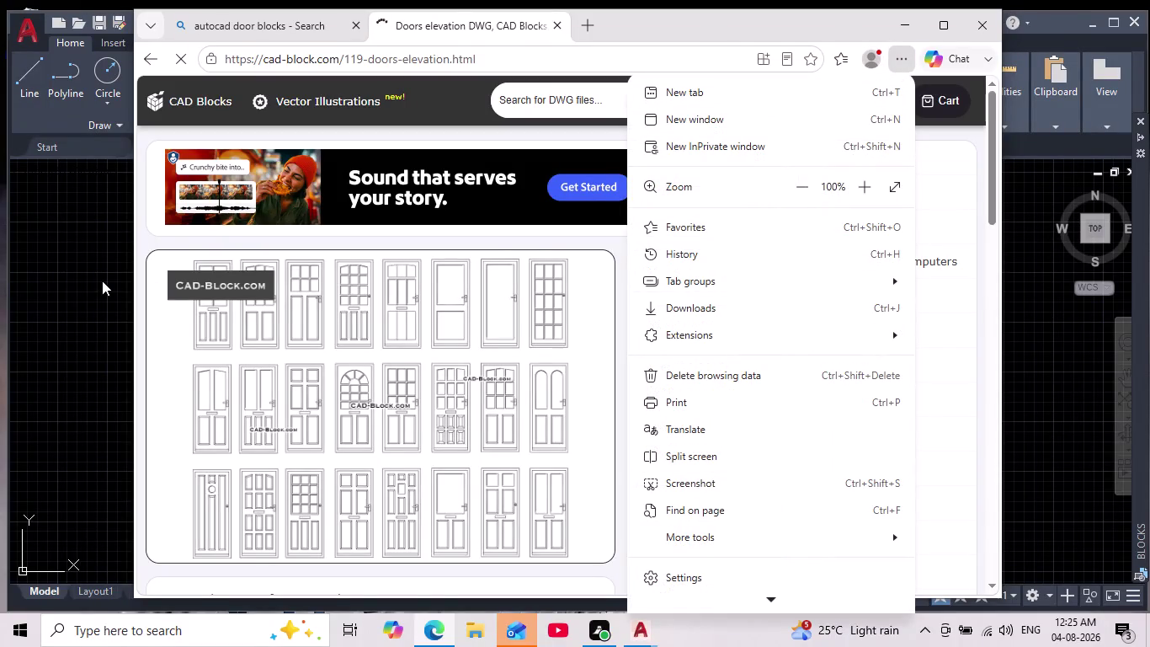
Leave the cad-block.com door elevation page in Edge and return to the AutoCAD drawing.
click(76, 300)
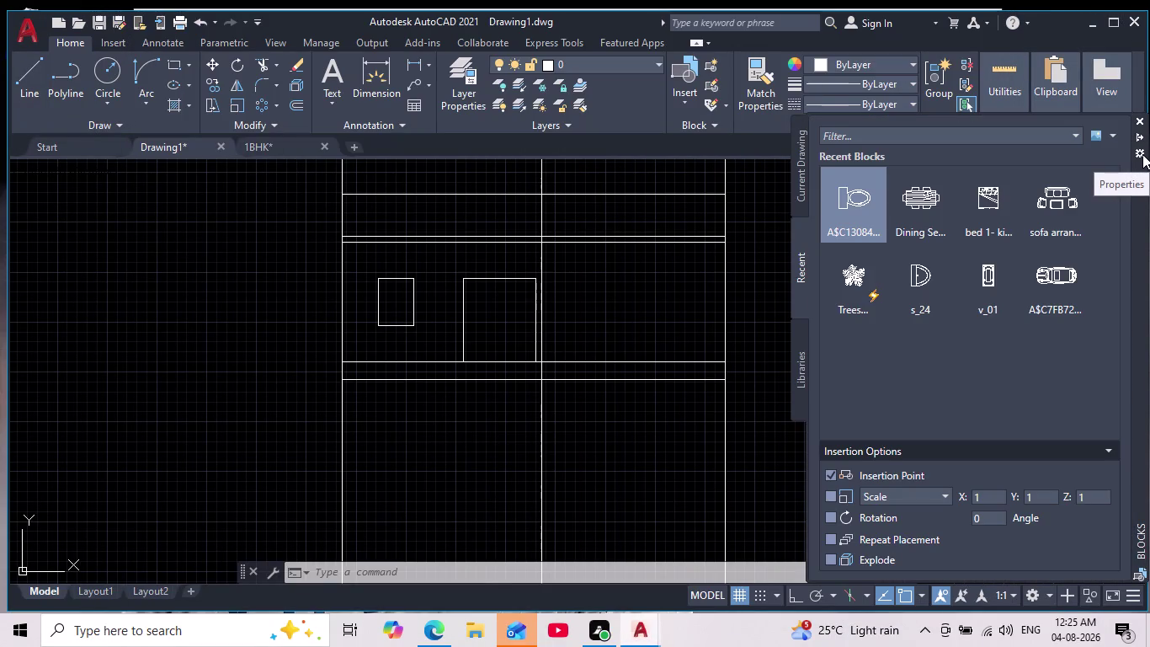
Show the Blocks palette's Libraries tab and bring up the block library file chooser.
click(1097, 137)
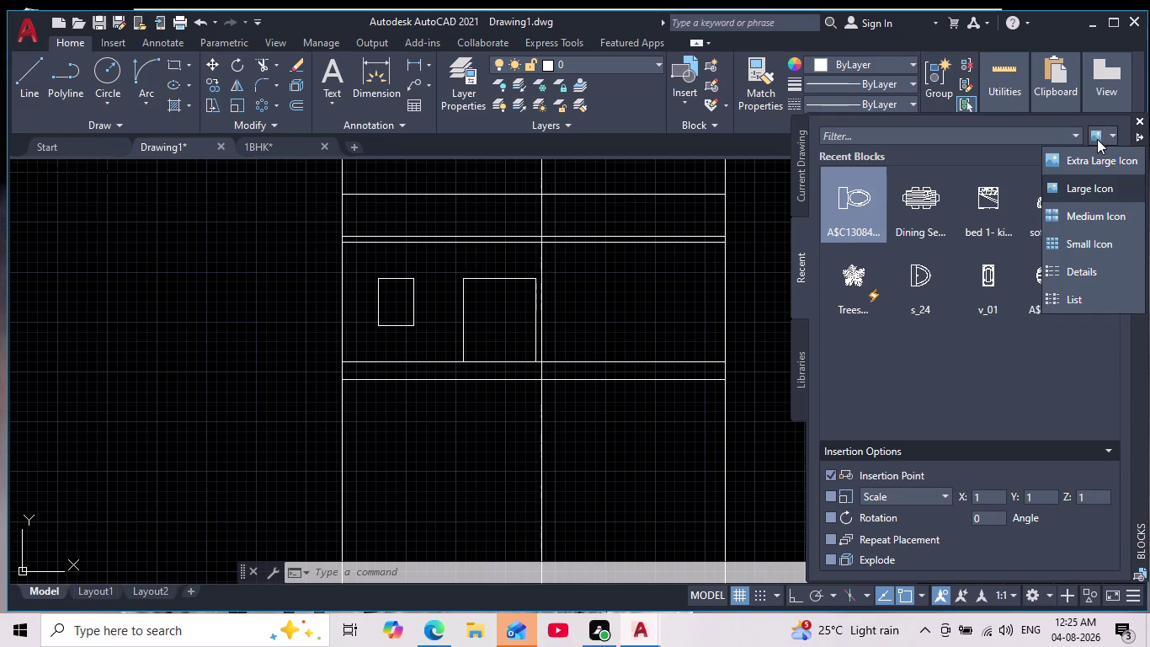
click(789, 390)
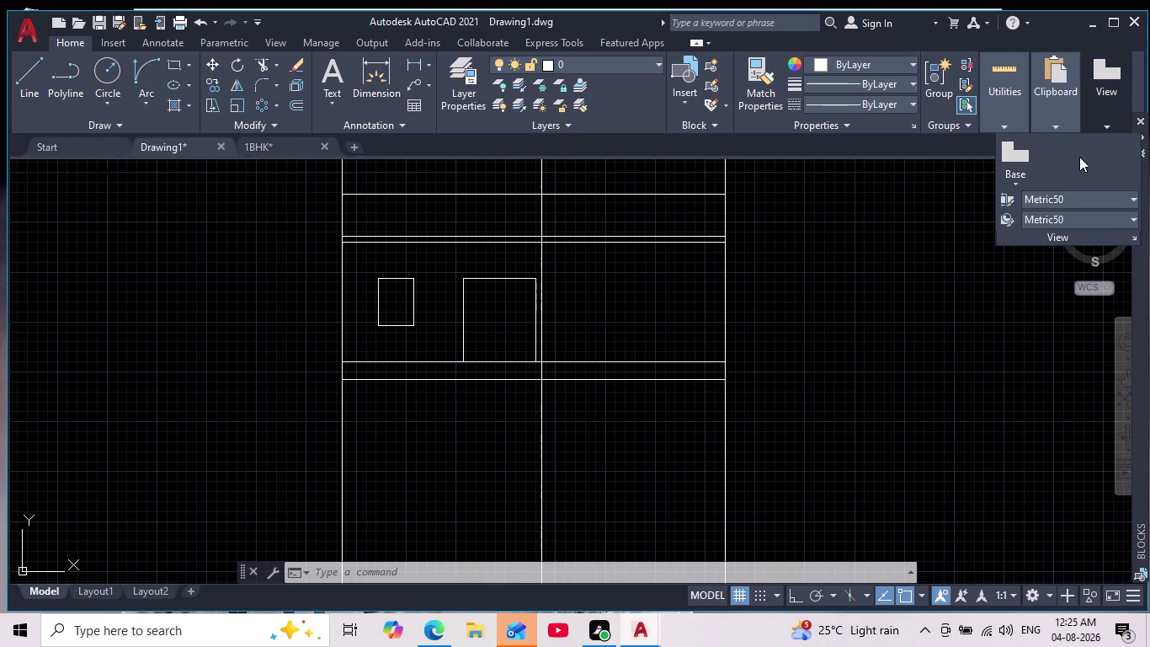
click(1141, 152)
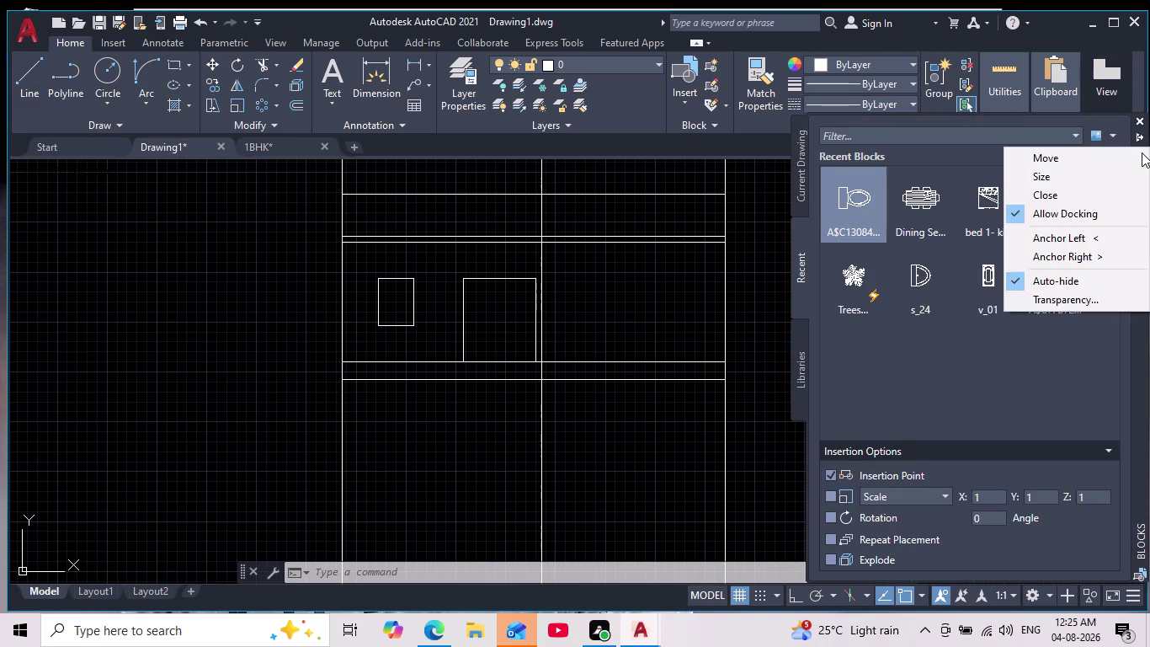
click(793, 386)
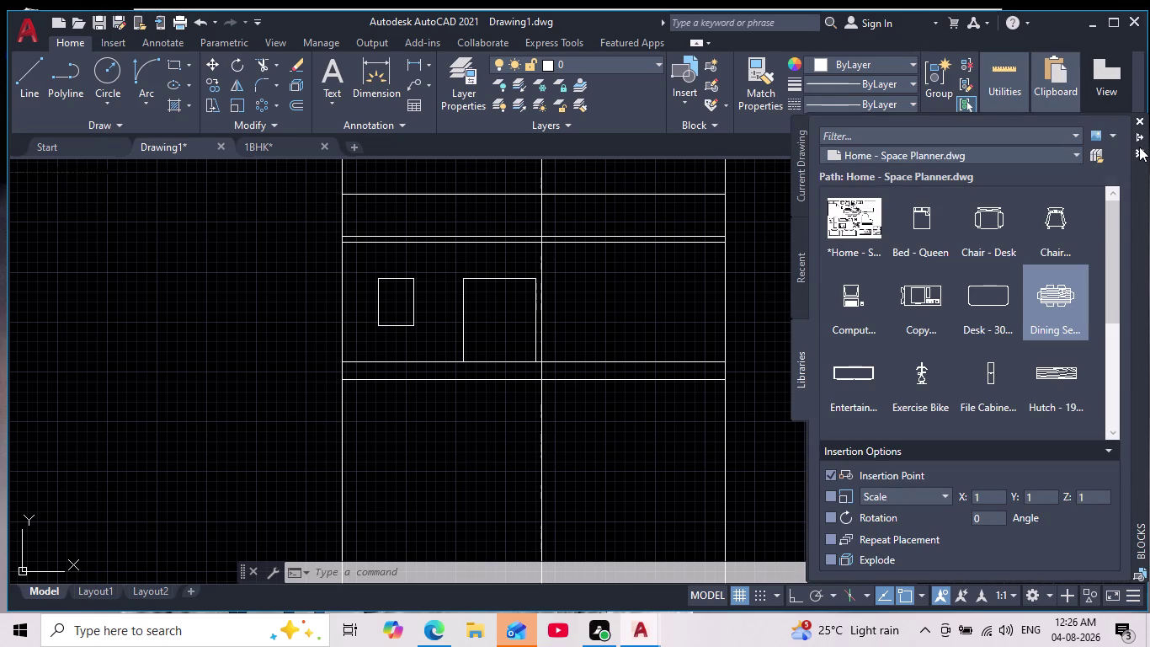
click(1095, 159)
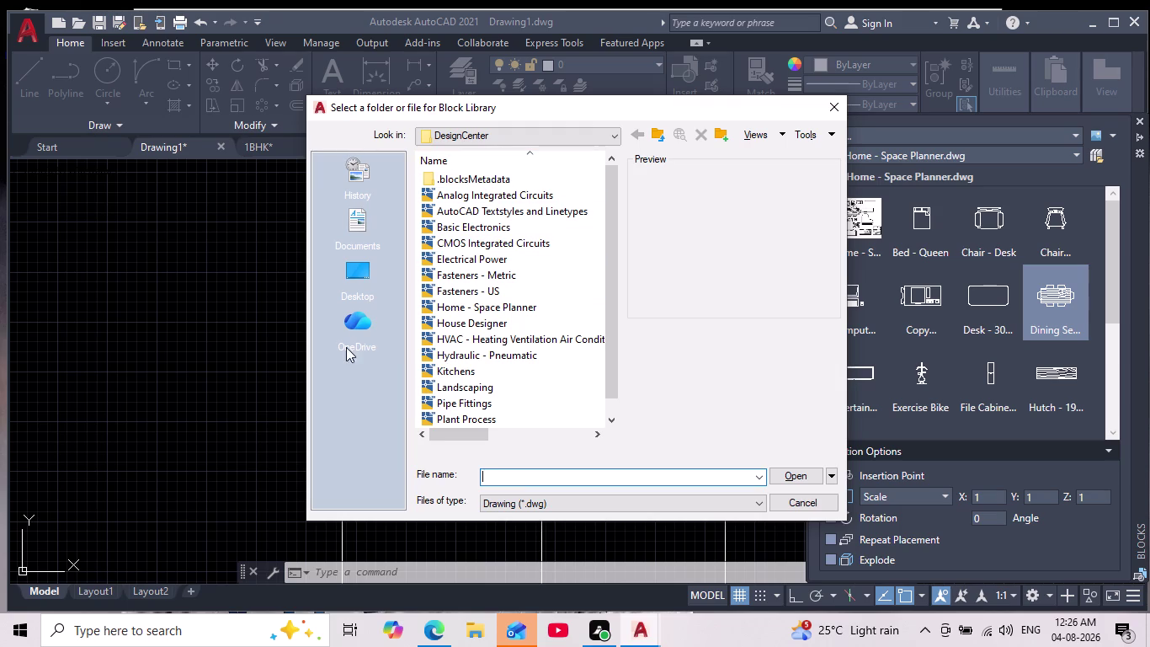
Load doors_elevation.dwg from This PC > Downloads as the Blocks palette library.
click(358, 277)
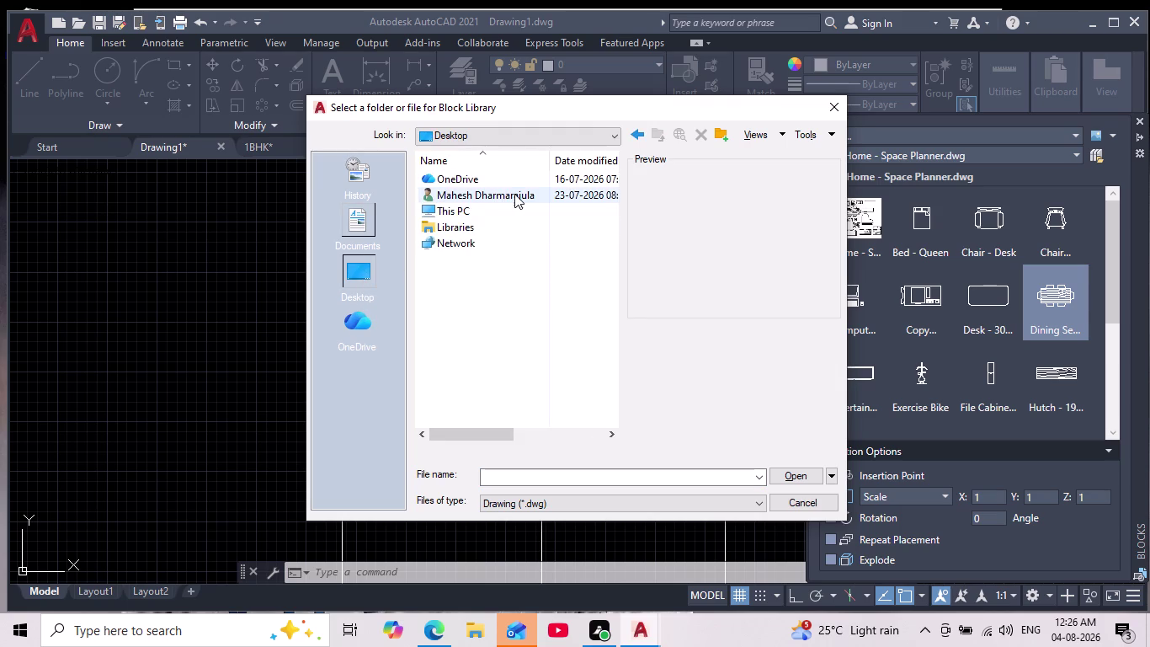
double_click(496, 206)
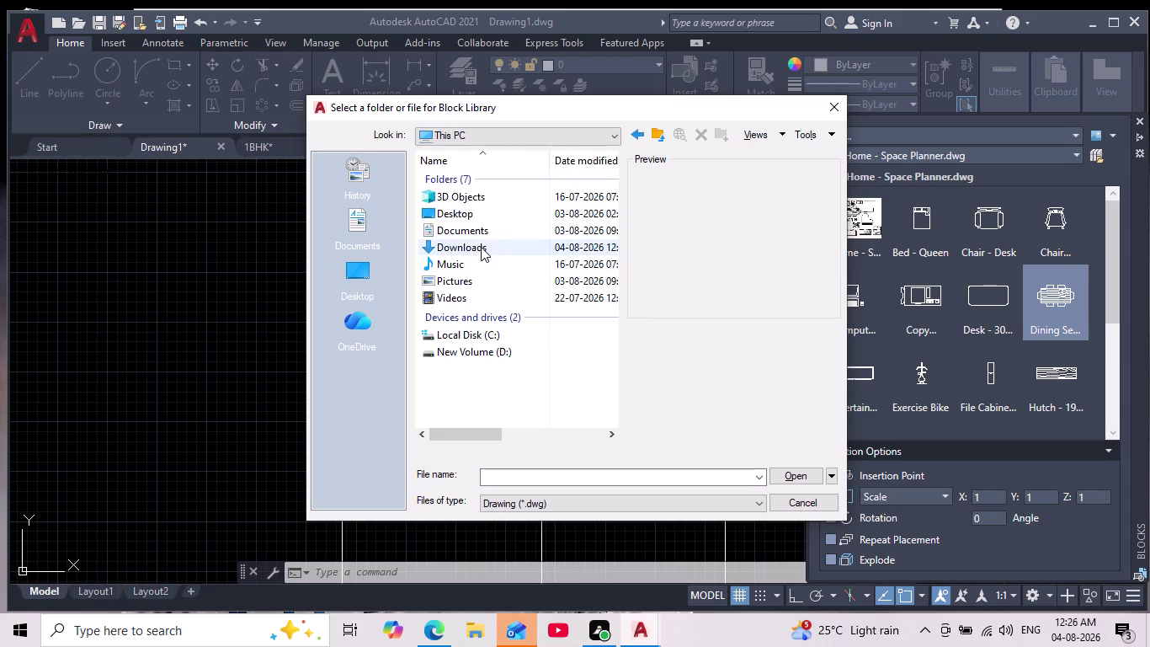
click(481, 248)
click(481, 248)
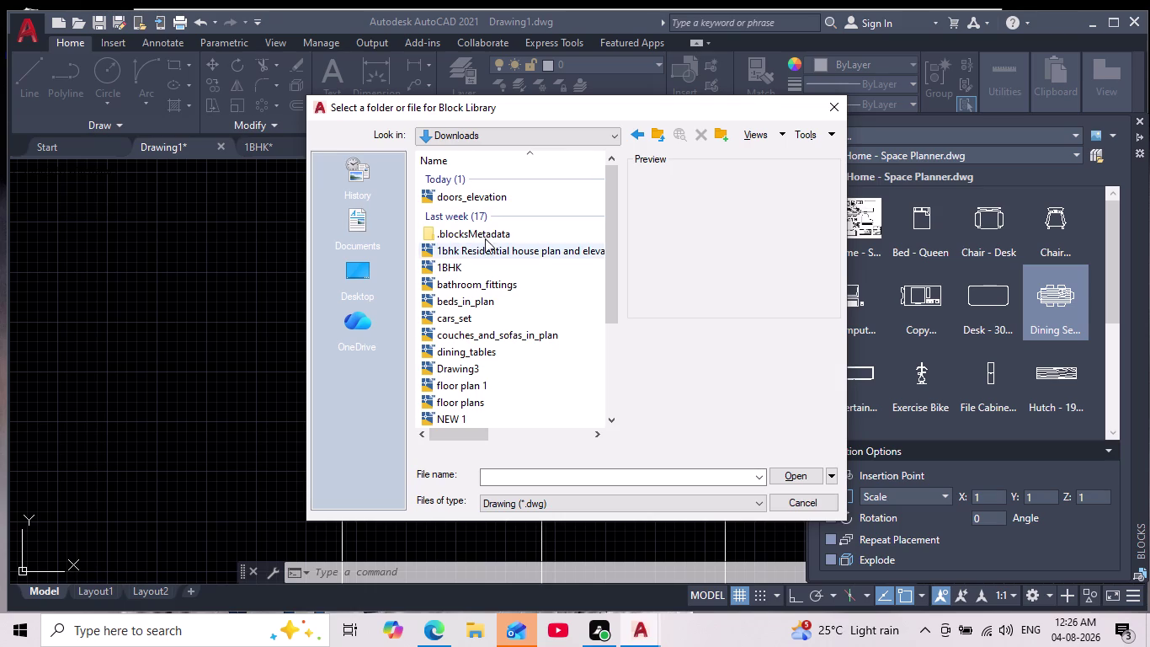
double_click(515, 194)
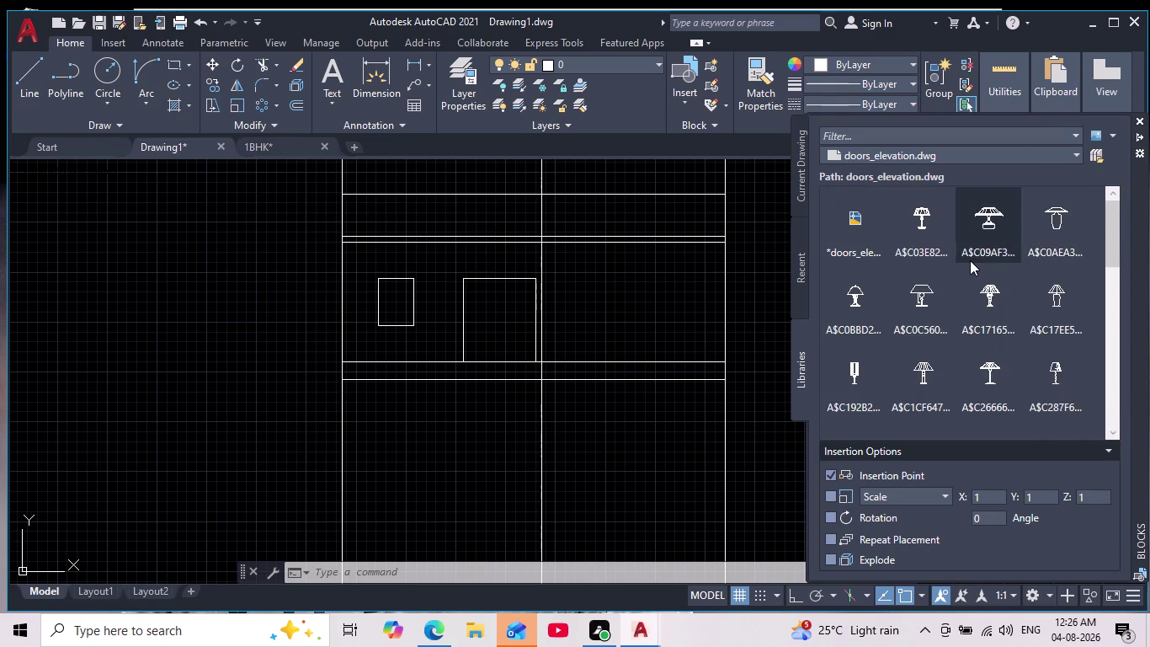
scroll(down, 3)
scroll(up, 3)
scroll(down, 3)
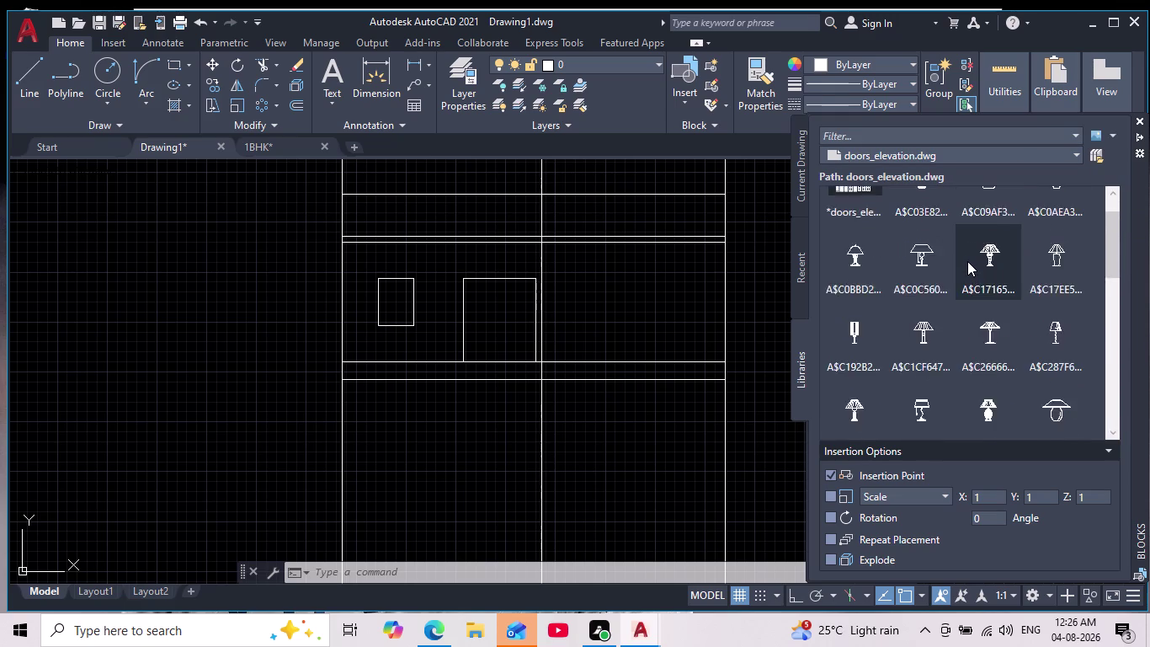
scroll(down, 3)
scroll(up, 3)
scroll(up, 3)
click(853, 225)
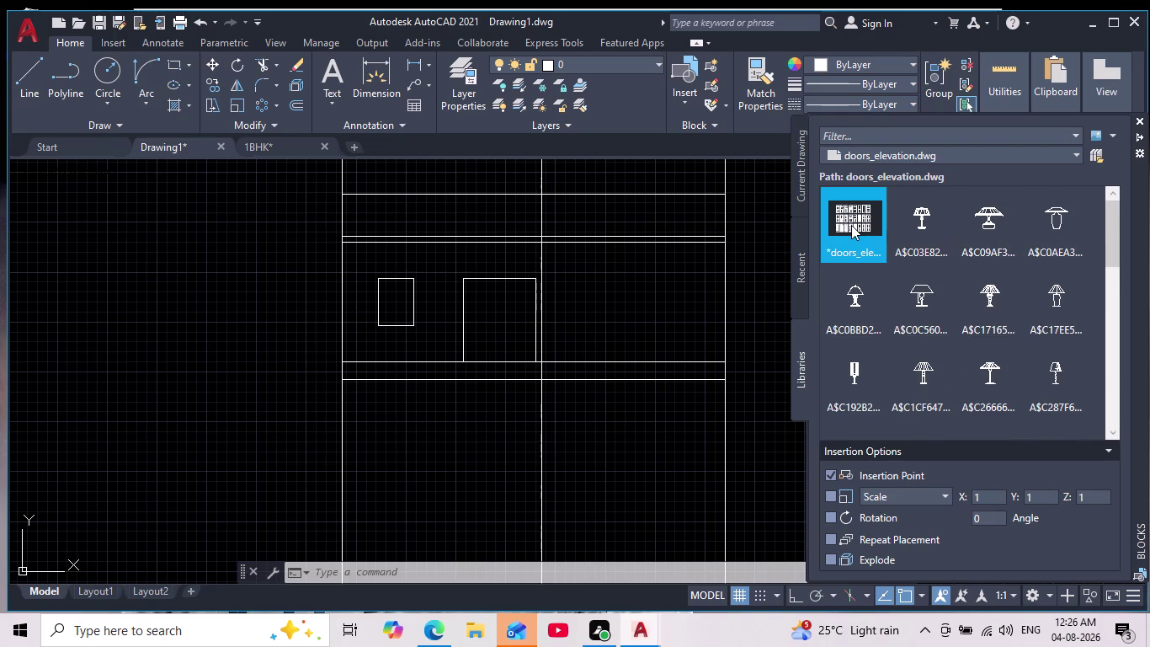
scroll(up, 3)
click(849, 217)
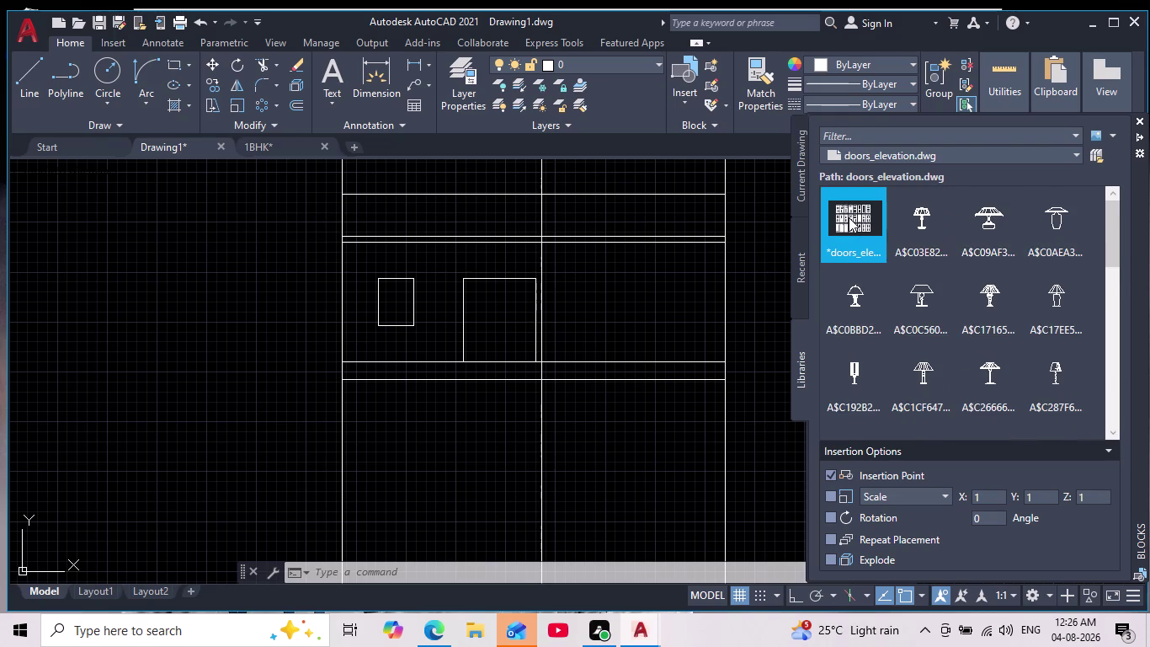
triple_click(851, 217)
drag(852, 217, 784, 265)
drag(784, 265, 745, 281)
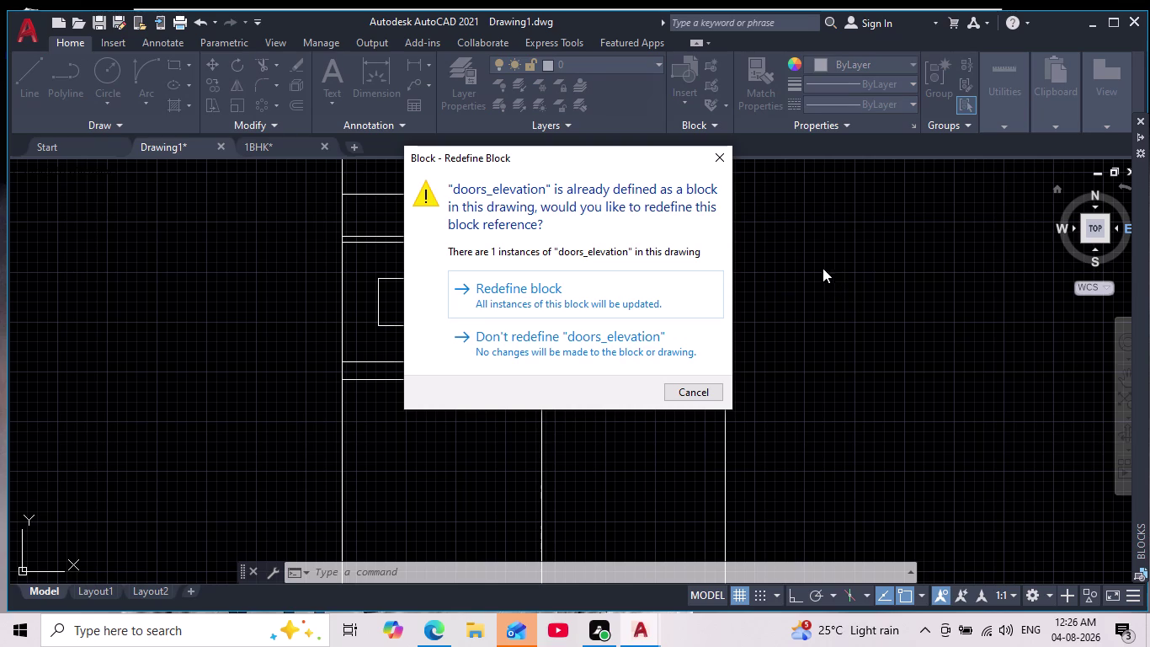
click(718, 163)
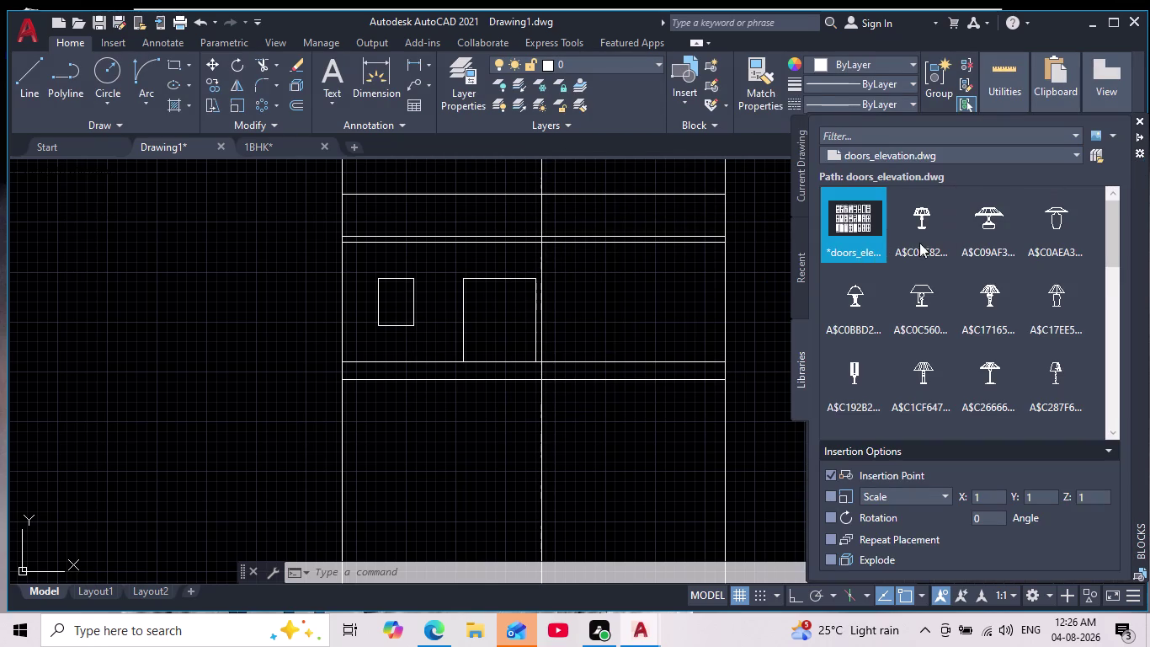
Find Door - 14 in the library list and drag it into the elevation.
scroll(down, 3)
scroll(down, 3)
scroll(down, 3)
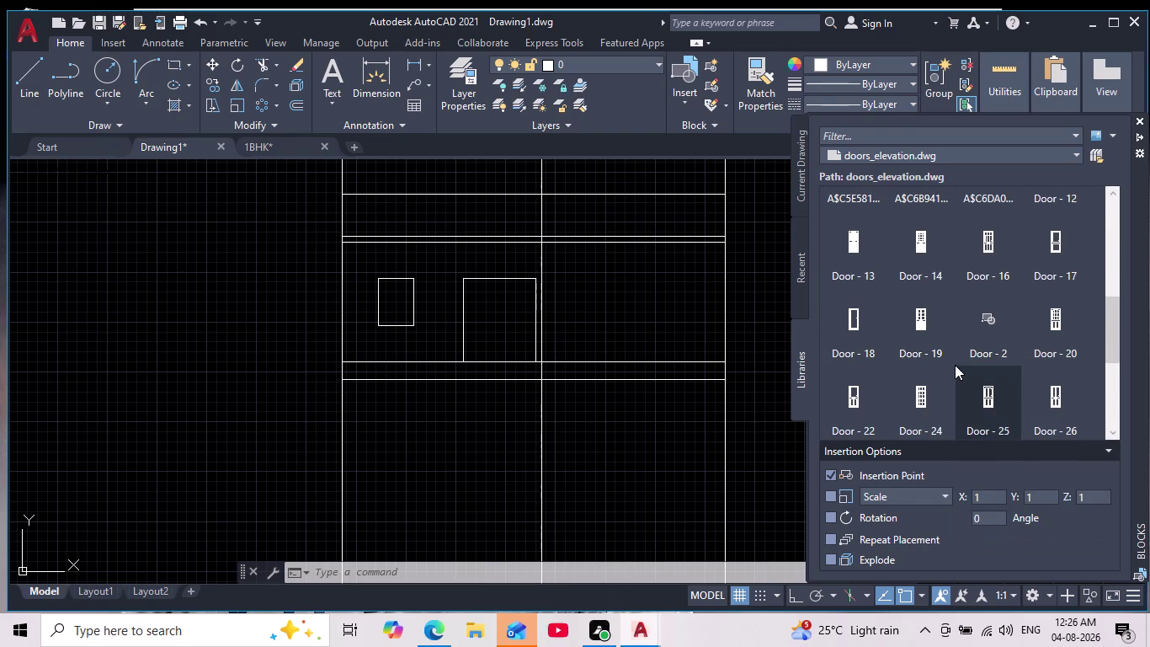
scroll(down, 3)
scroll(down, 3)
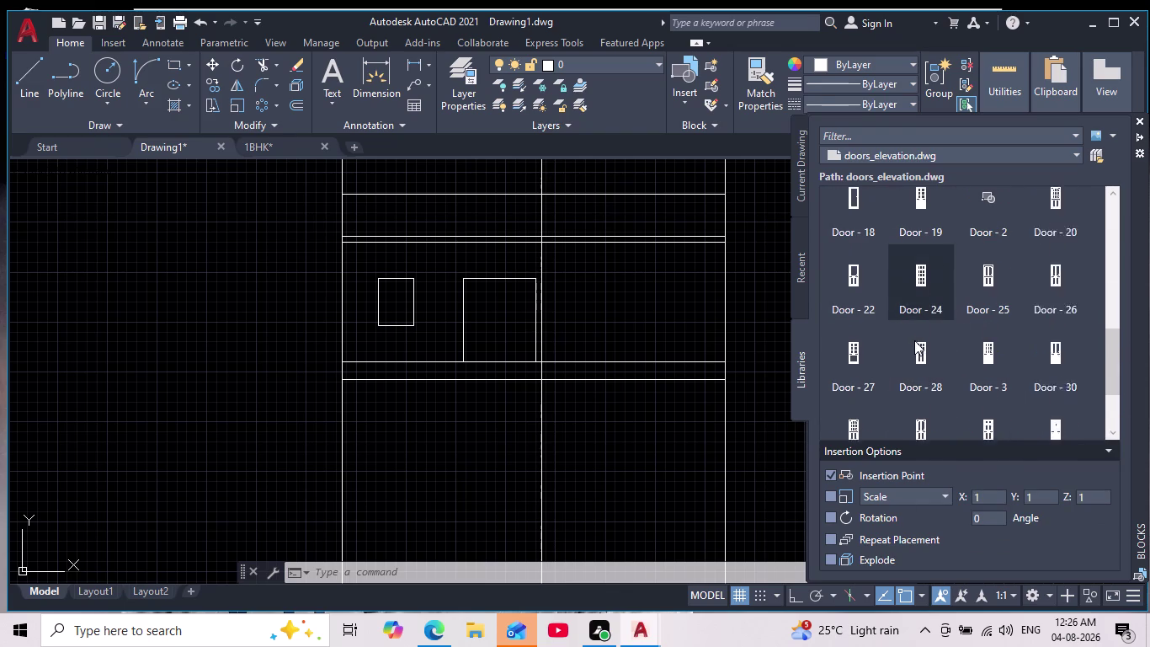
scroll(down, 3)
scroll(down, 3)
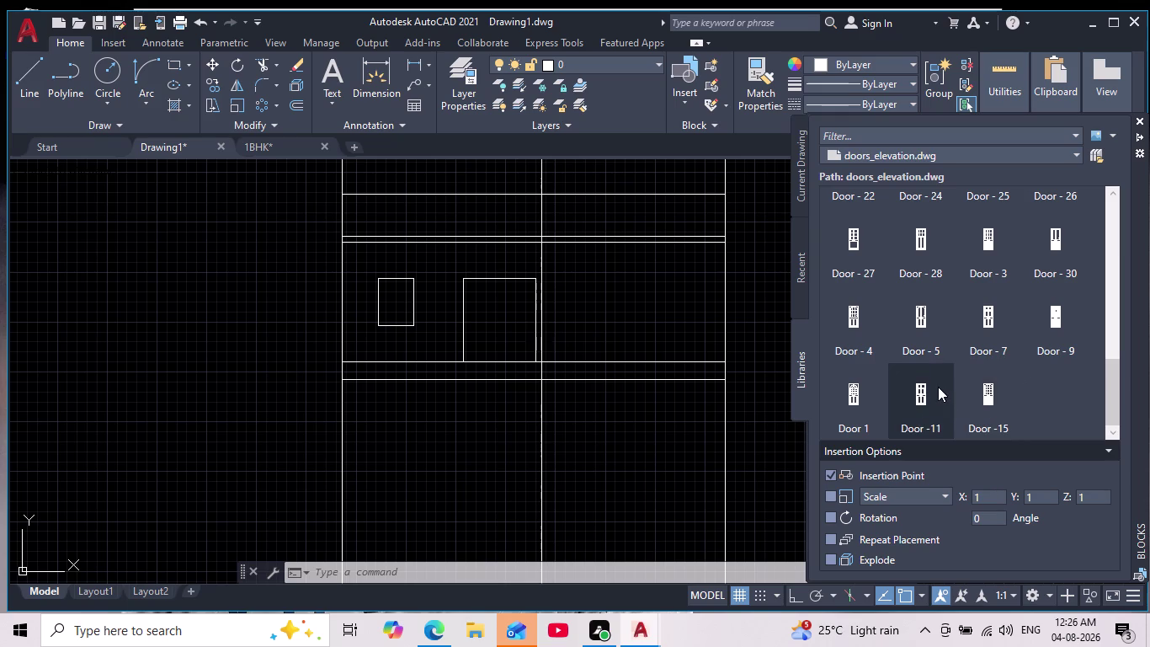
scroll(down, 3)
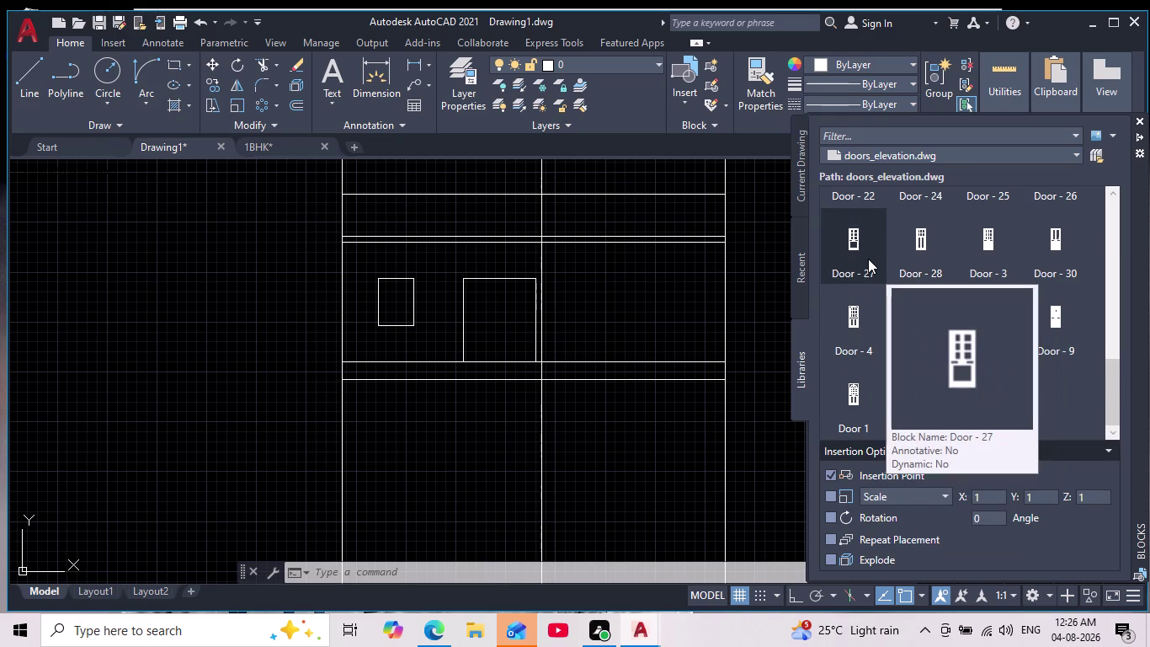
scroll(up, 3)
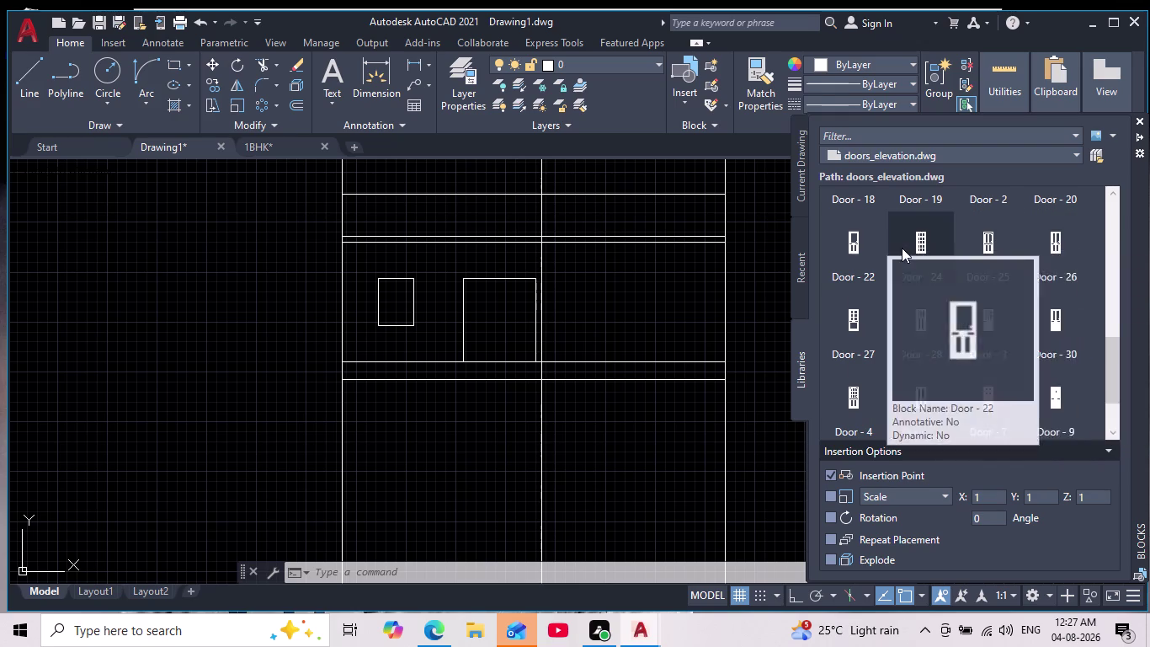
scroll(up, 3)
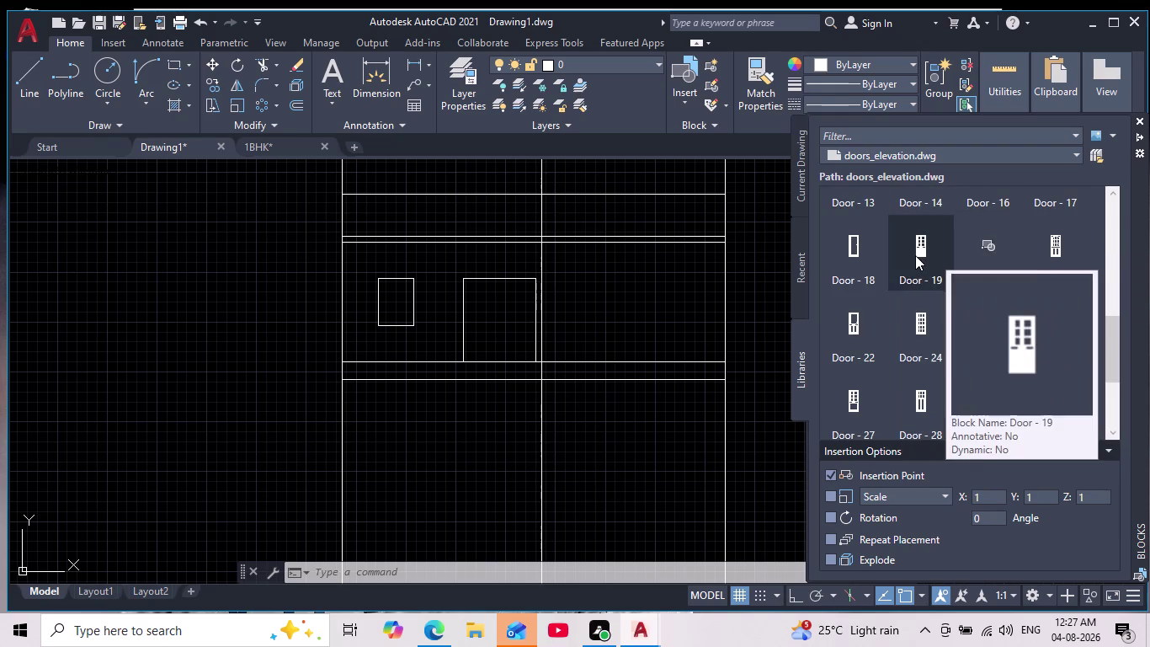
scroll(up, 3)
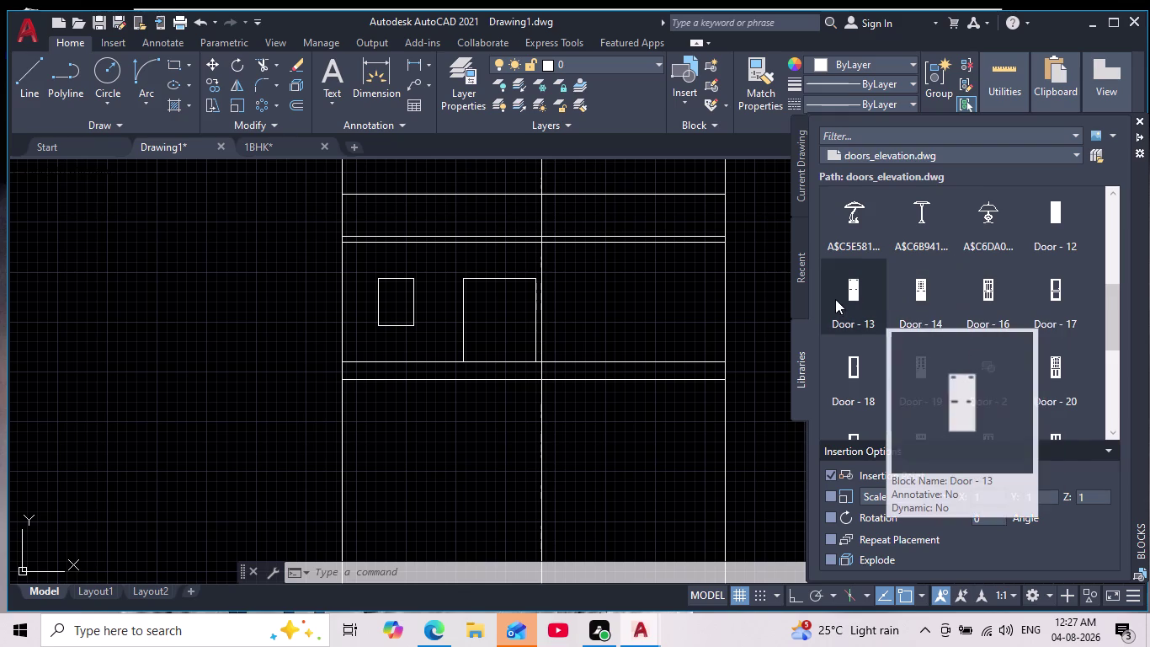
drag(922, 293, 469, 350)
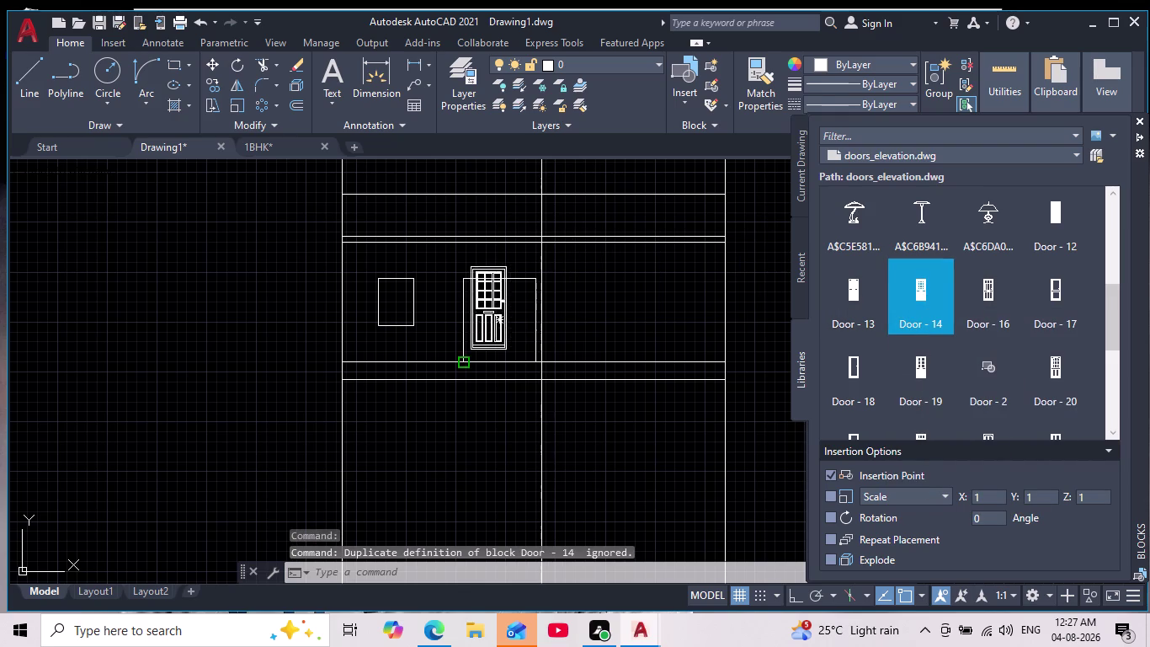
Set the Door - 14 block in the ground storey below the slab.
drag(469, 350, 420, 517)
scroll(up, 3)
middle_drag(462, 477, 489, 433)
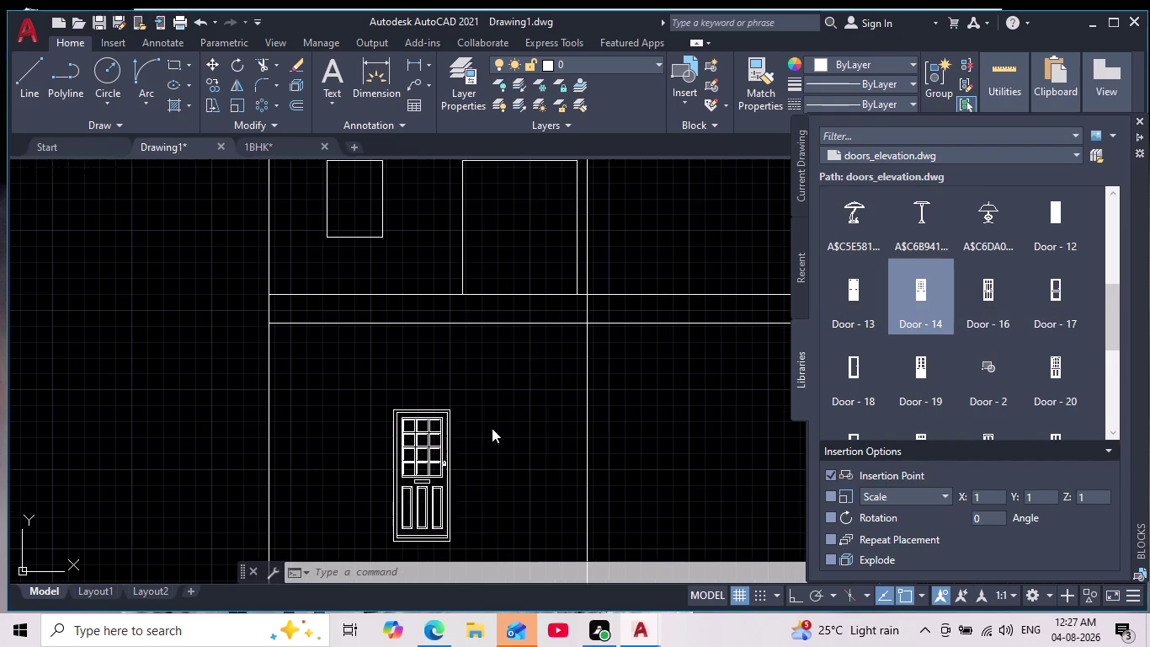
middle_drag(489, 433, 538, 348)
middle_drag(510, 394, 561, 332)
scroll(down, 3)
scroll(up, 3)
scroll(down, 3)
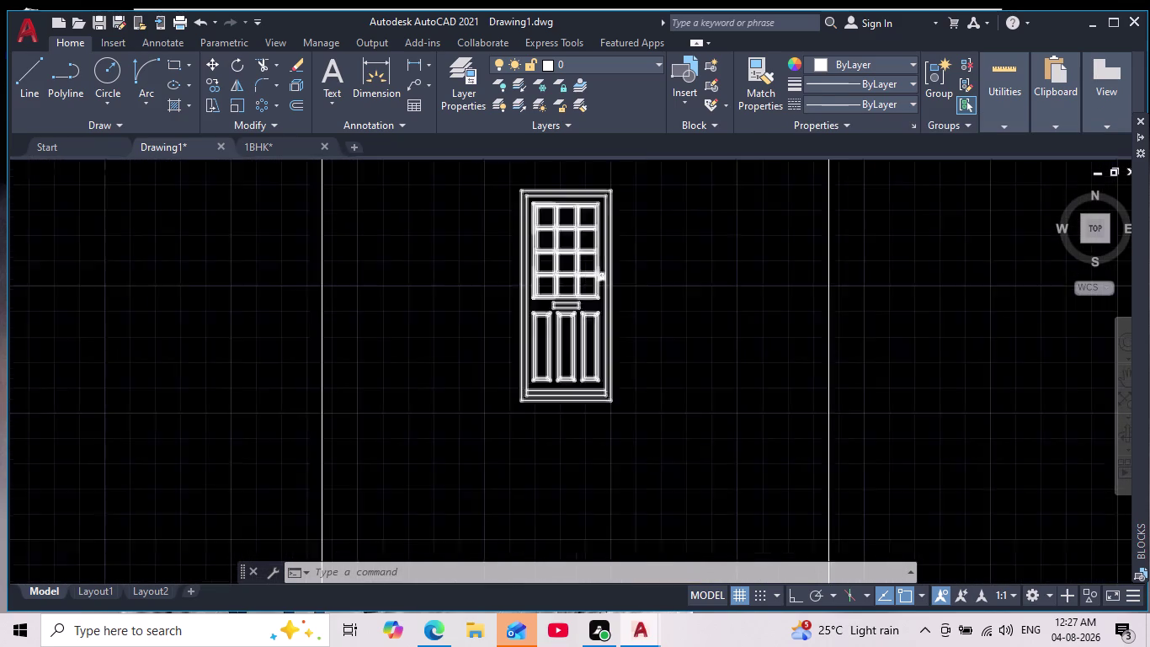
scroll(down, 3)
middle_drag(578, 238, 512, 347)
Pan and zoom around the floor plan and elevation to check the door's position.
scroll(up, 3)
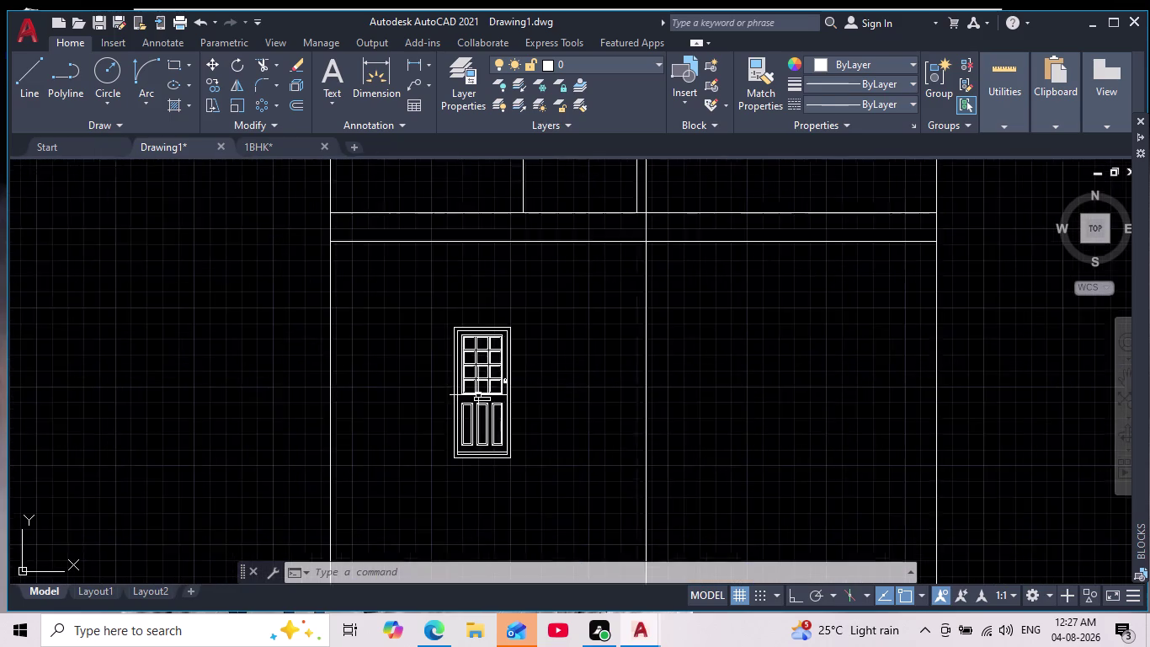
scroll(up, 3)
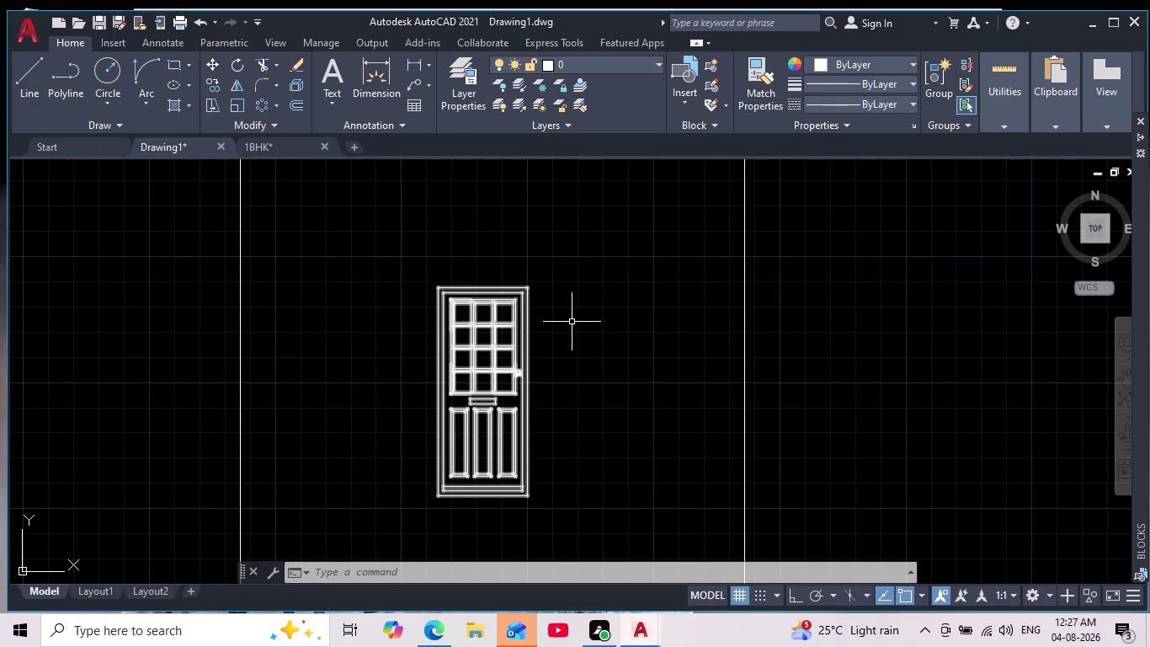
scroll(down, 3)
scroll(up, 3)
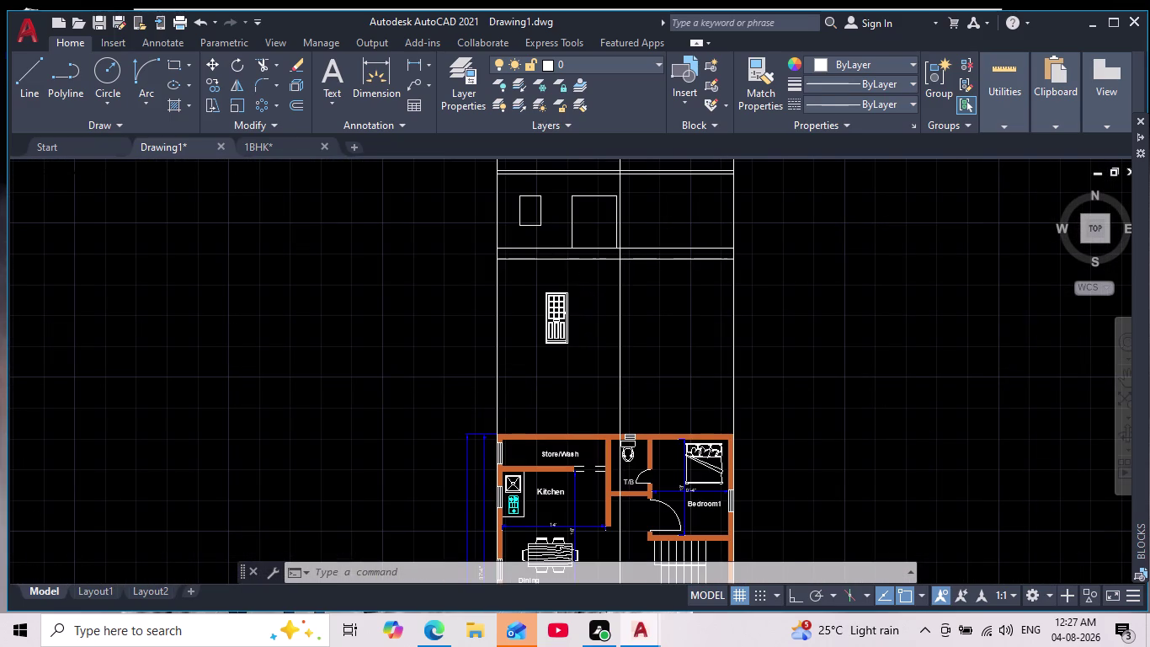
scroll(down, 3)
scroll(up, 3)
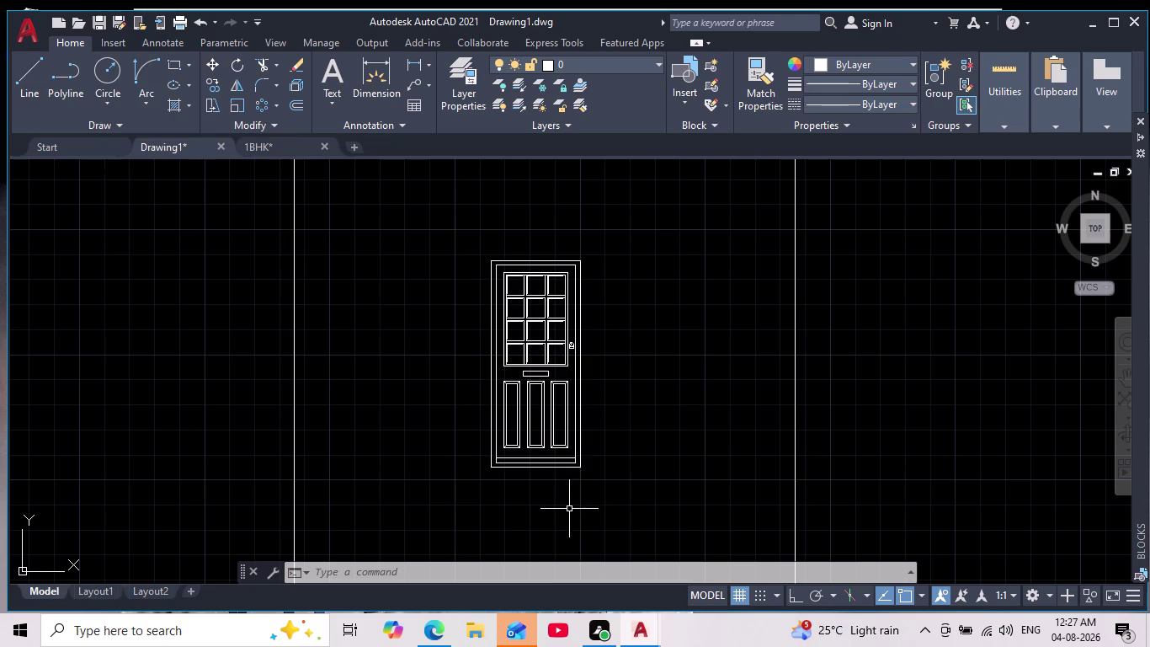
scroll(up, 3)
scroll(down, 3)
scroll(down, 3)
middle_drag(589, 466, 553, 340)
scroll(down, 3)
middle_drag(574, 324, 591, 192)
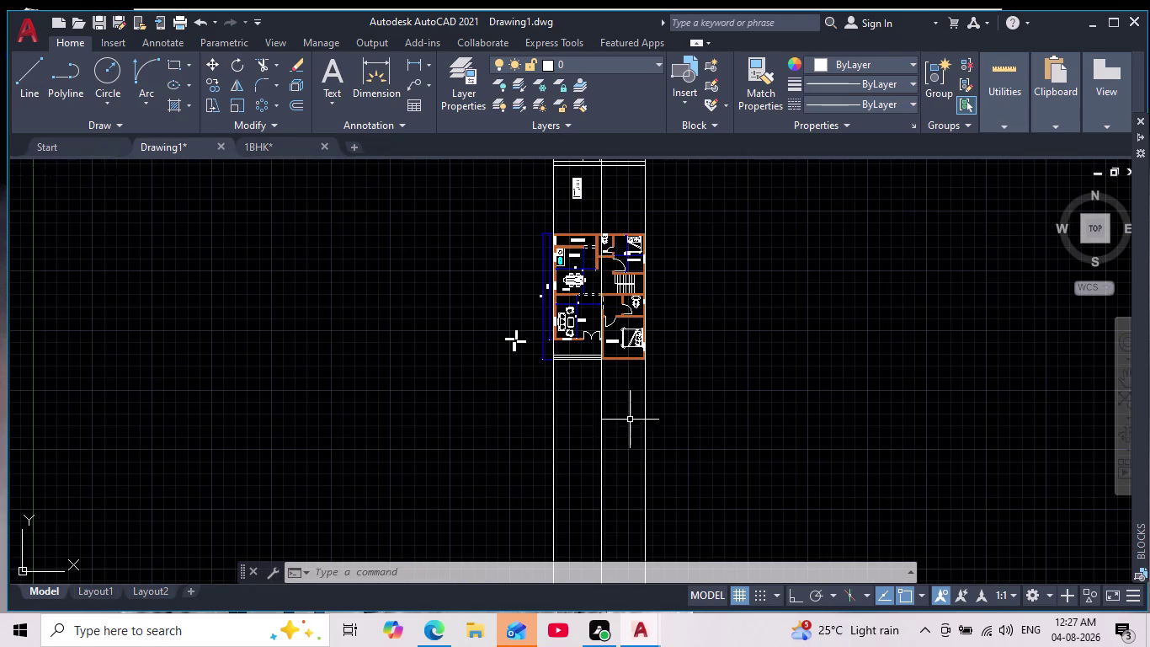
scroll(up, 3)
middle_drag(611, 366, 586, 511)
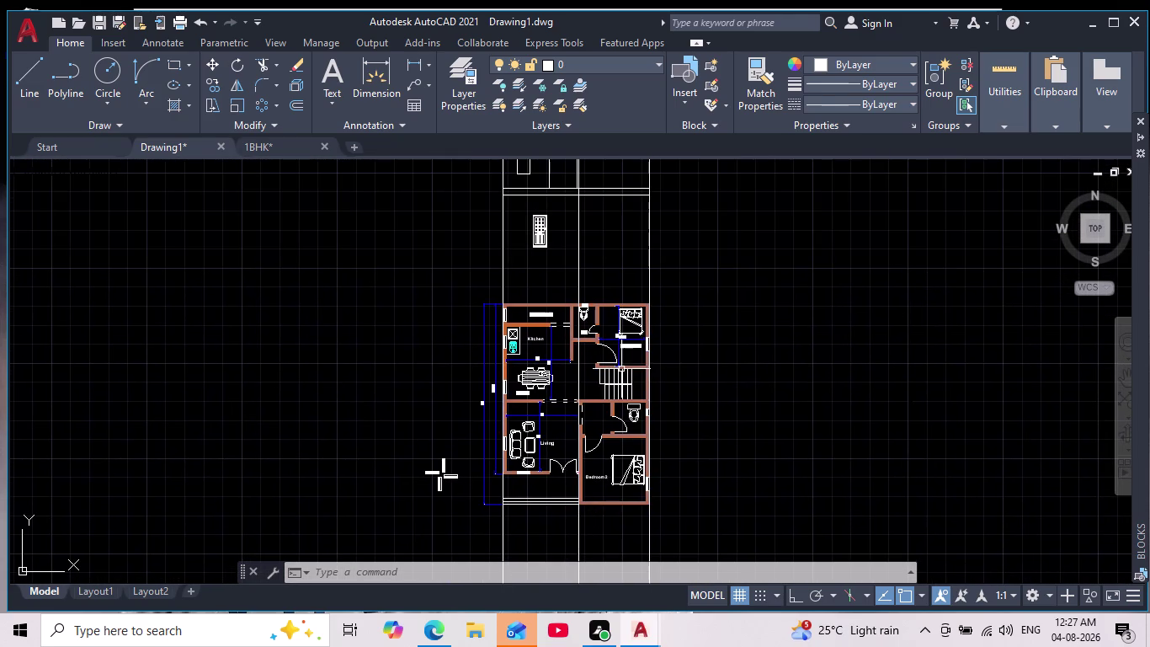
middle_drag(555, 267, 520, 403)
scroll(up, 3)
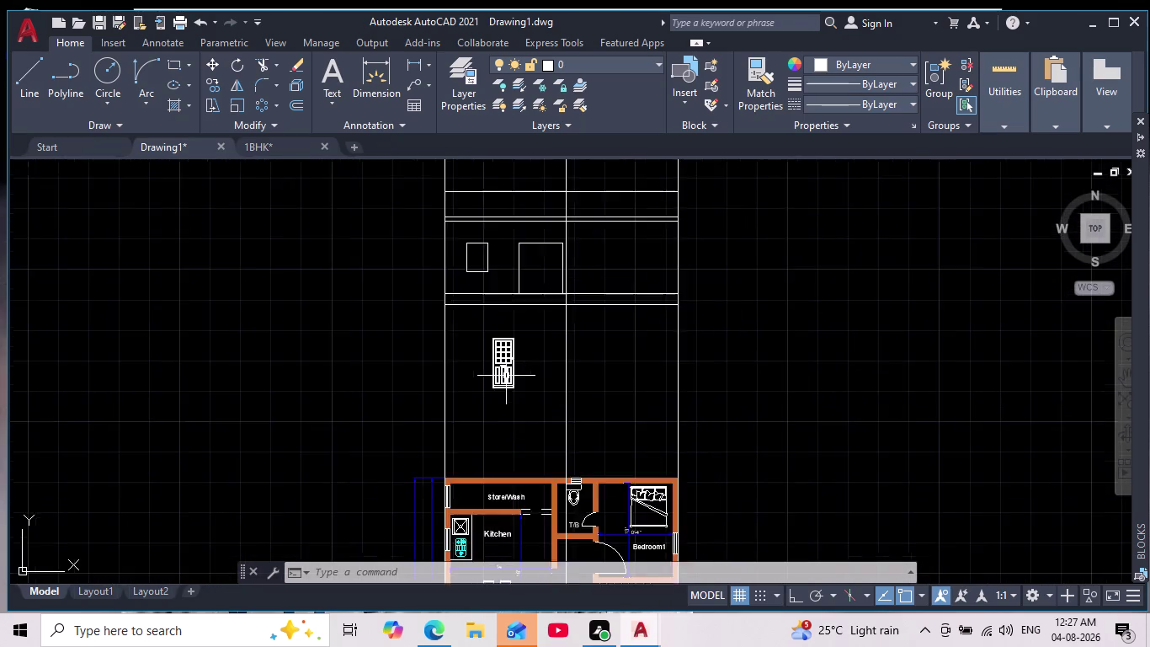
scroll(up, 3)
scroll(down, 3)
scroll(up, 3)
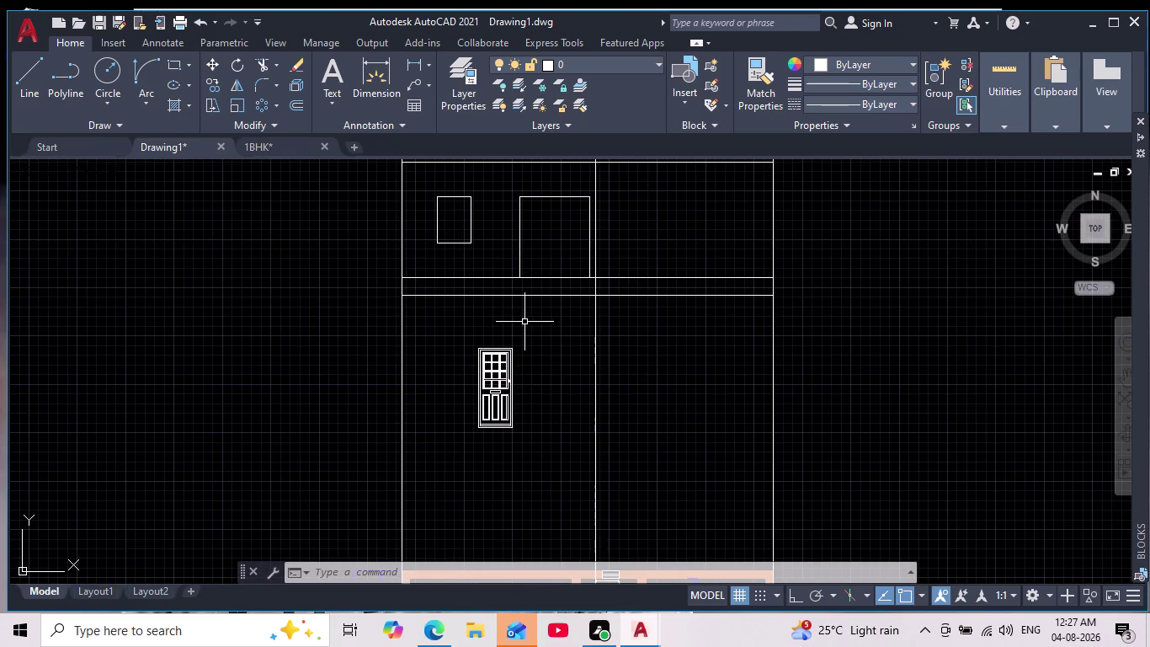
Erase the Door - 14 block from the elevation.
drag(532, 323, 537, 338)
click(452, 455)
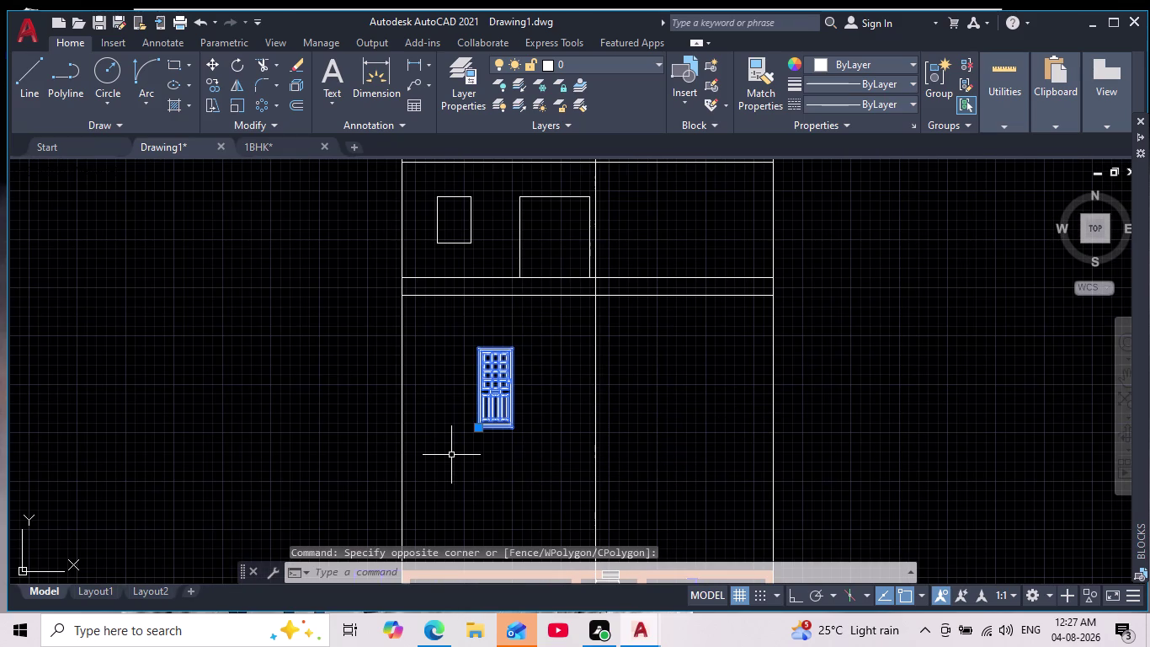
key(Delete)
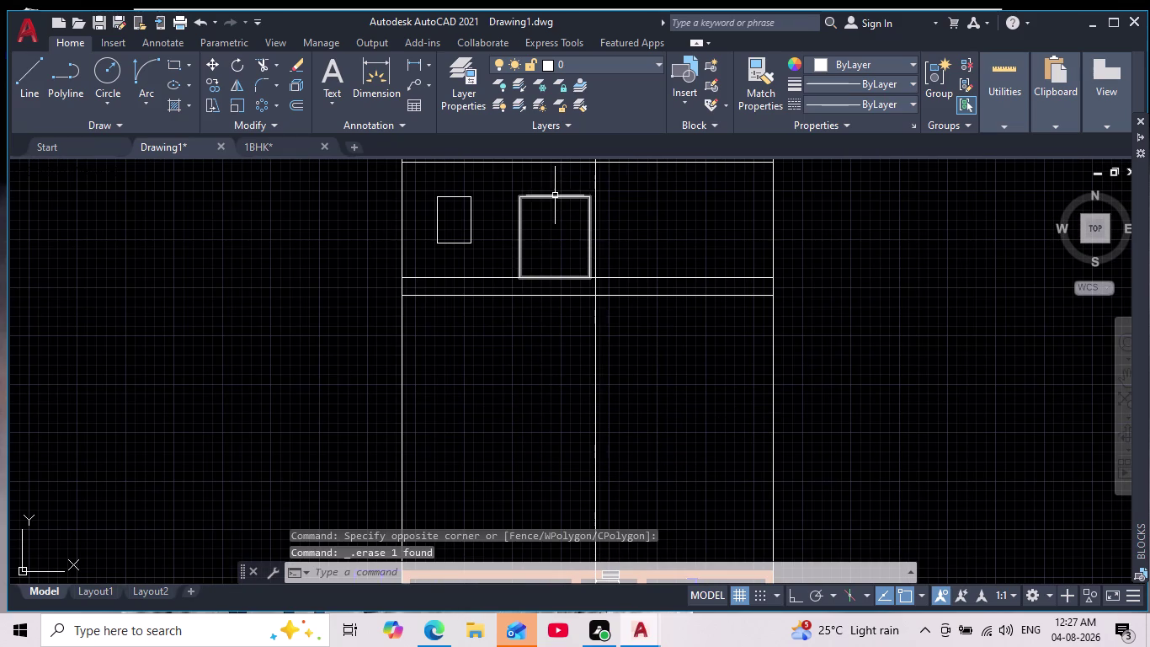
Copy the large and small window outlines to empty space beside the elevation.
click(552, 196)
click(444, 196)
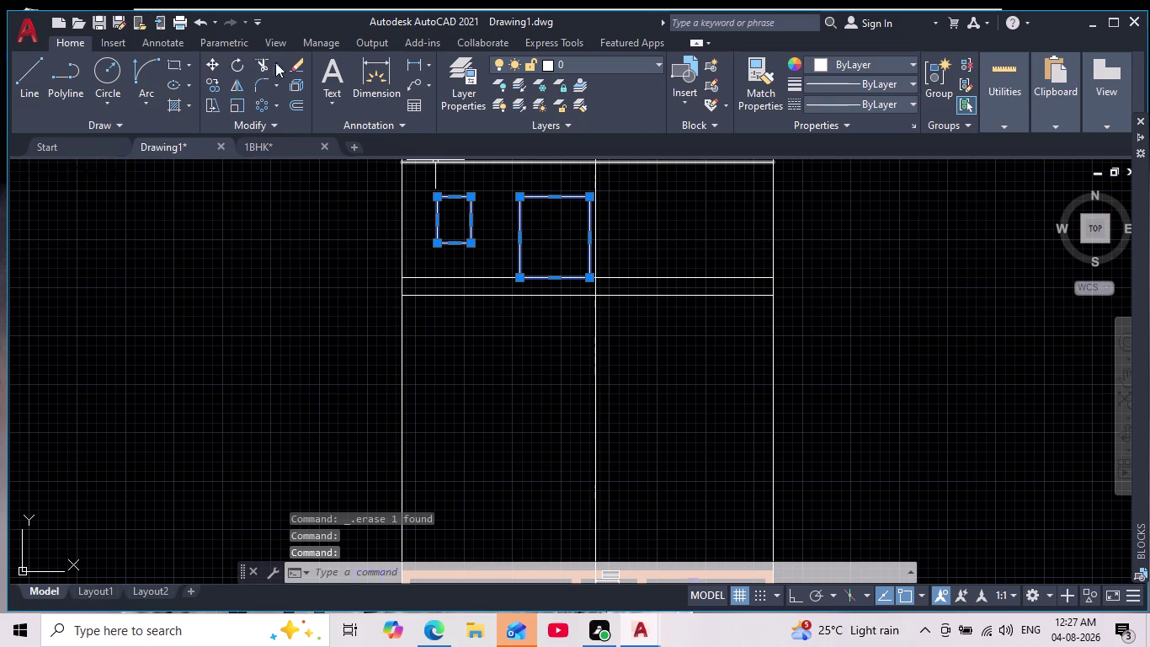
click(208, 87)
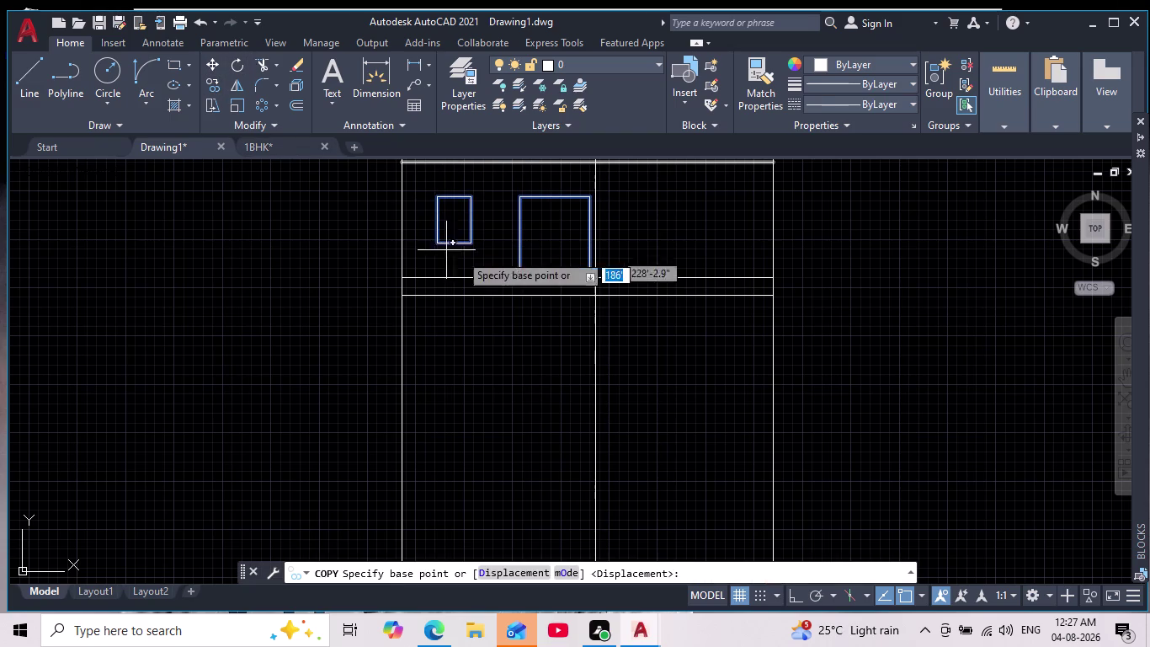
click(503, 225)
middle_drag(837, 299, 560, 309)
click(721, 352)
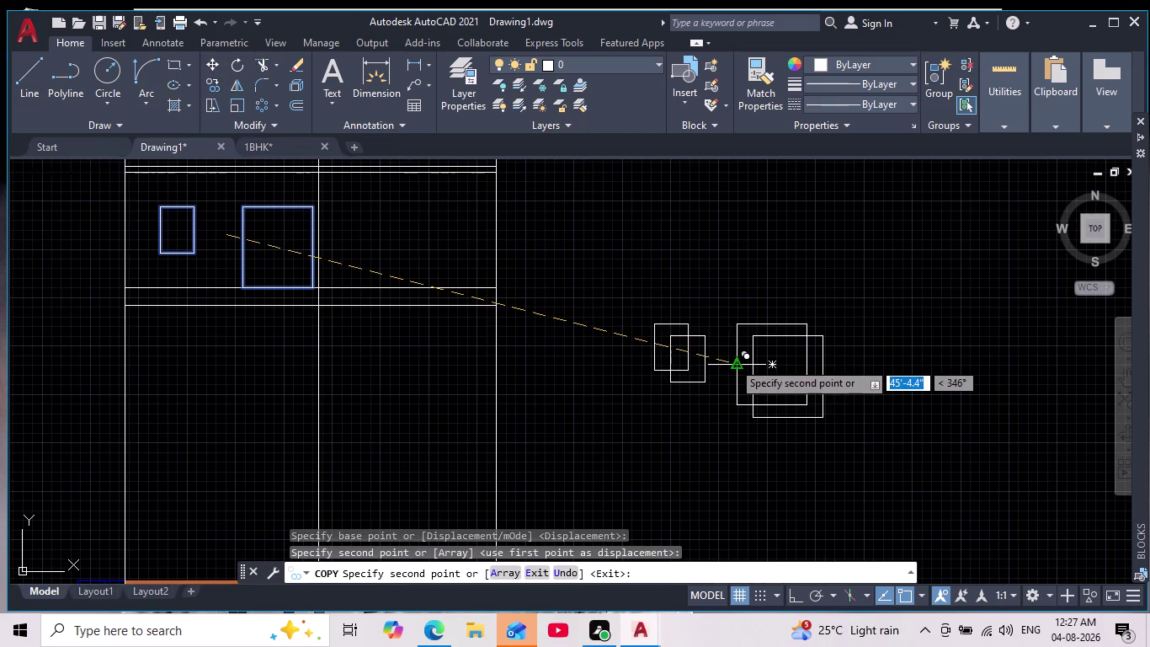
key(Escape)
Select the copied small window outline, then clear the selection and cancel pending commands.
scroll(up, 3)
drag(680, 280, 659, 316)
click(475, 472)
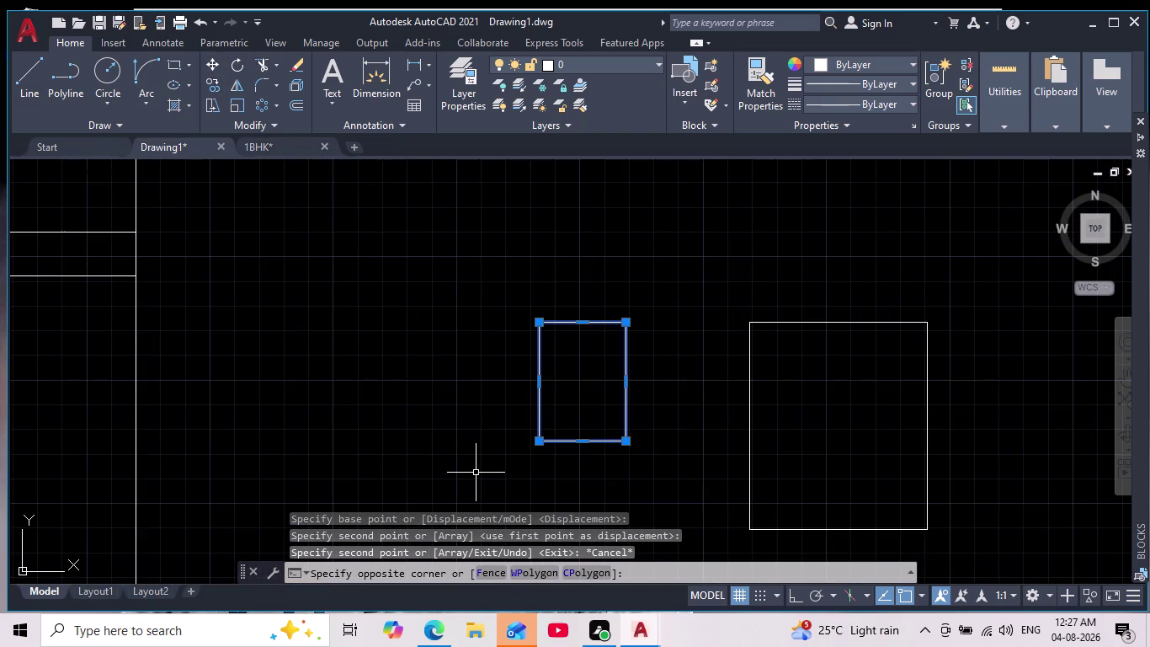
key(Escape)
key(Escape)
key(Escape)
key(o)
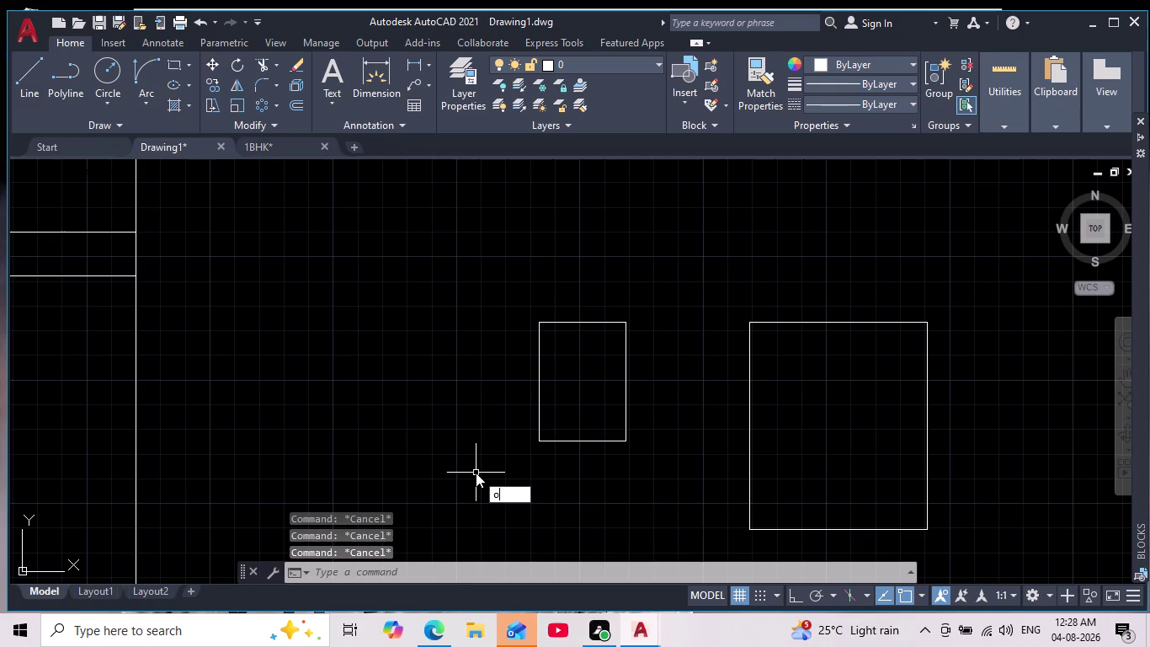
key(Escape)
key(Escape)
drag(634, 279, 646, 284)
key(Escape)
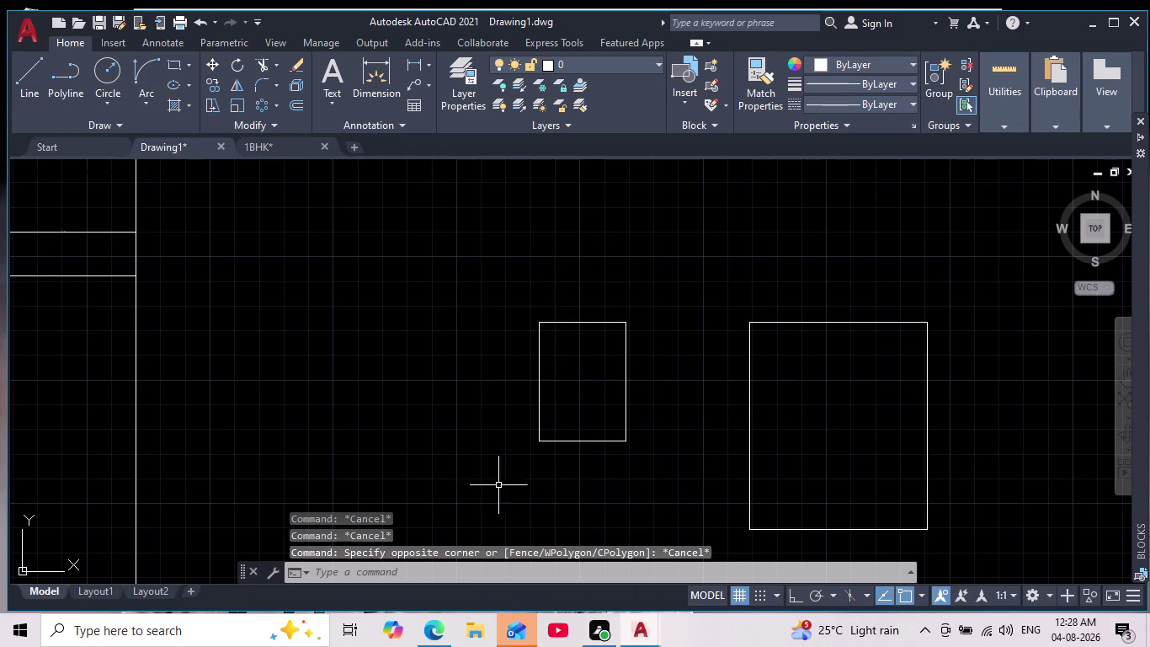
Try JOIN twice and cancel it each time.
key(j)
key(Return)
key(2)
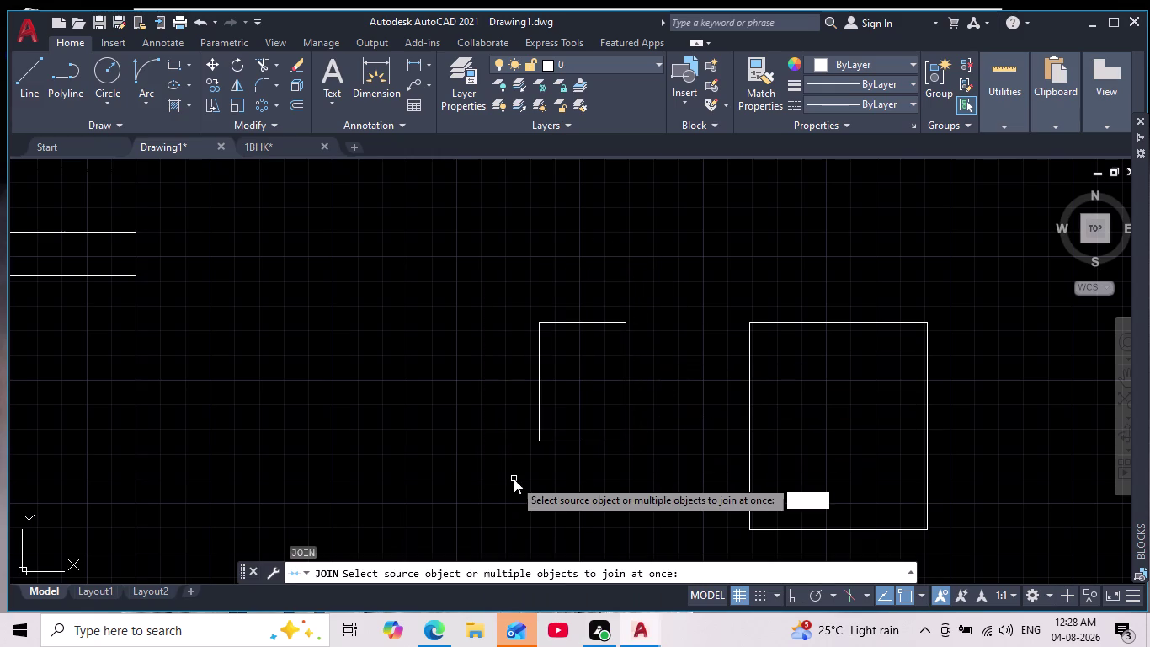
key(Return)
key(Escape)
key(Escape)
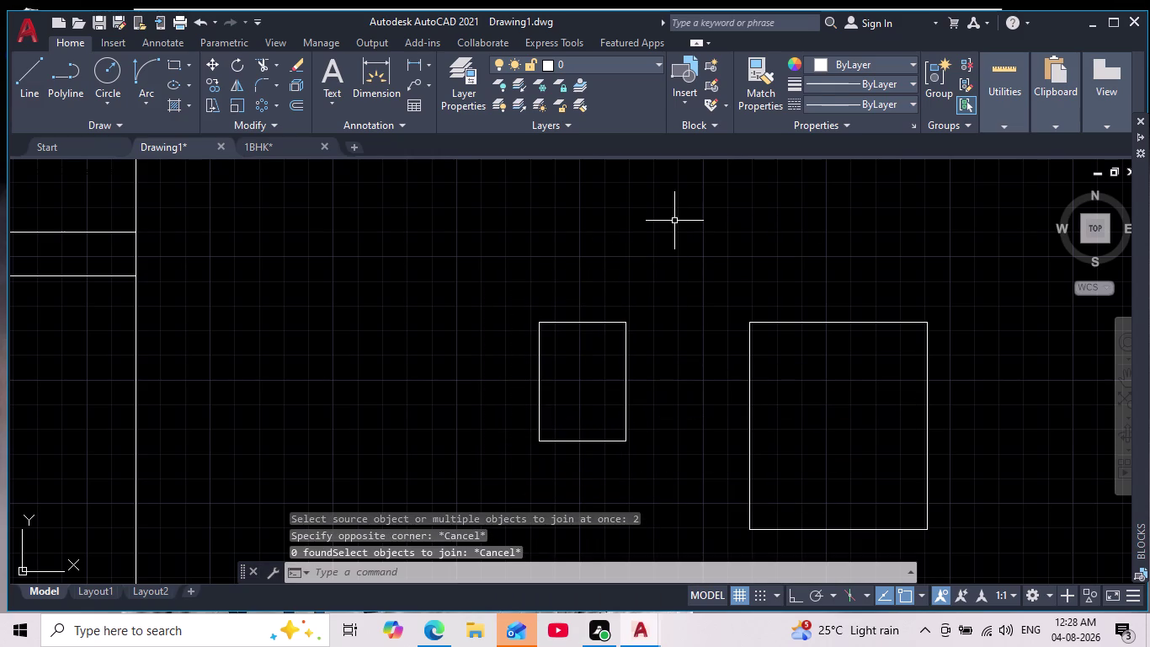
key(j)
key(Return)
key(2)
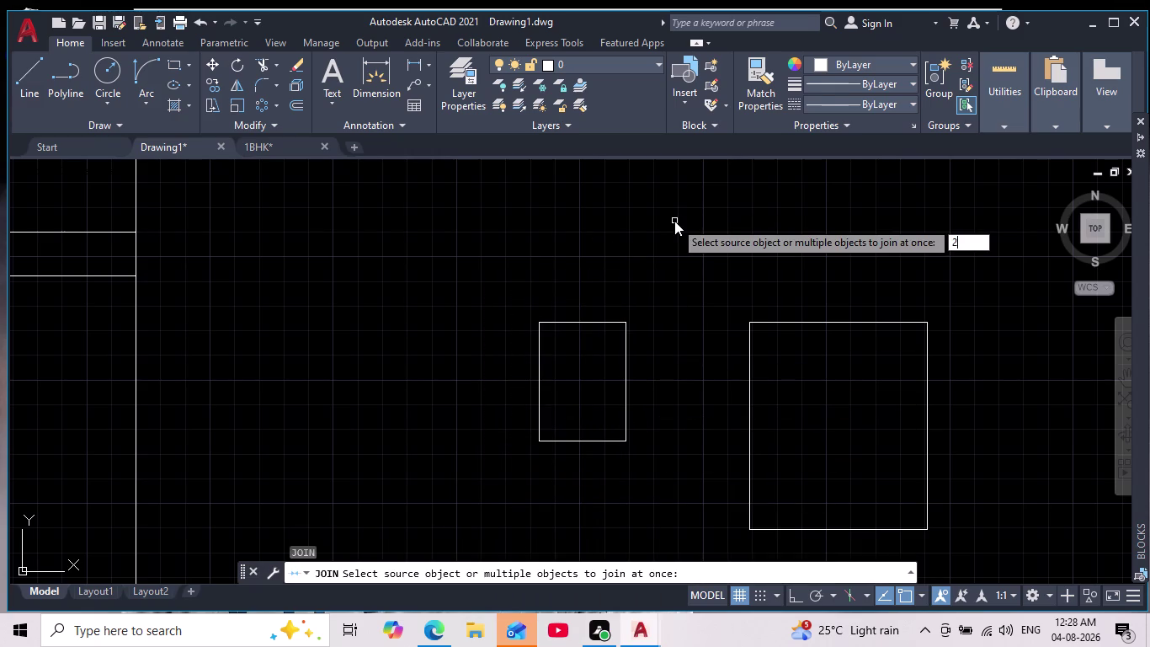
key(Escape)
key(Escape)
key(j)
key(Escape)
key(Escape)
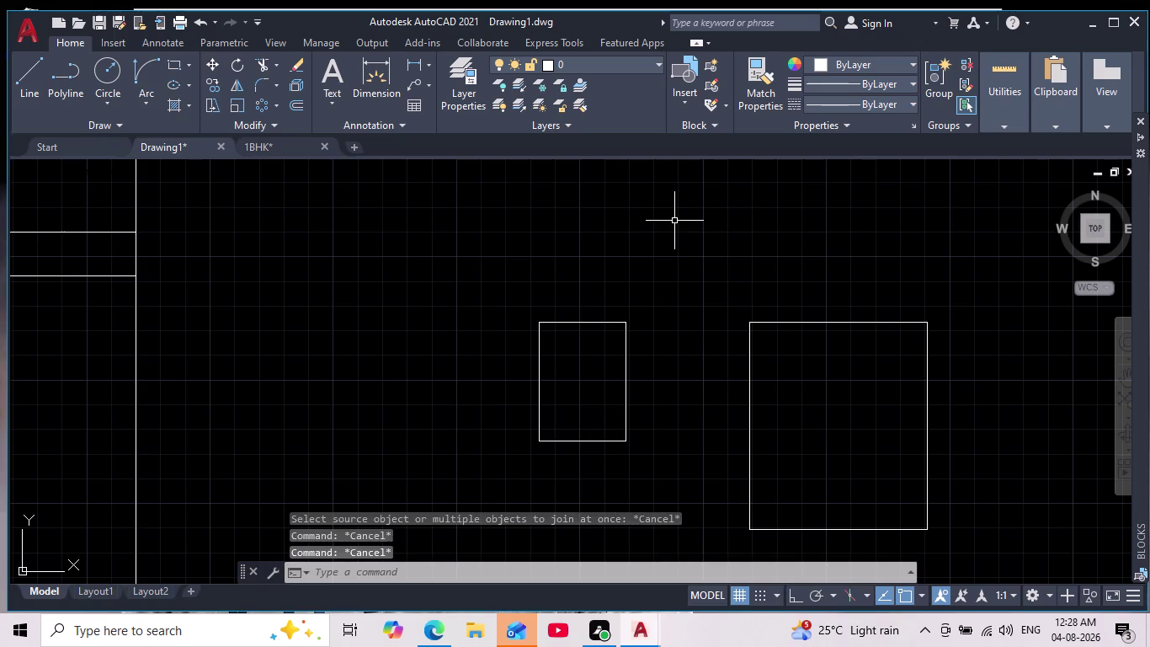
Offset the small and large window outlines inward by 2.
key(o)
key(Return)
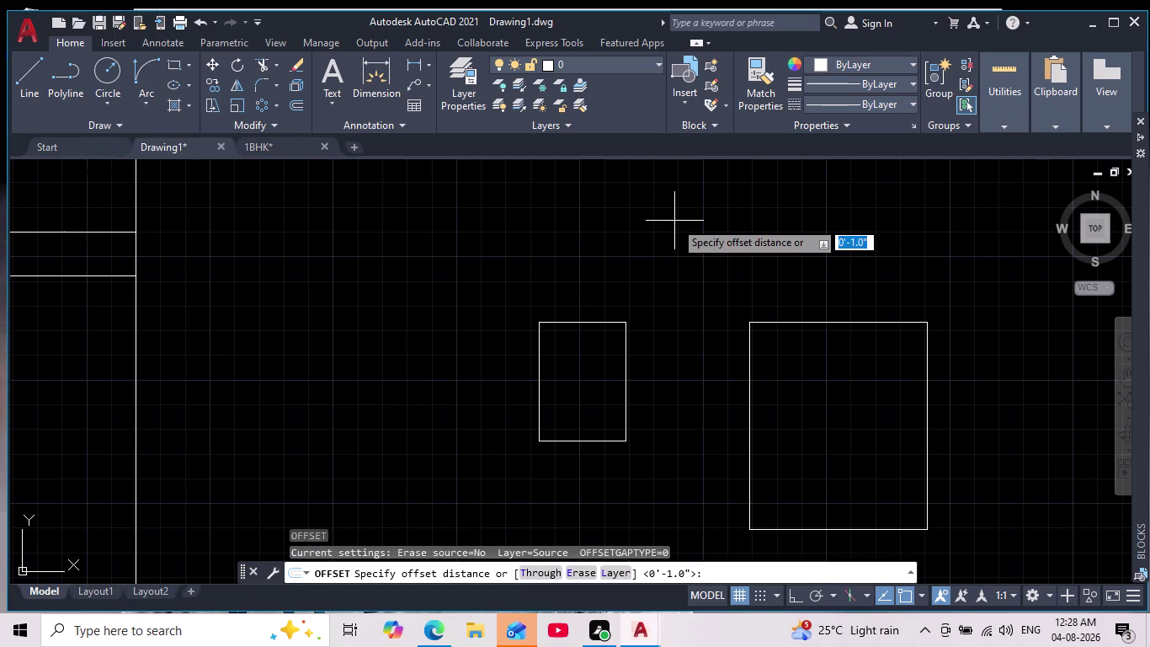
key(2)
key(Return)
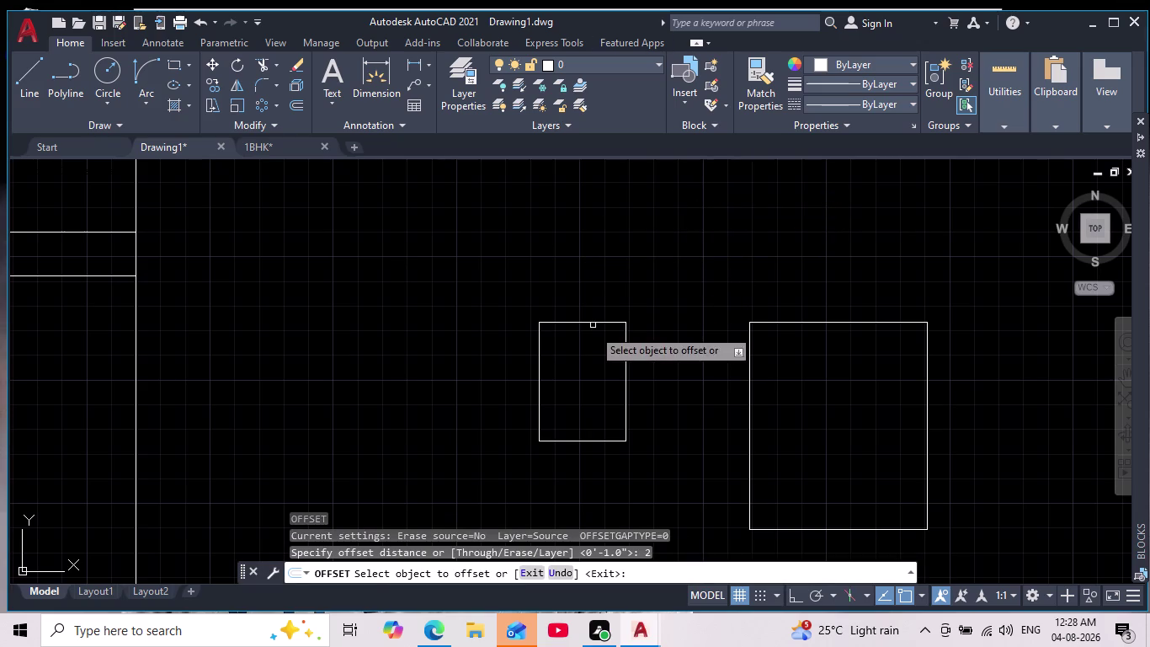
click(584, 324)
click(584, 372)
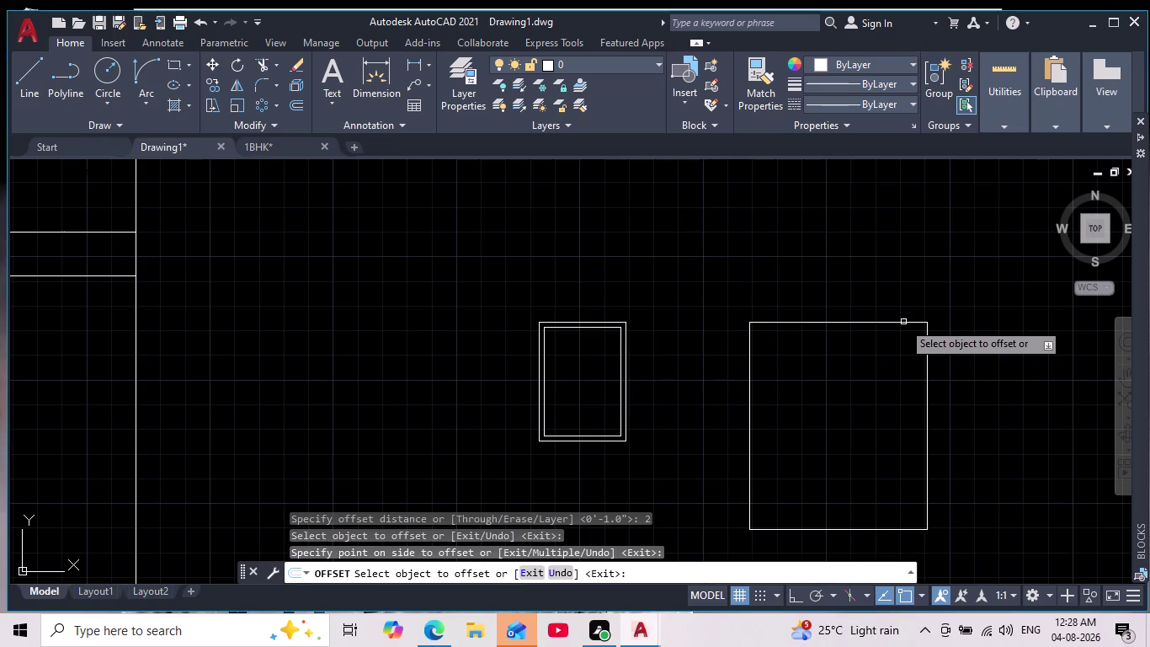
click(883, 324)
click(859, 411)
middle_drag(860, 412, 823, 361)
scroll(down, 3)
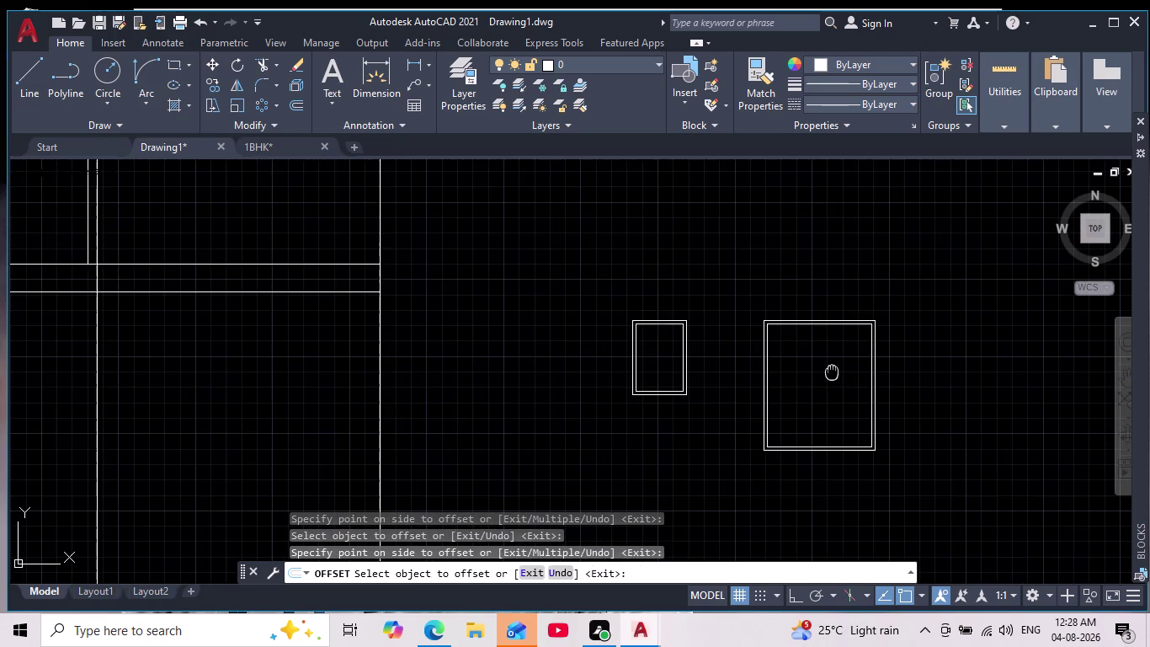
scroll(up, 3)
scroll(up, 3)
key(Escape)
key(Escape)
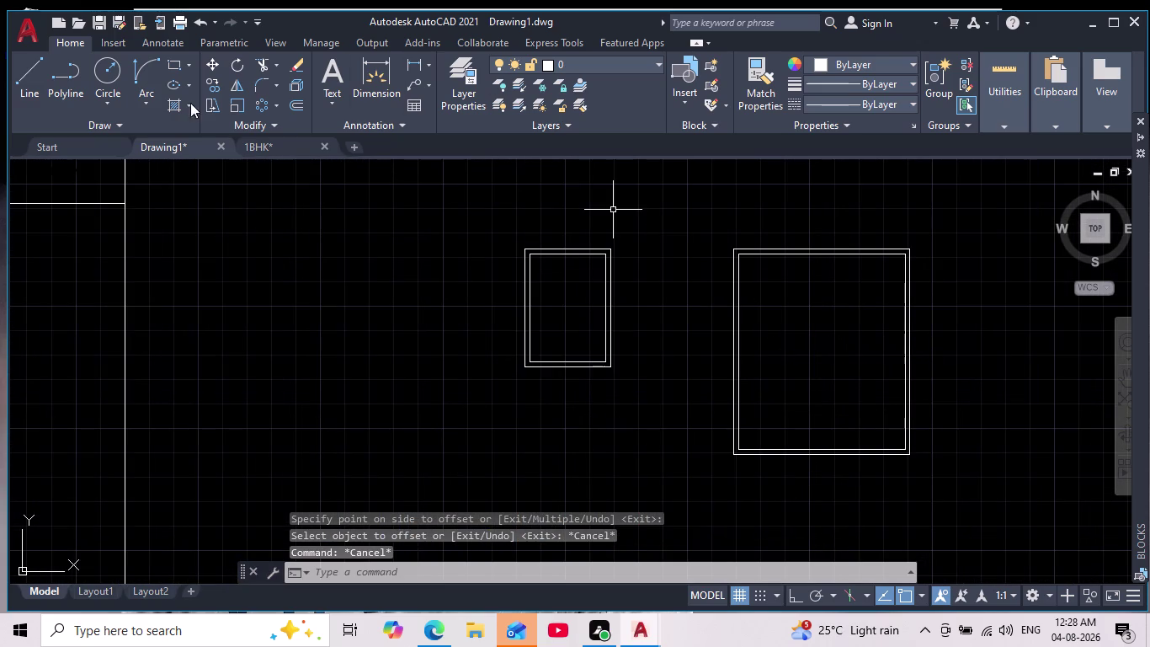
Draw a vertical line from the small window's top middle to its bottom edge.
drag(30, 81, 33, 81)
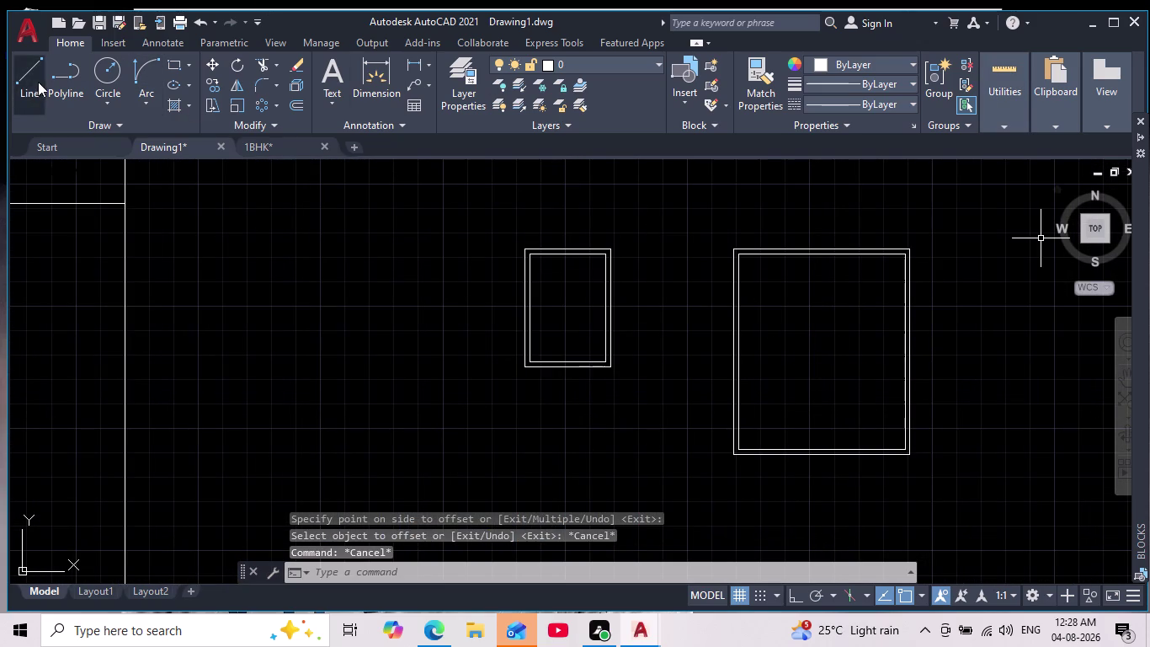
drag(32, 81, 41, 84)
scroll(up, 3)
scroll(down, 3)
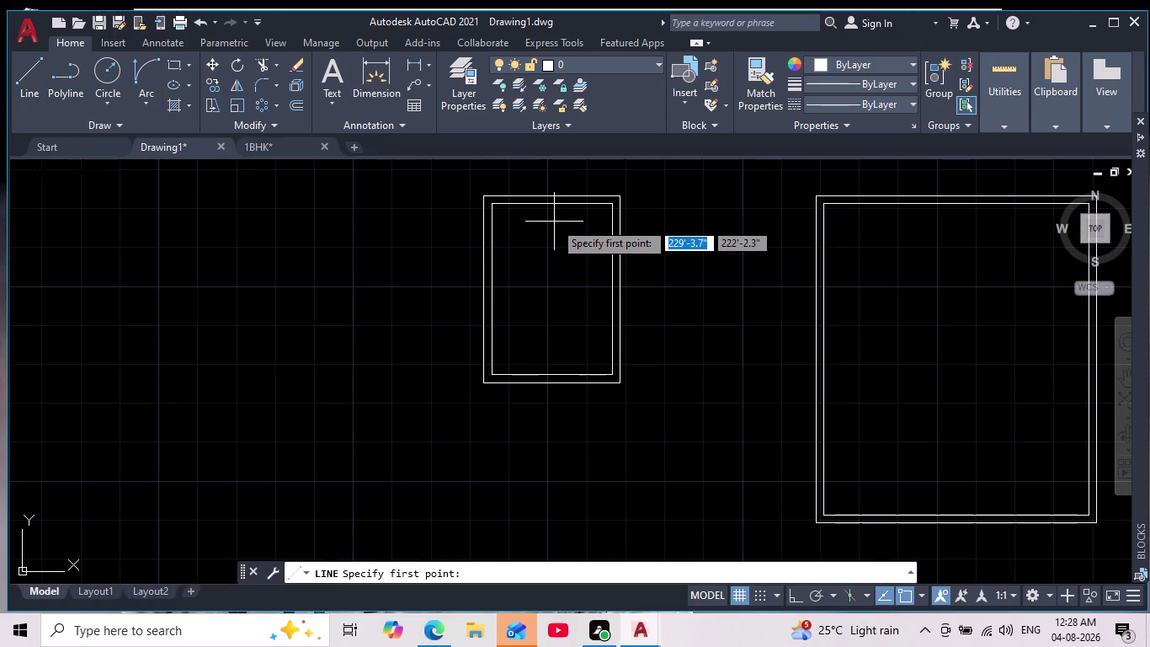
click(552, 205)
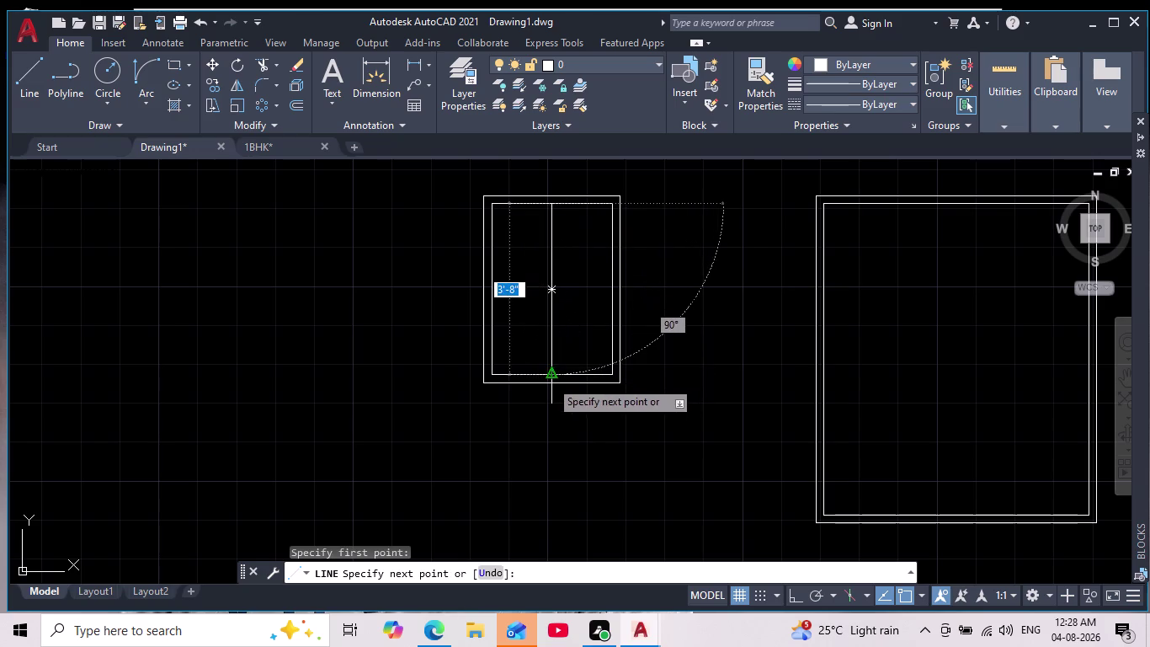
click(550, 380)
key(space)
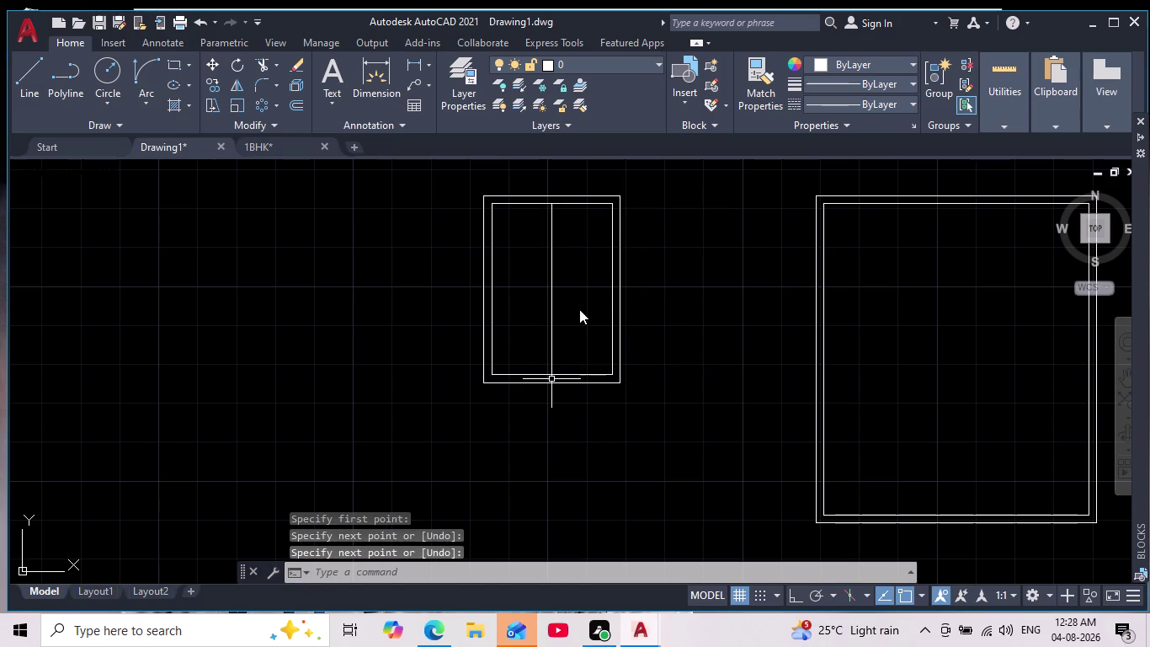
Abandon an offset of 1 and erase the vertical middle line.
key(o)
key(Return)
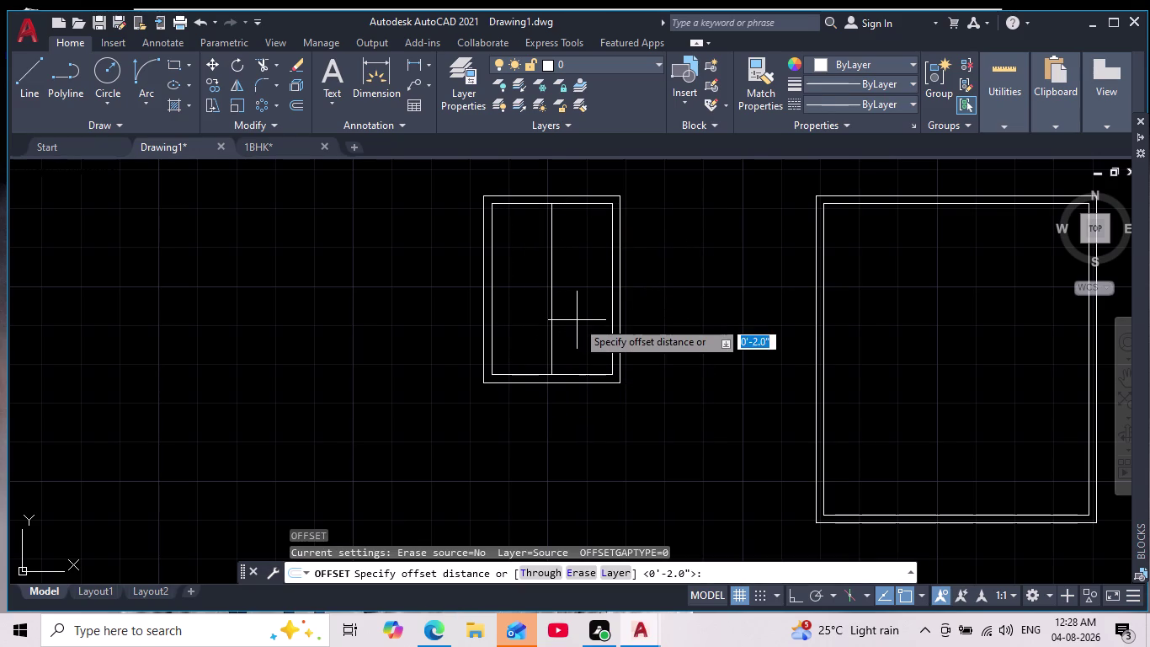
key(1)
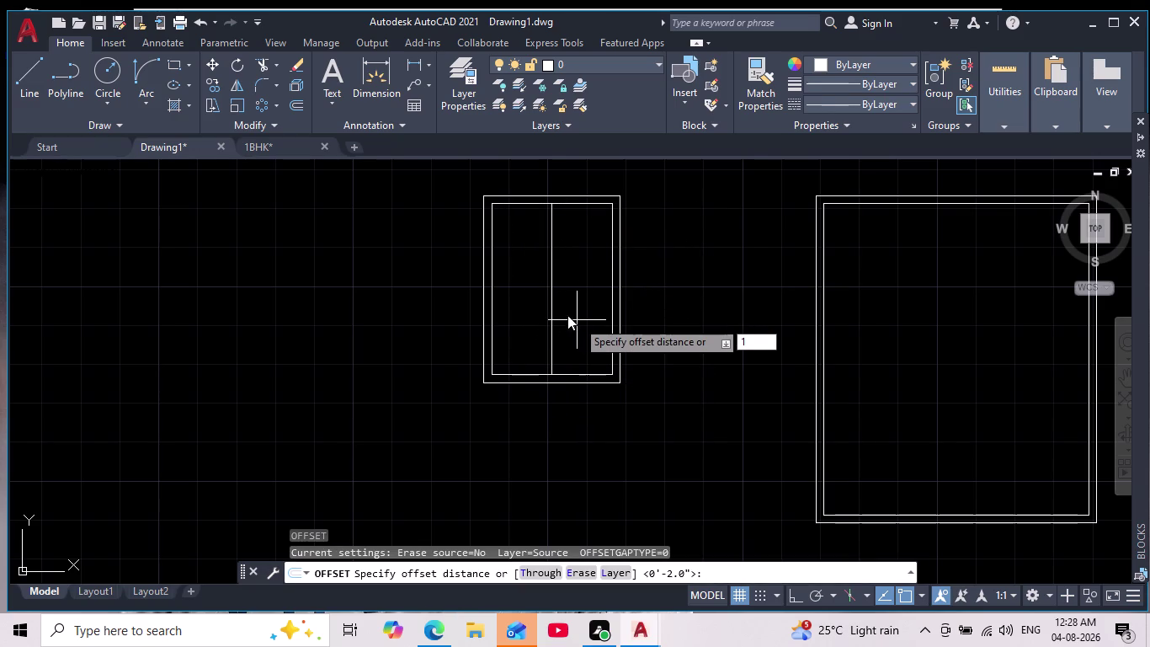
key(Escape)
scroll(up, 3)
click(571, 310)
click(515, 308)
key(Delete)
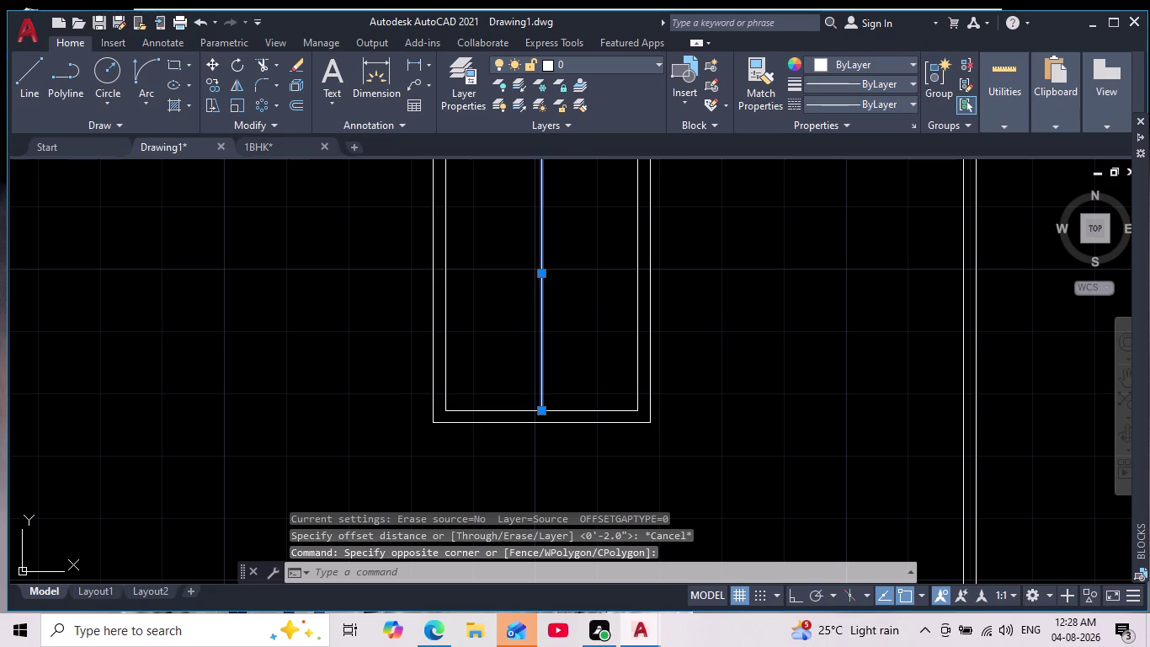
text(ml)
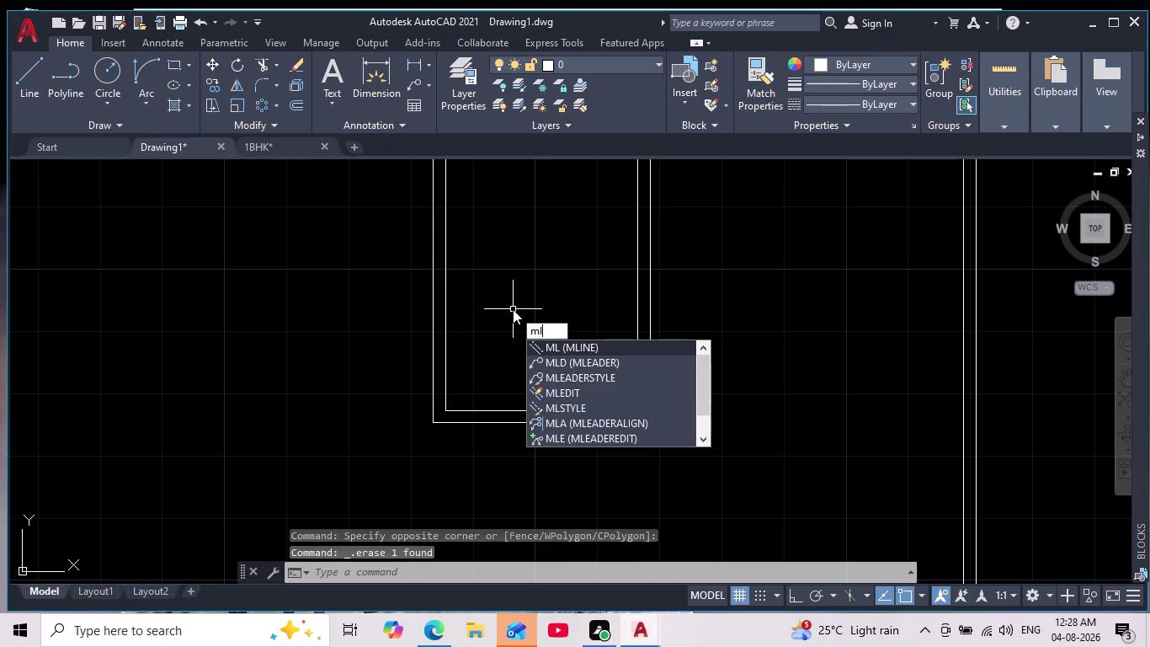
key(Return)
middle_drag(525, 284, 548, 454)
scroll(down, 3)
scroll(up, 3)
click(546, 359)
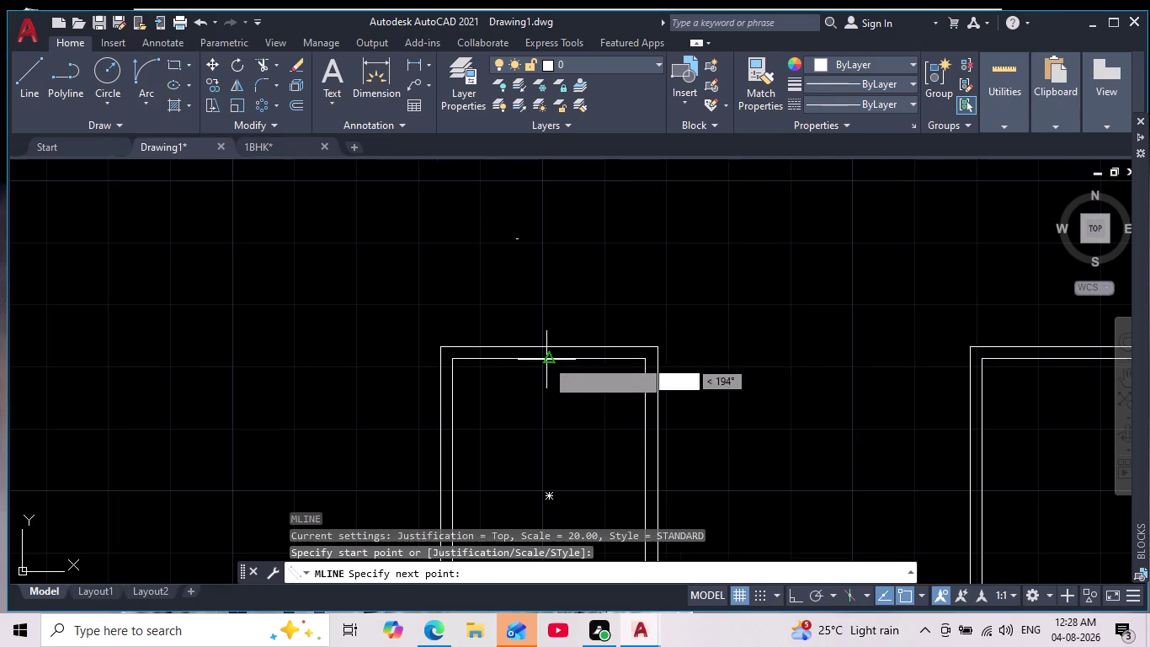
scroll(down, 3)
middle_drag(555, 457, 525, 340)
scroll(down, 3)
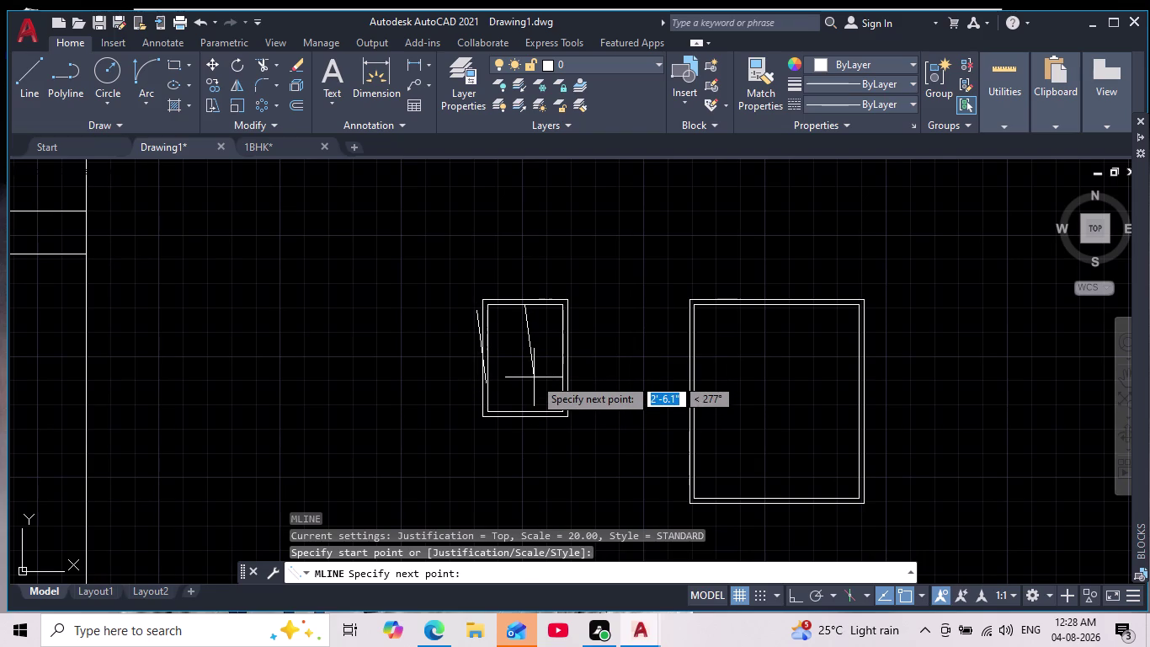
key(Escape)
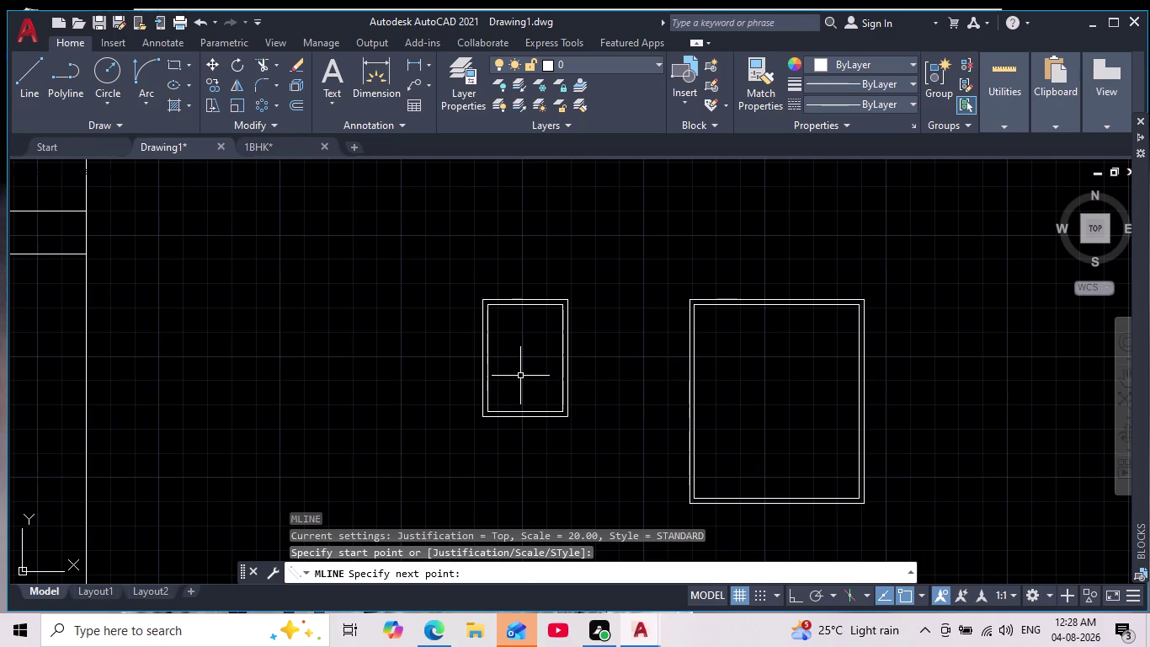
text(mted)
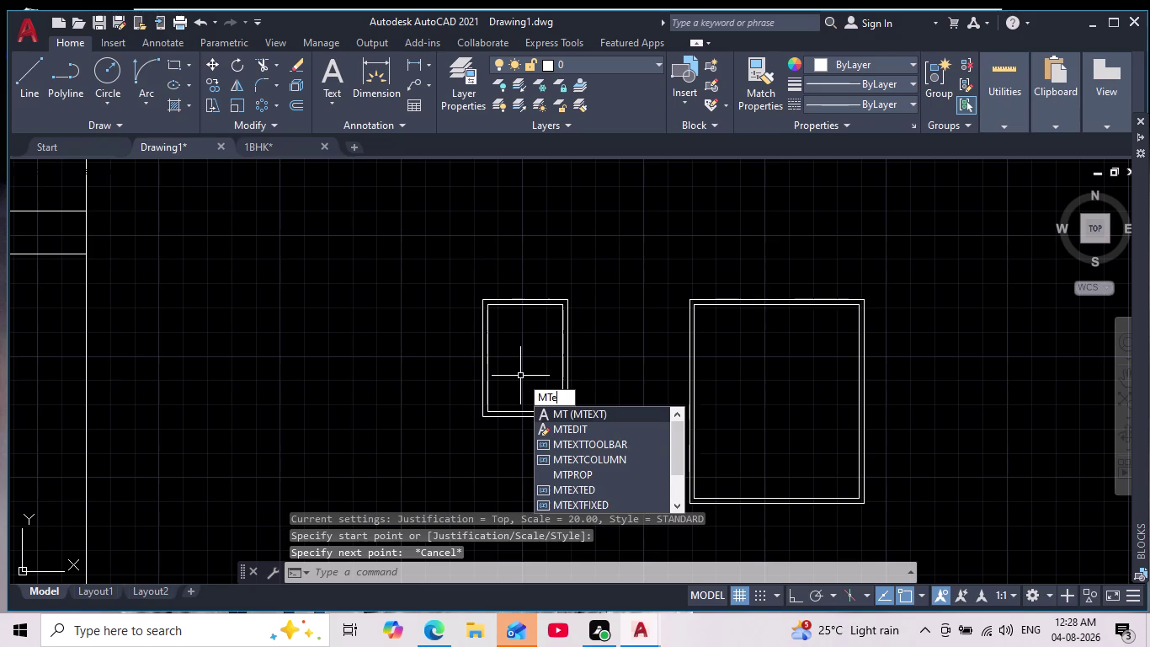
key(Return)
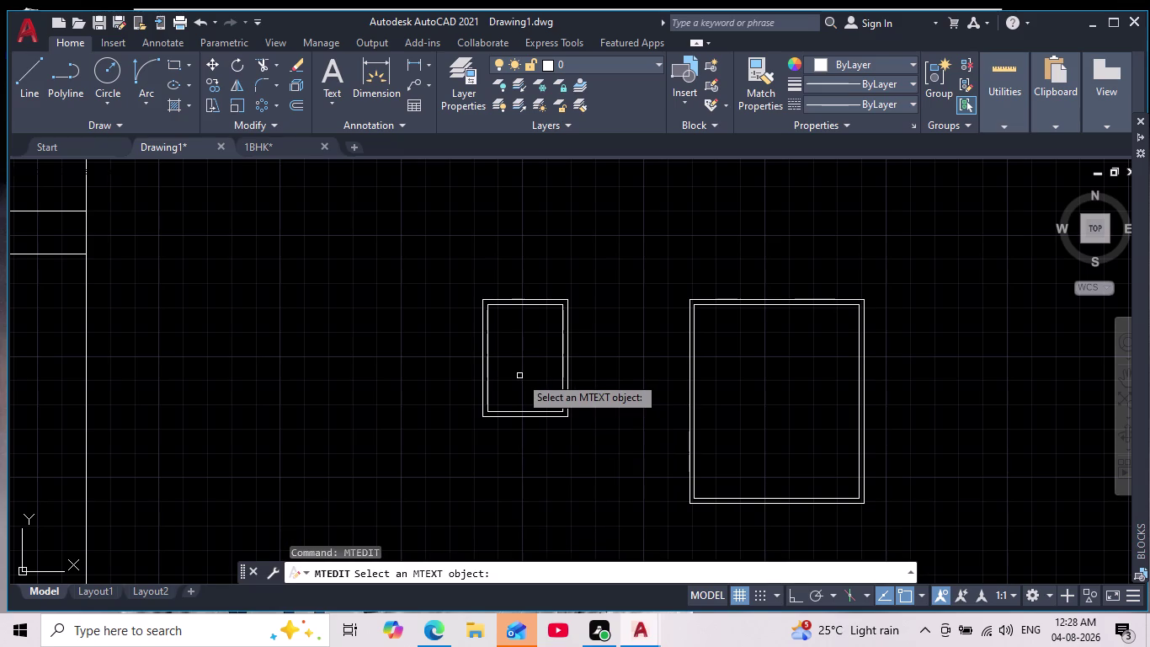
key(Escape)
key(Escape)
key(Escape)
key(Escape)
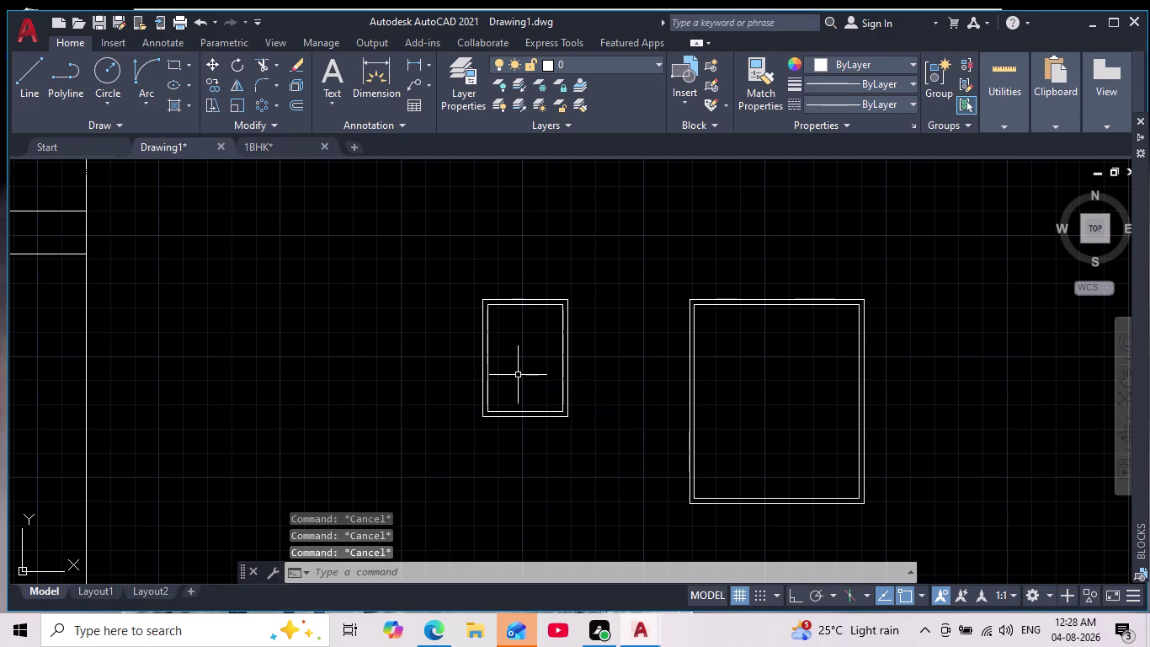
key(Escape)
text(mts)
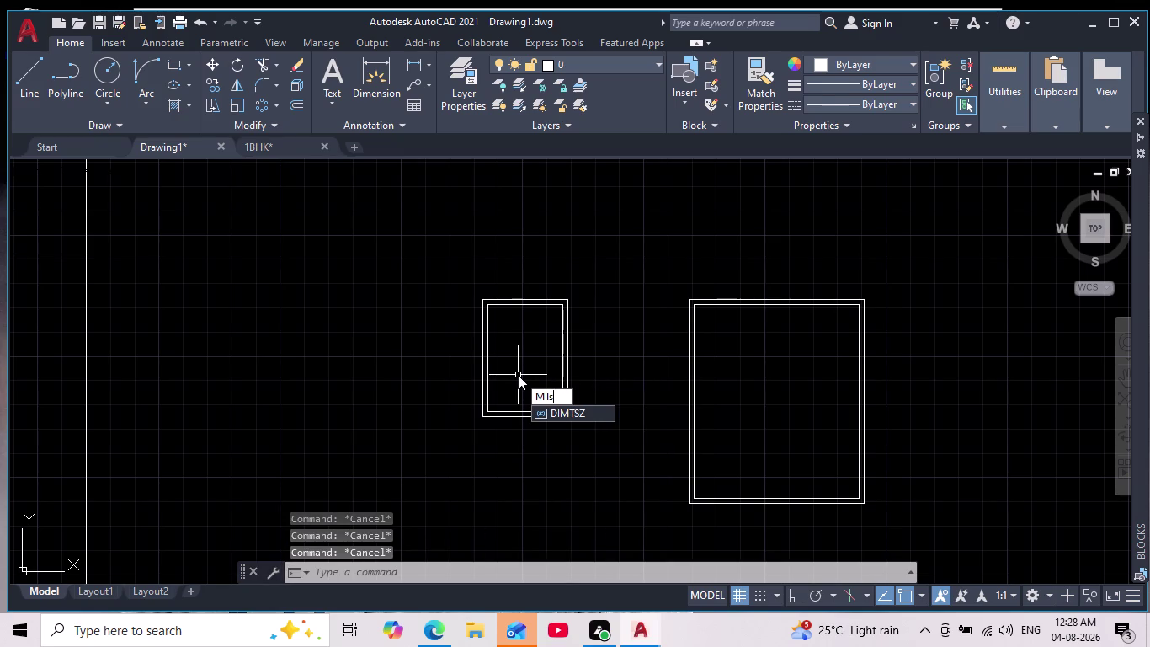
key(BackSpace)
key(BackSpace)
text(ls)
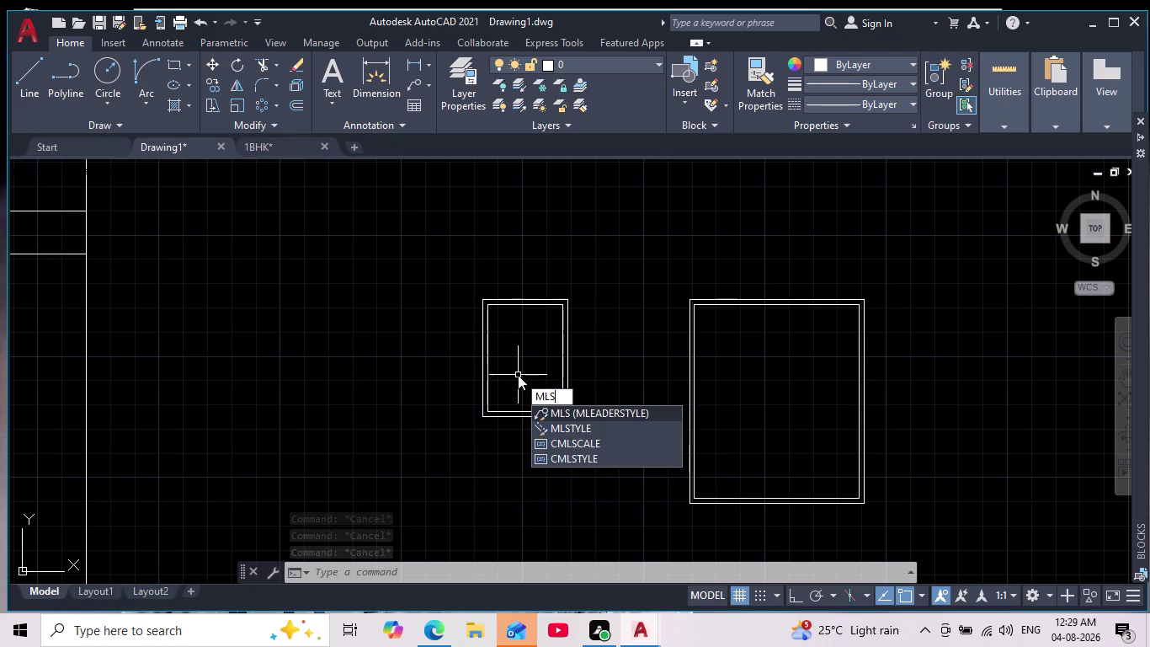
text(t)
key(Return)
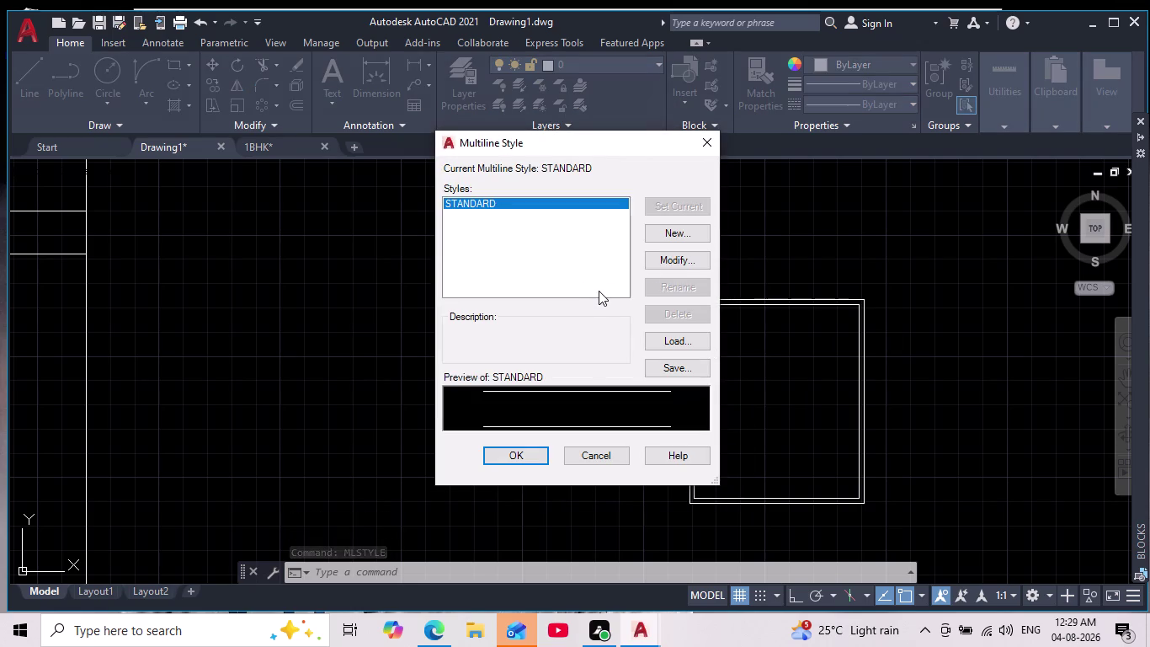
click(672, 260)
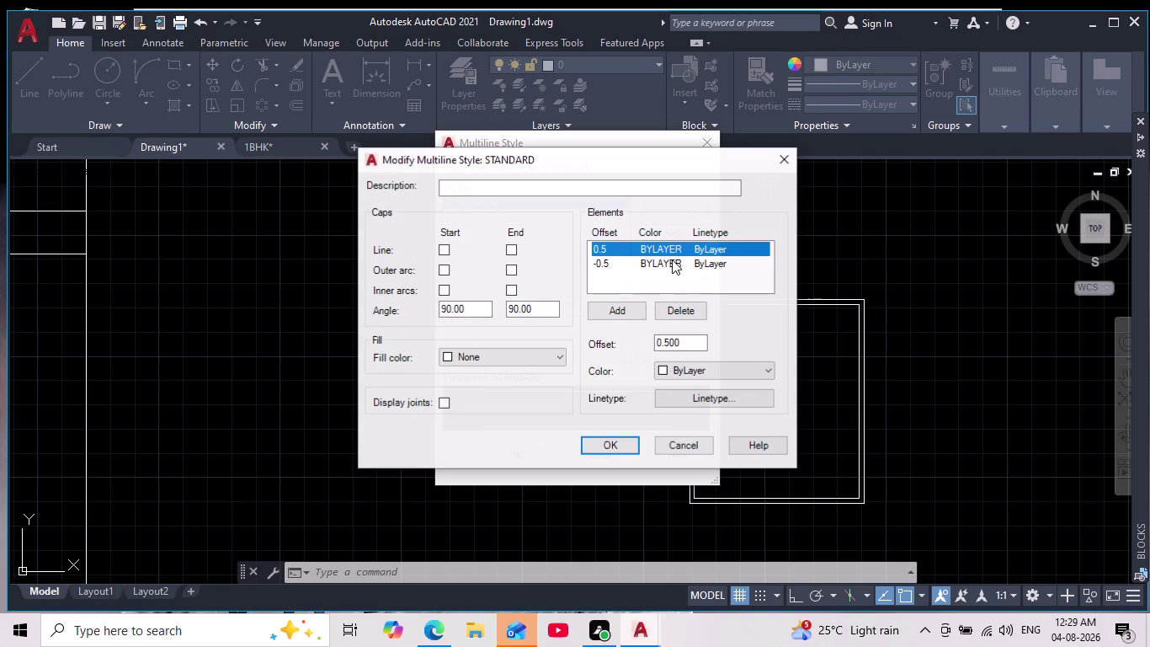
click(617, 445)
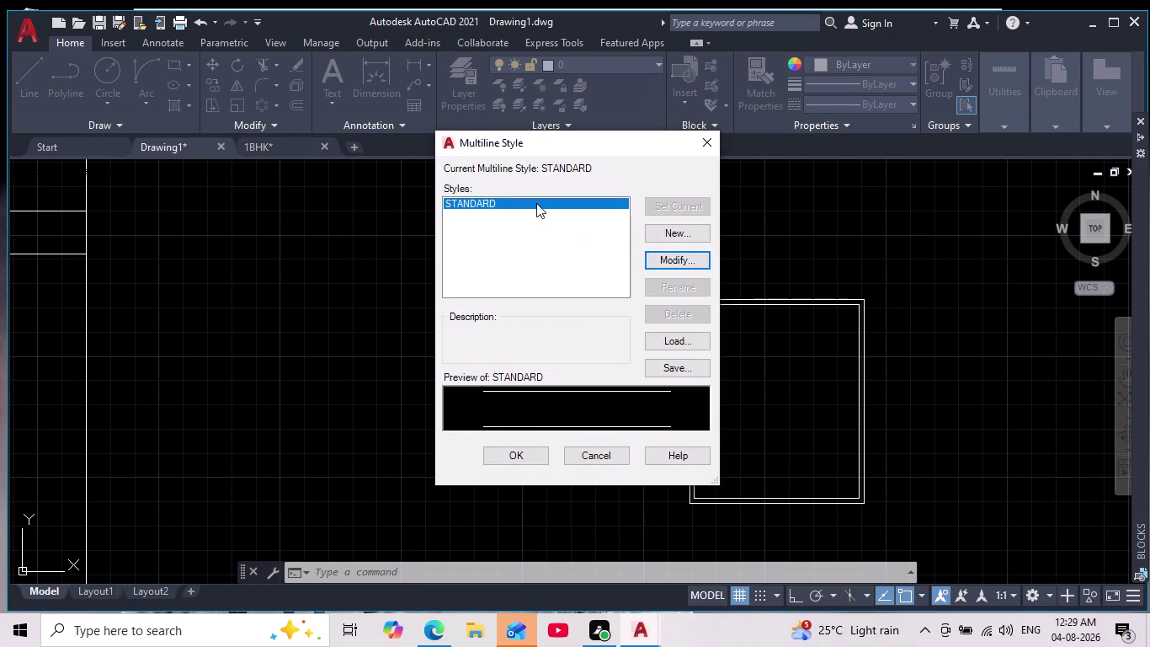
click(536, 203)
click(529, 437)
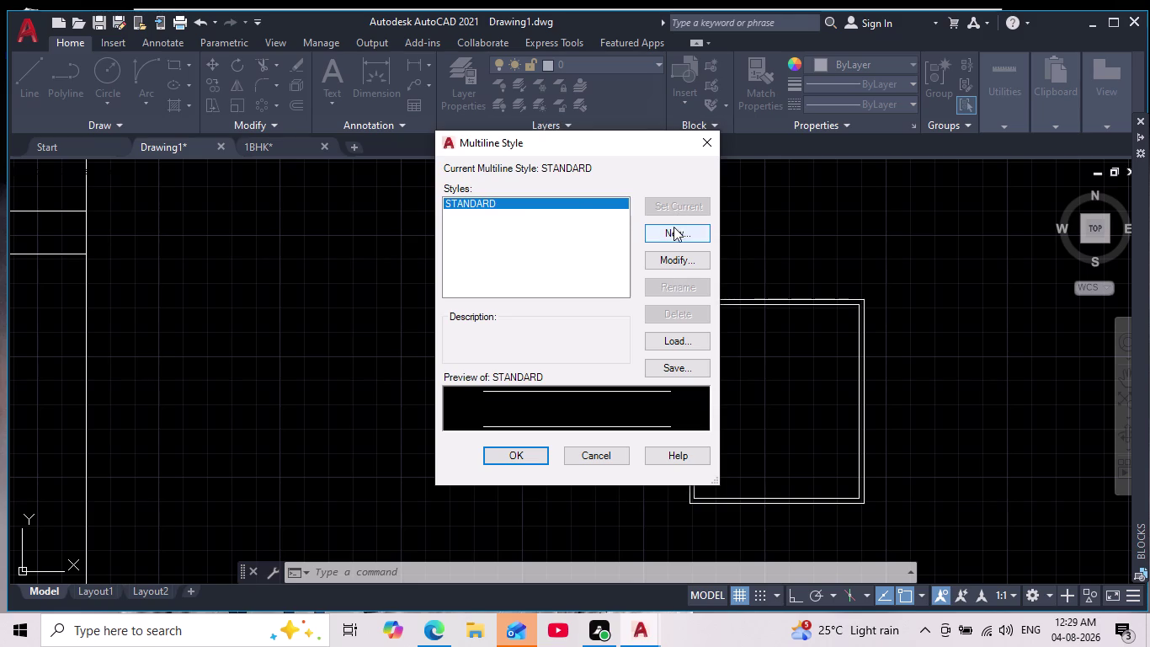
key(Escape)
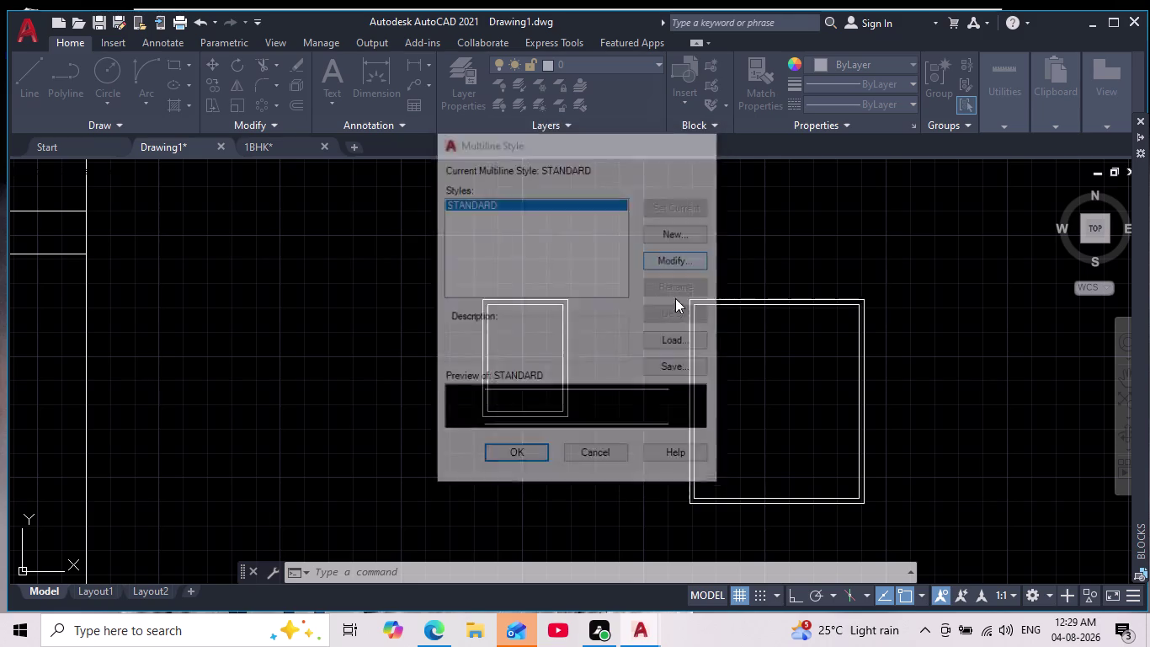
scroll(up, 3)
scroll(up, 3)
middle_drag(525, 322, 519, 297)
scroll(down, 3)
scroll(up, 3)
middle_drag(523, 327, 520, 364)
scroll(down, 3)
scroll(up, 3)
key(Escape)
key(Escape)
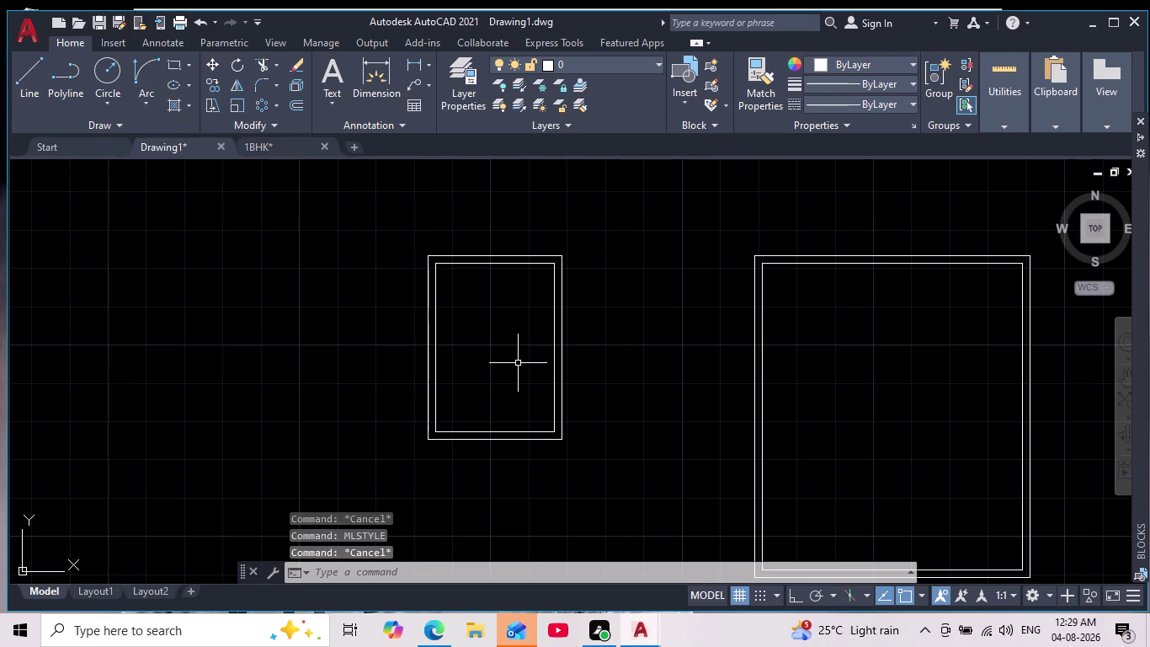
Draw a vertical centre line from the small window's top edge to its bottom edge.
key(Escape)
key(Escape)
key(Escape)
key(Escape)
key(Escape)
key(Escape)
key(Escape)
key(Escape)
key(l)
key(Return)
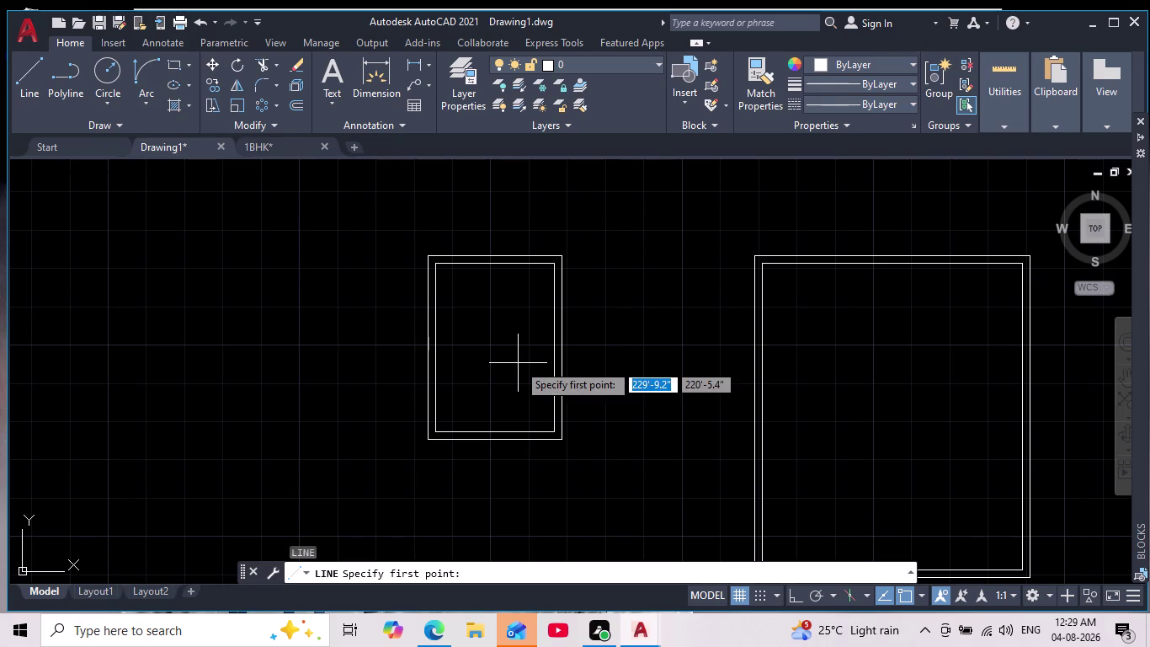
click(497, 265)
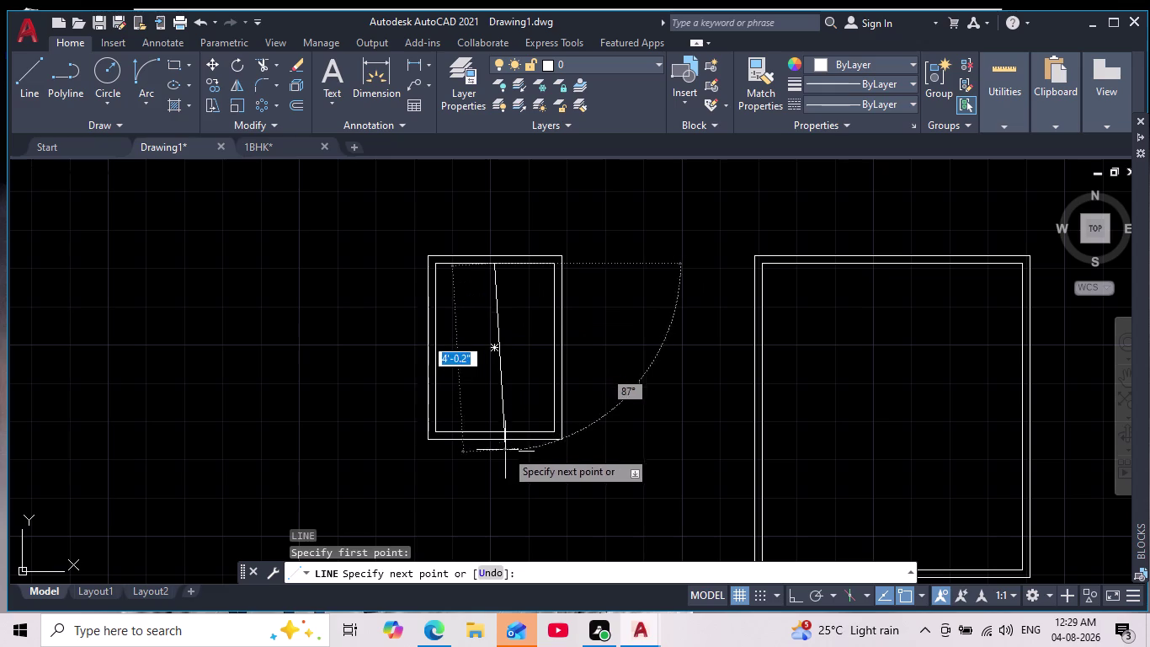
click(493, 427)
key(space)
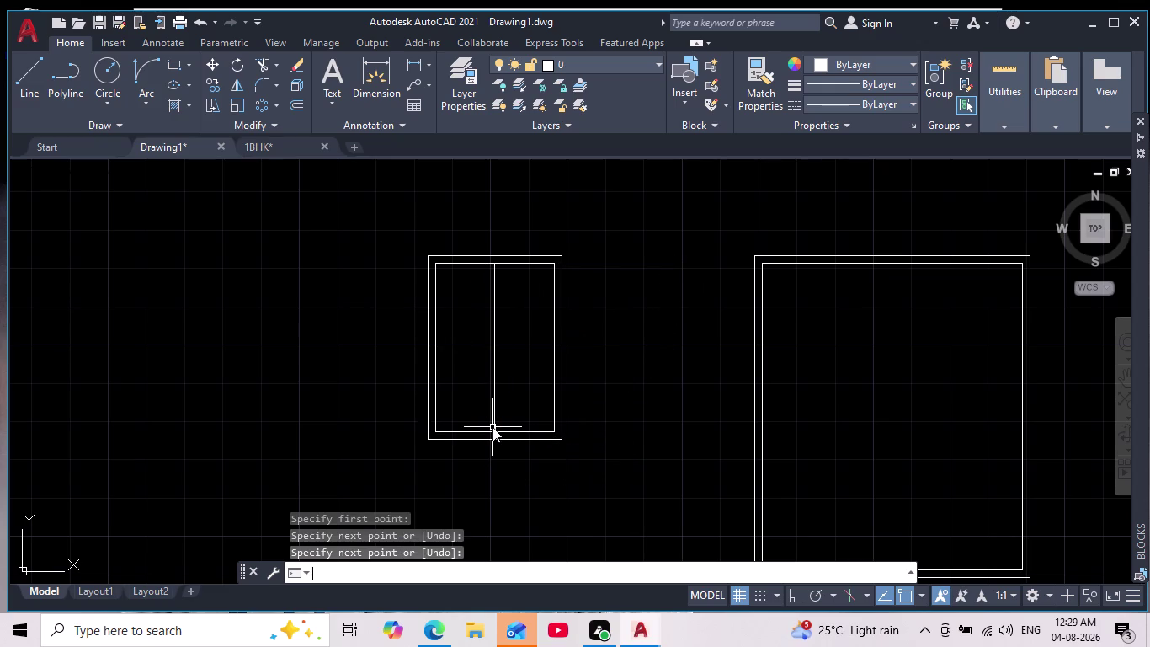
Offset the centre line by 1 to form the double mullion.
text(o)
key(Return)
key(1)
key(Return)
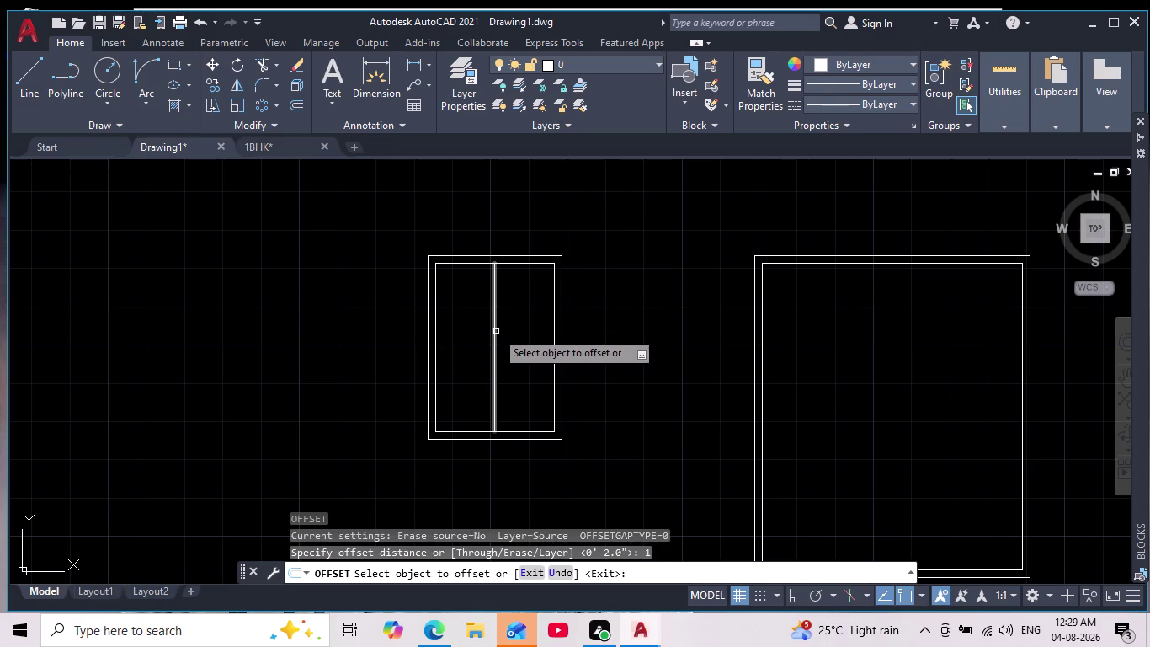
drag(496, 331, 488, 336)
click(469, 347)
scroll(up, 3)
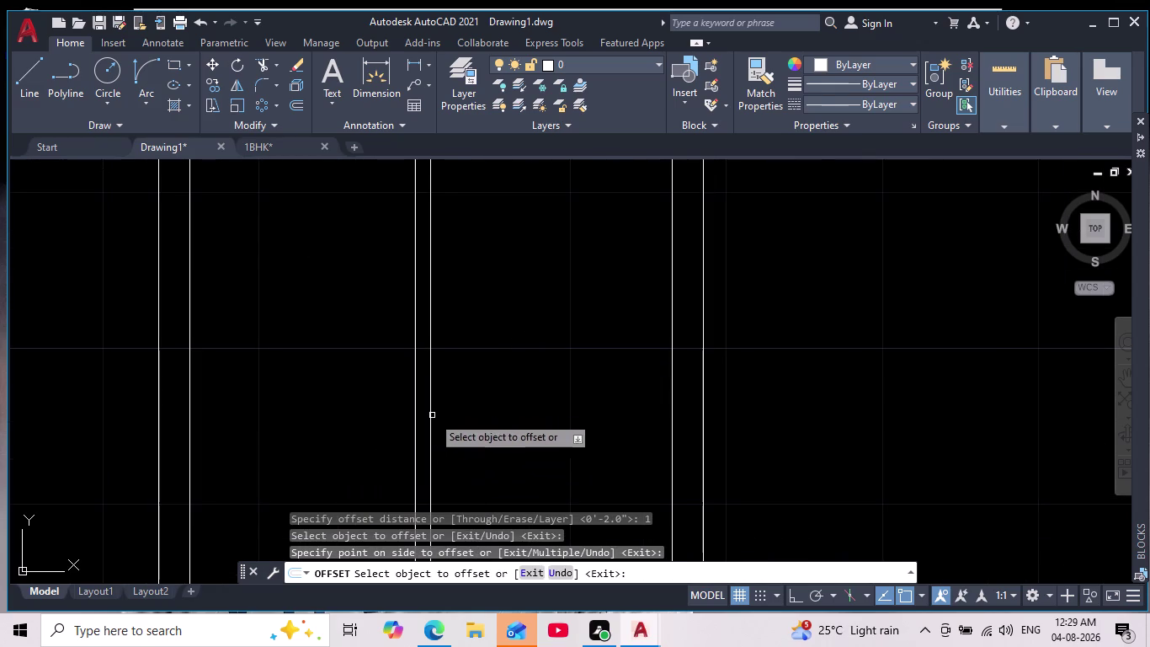
click(430, 418)
click(533, 418)
key(space)
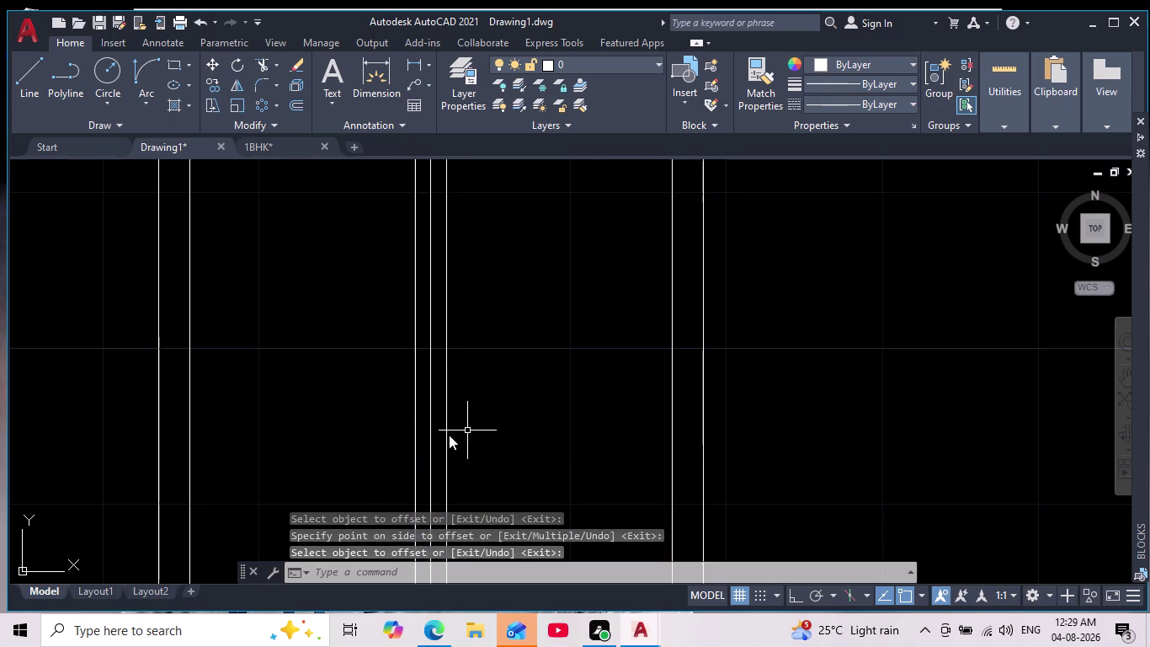
Delete the extra duplicate offset line, leaving a two-line mullion in the window.
scroll(up, 3)
scroll(up, 3)
drag(429, 411, 422, 422)
click(369, 461)
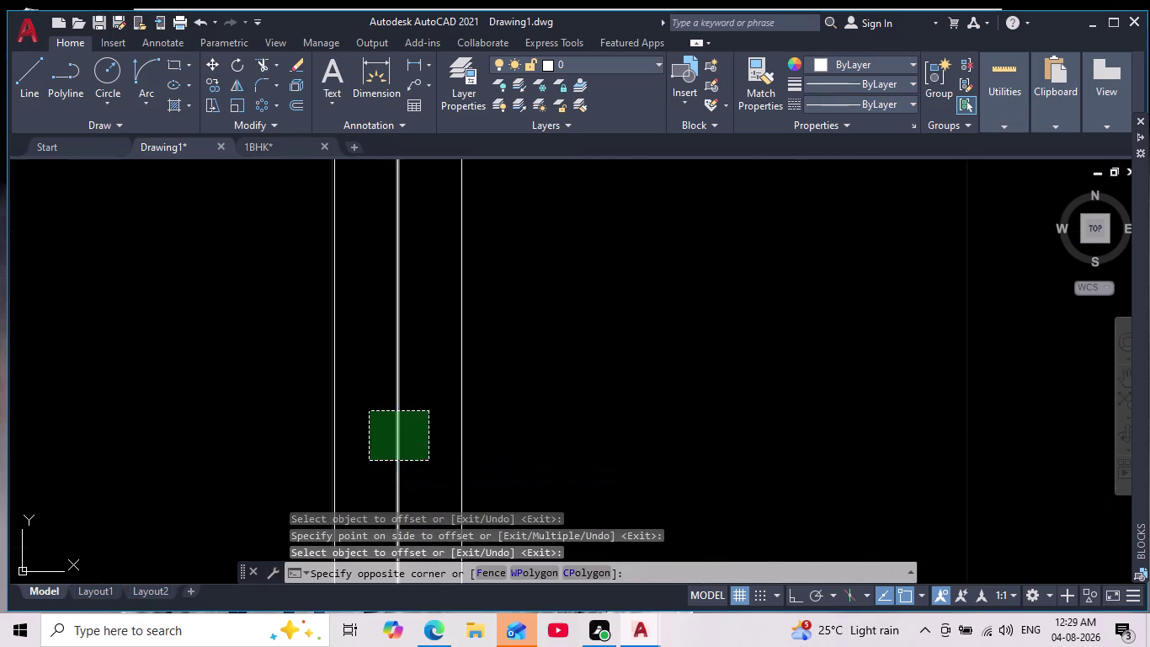
key(Delete)
key(Escape)
scroll(down, 3)
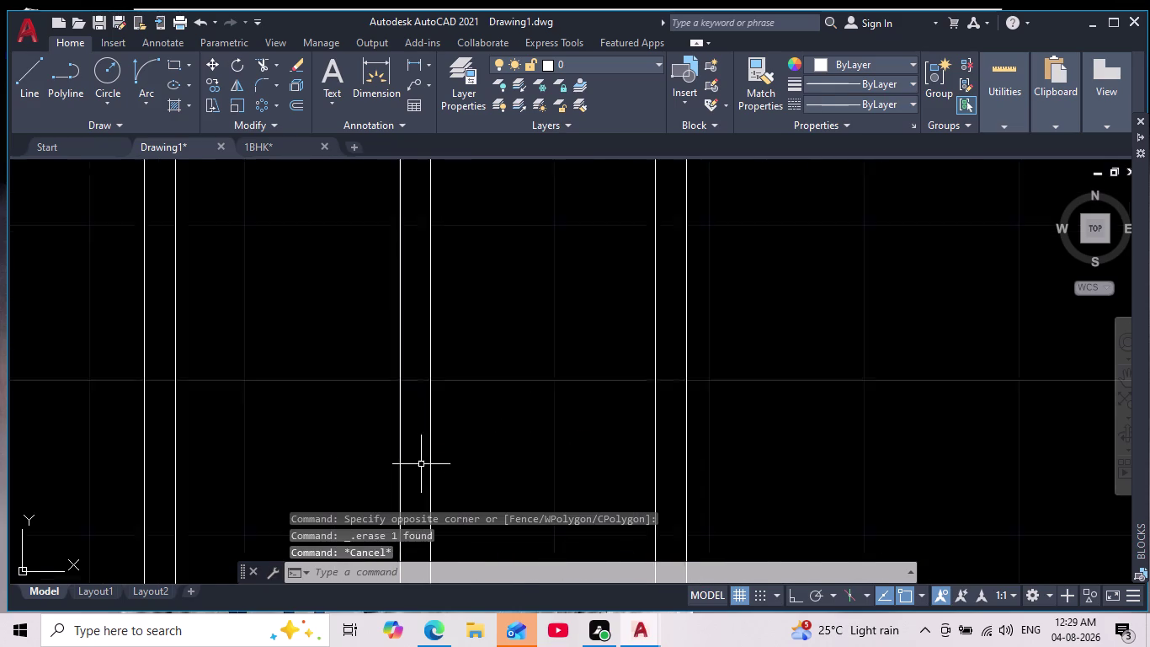
scroll(down, 3)
scroll(down, 3)
middle_drag(485, 485, 490, 362)
scroll(down, 3)
scroll(up, 3)
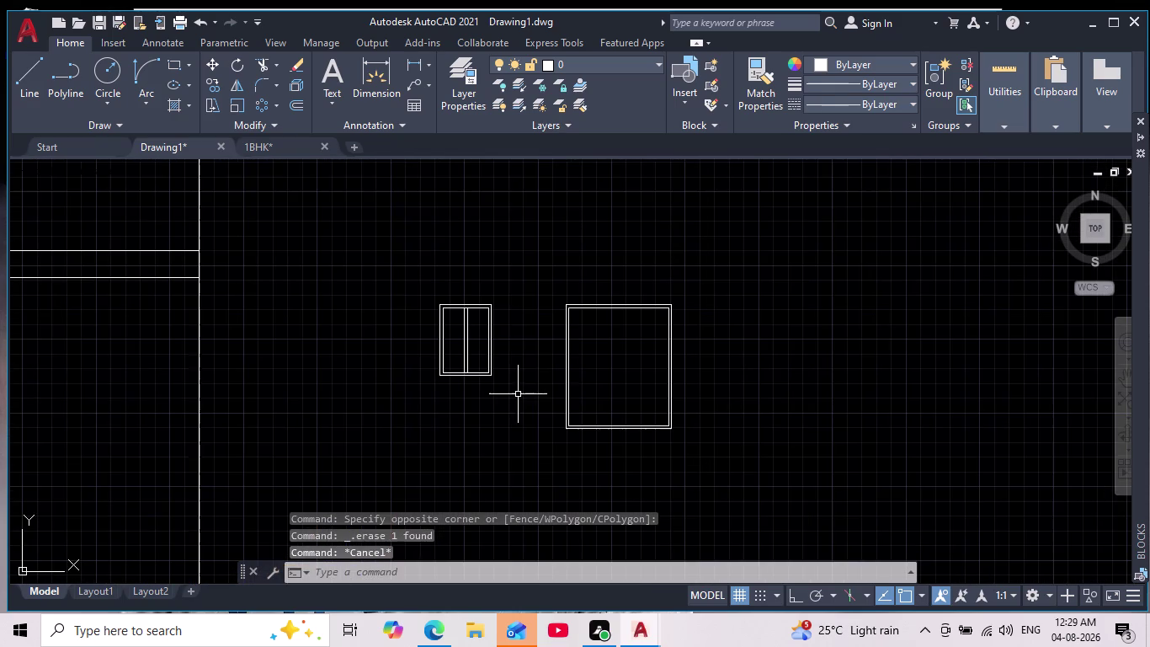
click(23, 83)
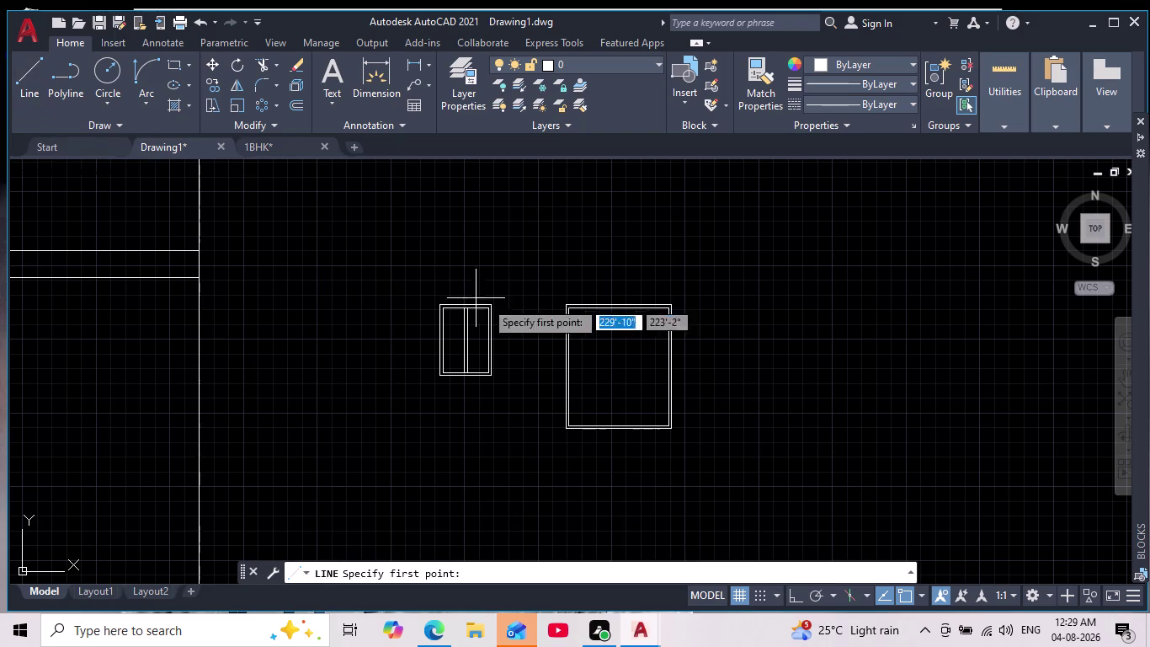
Draw a three-segment bent line from the door's top-left corner, down, to its bottom-left corner.
scroll(up, 3)
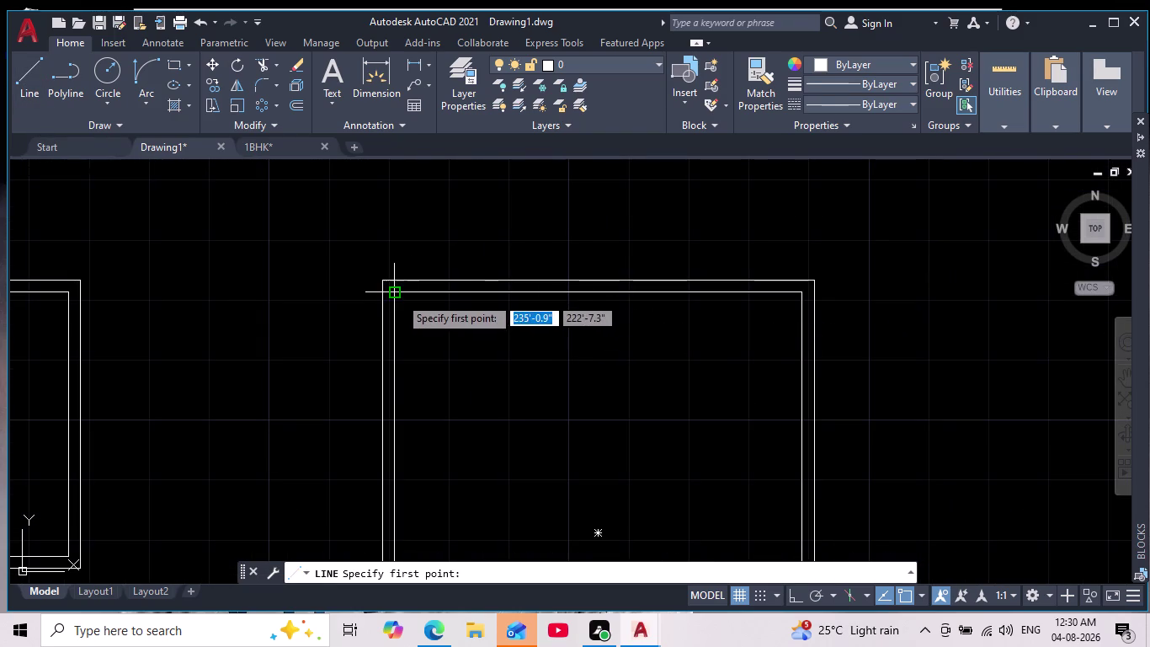
click(399, 296)
middle_drag(582, 422, 553, 317)
scroll(down, 3)
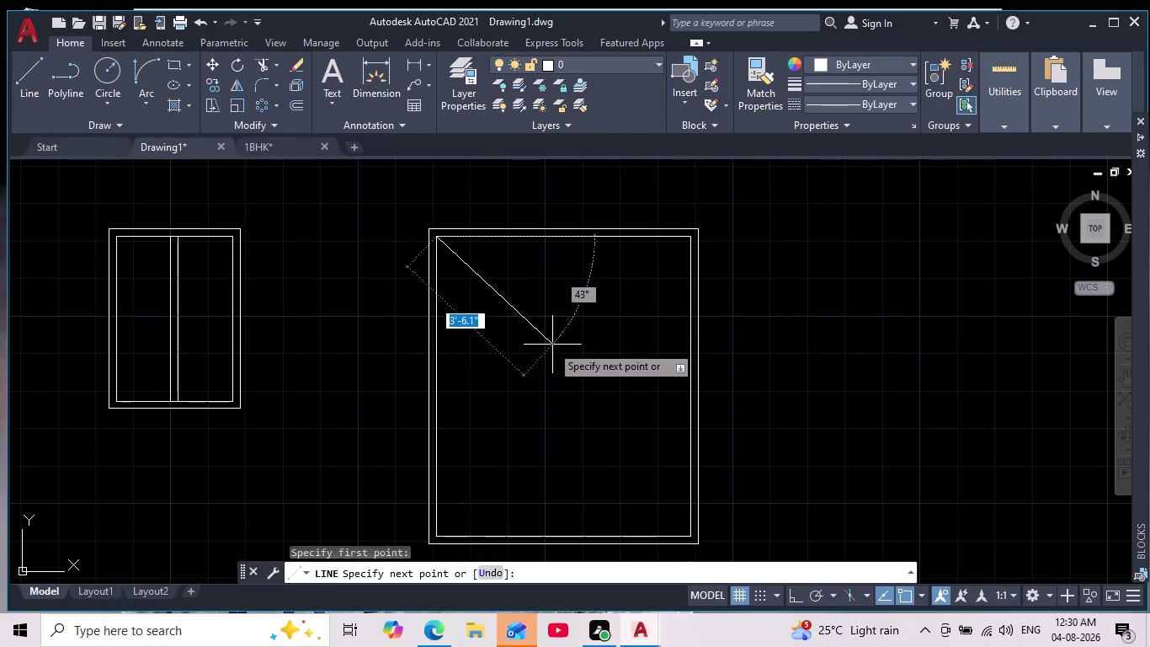
click(811, 597)
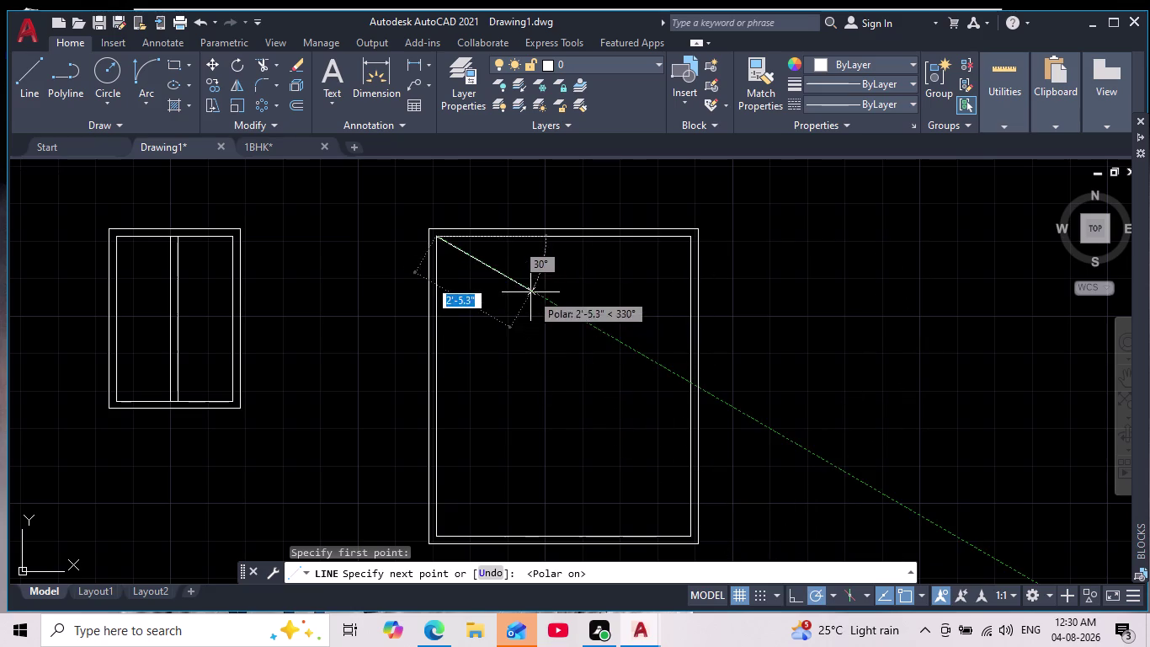
click(528, 346)
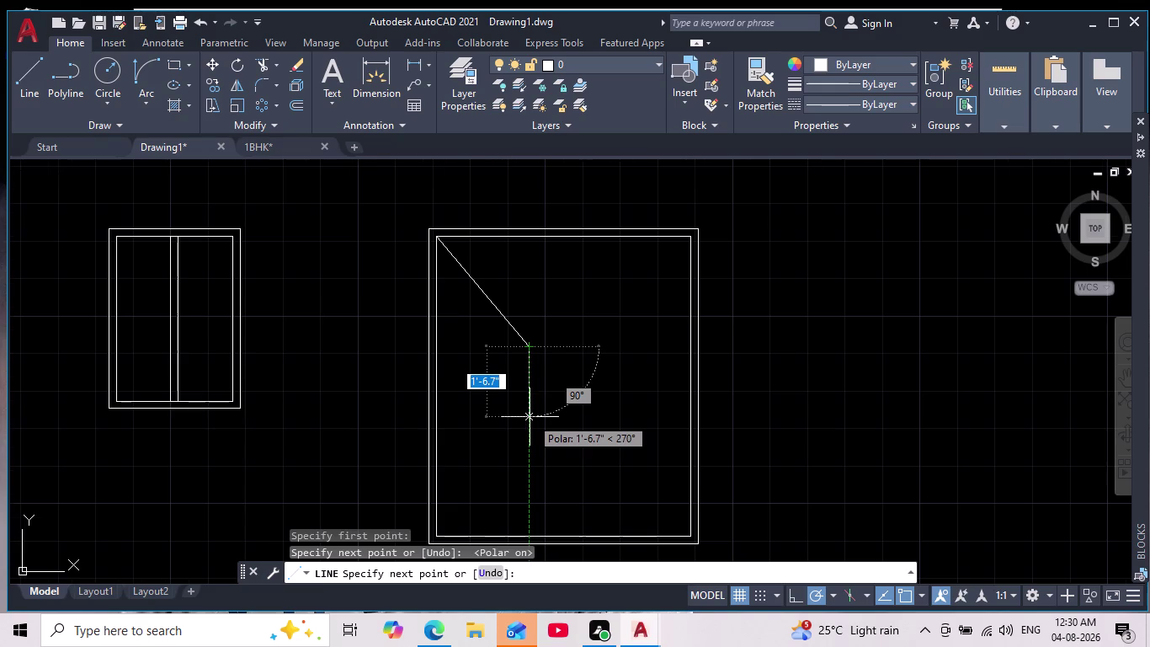
scroll(down, 3)
middle_drag(530, 417, 530, 385)
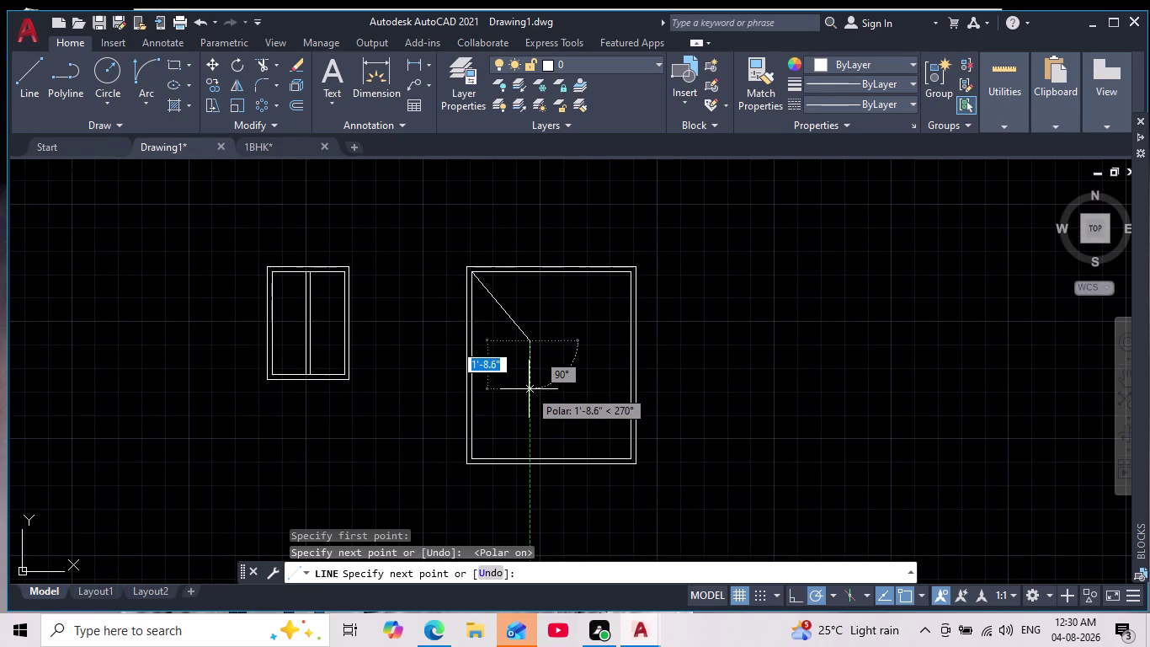
click(528, 389)
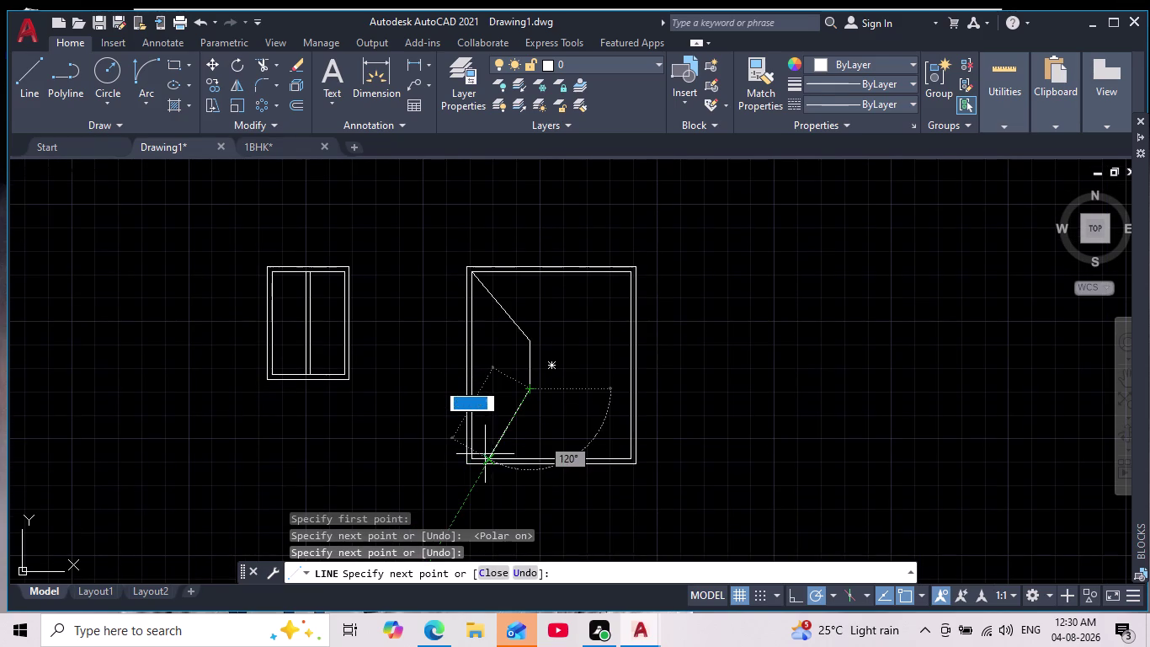
scroll(up, 3)
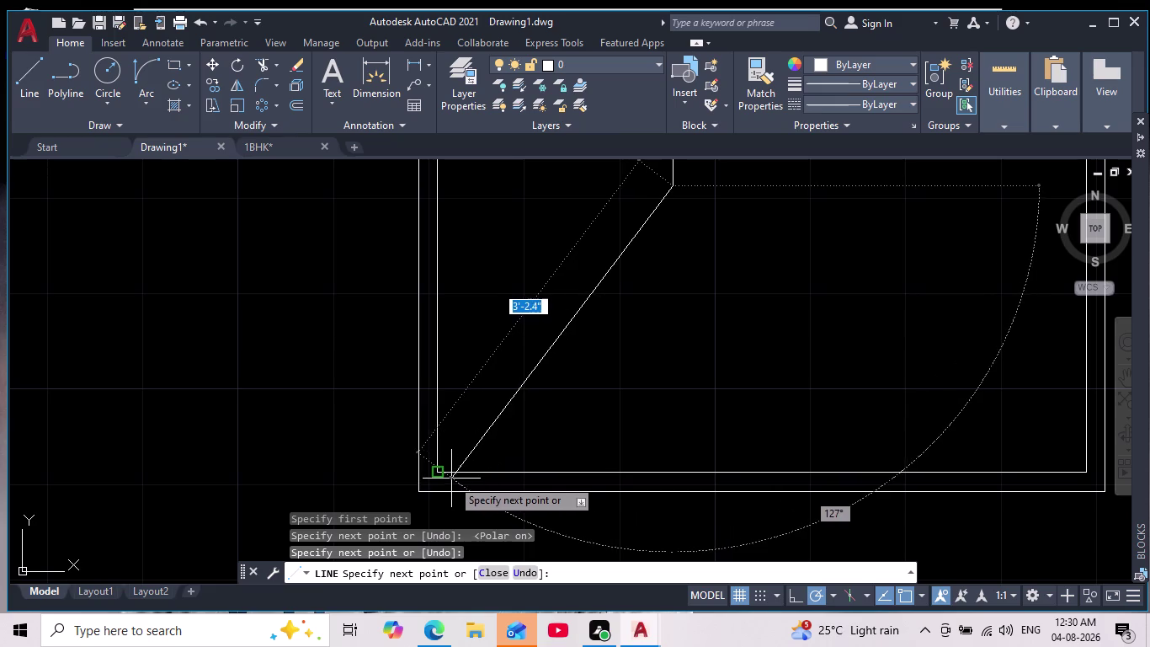
click(440, 471)
scroll(down, 3)
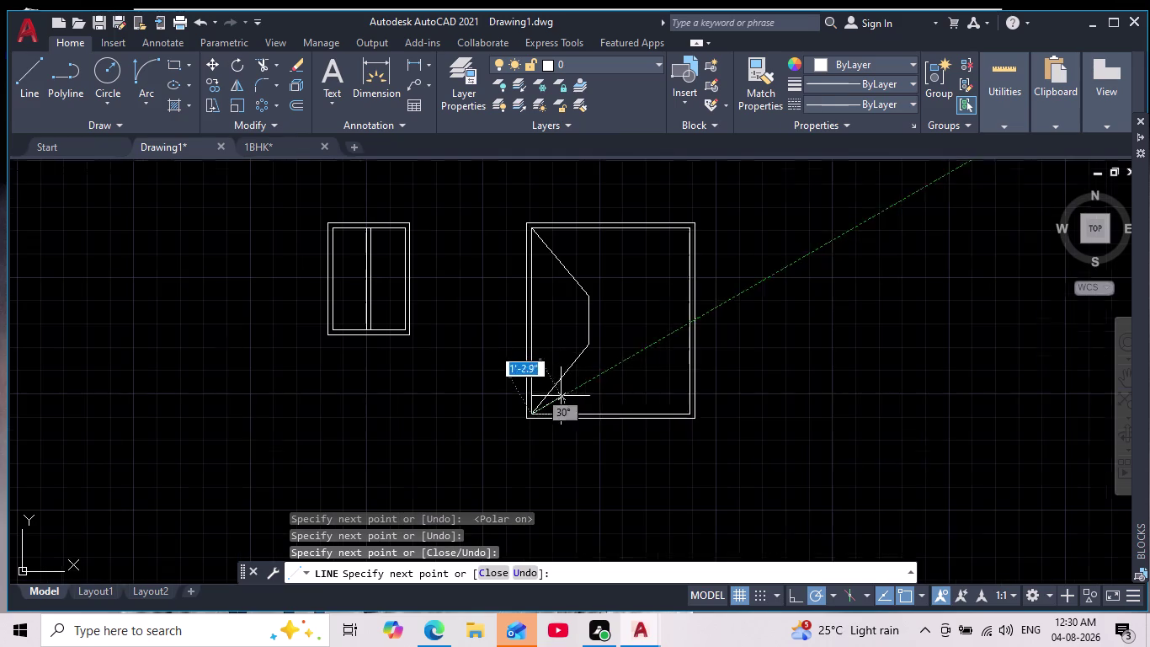
key(Escape)
scroll(down, 3)
middle_drag(658, 457, 552, 413)
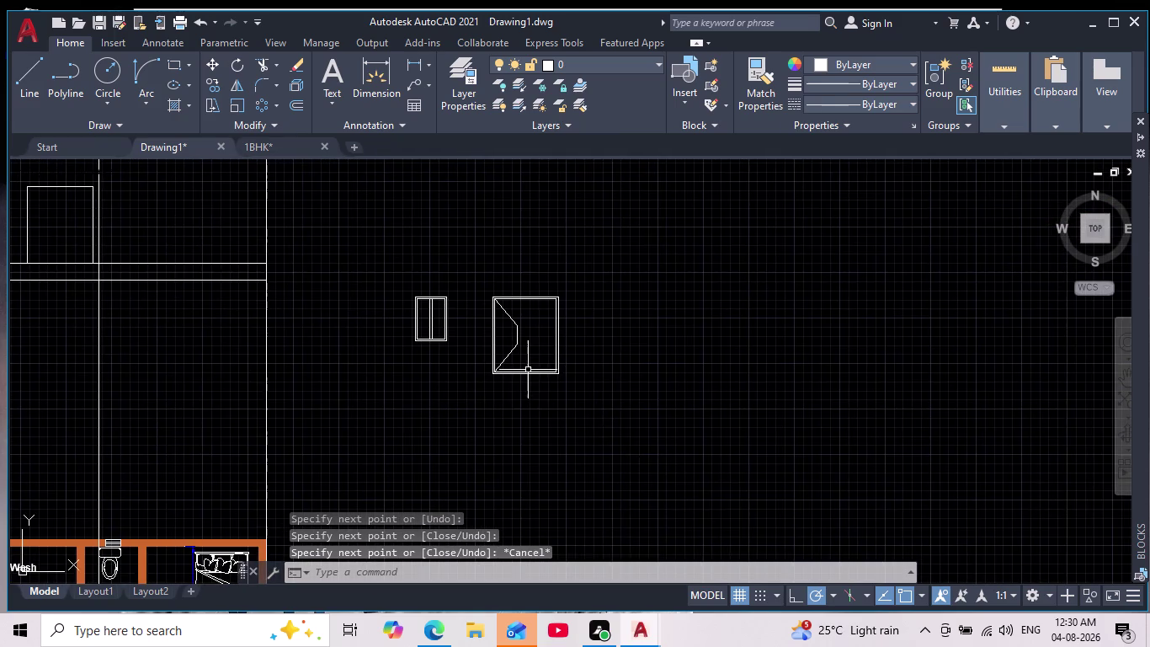
scroll(up, 3)
scroll(up, 3)
Mirror the bent line across the door's vertical centre axis, keeping the original.
middle_drag(512, 261, 512, 282)
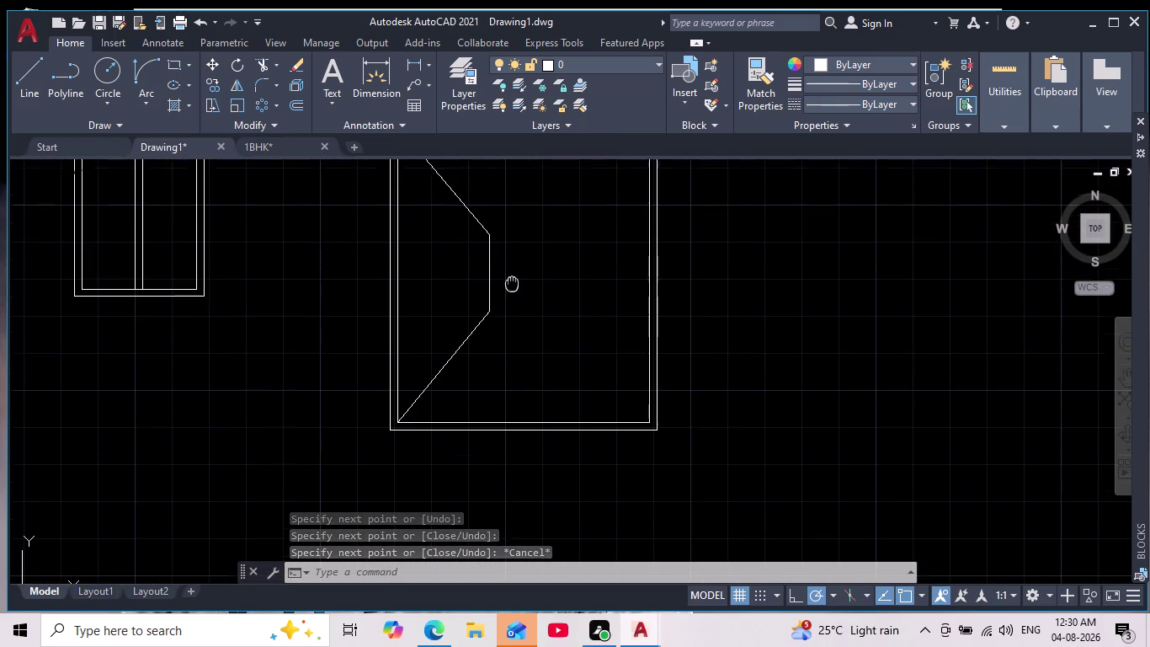
middle_drag(512, 282, 505, 310)
scroll(down, 3)
click(511, 278)
click(483, 332)
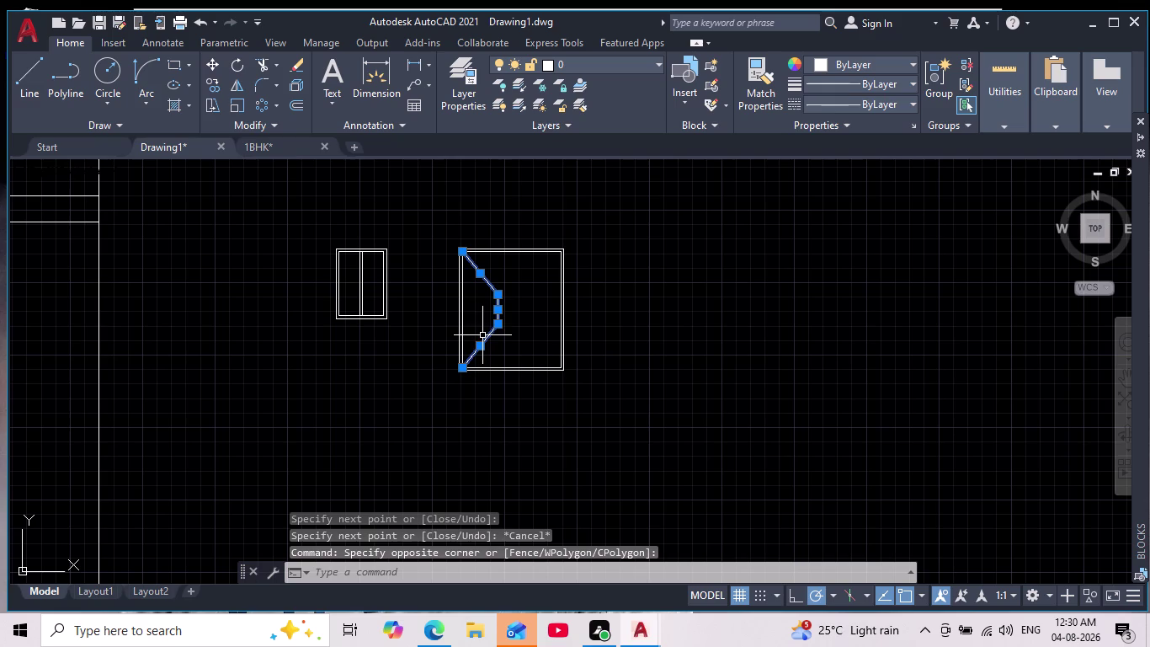
click(239, 87)
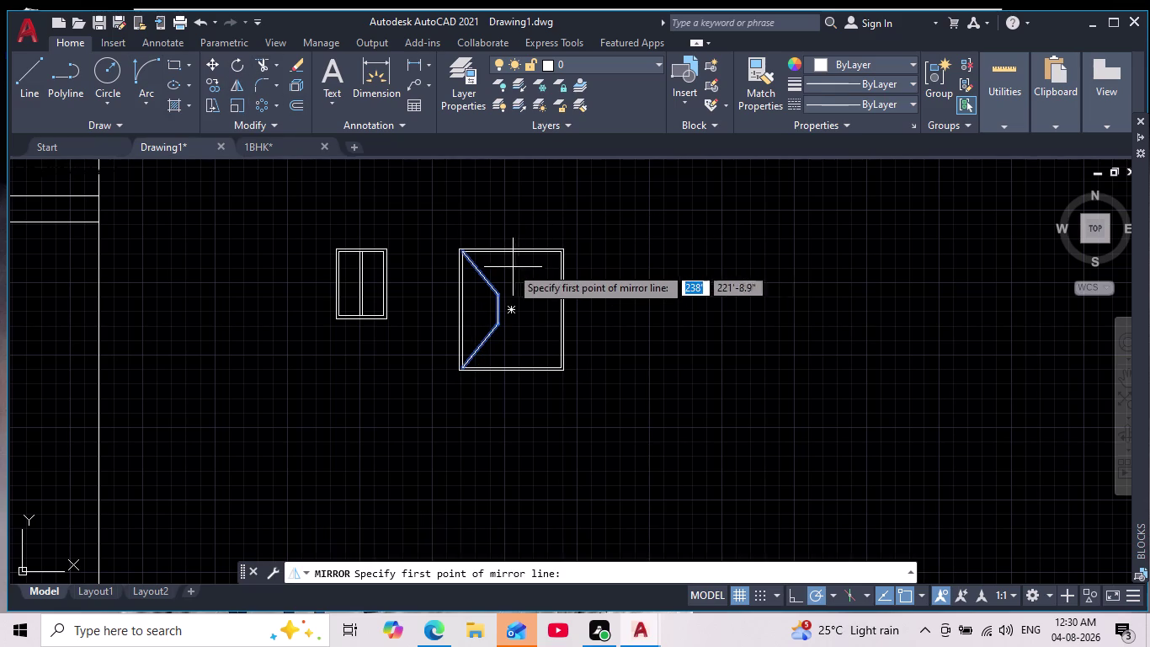
scroll(up, 3)
click(529, 235)
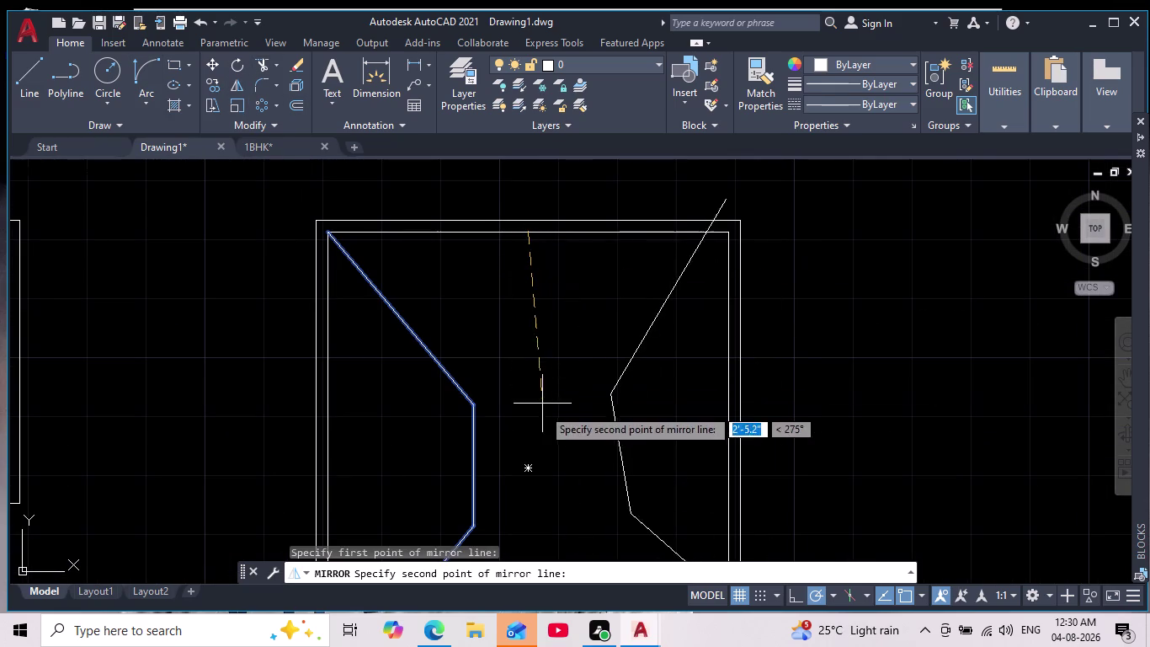
click(795, 598)
middle_drag(557, 365, 565, 186)
scroll(down, 3)
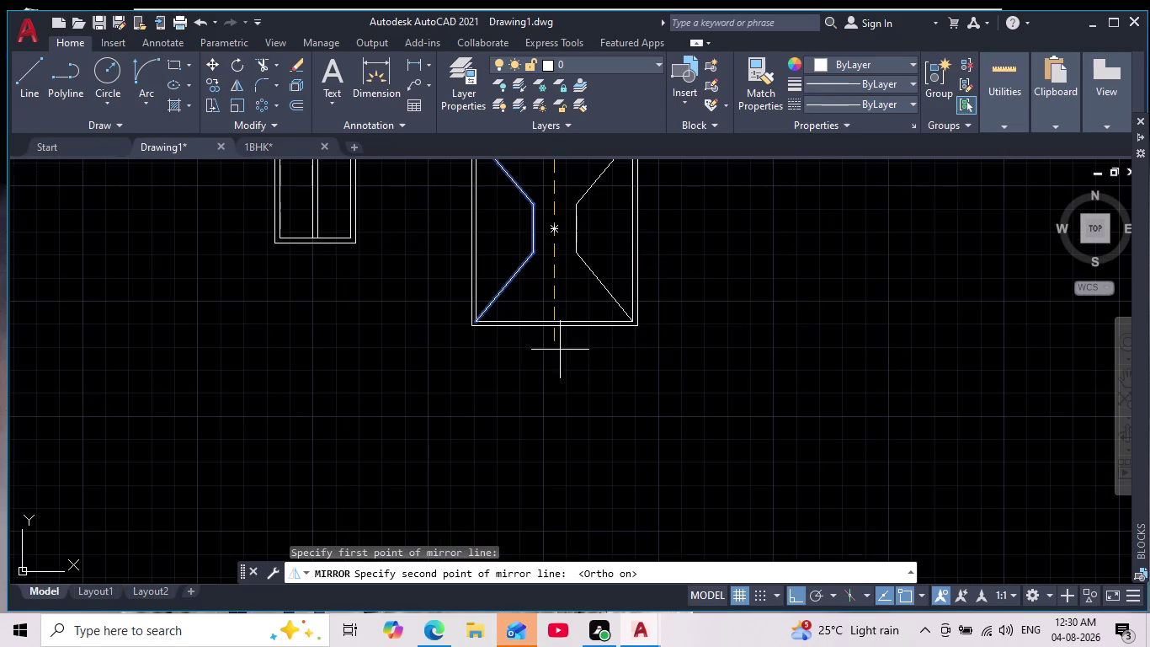
click(563, 400)
scroll(down, 3)
key(Return)
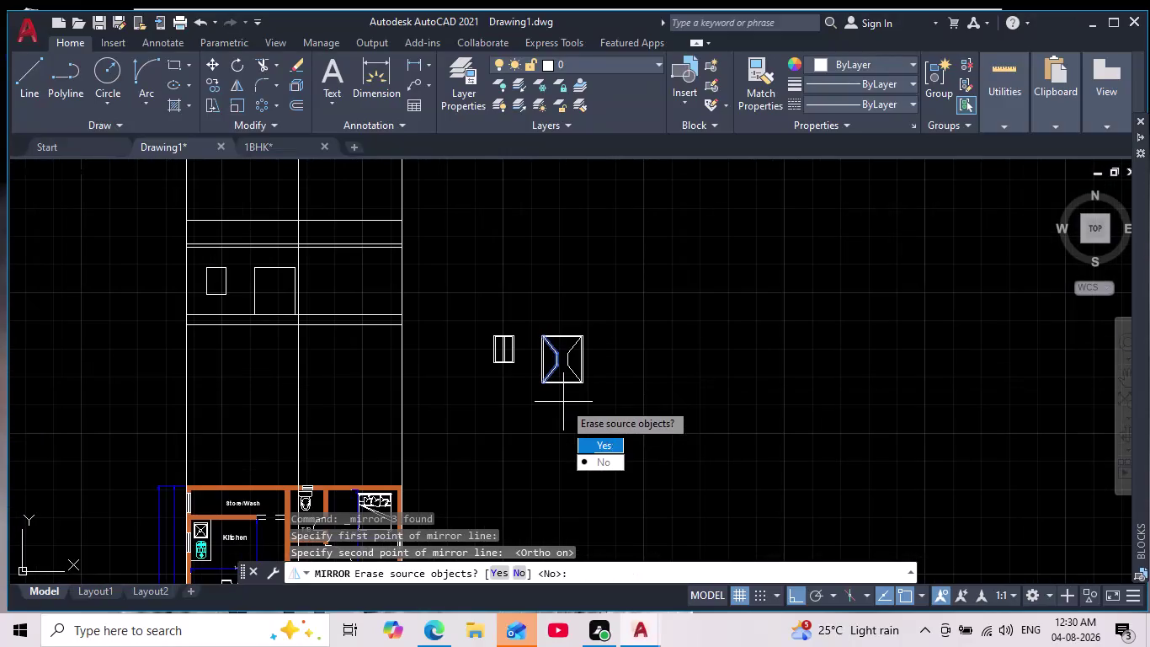
scroll(up, 3)
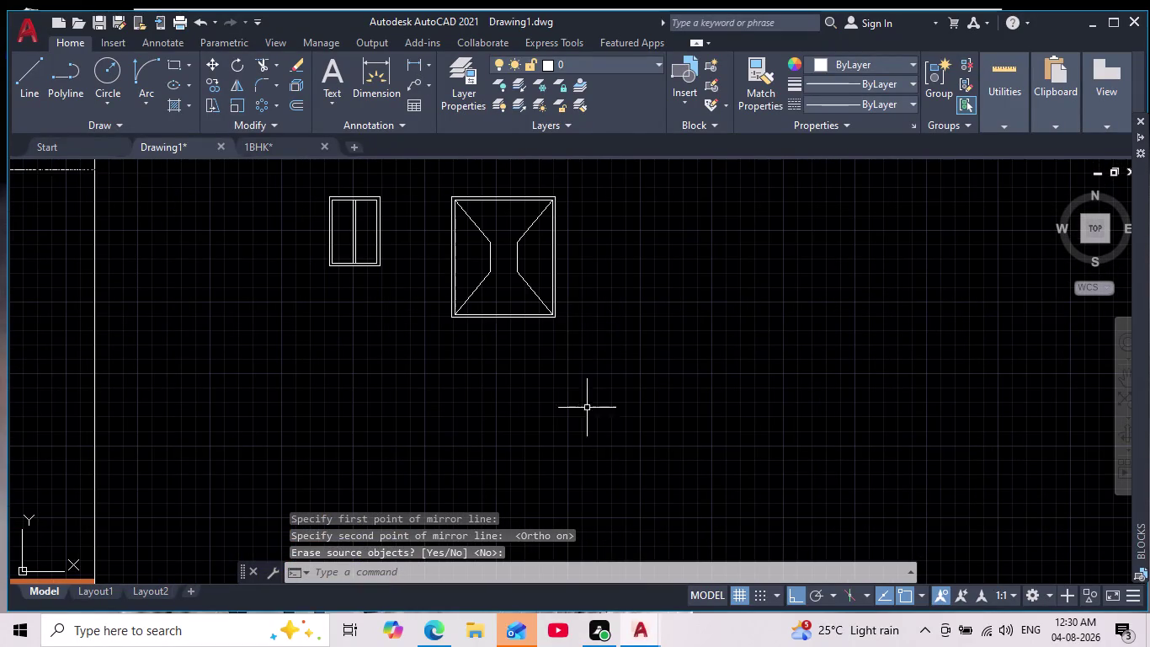
scroll(up, 3)
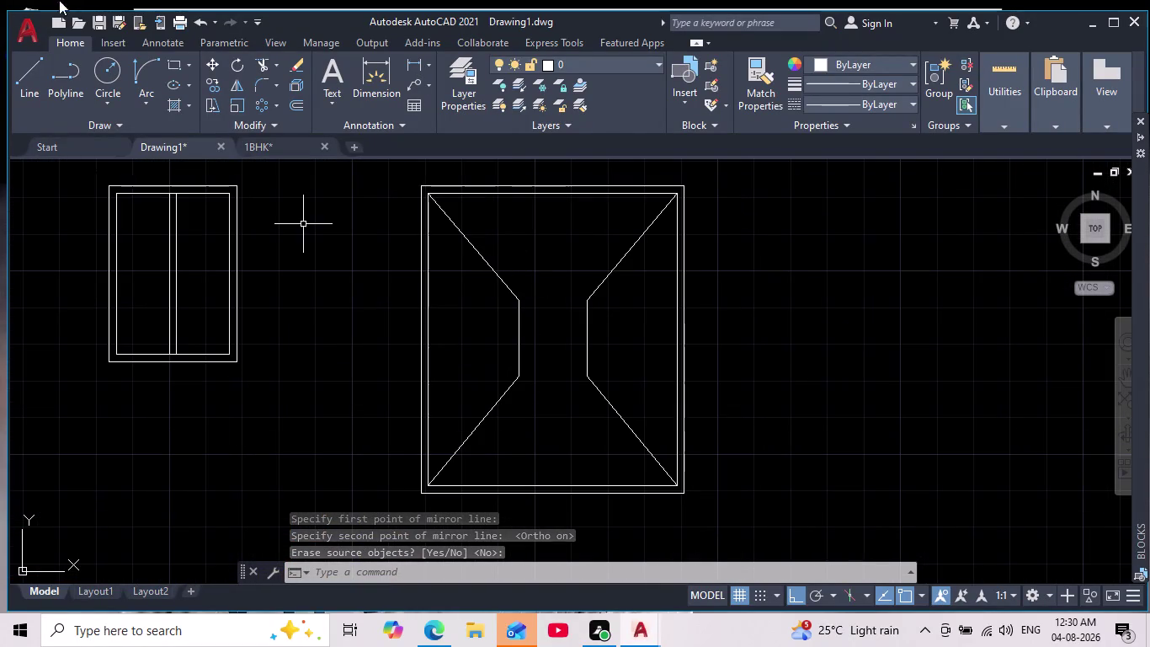
drag(106, 67, 117, 71)
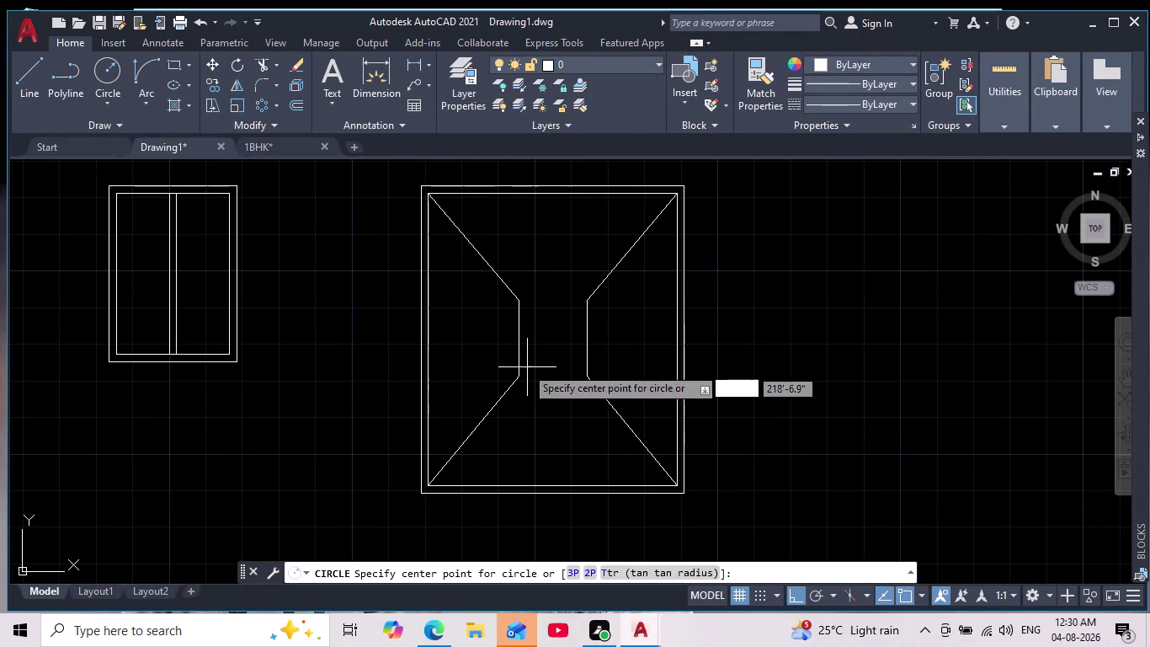
Draw a small 1.5" radius handle circle just inside the door's left panel edge.
scroll(up, 3)
click(501, 341)
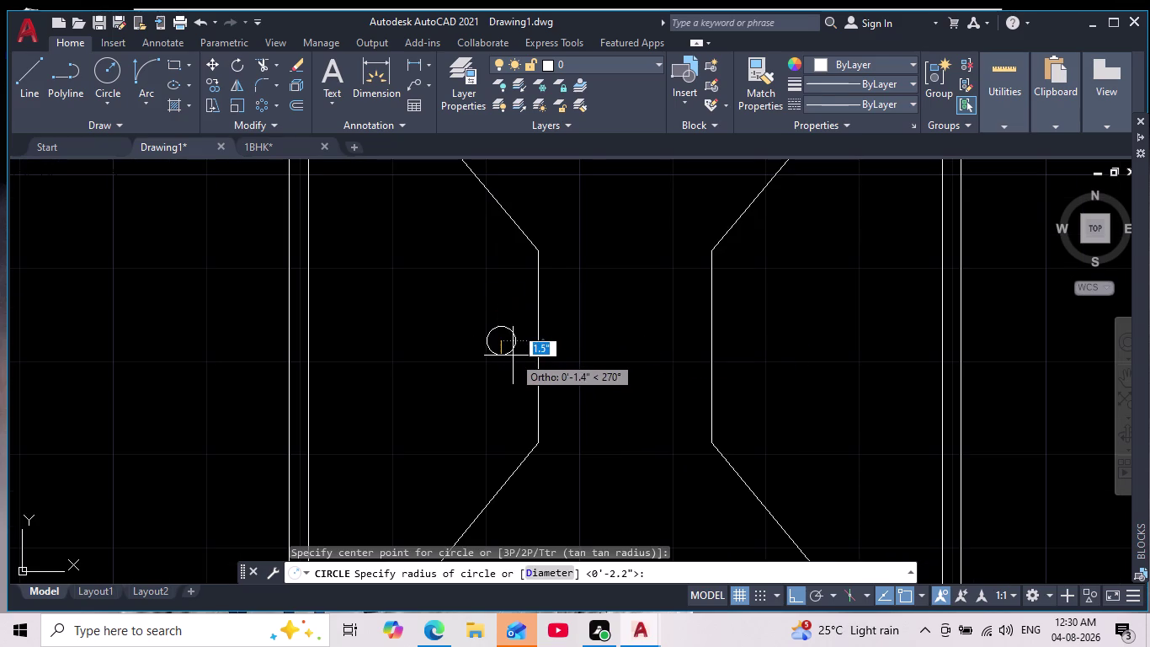
click(515, 359)
scroll(down, 3)
scroll(down, 3)
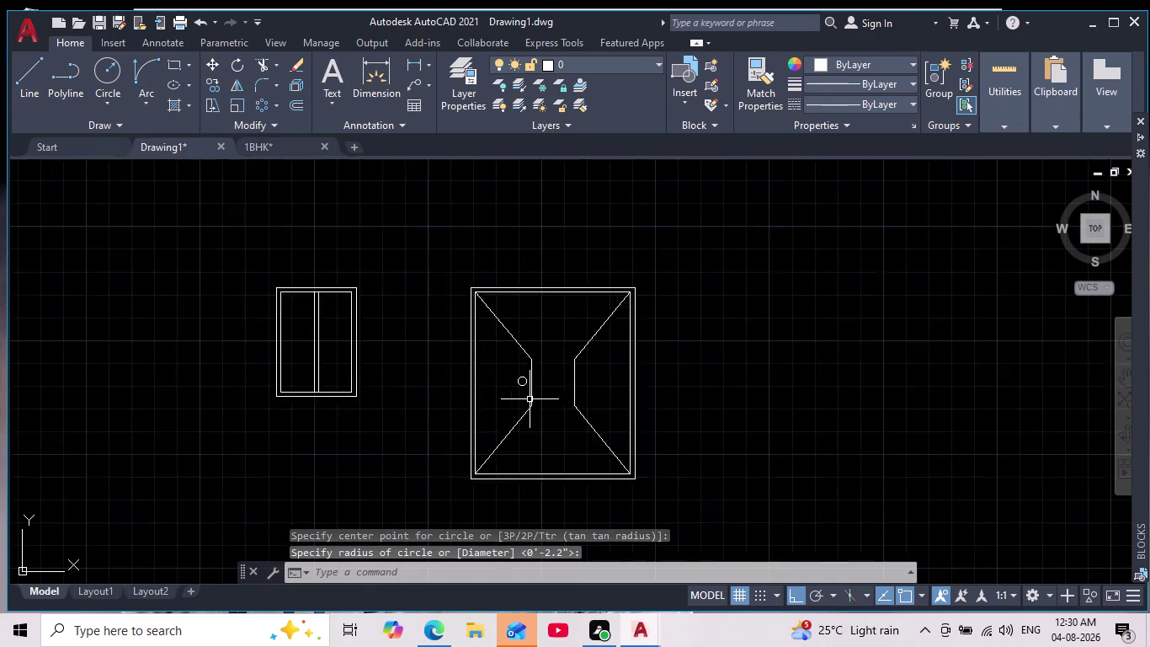
scroll(down, 3)
scroll(up, 3)
scroll(up, 3)
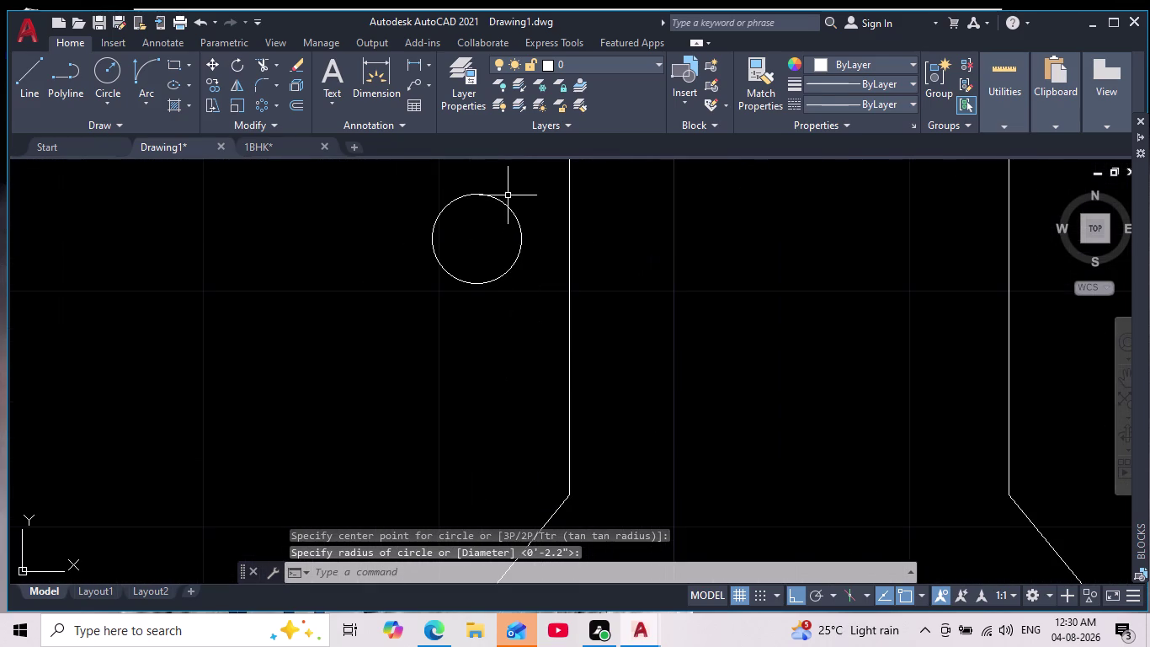
Select the handle circle and attempt a mirror, toggling ortho, then cancel it.
click(522, 184)
click(400, 311)
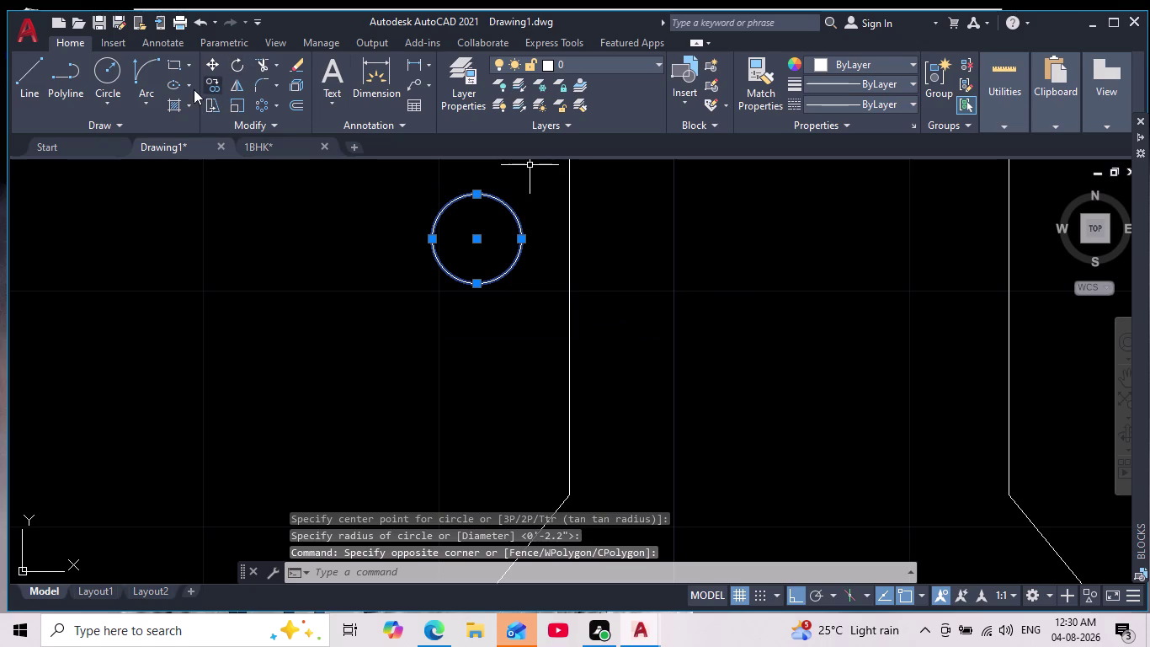
click(230, 93)
click(481, 236)
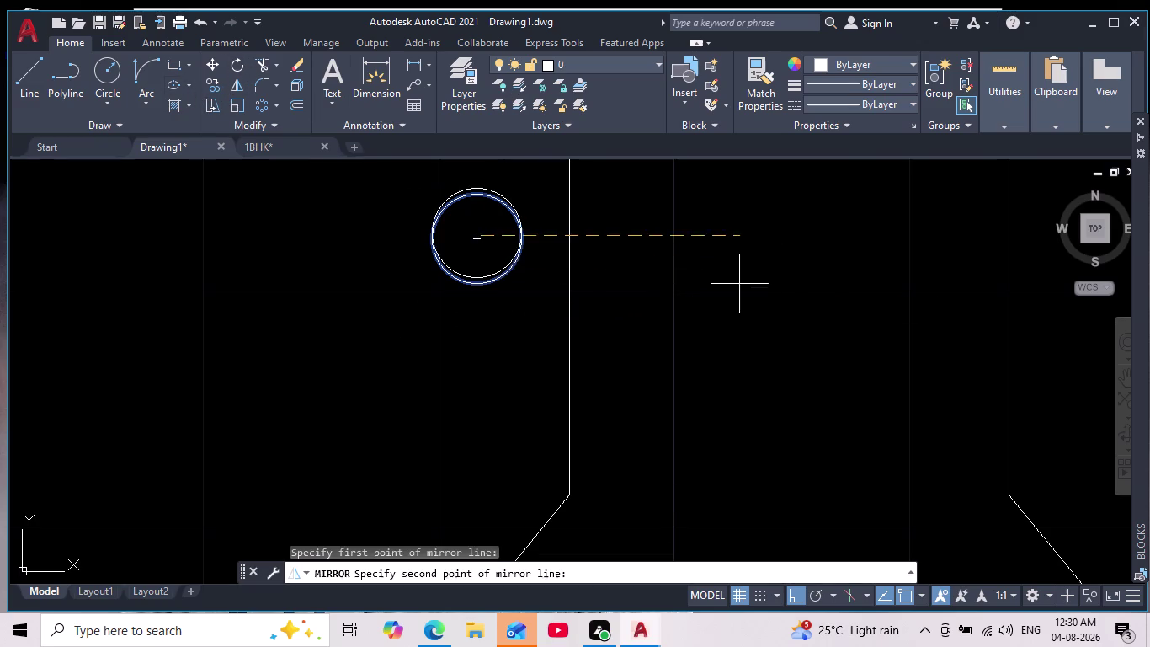
scroll(down, 3)
middle_drag(745, 287, 481, 298)
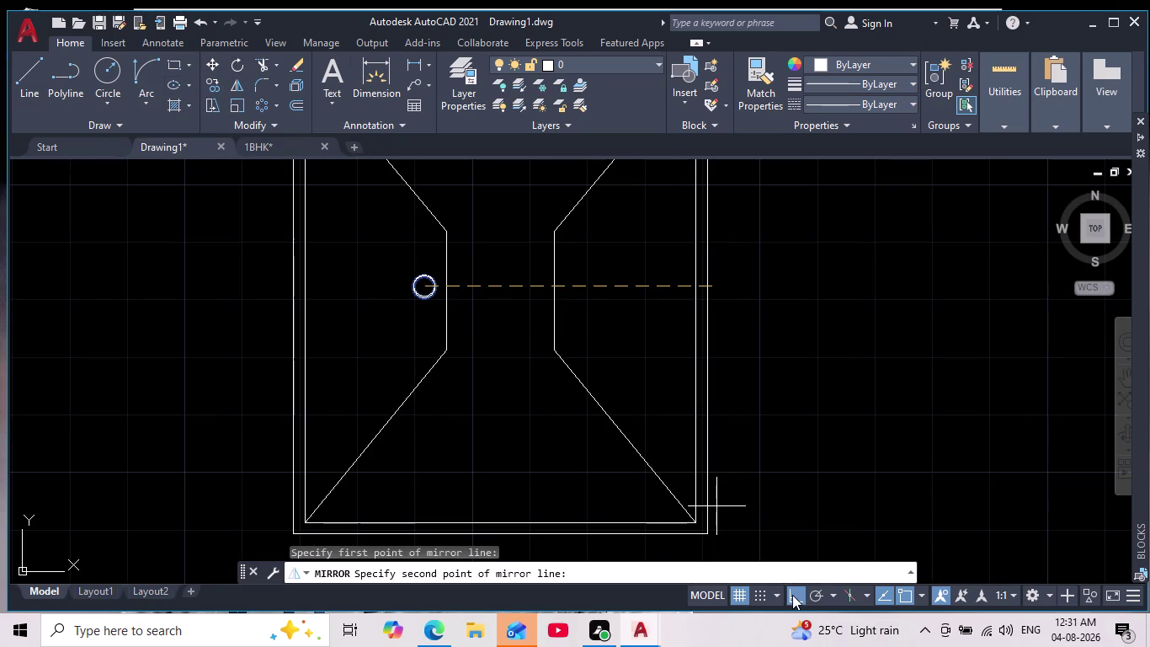
click(797, 592)
click(795, 593)
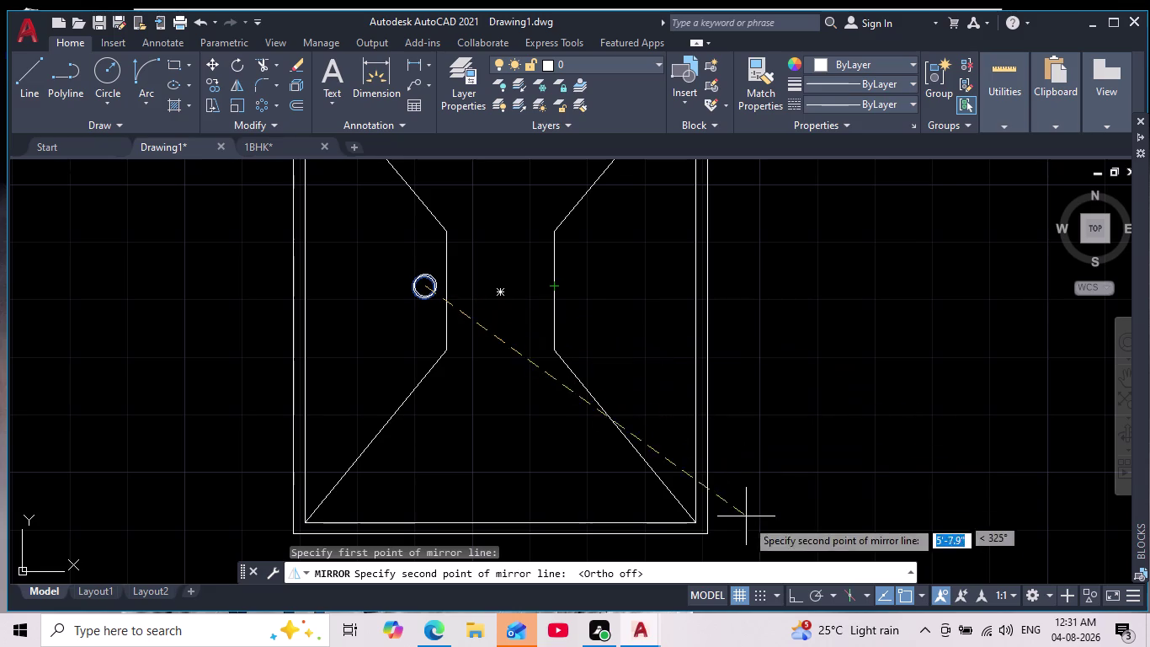
click(793, 591)
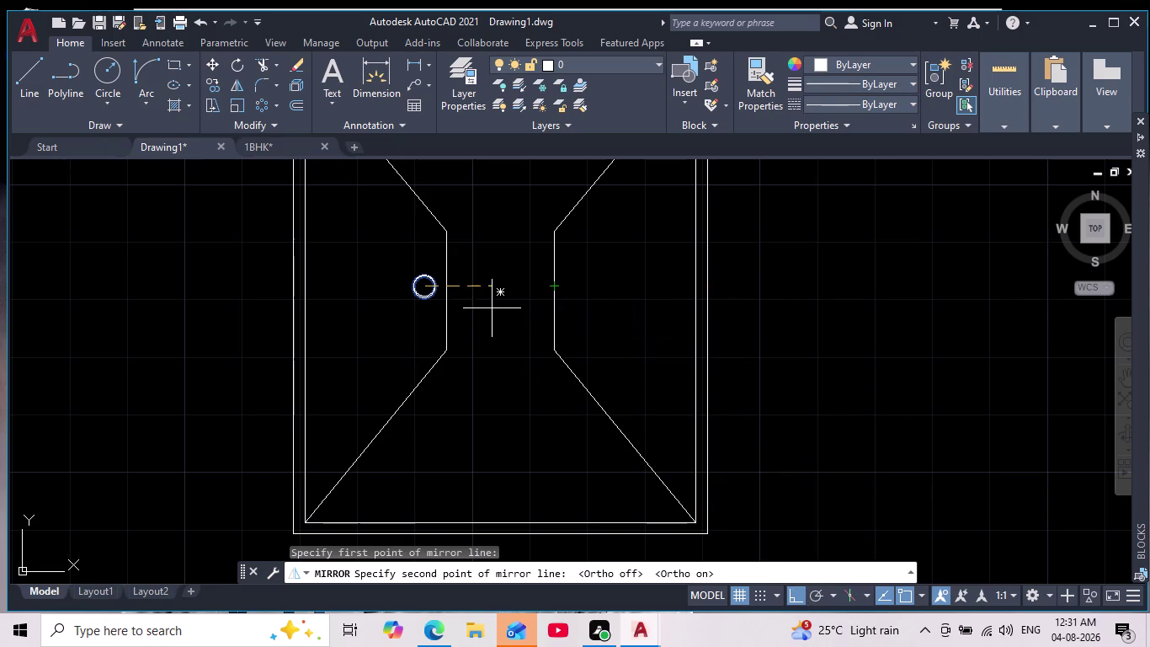
drag(426, 289, 435, 293)
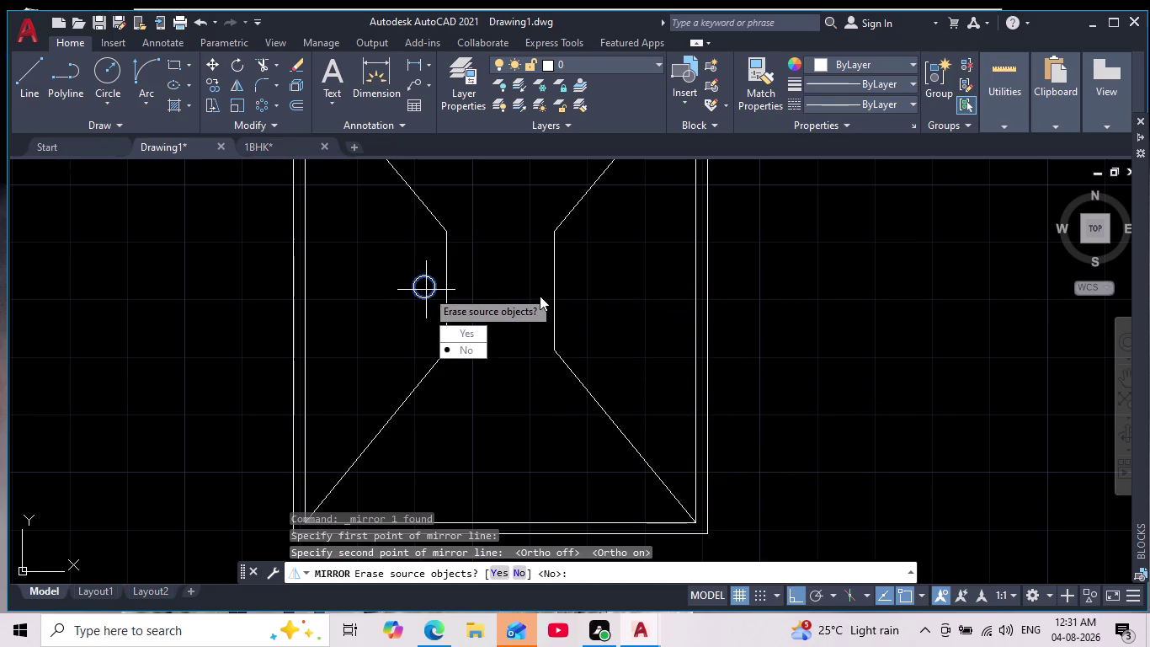
key(Escape)
Reselect the handle circle and copy it, using its centre as base point.
scroll(up, 3)
drag(414, 245, 406, 259)
click(309, 328)
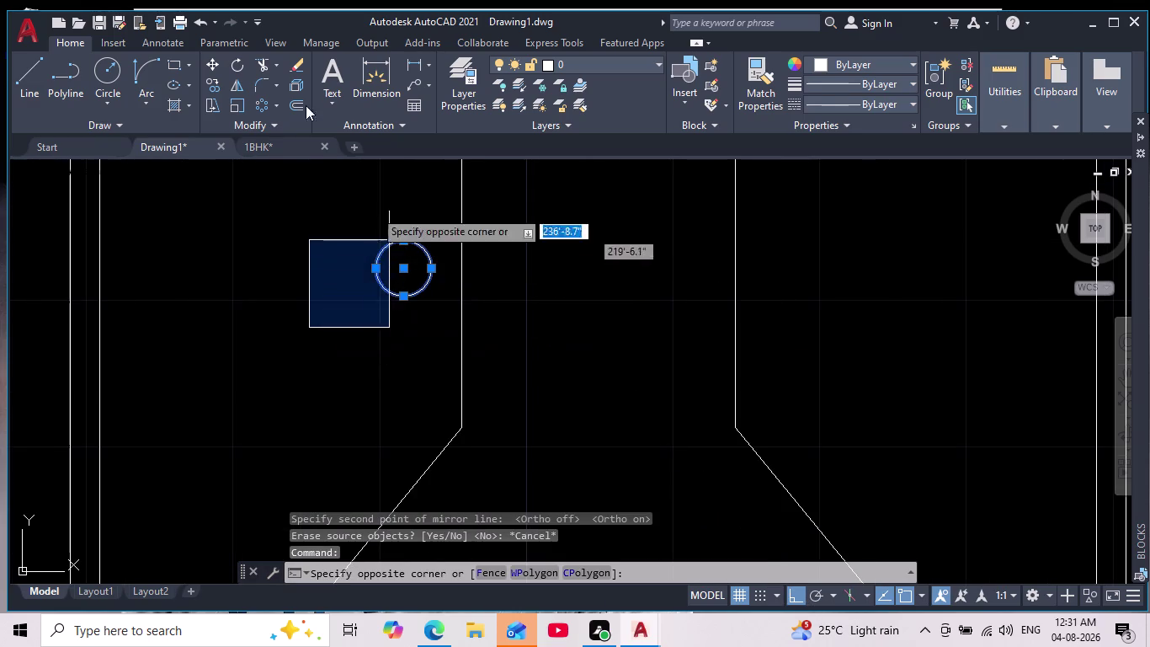
key(Escape)
click(218, 86)
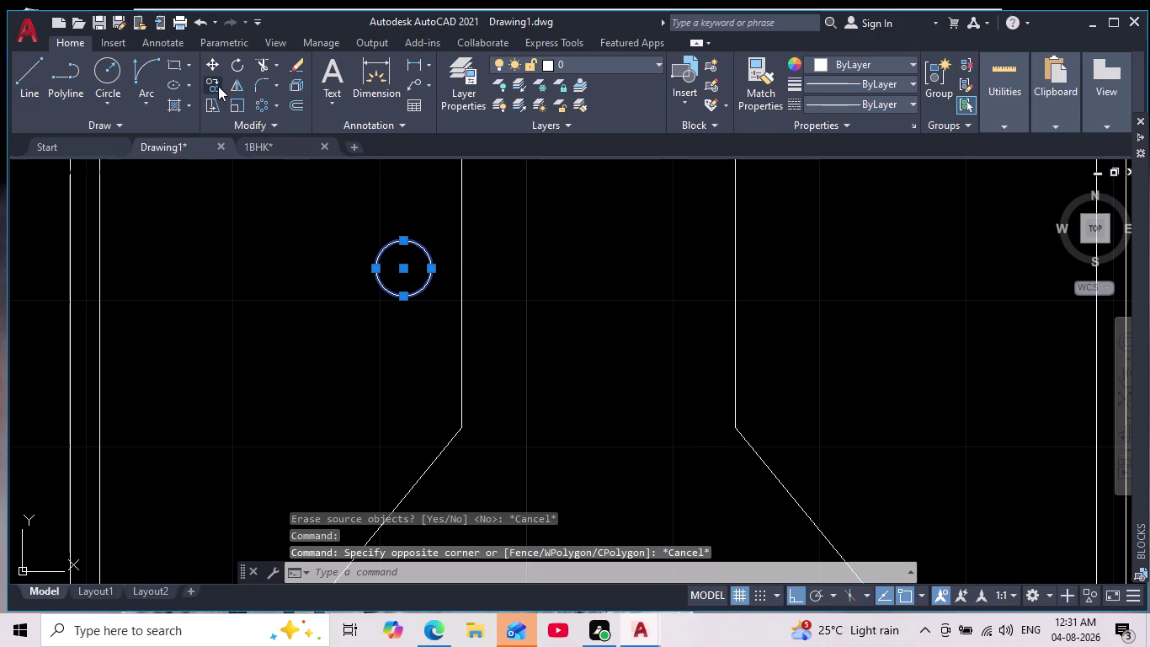
click(404, 264)
scroll(down, 3)
click(697, 280)
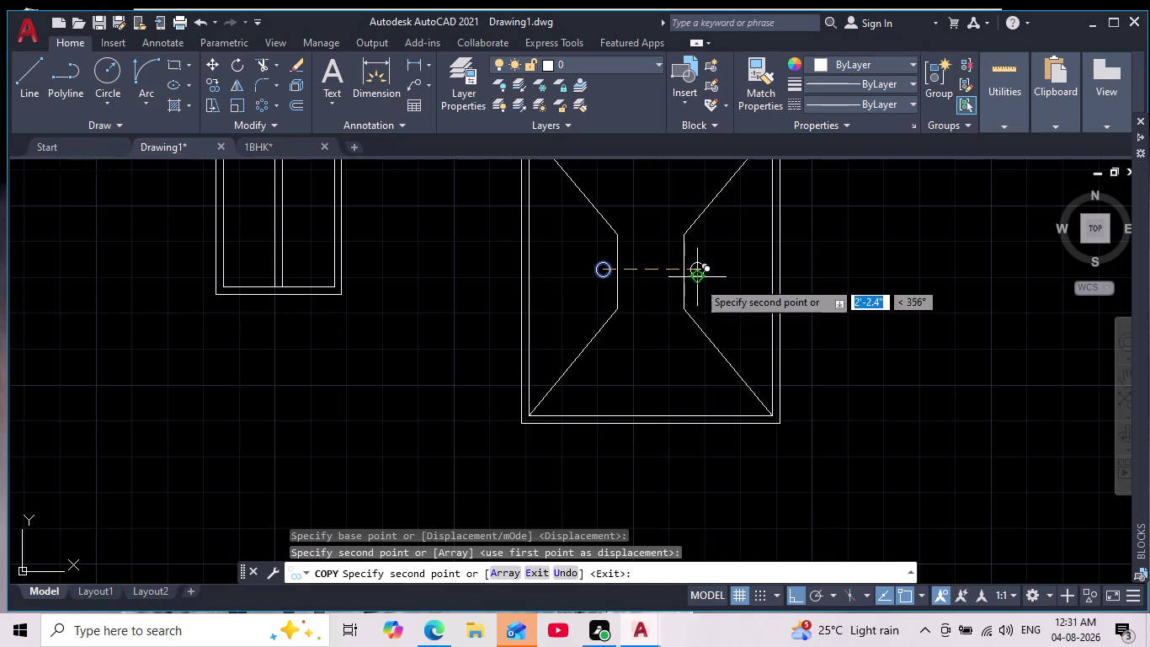
Finish the handle copy and zoom around to check the door.
key(Escape)
scroll(down, 3)
middle_drag(701, 383, 645, 345)
scroll(down, 3)
scroll(up, 3)
scroll(up, 3)
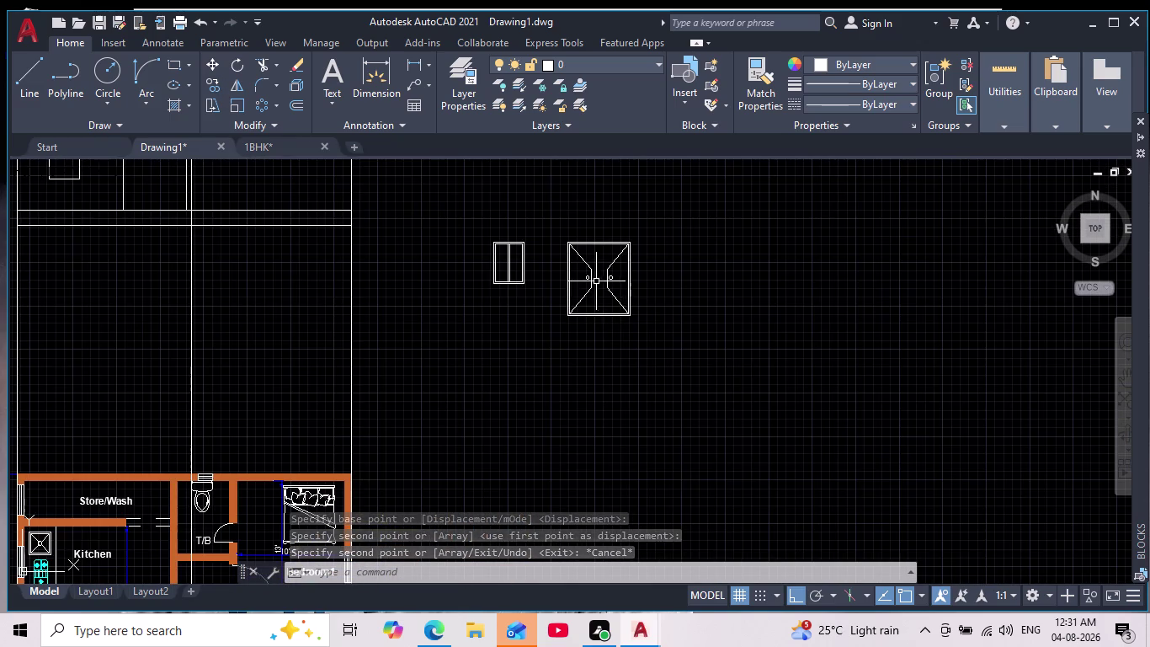
scroll(up, 3)
scroll(down, 3)
scroll(up, 3)
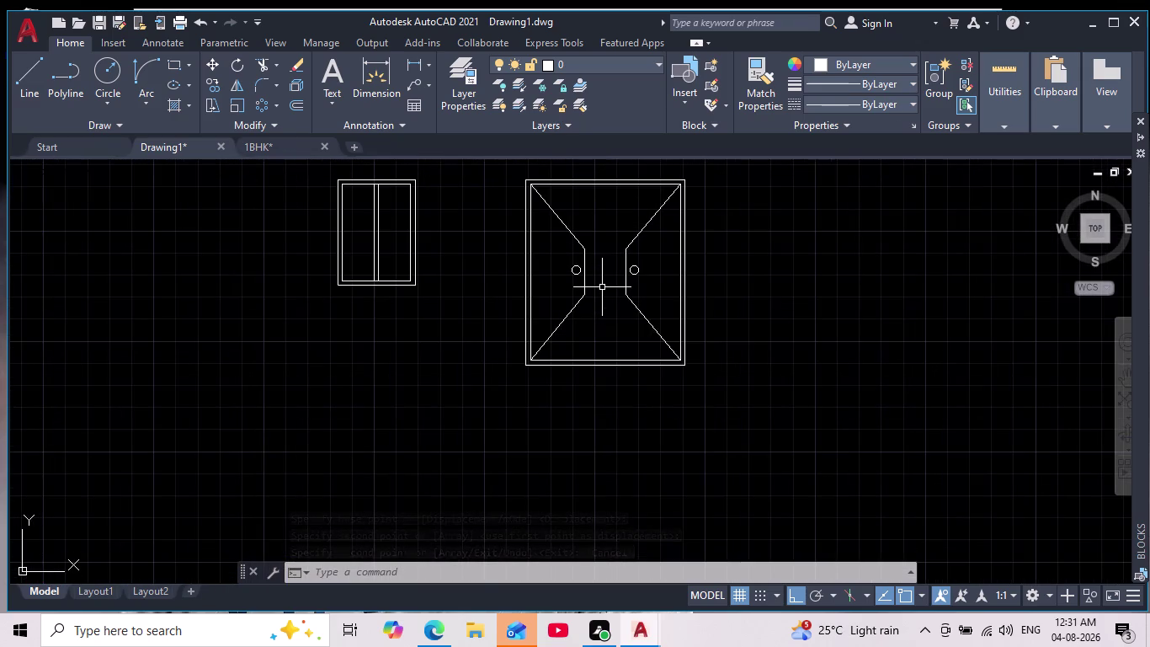
scroll(down, 3)
scroll(up, 3)
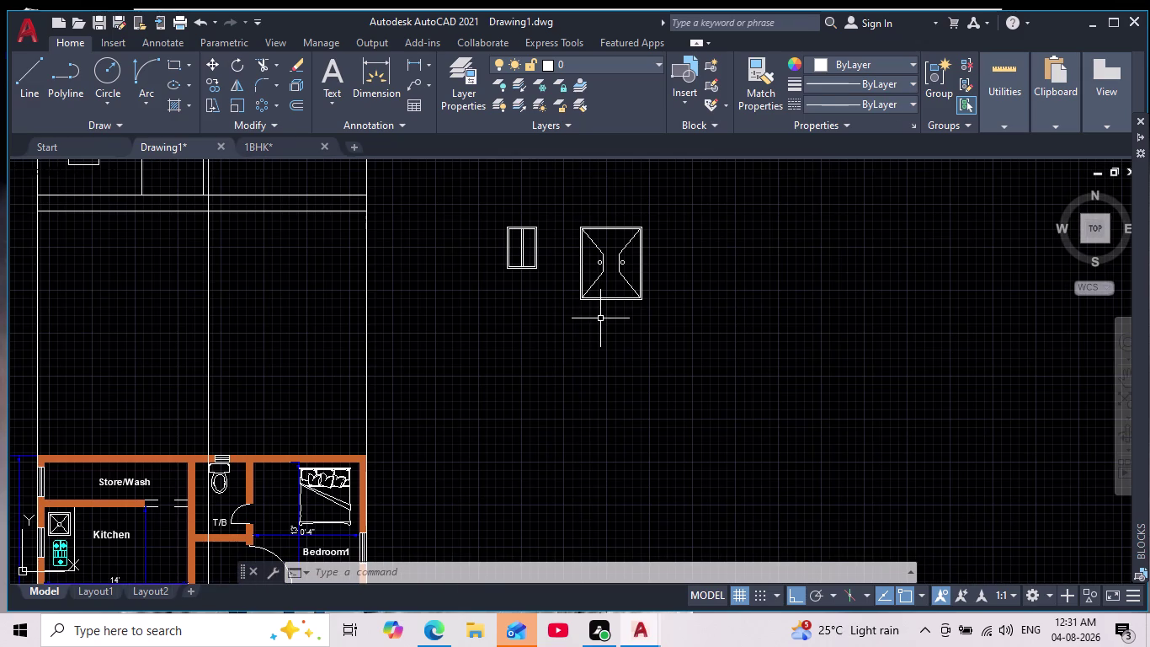
scroll(down, 3)
scroll(up, 3)
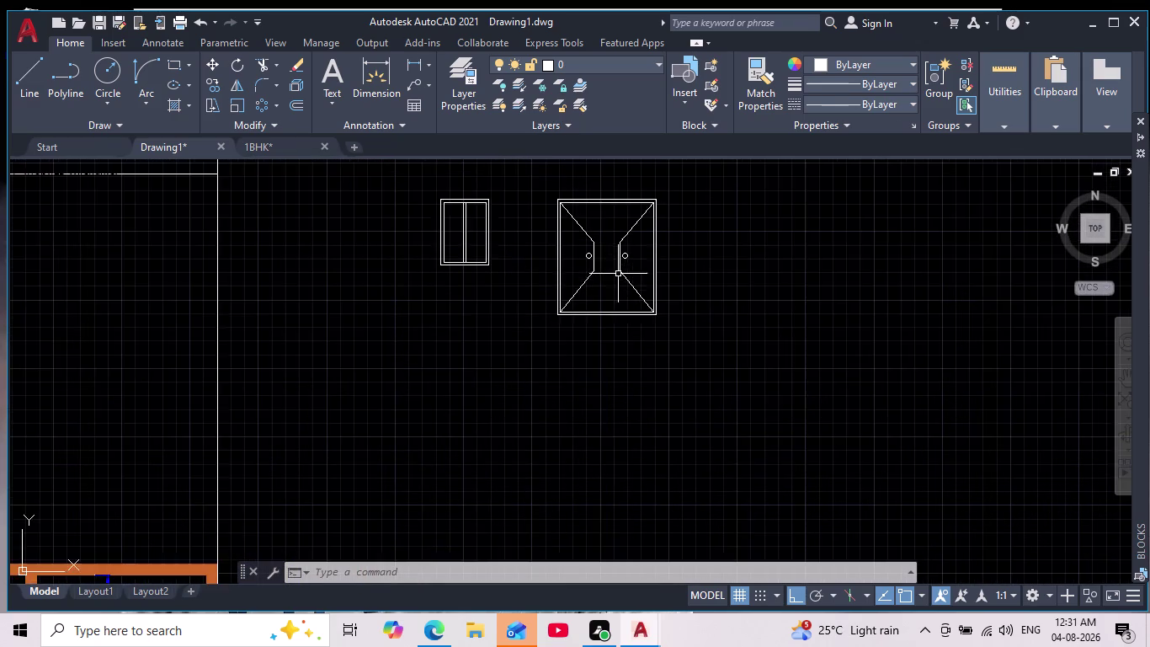
scroll(up, 3)
scroll(down, 3)
scroll(up, 3)
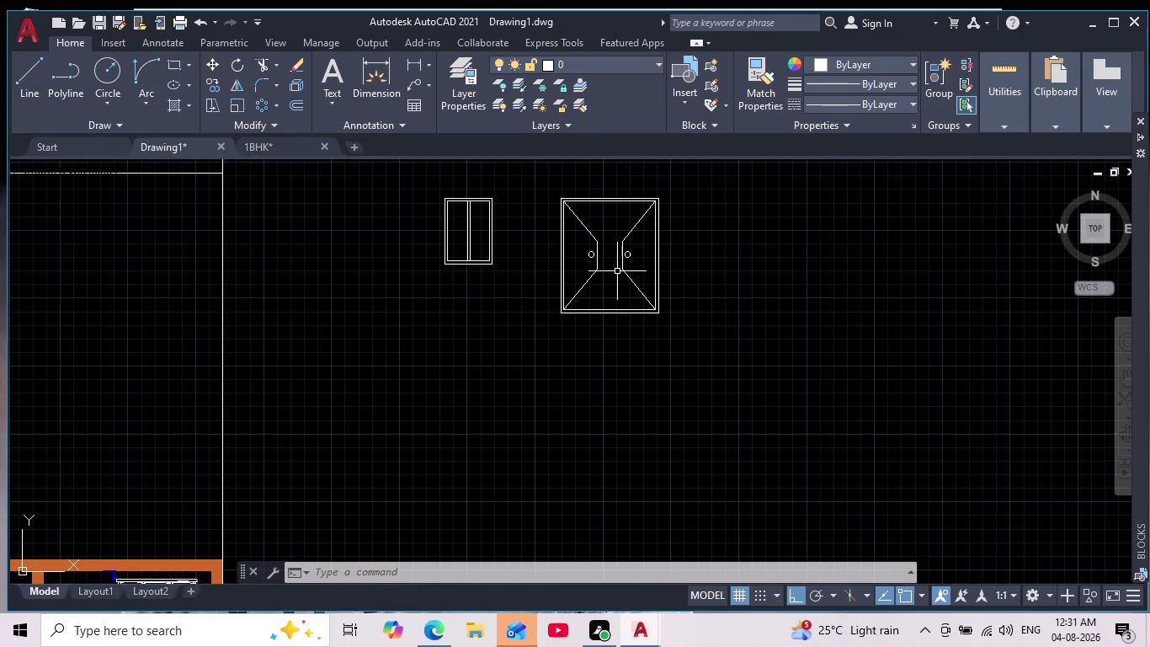
scroll(down, 3)
scroll(up, 3)
Window-select the door's inner bent lines and both handle circles.
middle_drag(592, 292, 593, 485)
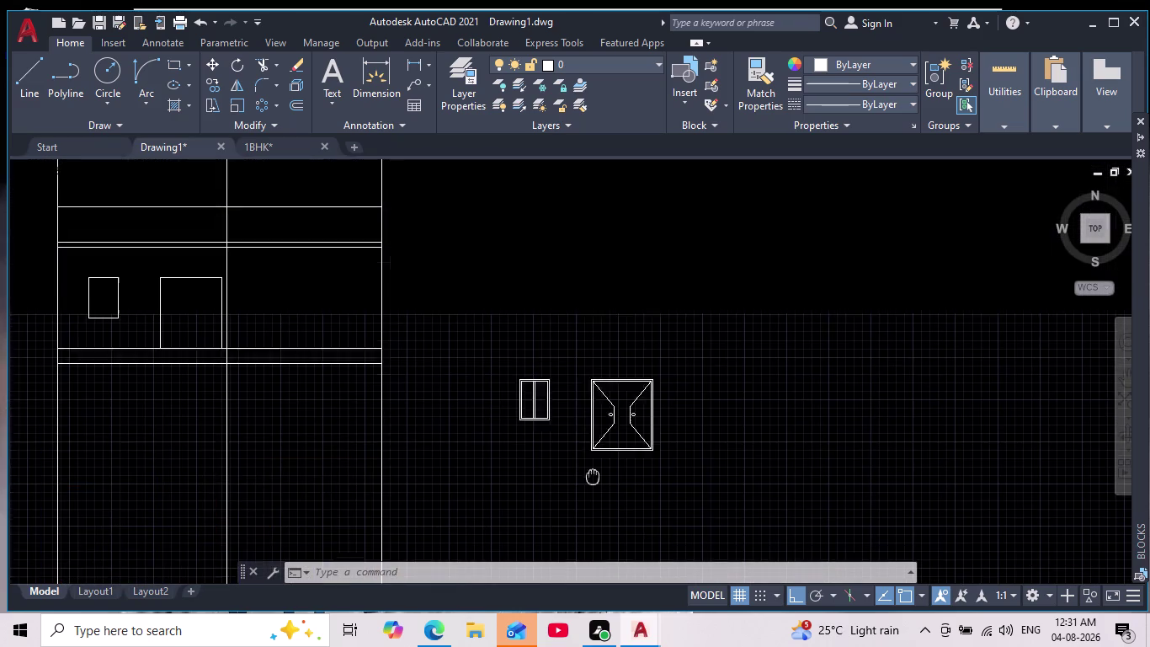
middle_drag(592, 485, 593, 490)
scroll(up, 3)
scroll(up, 3)
click(689, 499)
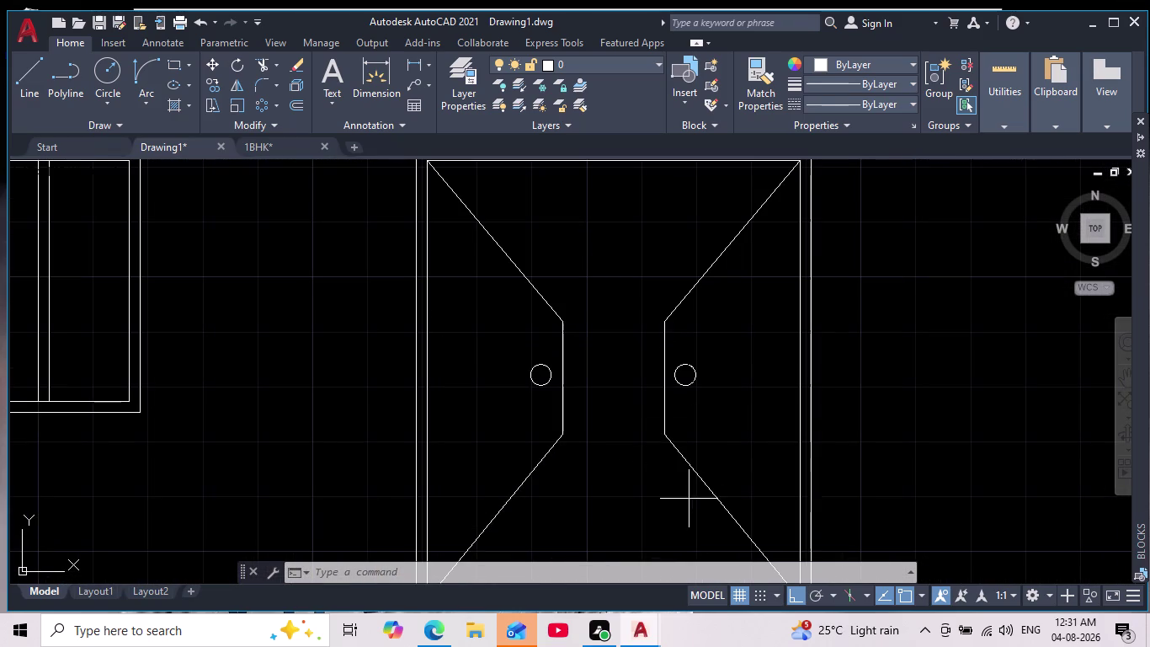
click(495, 251)
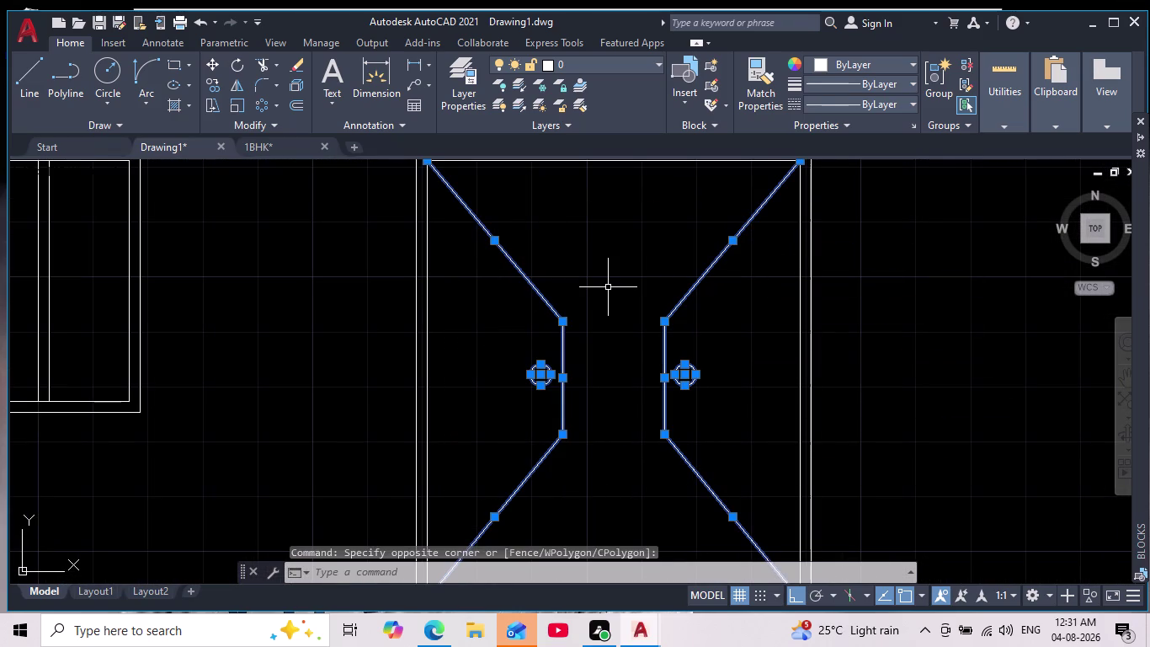
key(Delete)
scroll(down, 3)
scroll(up, 3)
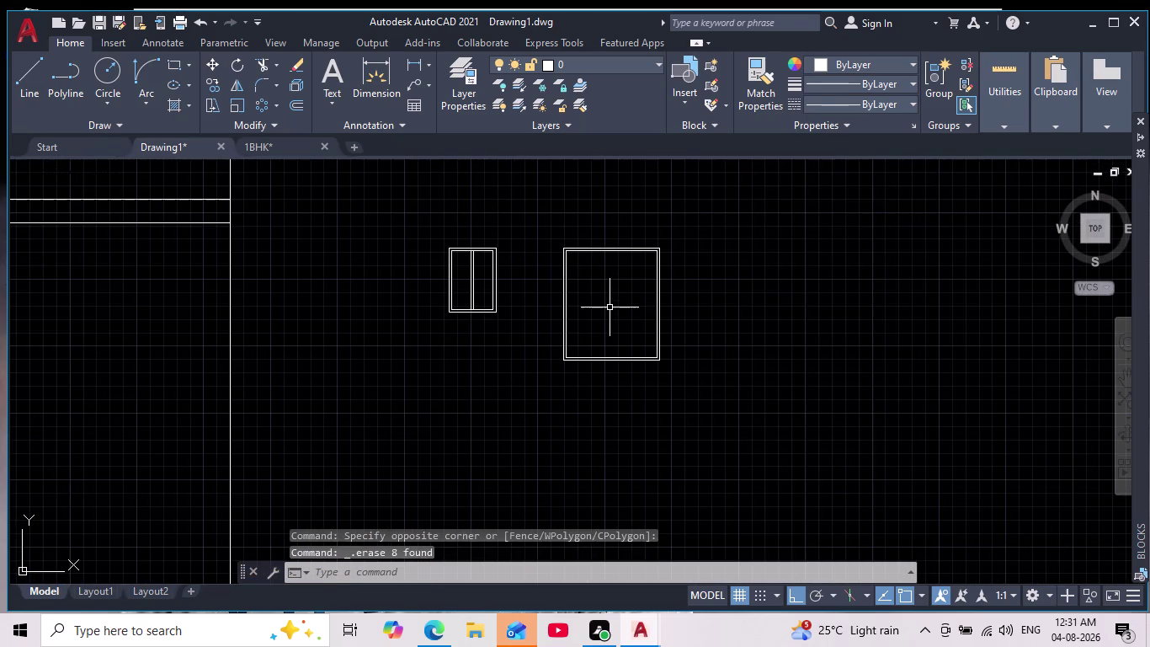
scroll(up, 3)
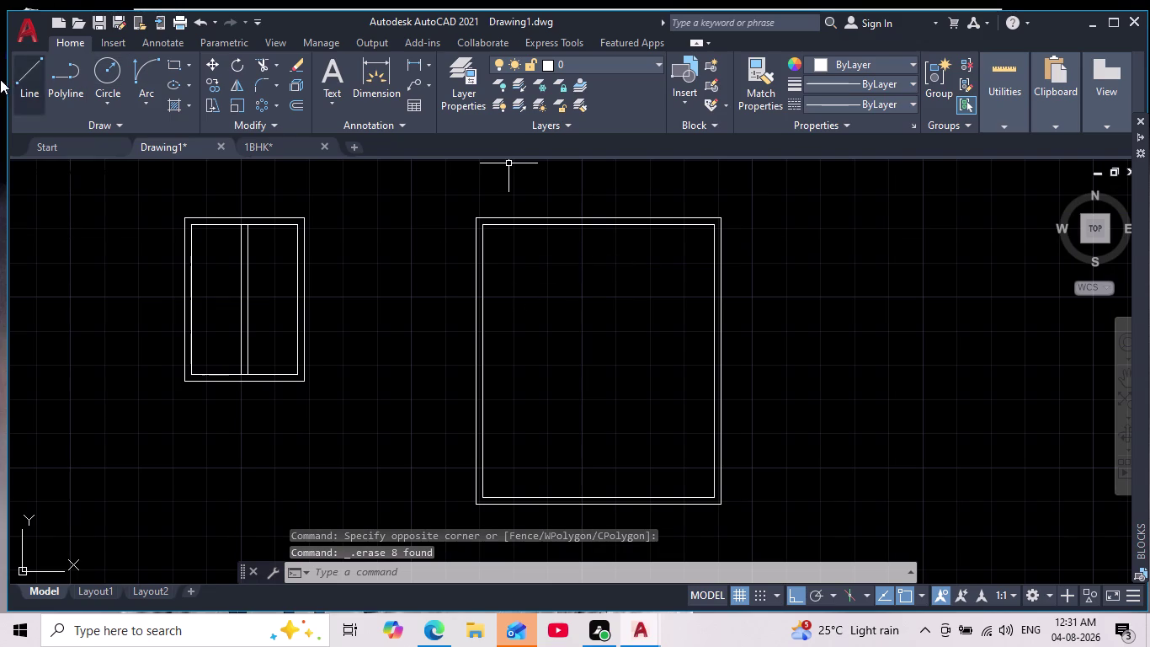
scroll(down, 3)
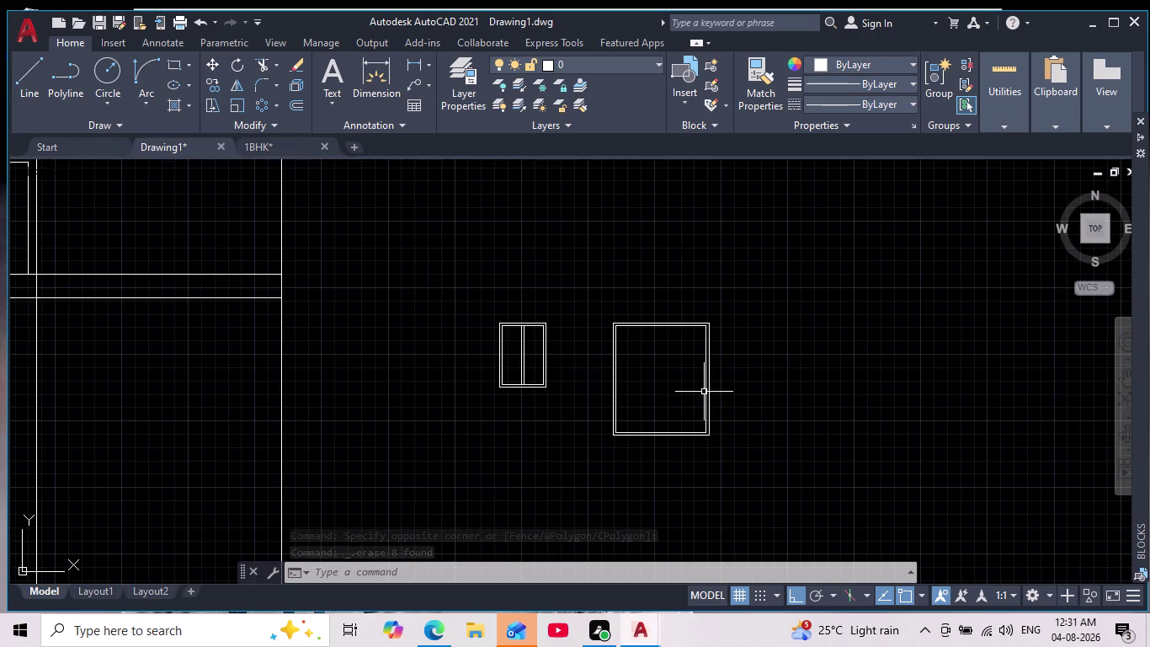
middle_drag(704, 391, 441, 237)
scroll(down, 3)
middle_drag(432, 232, 479, 314)
scroll(up, 3)
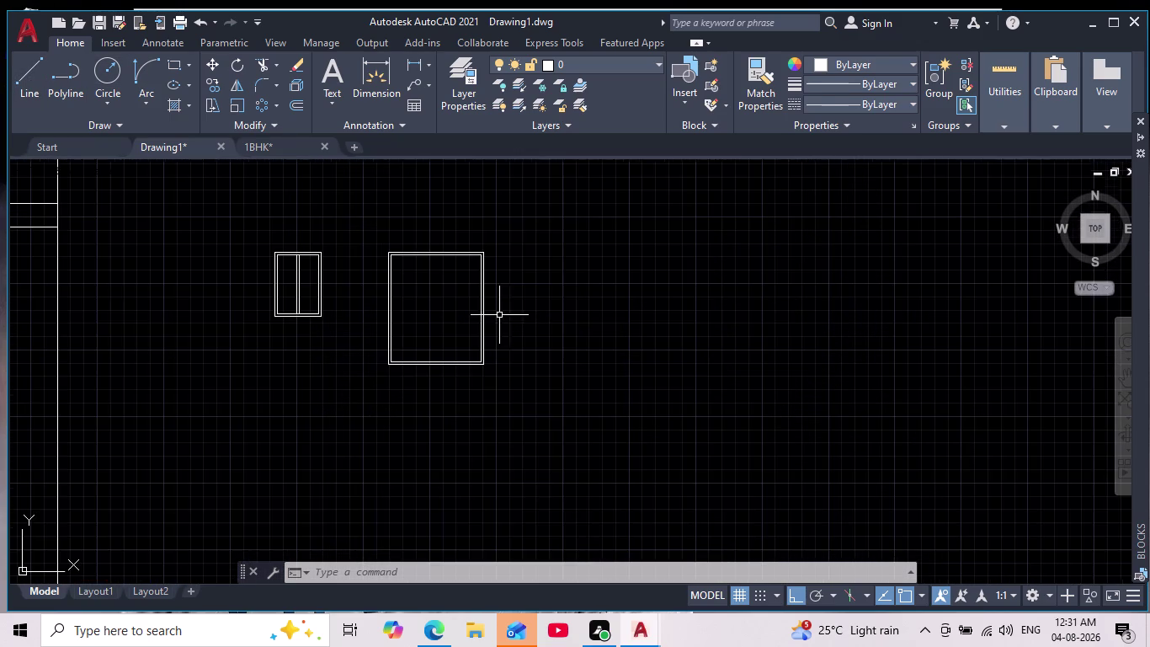
scroll(down, 3)
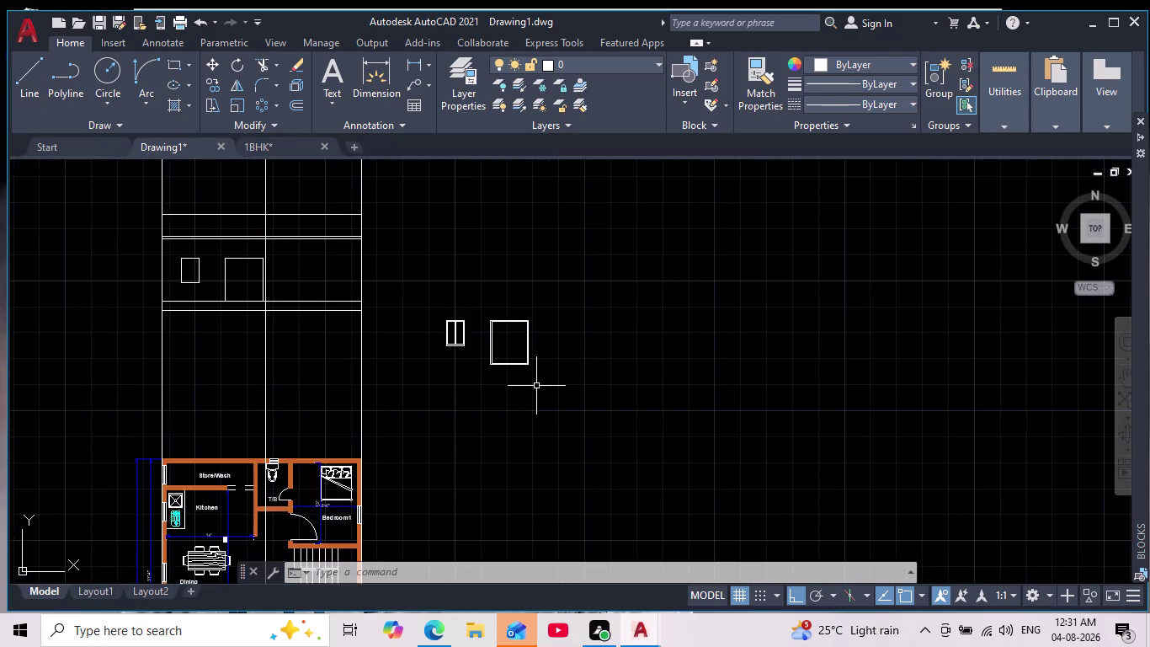
scroll(up, 3)
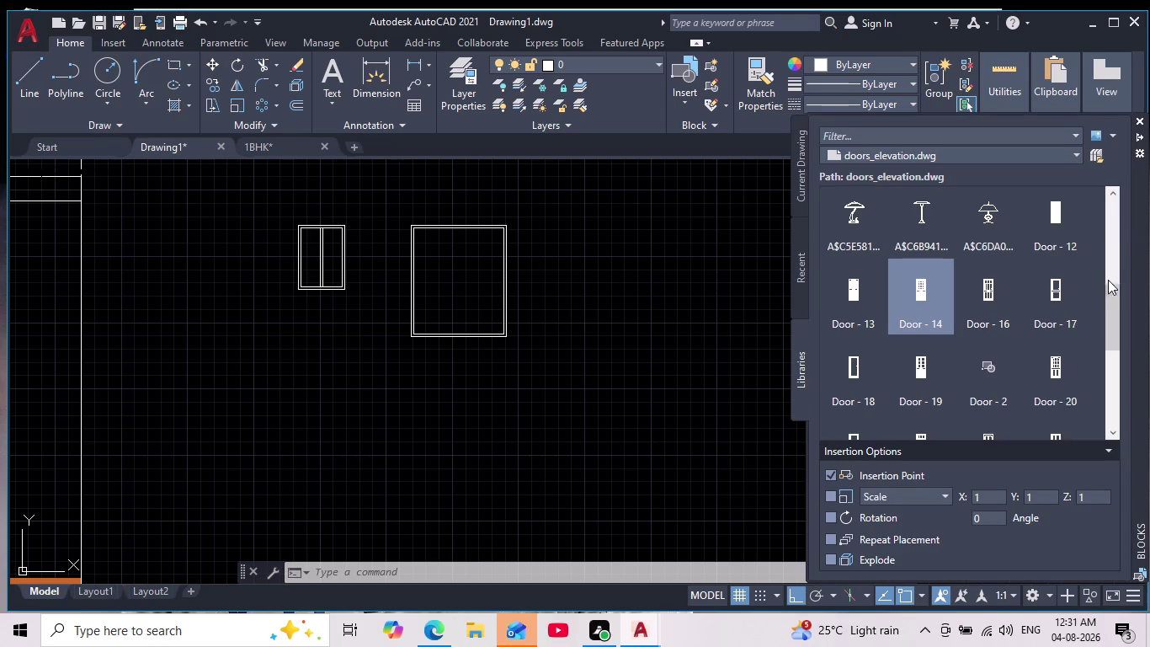
scroll(down, 3)
scroll(down, 3)
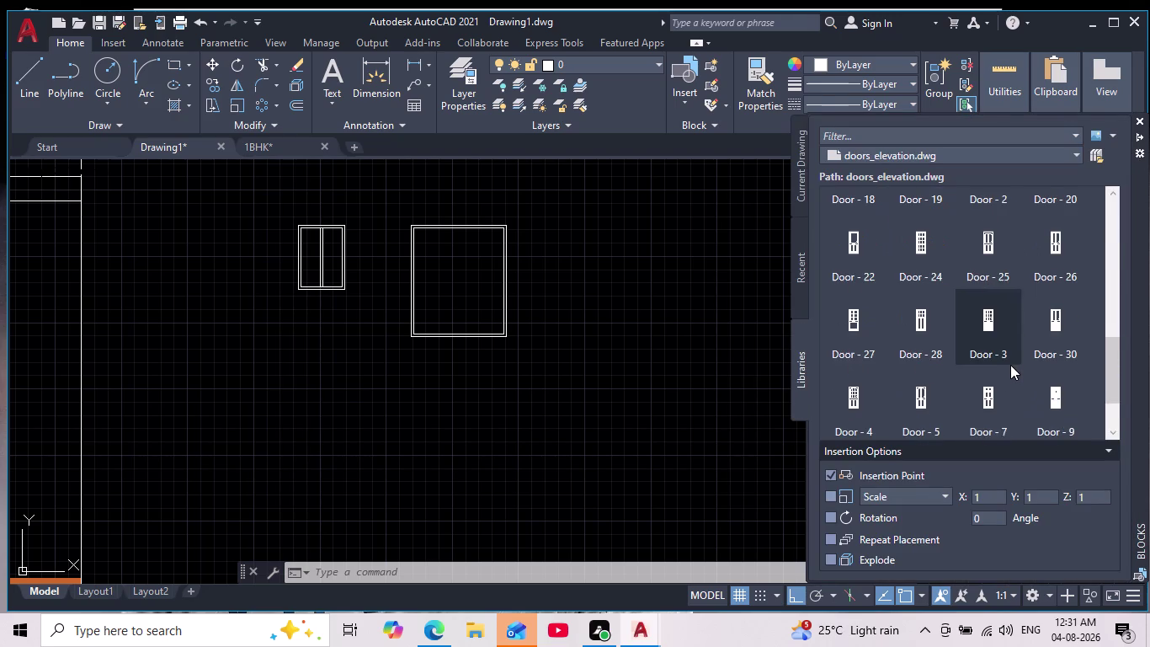
scroll(down, 3)
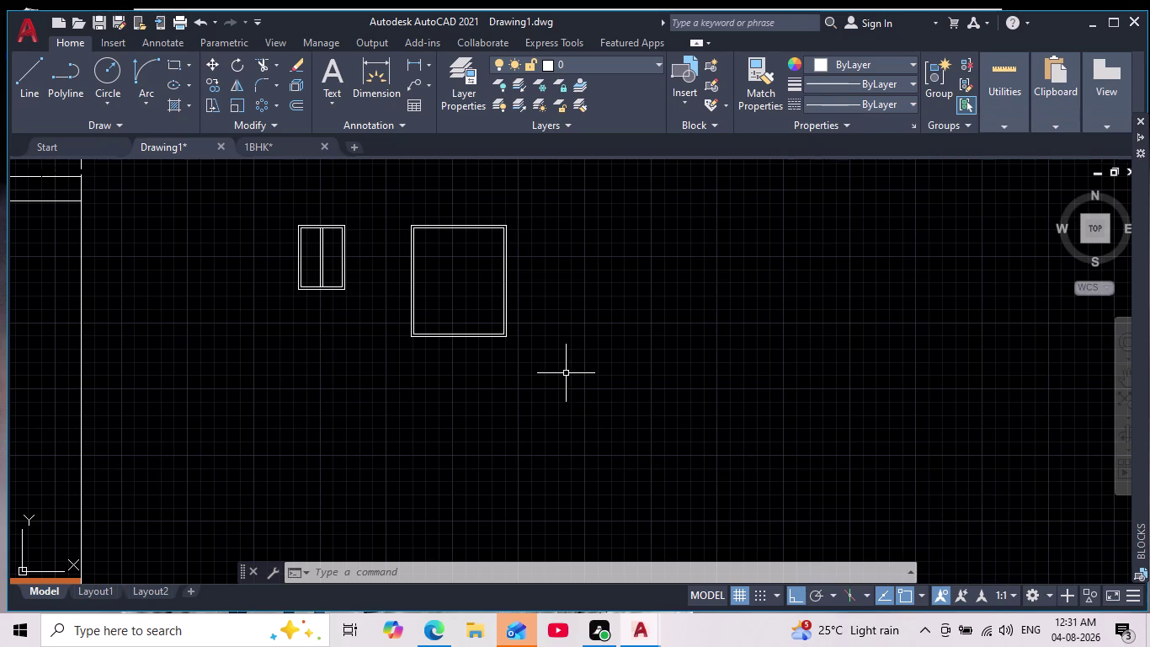
click(435, 631)
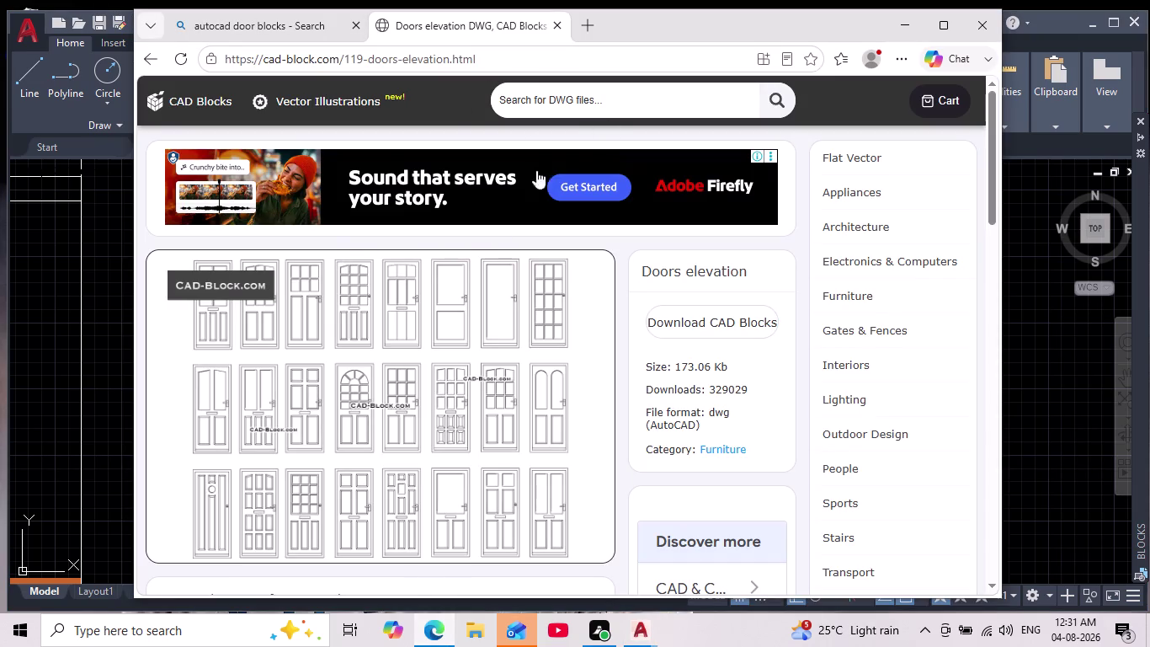
Switch to Edge and go back twice to the Bing results for AutoCAD door blocks.
click(471, 19)
click(391, 27)
click(401, 28)
click(153, 56)
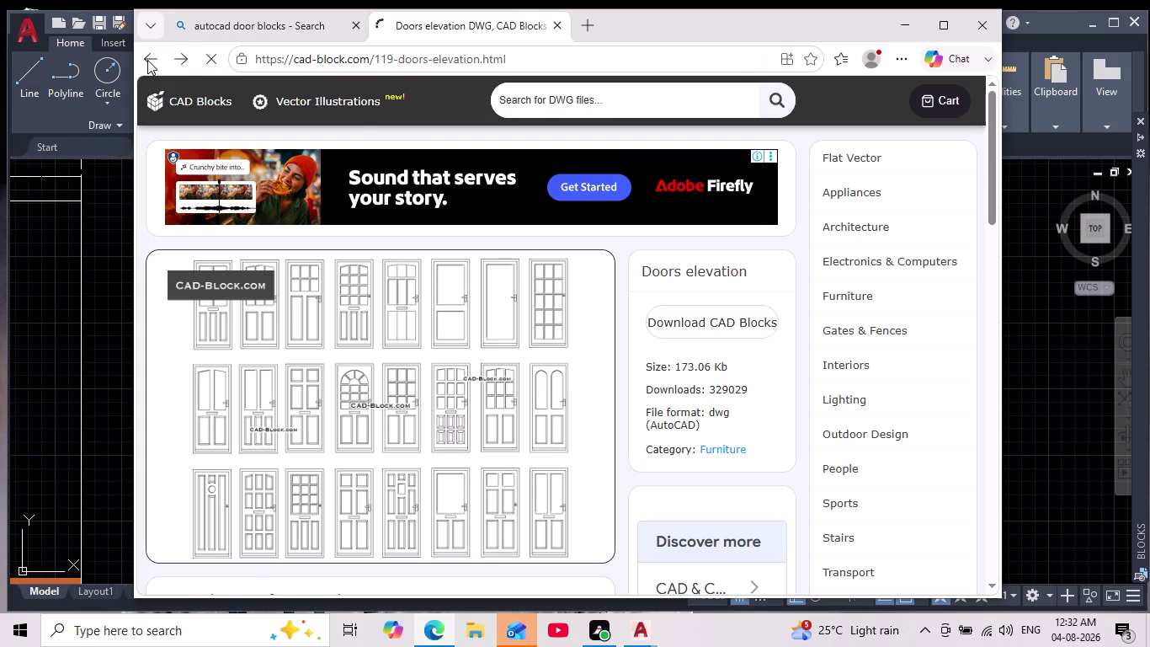
scroll(up, 3)
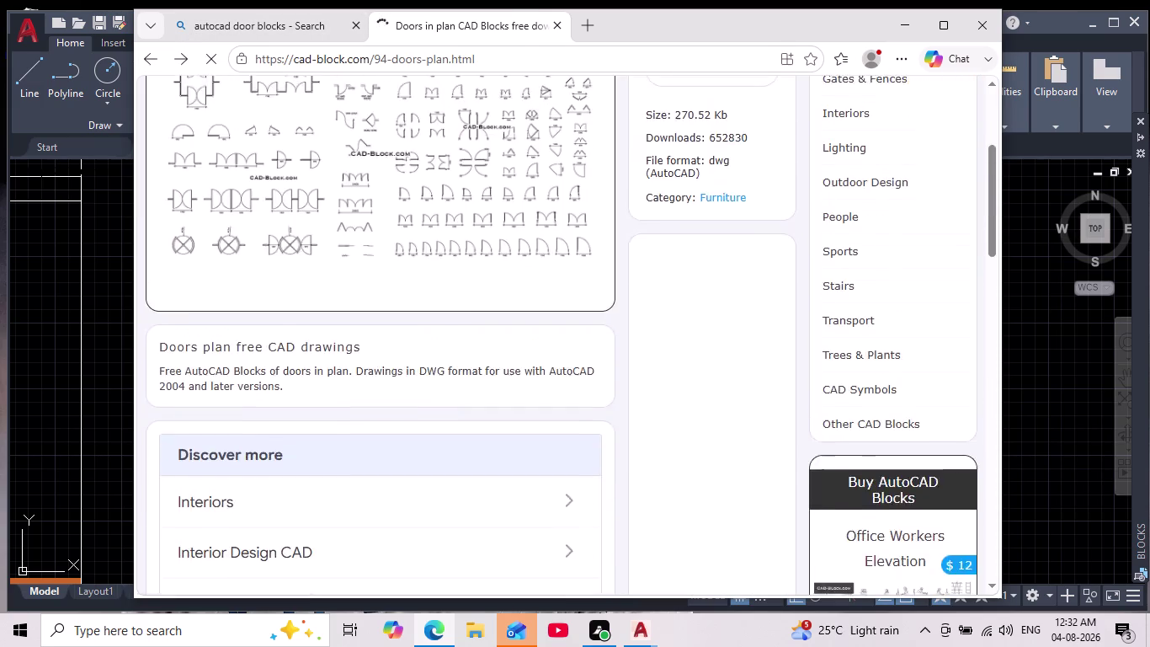
scroll(up, 3)
click(147, 54)
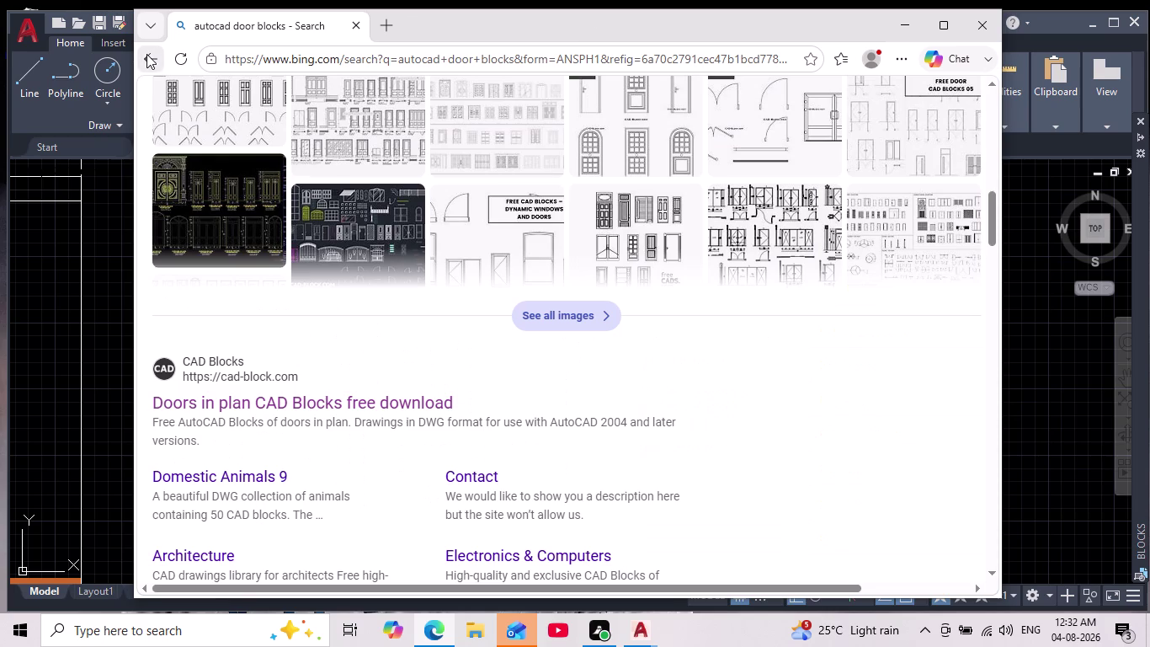
Edit the Bing query to search for 'autocad double door blocks'.
scroll(up, 3)
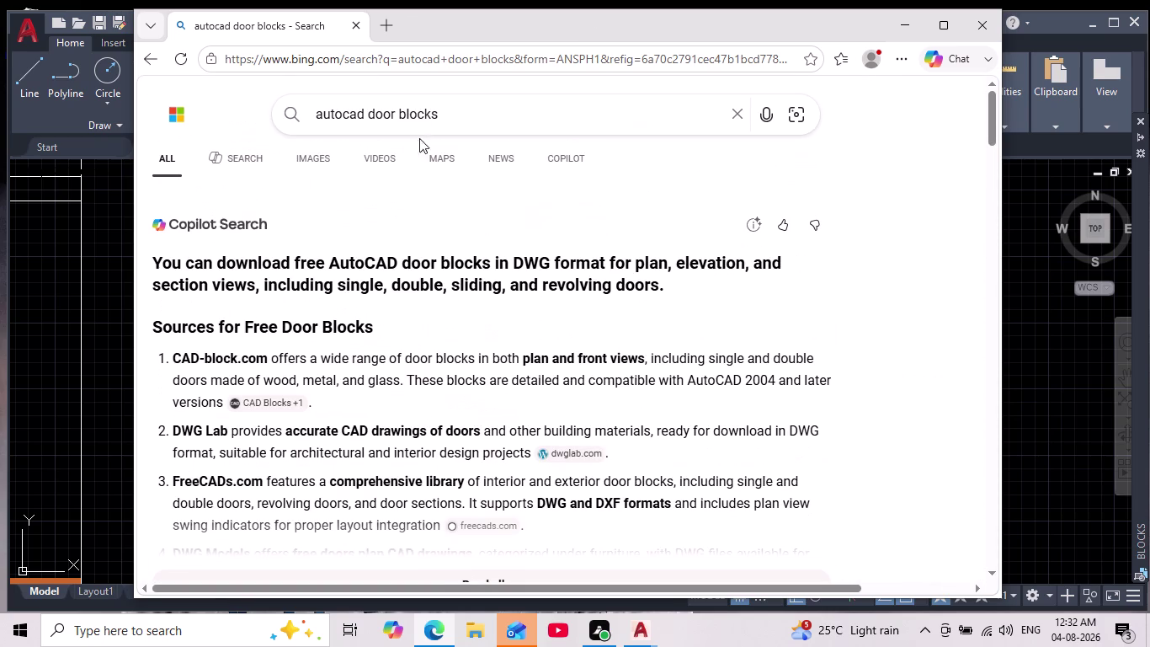
click(354, 114)
click(365, 113)
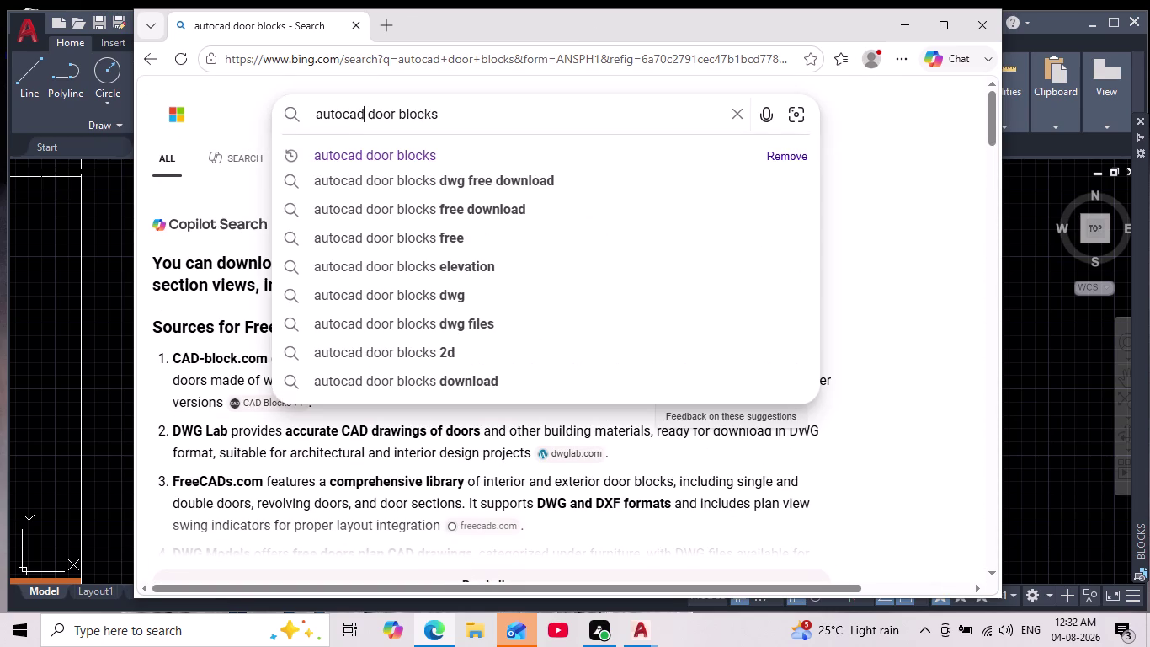
text(dou)
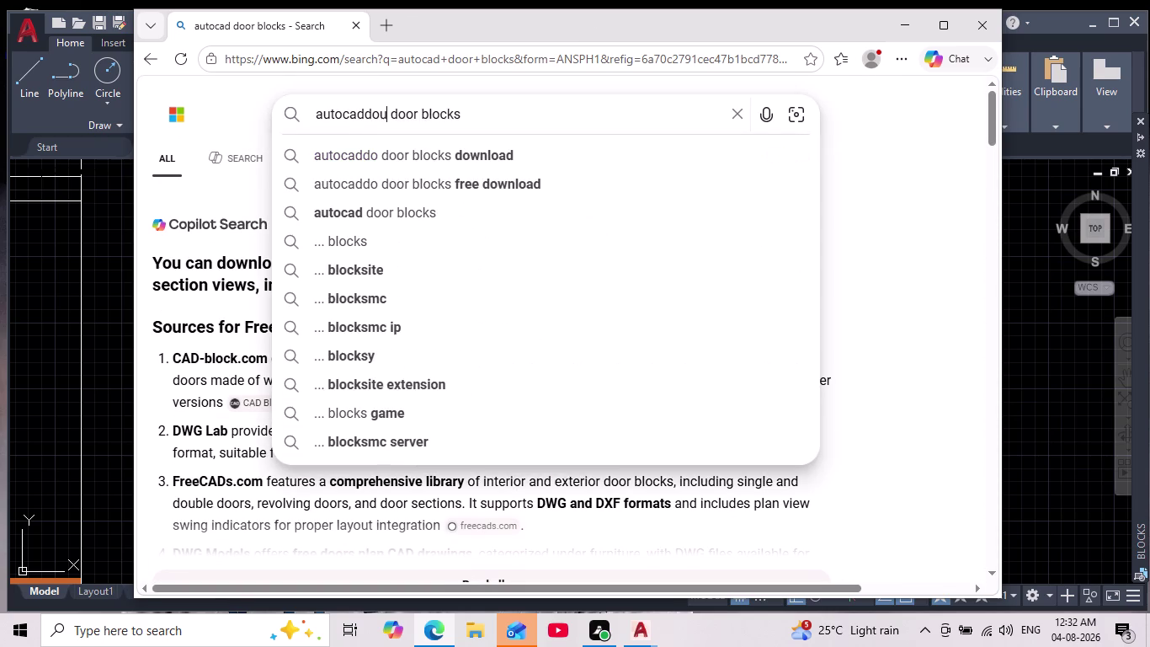
text(ble)
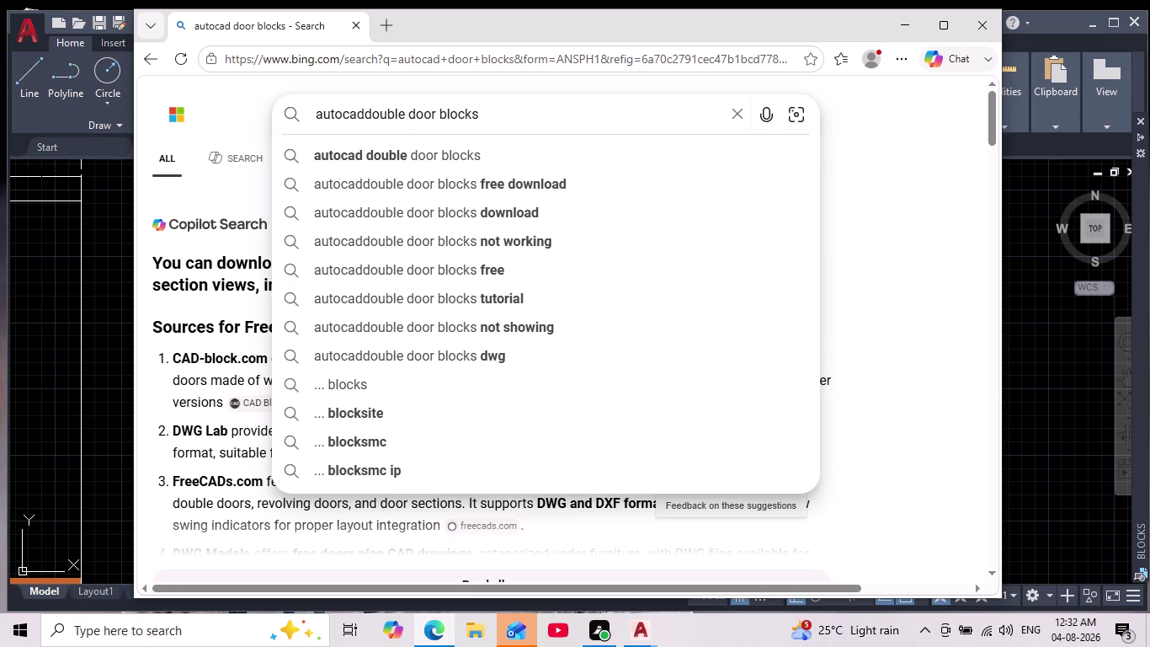
click(448, 156)
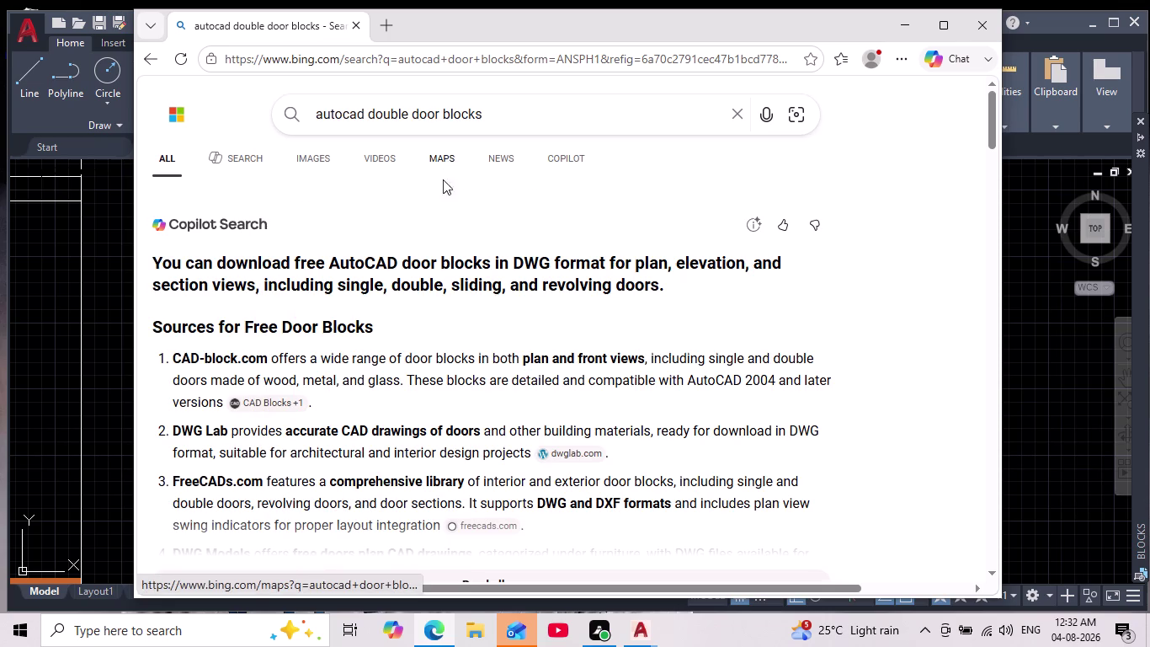
Browse a free door-blocks page from the image results, then return to AutoCAD.
scroll(down, 3)
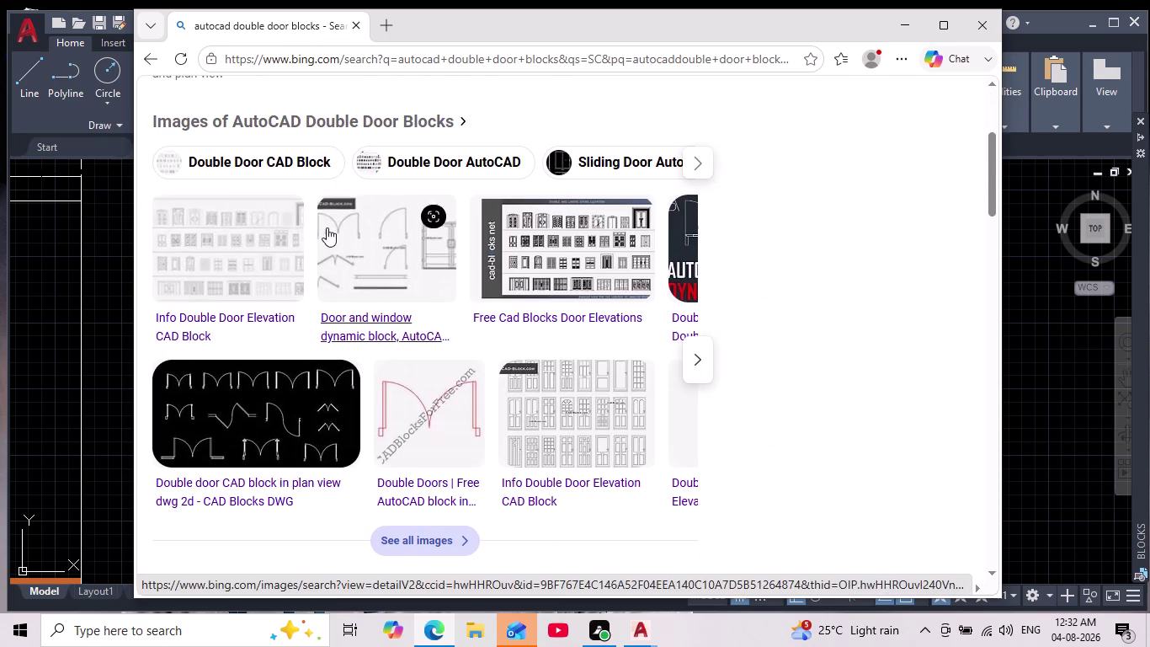
scroll(down, 3)
click(306, 296)
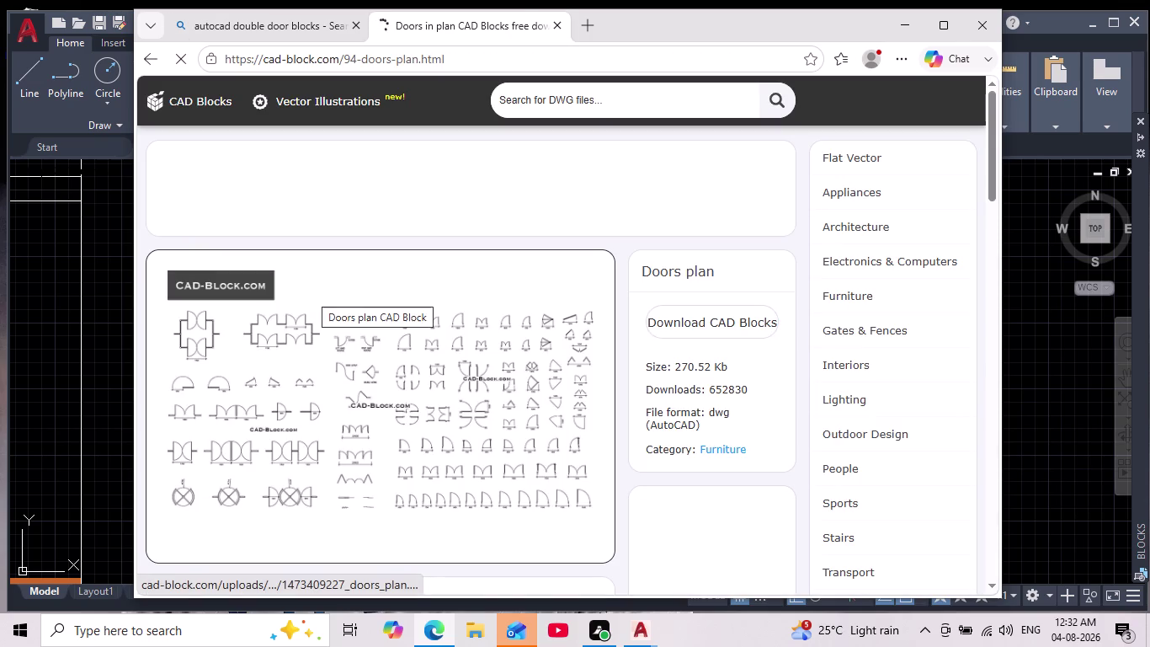
scroll(down, 3)
scroll(down, 3)
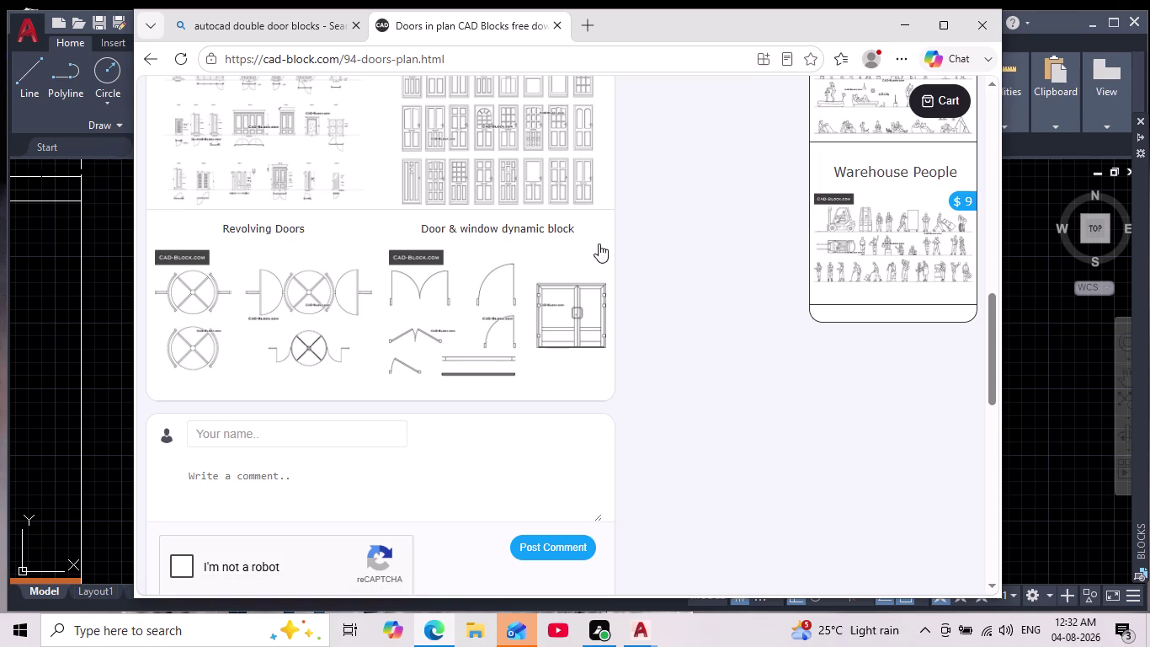
scroll(up, 3)
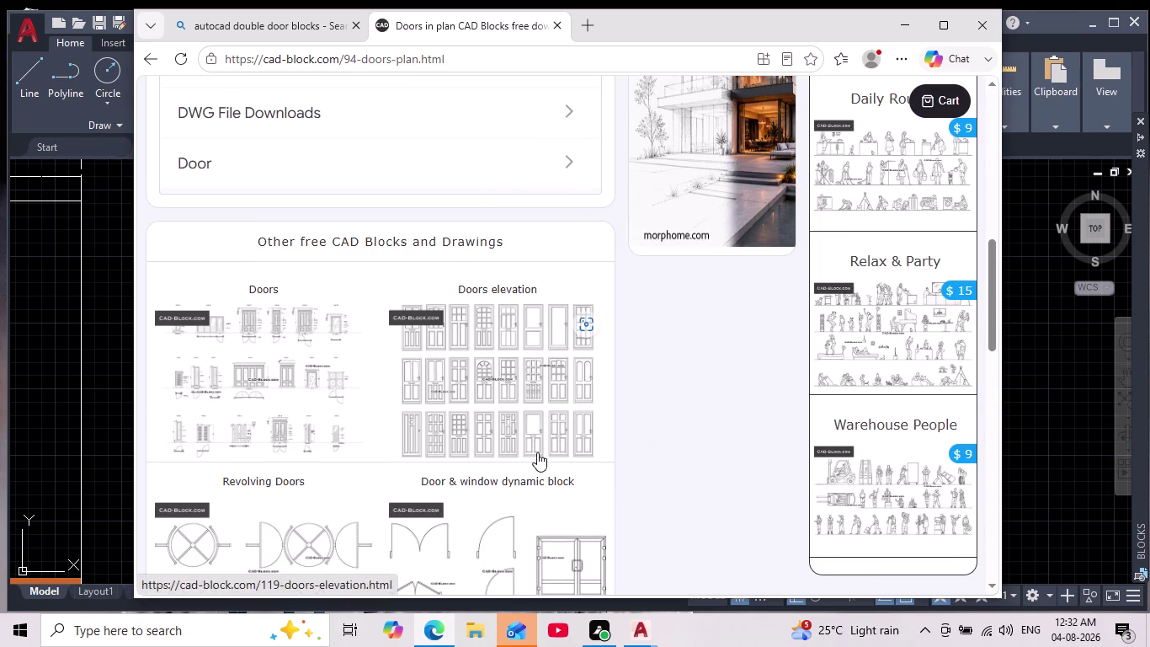
scroll(down, 3)
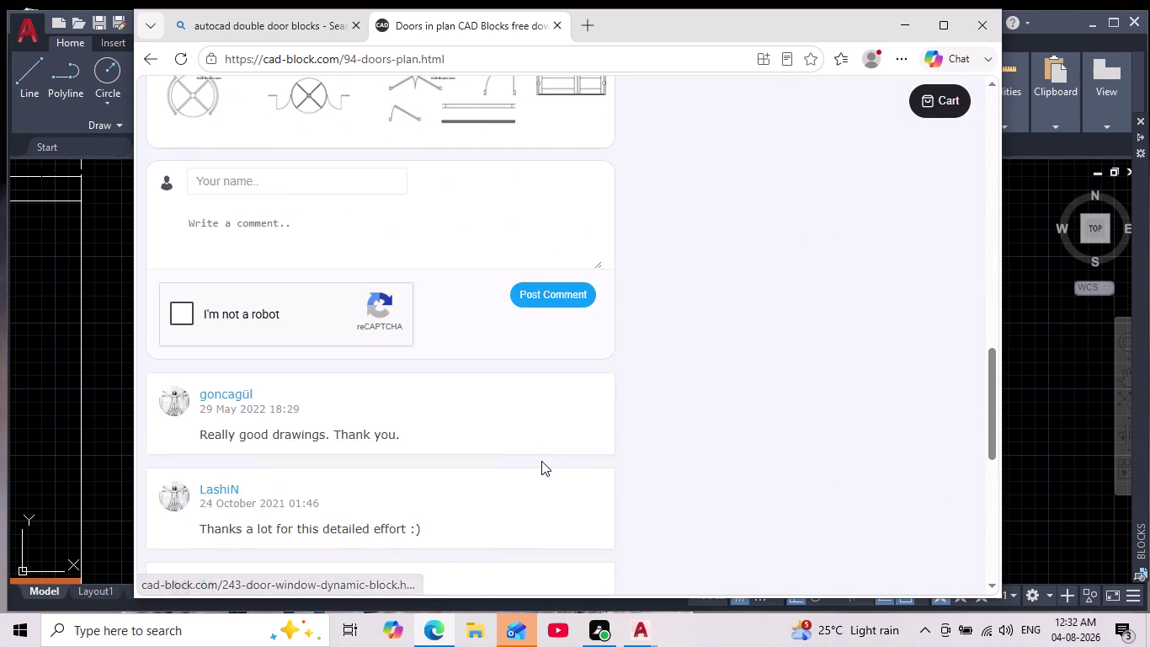
scroll(up, 3)
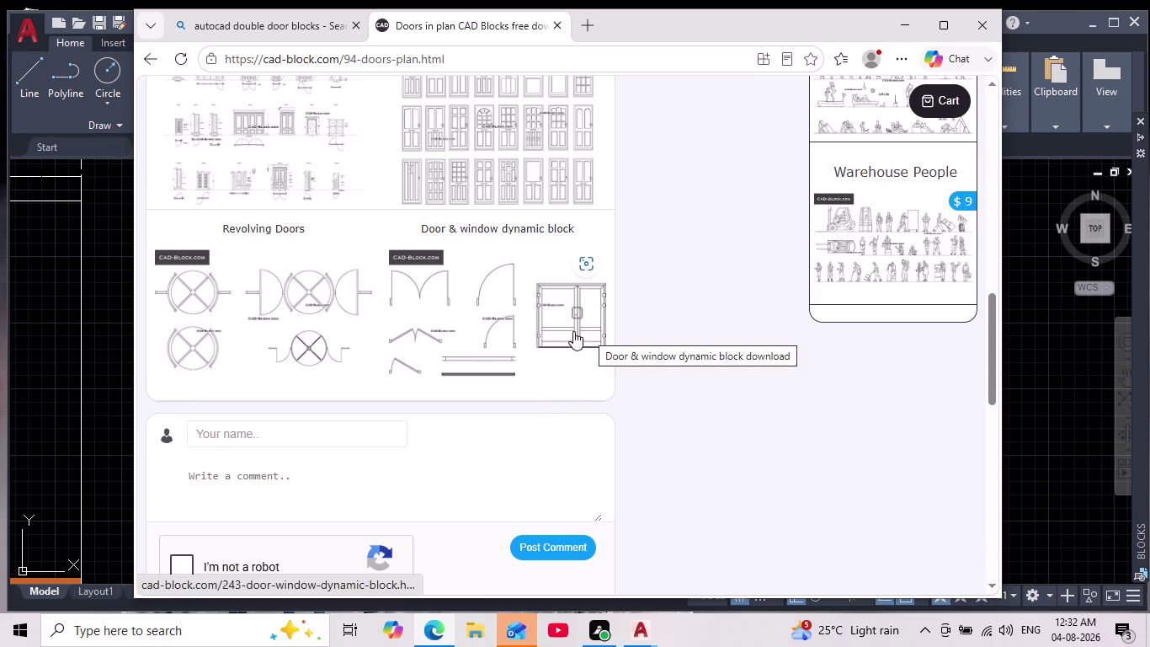
scroll(up, 3)
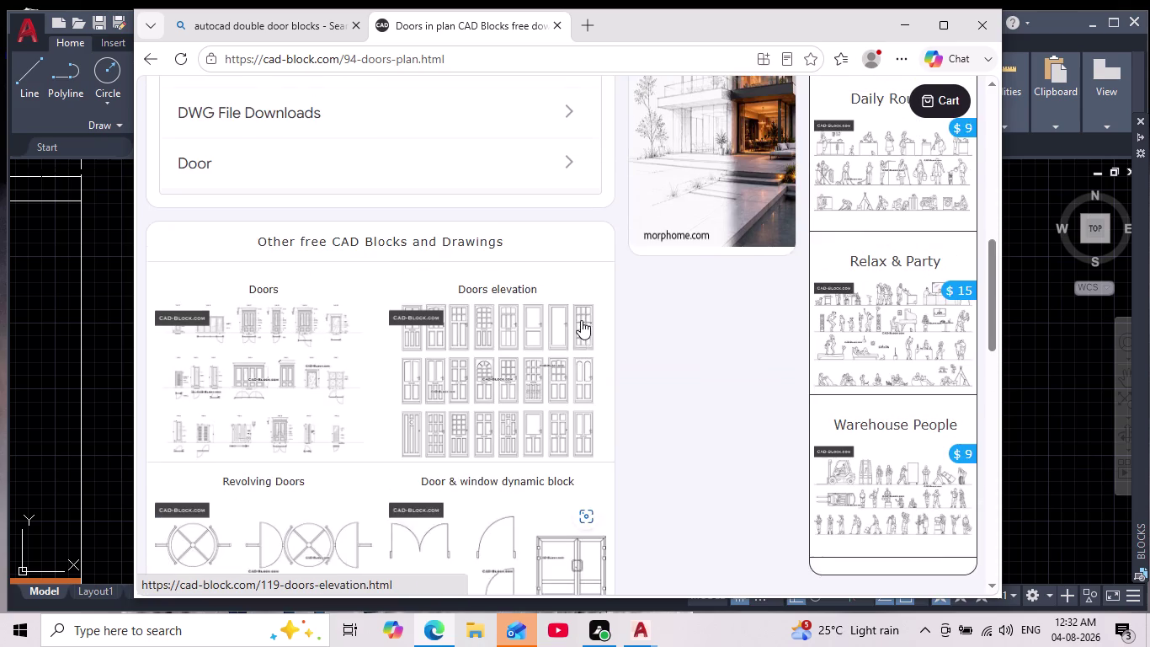
scroll(down, 3)
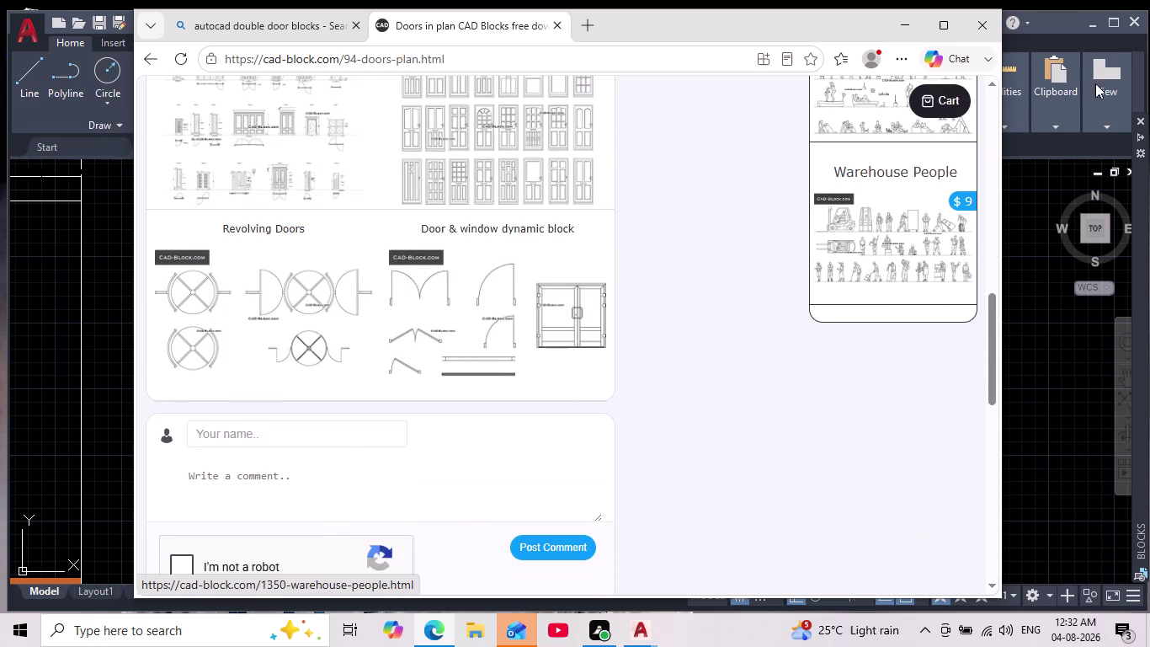
click(975, 29)
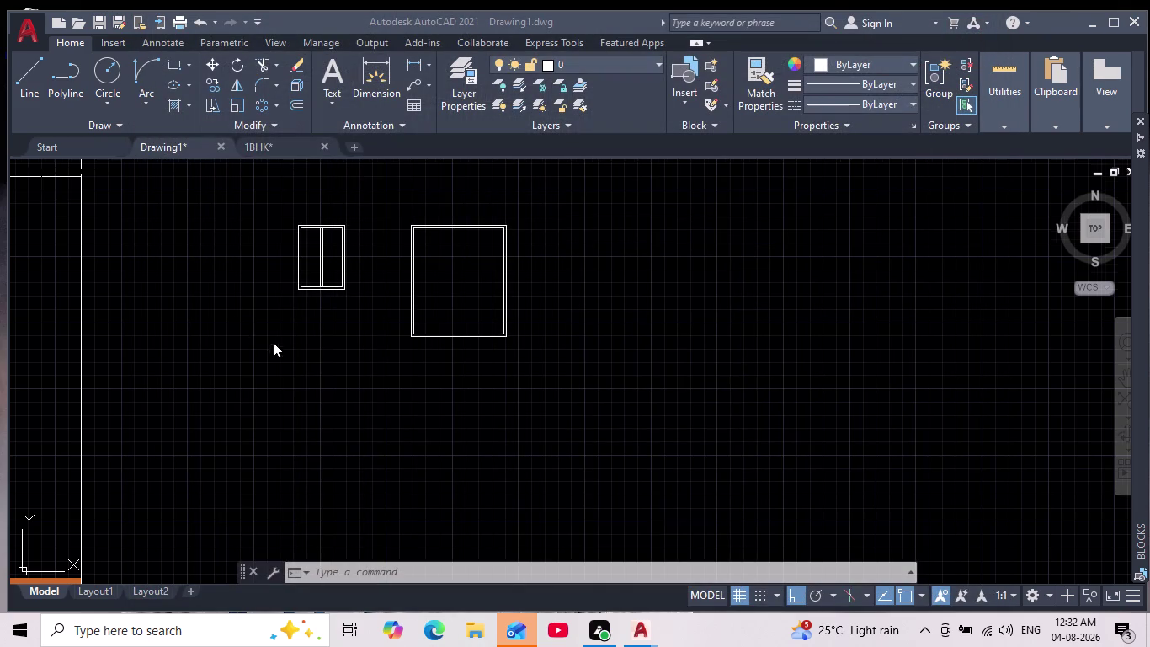
Start a line at the door frame's top corner, with ortho off and angle tracking on.
scroll(down, 3)
scroll(up, 3)
middle_drag(326, 312, 365, 309)
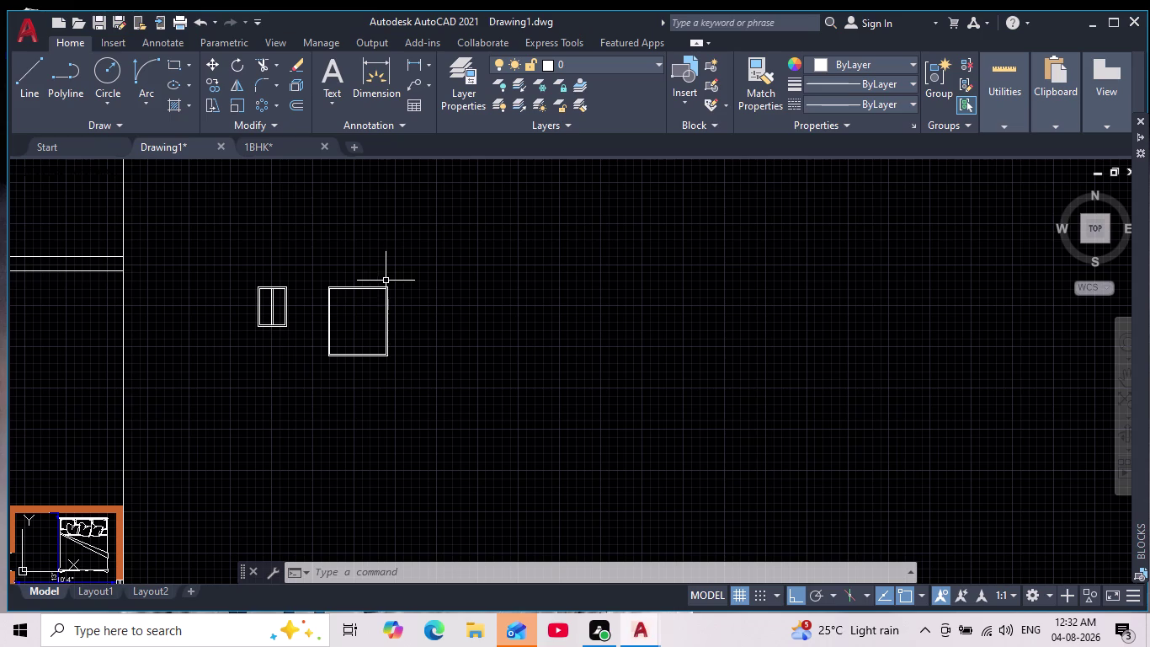
scroll(up, 3)
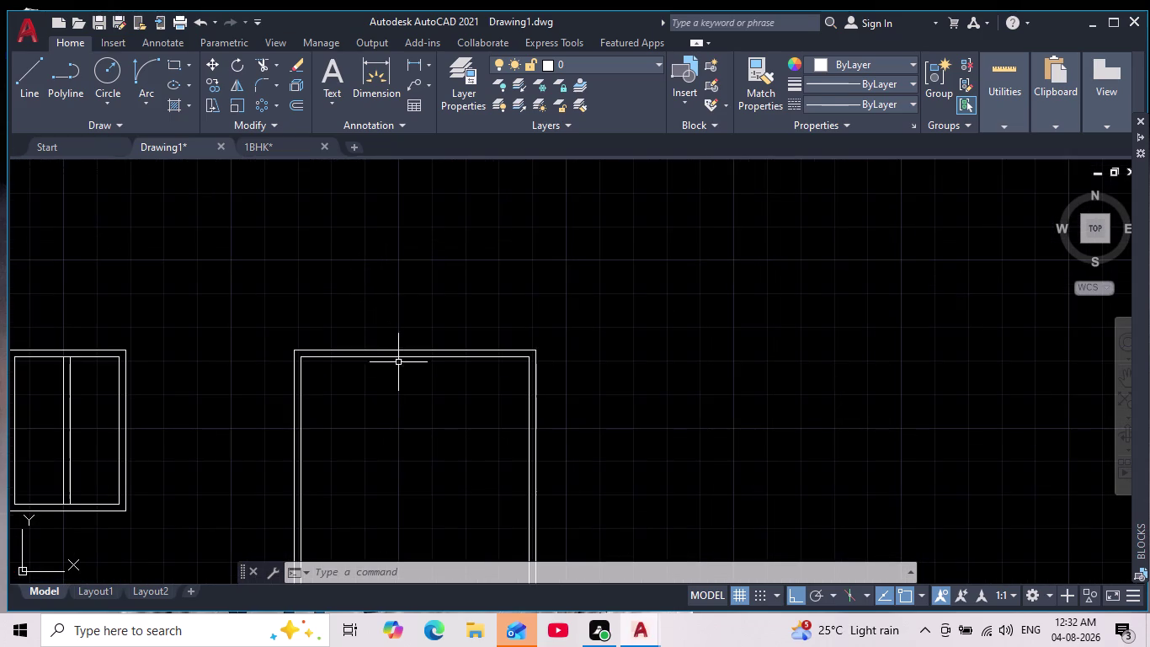
middle_drag(401, 373, 497, 169)
scroll(down, 3)
middle_drag(520, 209, 483, 322)
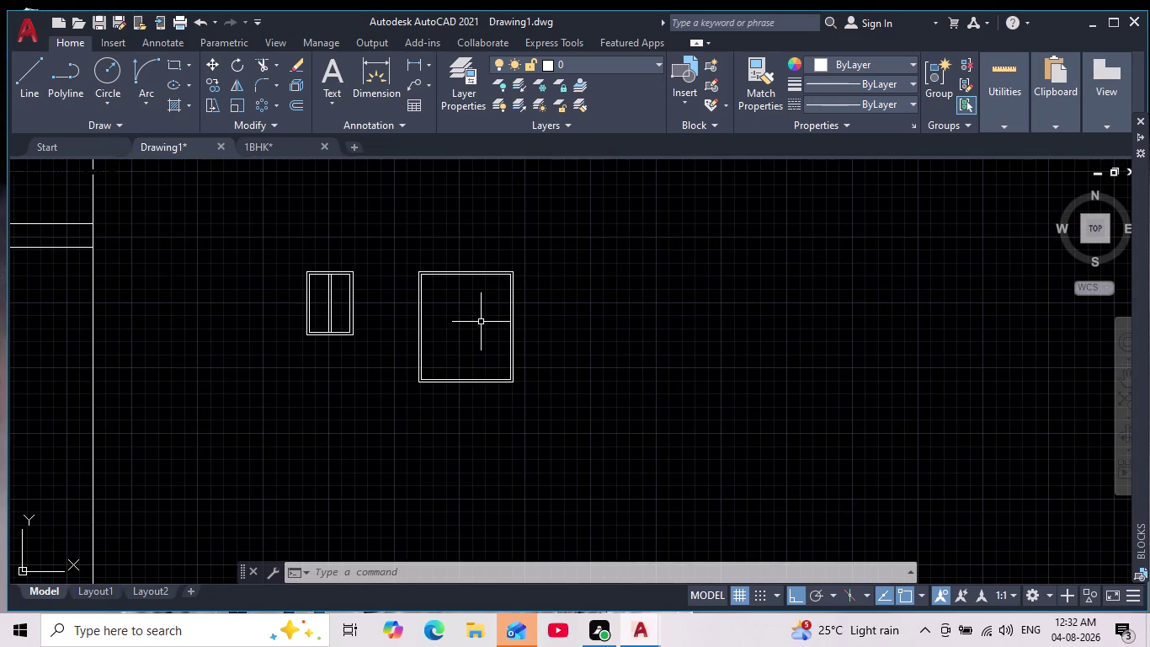
click(31, 77)
scroll(up, 3)
middle_drag(402, 299, 749, 300)
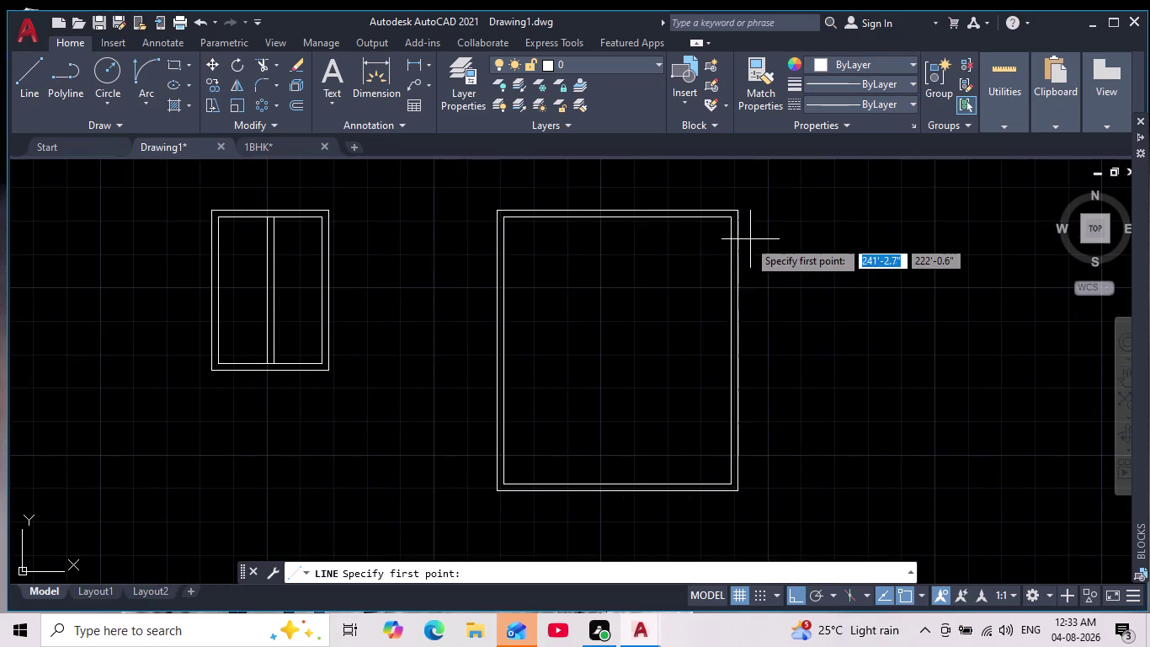
scroll(up, 3)
click(728, 182)
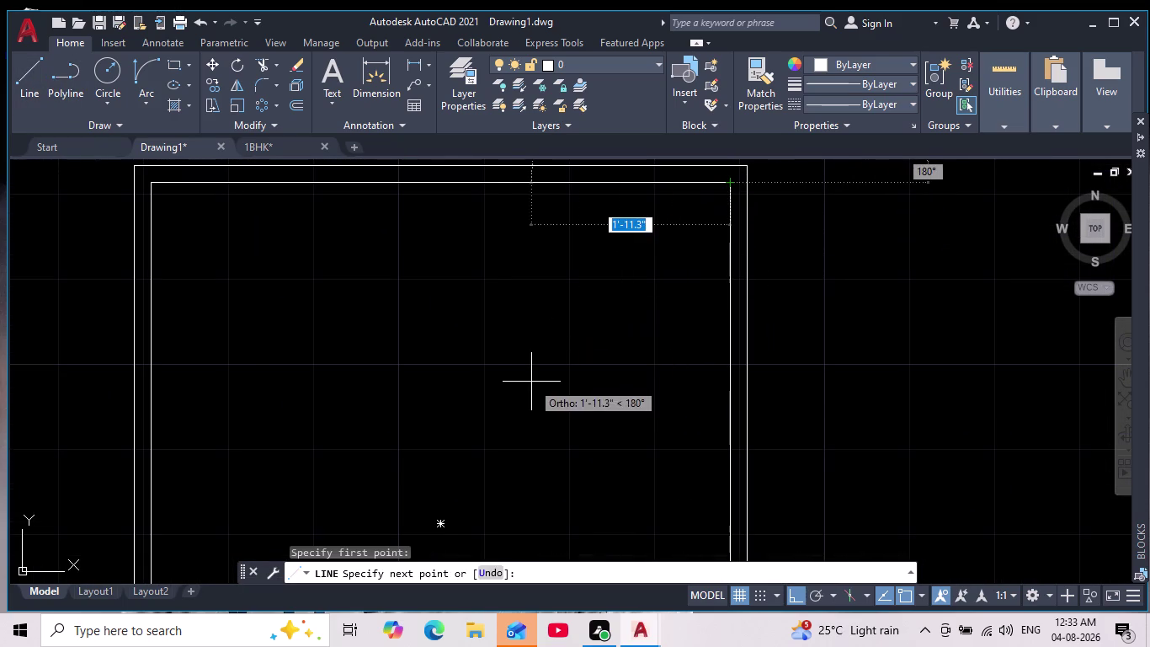
click(801, 601)
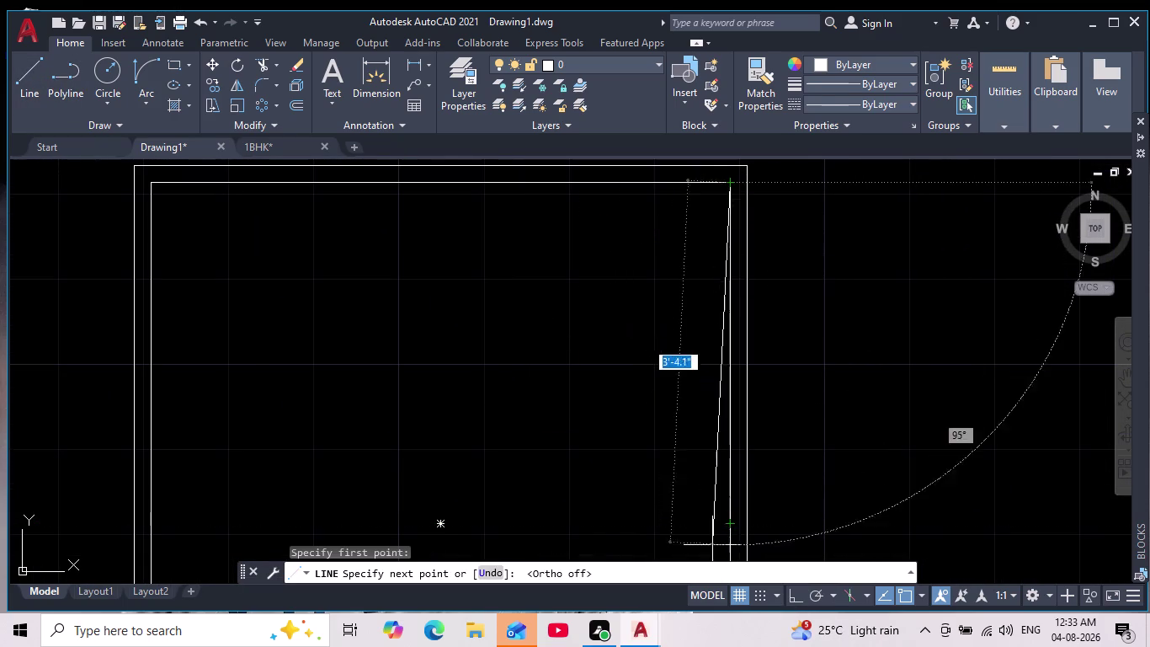
scroll(down, 3)
middle_click(579, 353)
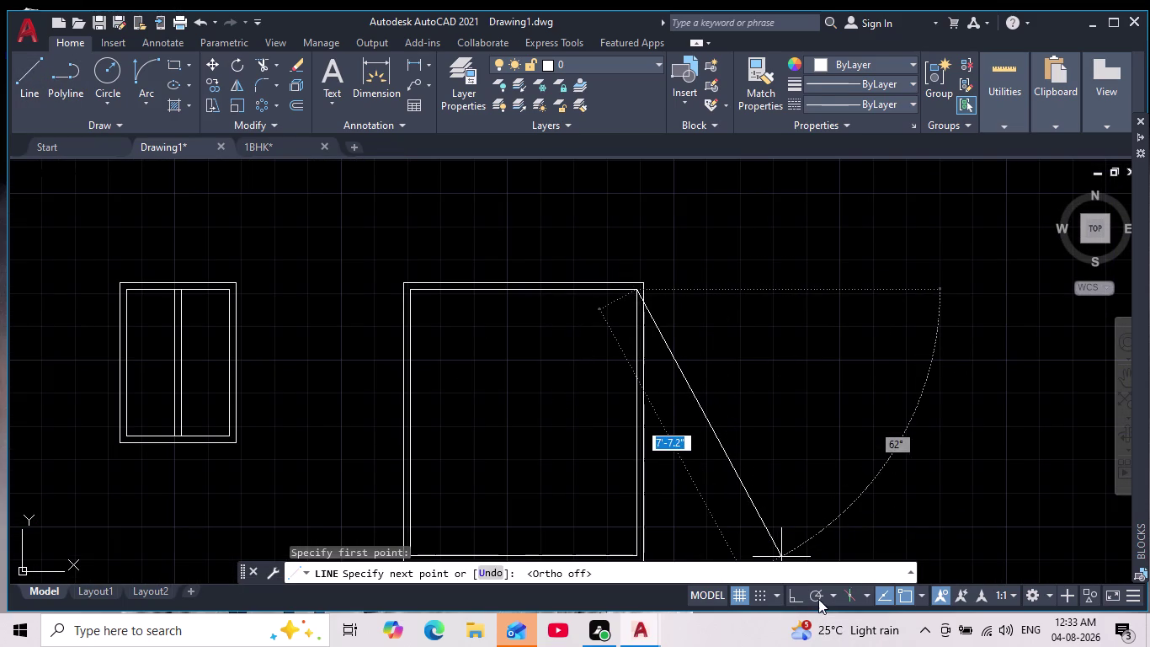
click(818, 598)
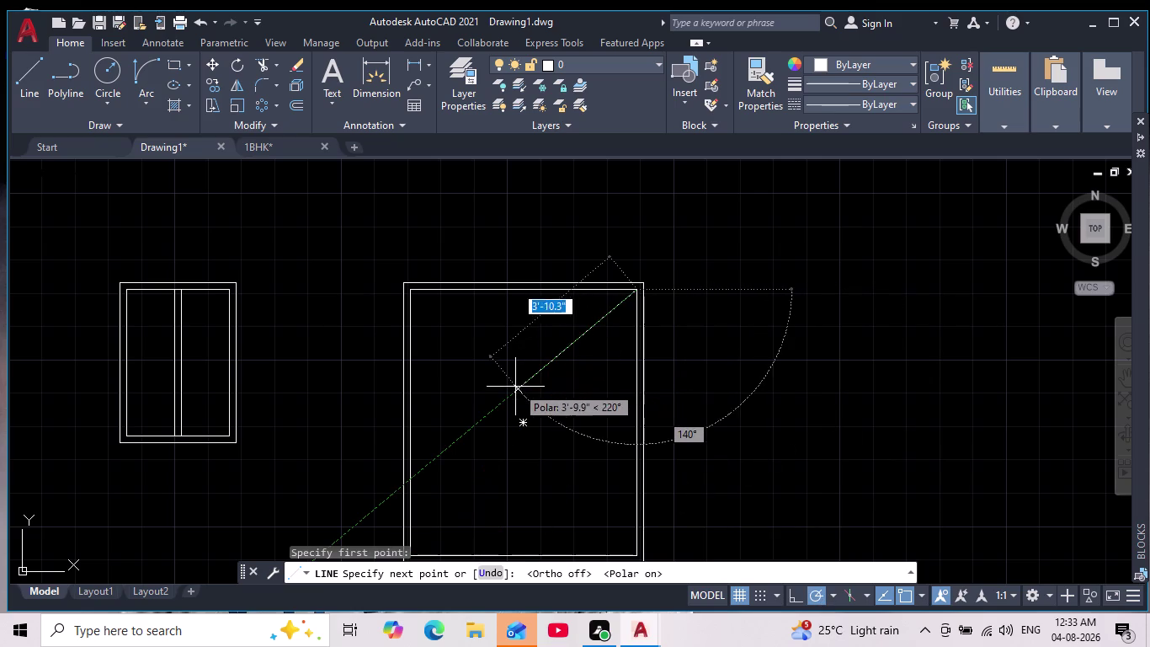
Draw a diagonal, a short vertical and a final segment to the door's bottom corner.
middle_drag(568, 380, 588, 359)
scroll(down, 3)
click(549, 371)
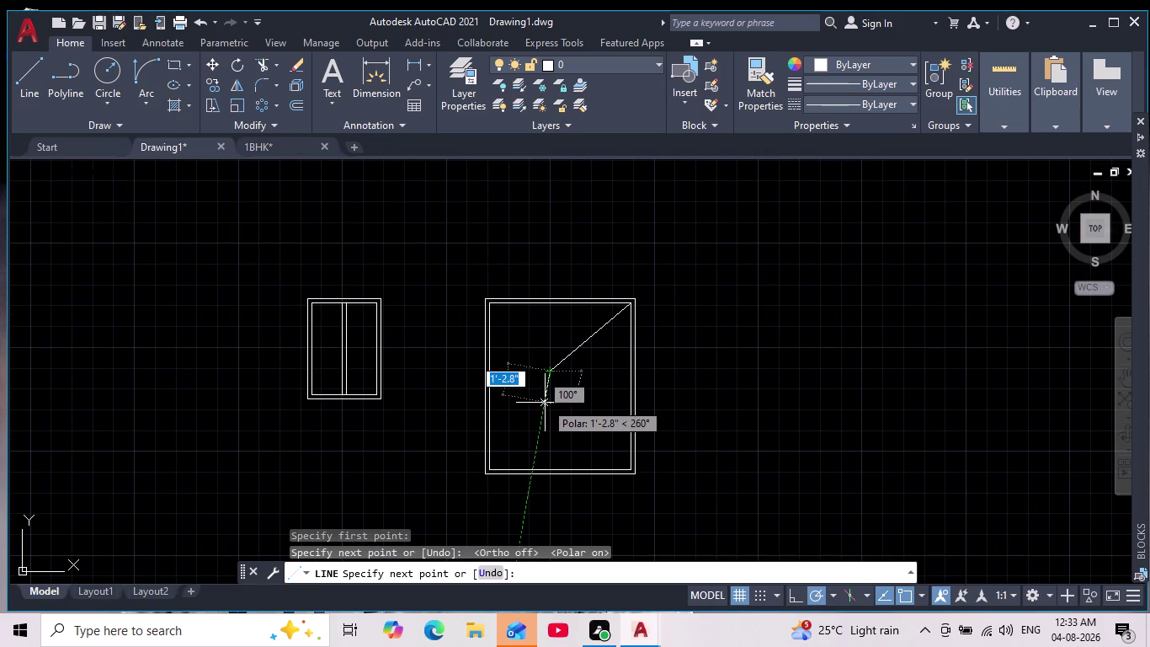
click(550, 407)
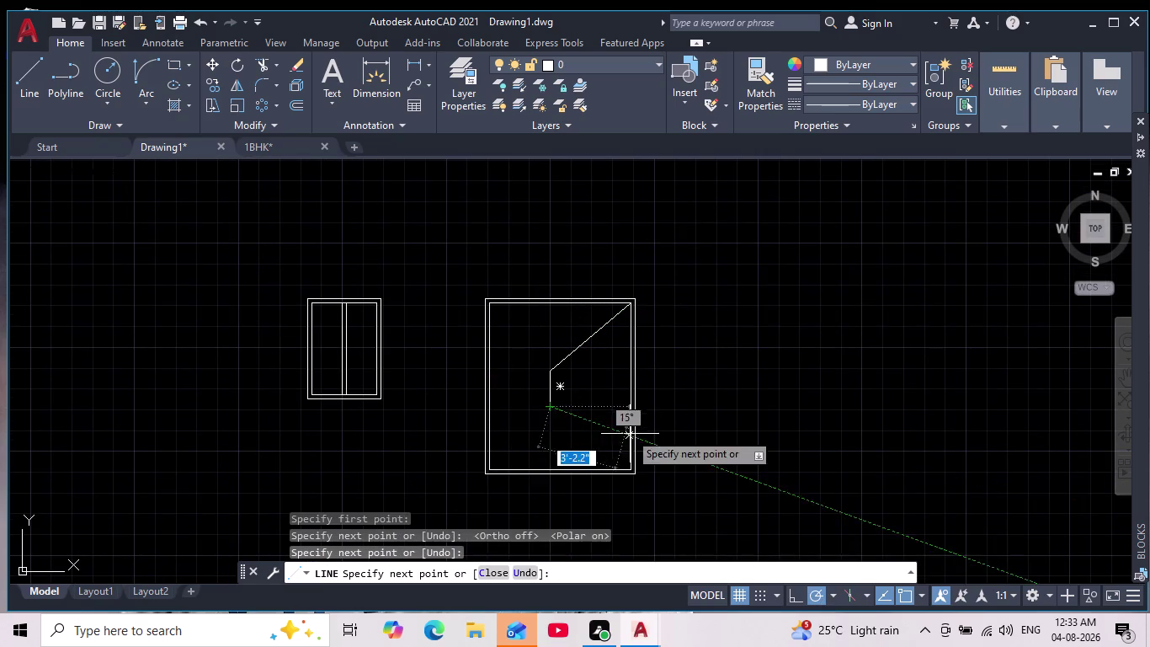
scroll(up, 3)
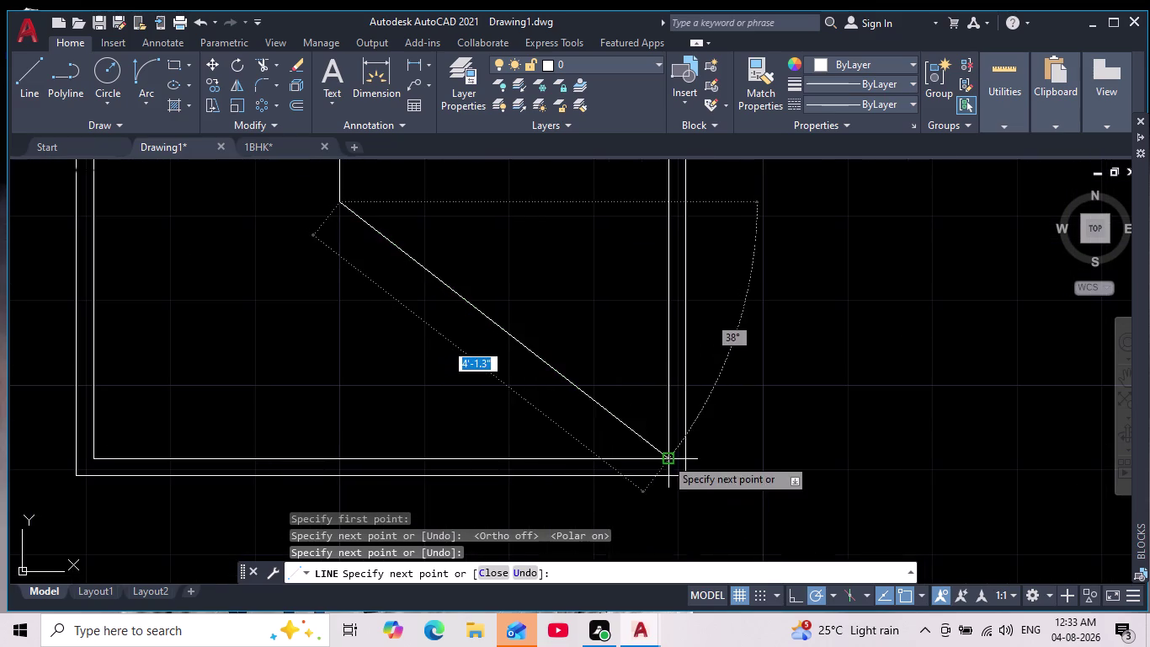
click(666, 457)
key(Escape)
Pan out over the window, door and floor plan, then start the Circle command.
scroll(down, 3)
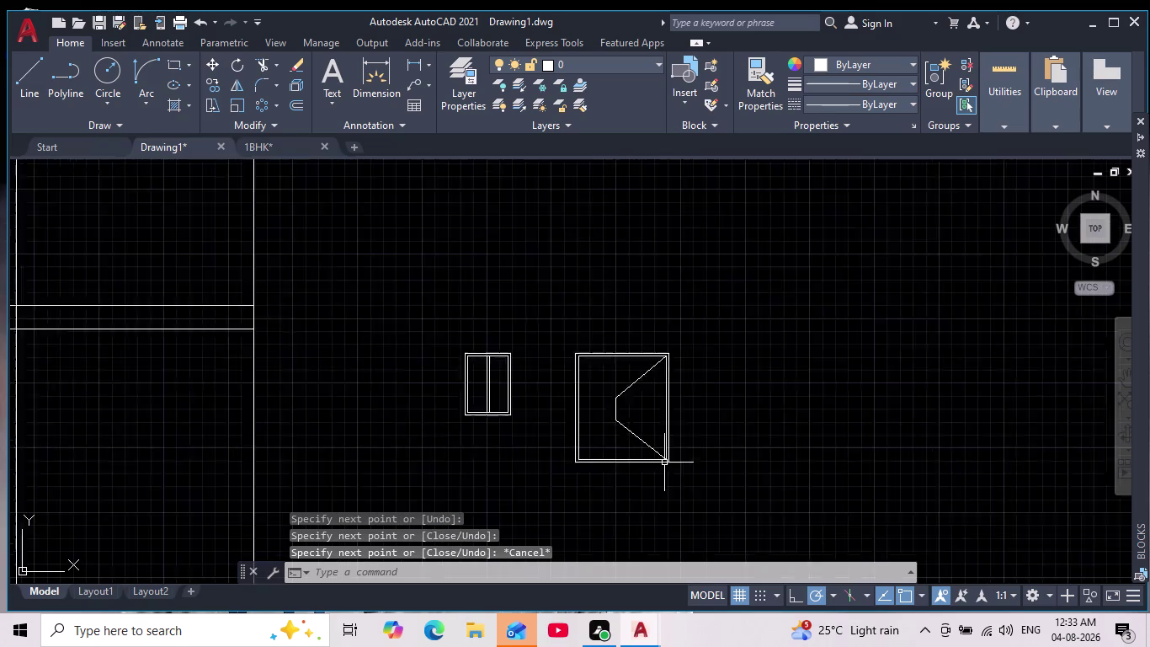
middle_drag(671, 430, 662, 391)
scroll(down, 3)
scroll(down, 3)
middle_drag(714, 419, 692, 391)
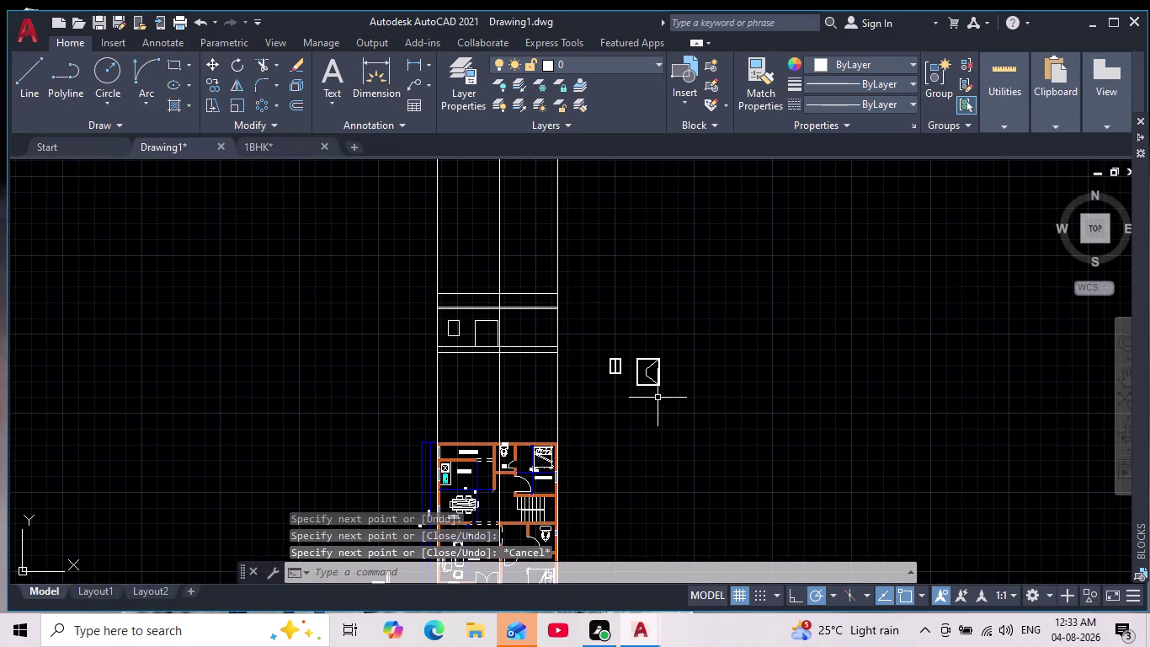
scroll(up, 3)
scroll(up, 3)
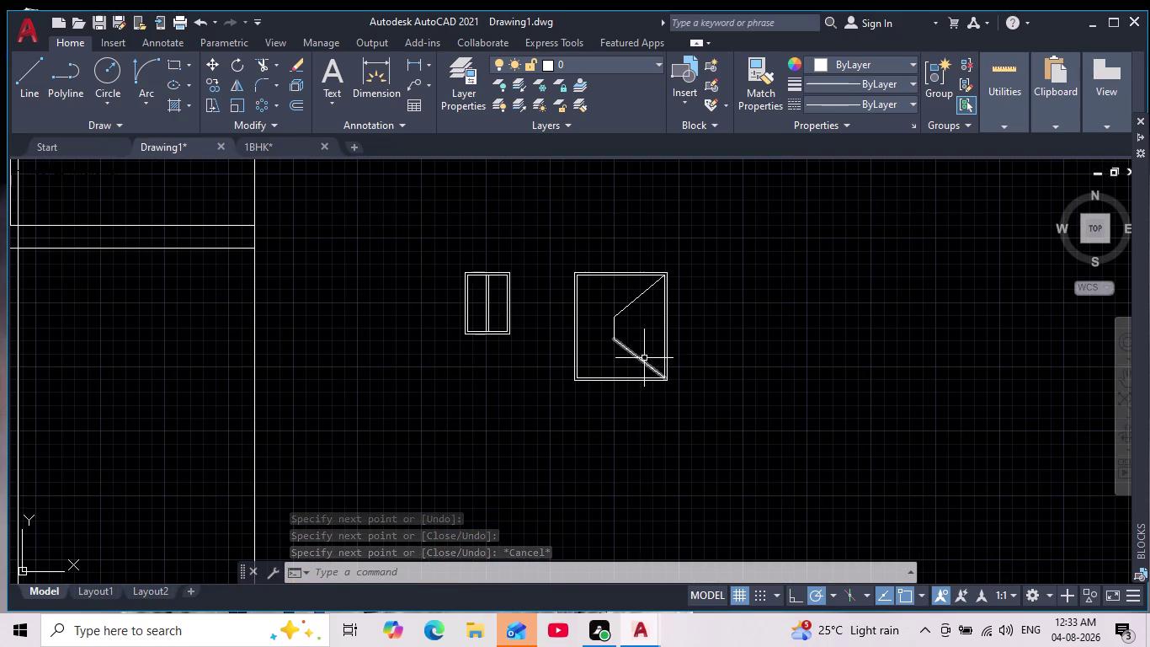
scroll(up, 3)
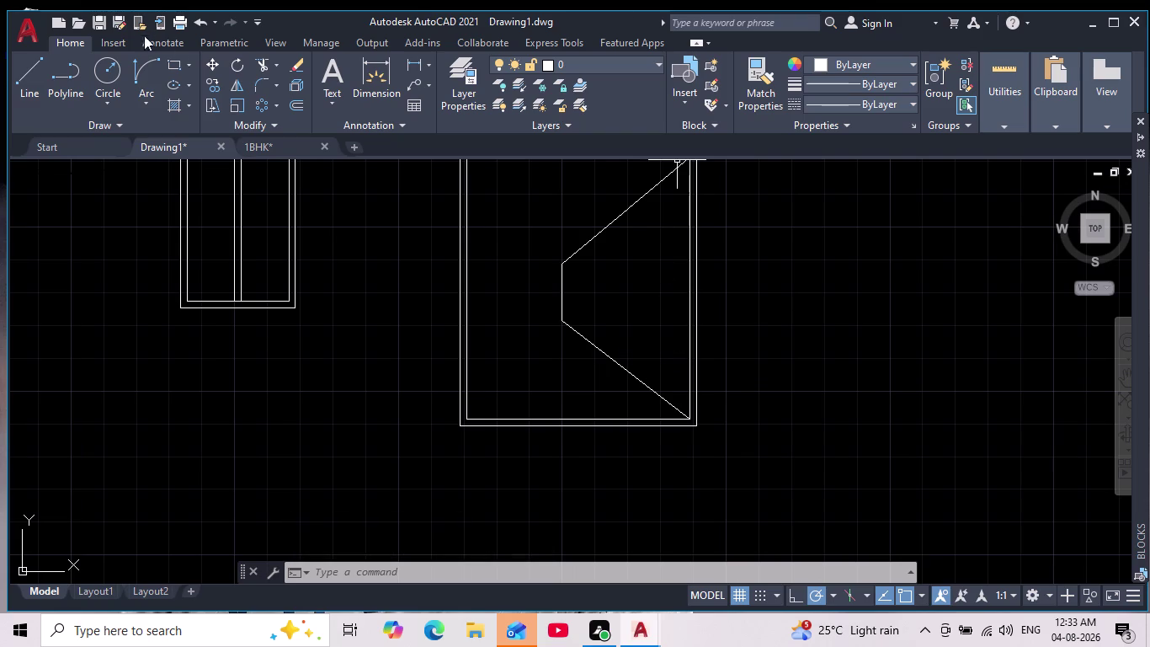
click(104, 71)
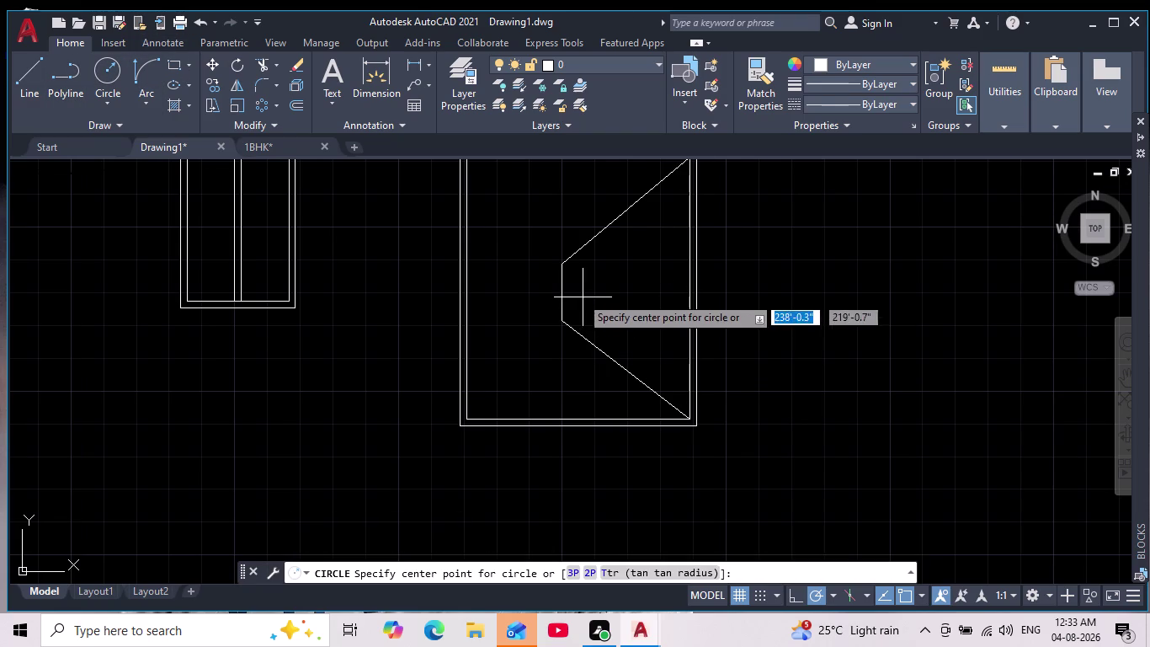
Draw a small handle circle inside the door frame.
click(580, 294)
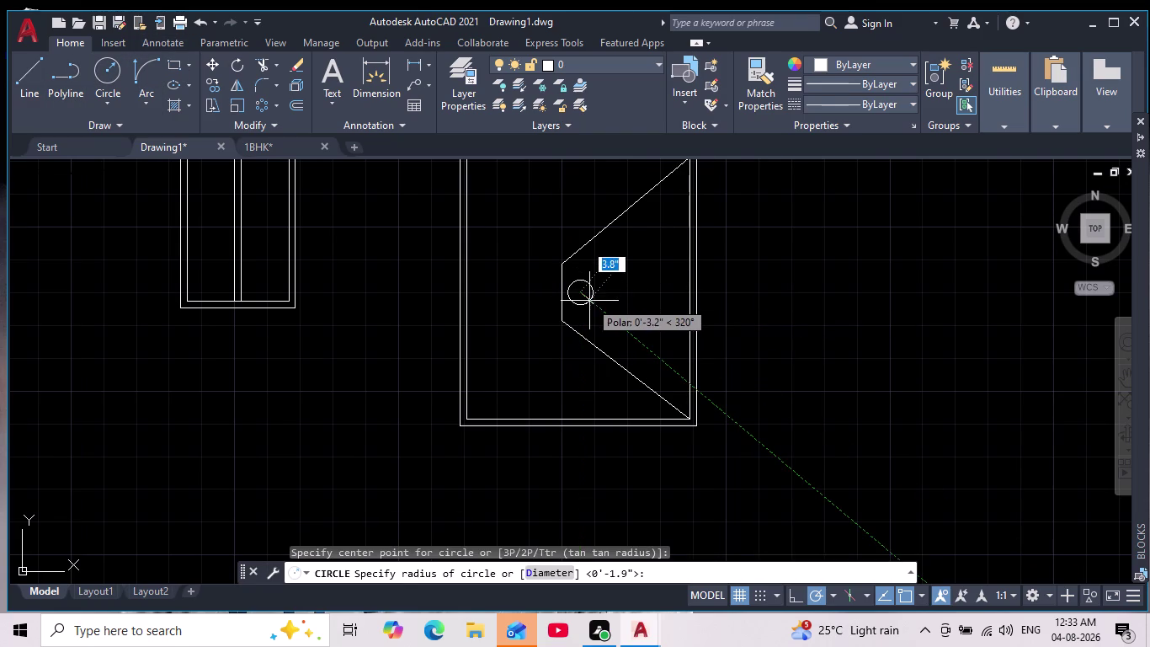
click(587, 298)
scroll(down, 3)
scroll(down, 3)
middle_drag(763, 379, 755, 379)
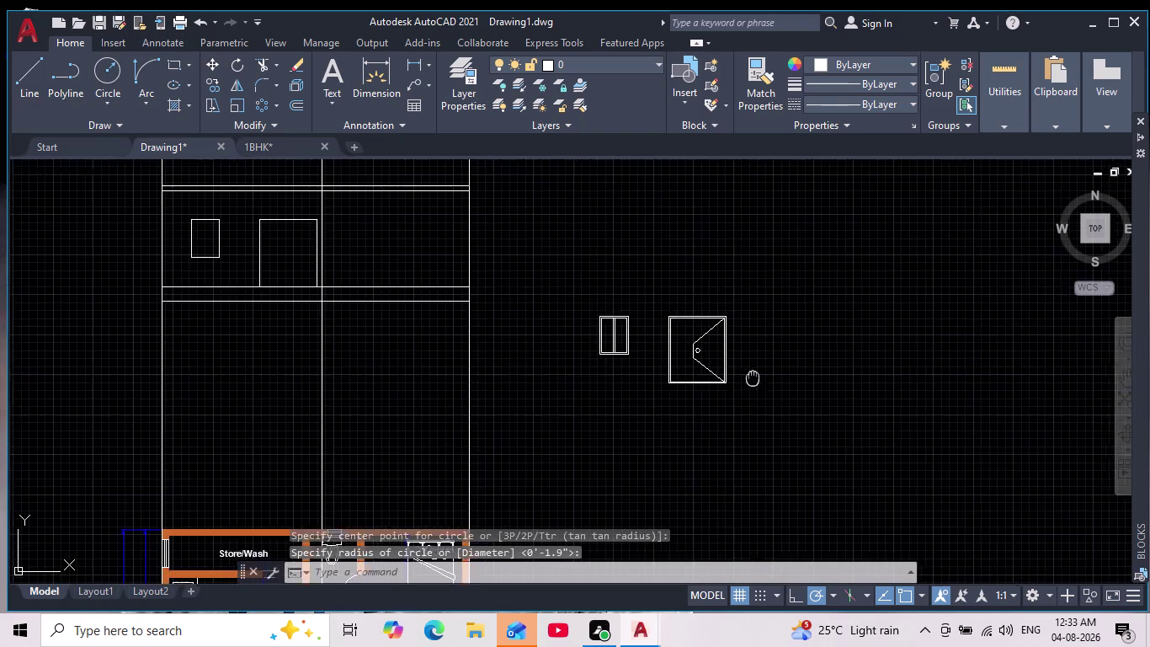
middle_drag(755, 378, 682, 318)
scroll(down, 3)
middle_drag(696, 394, 644, 381)
scroll(down, 3)
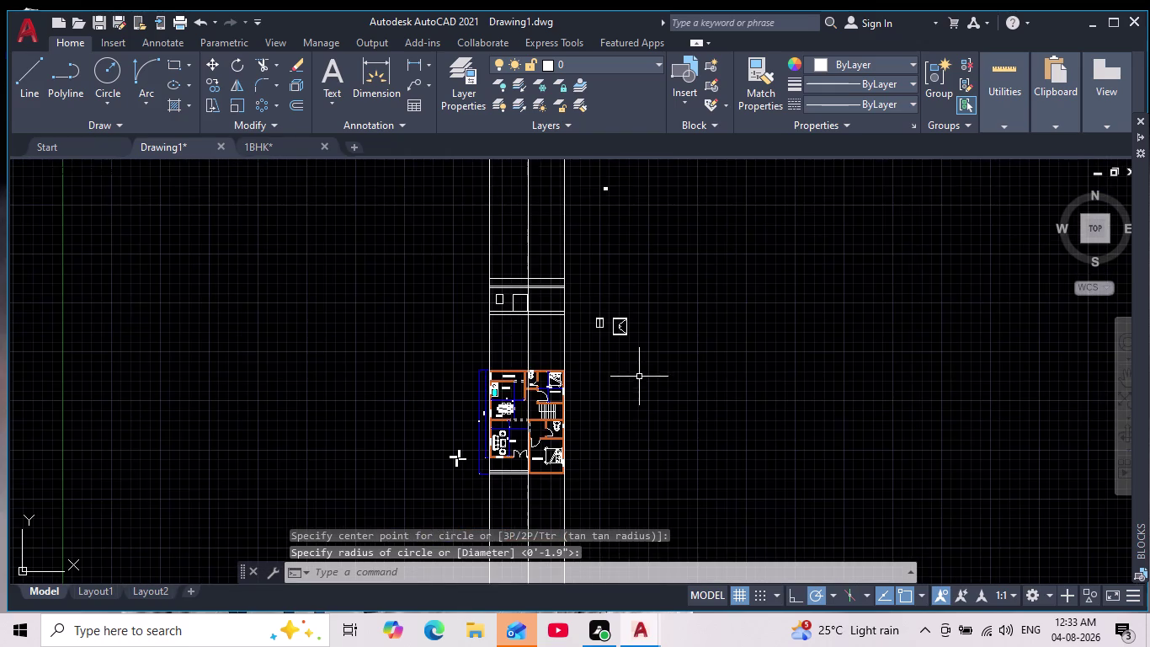
scroll(up, 3)
scroll(up, 3)
middle_drag(628, 315, 628, 477)
scroll(up, 3)
Window-select the angled leaf lines and handle circle and erase them.
drag(627, 437, 624, 418)
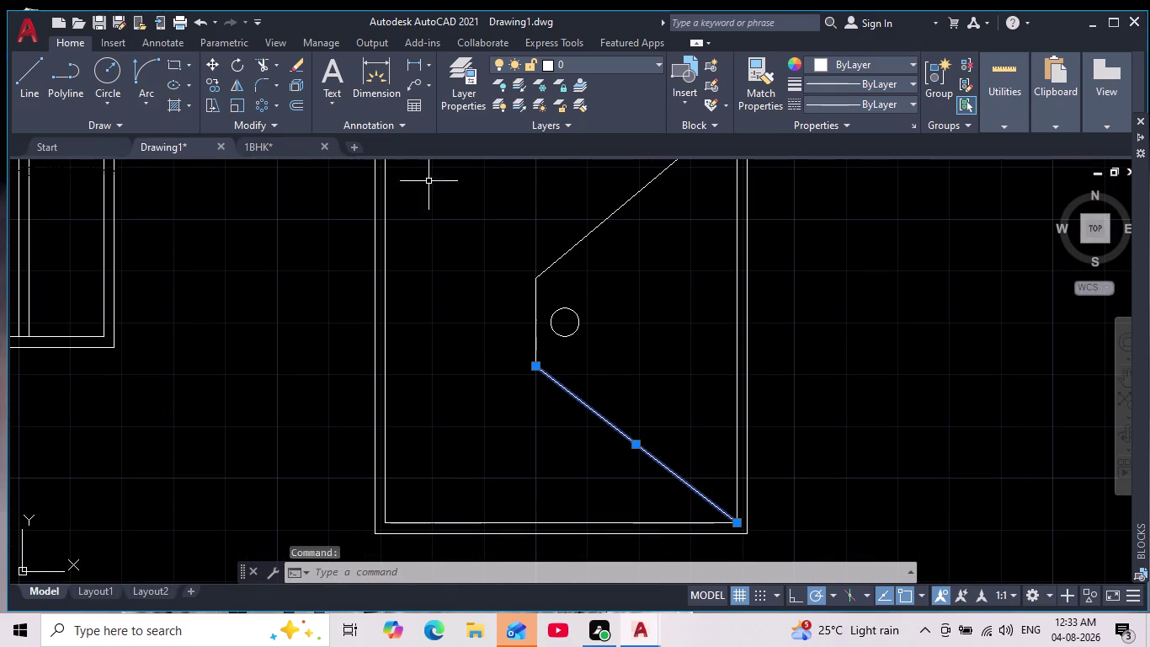
key(Escape)
drag(665, 530, 642, 451)
key(Escape)
drag(579, 450, 585, 408)
click(482, 222)
key(Delete)
Cancel the pending command and recentre the view on the window and door.
scroll(down, 3)
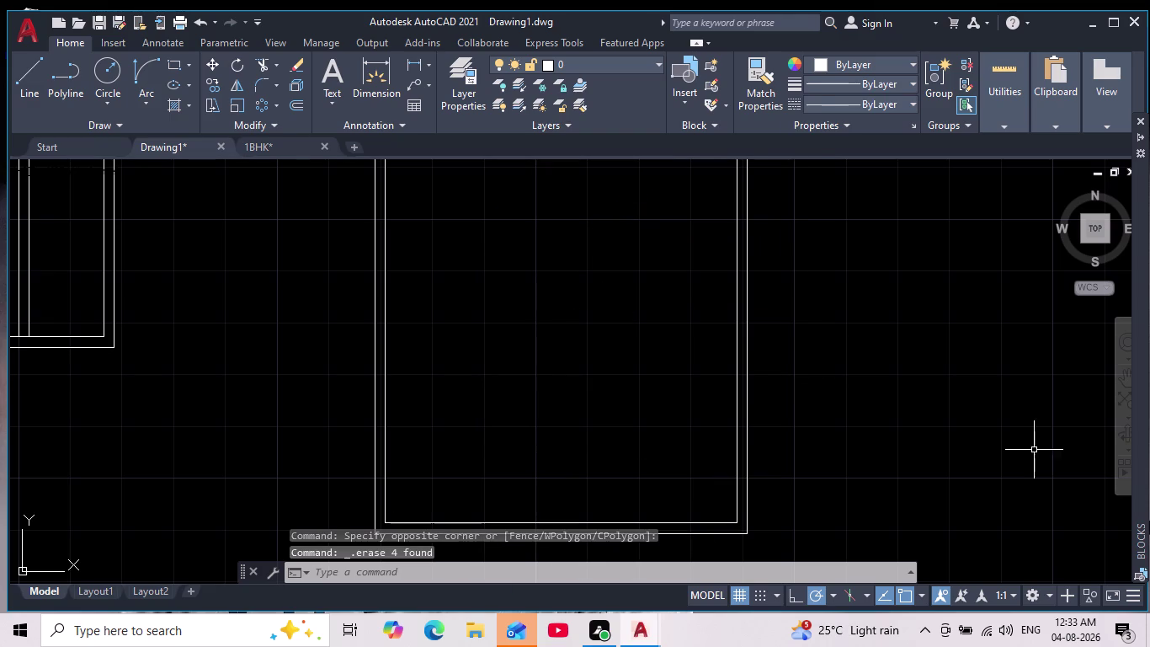
scroll(down, 3)
scroll(down, 3)
key(Escape)
scroll(down, 3)
middle_drag(851, 475, 766, 414)
scroll(down, 3)
scroll(down, 3)
scroll(up, 3)
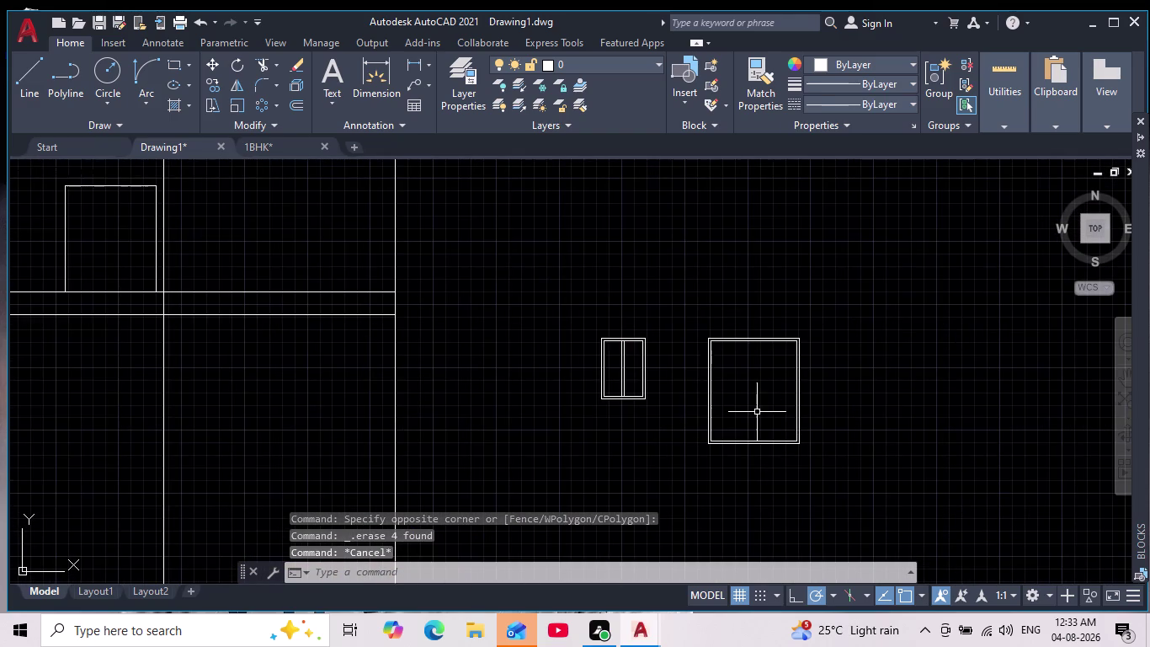
scroll(up, 3)
middle_drag(758, 402, 706, 364)
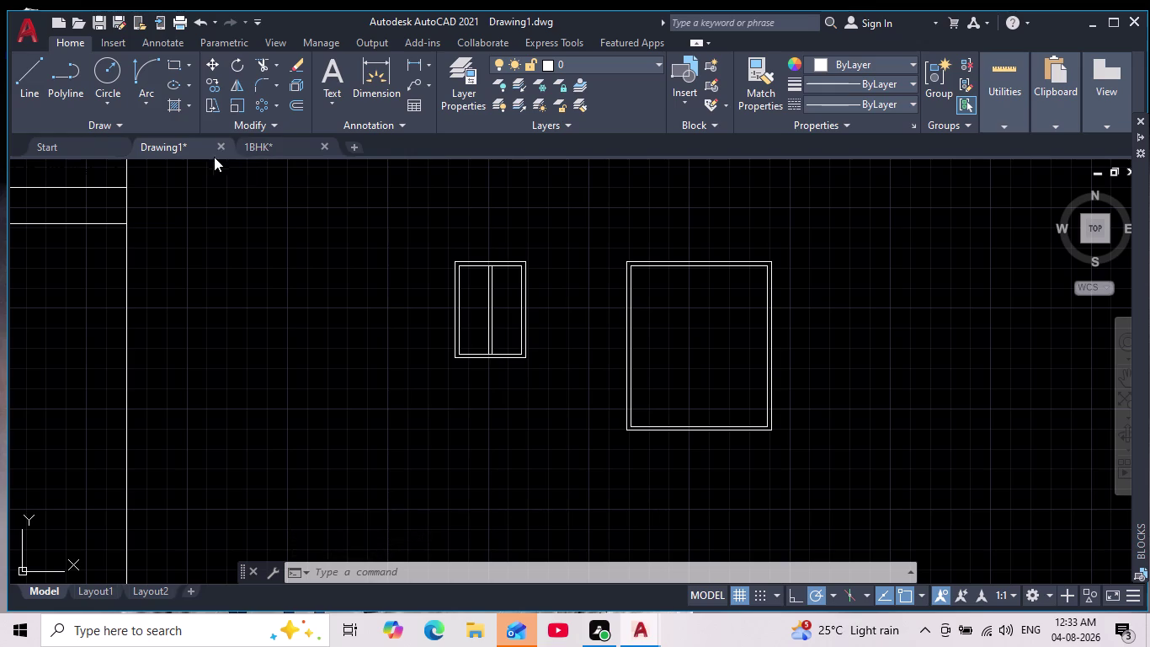
click(278, 143)
scroll(down, 3)
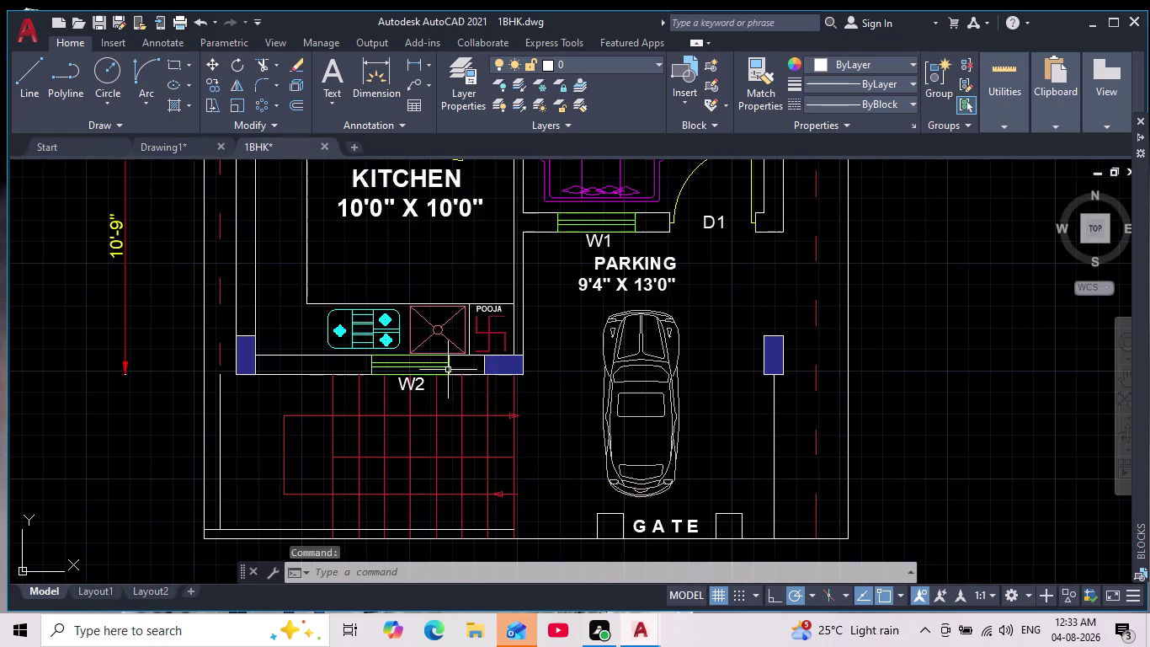
scroll(down, 3)
scroll(down, 3)
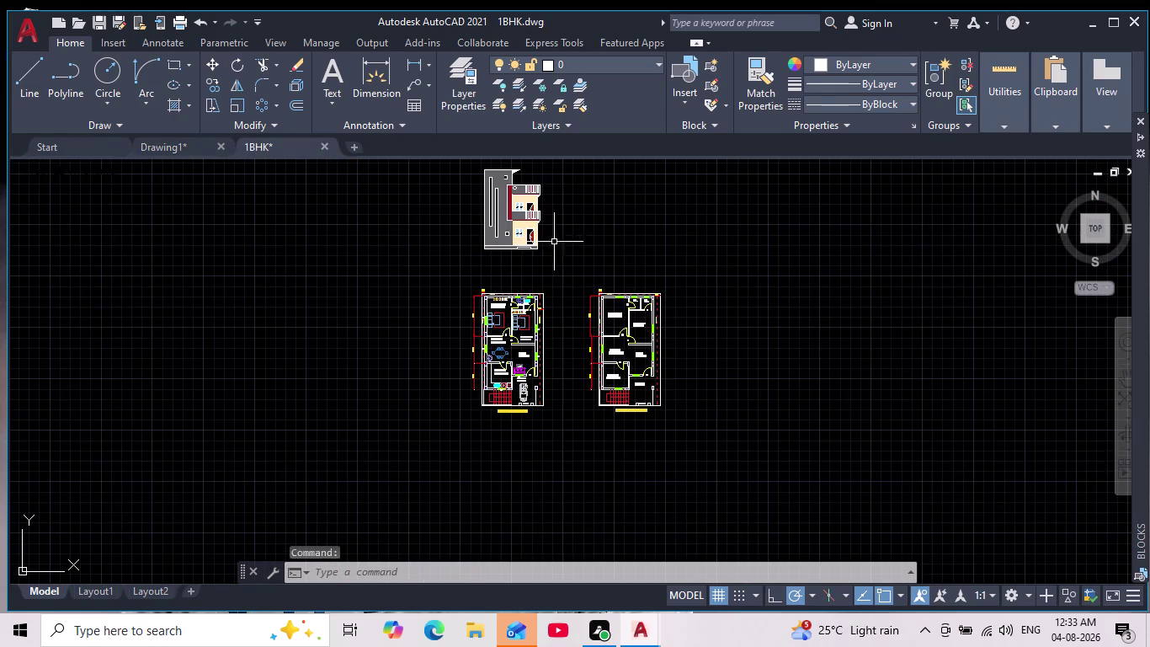
scroll(up, 3)
middle_drag(544, 271, 548, 299)
scroll(down, 3)
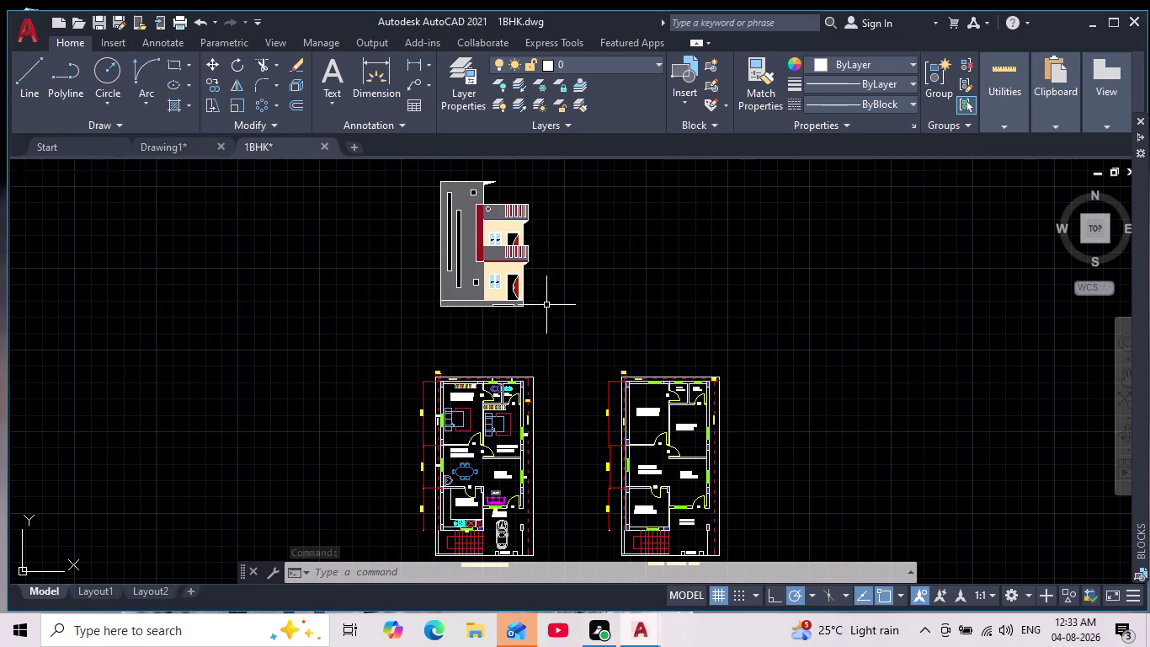
scroll(up, 3)
middle_drag(556, 347, 562, 300)
scroll(down, 3)
middle_drag(618, 404, 608, 459)
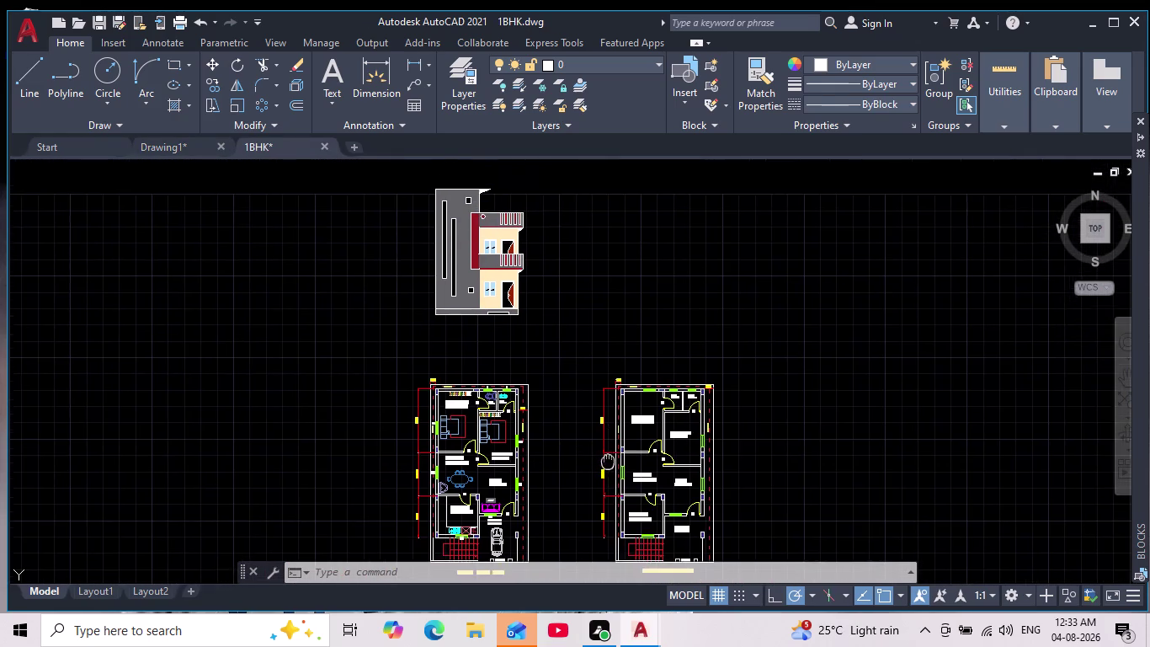
middle_drag(608, 460, 586, 378)
click(162, 137)
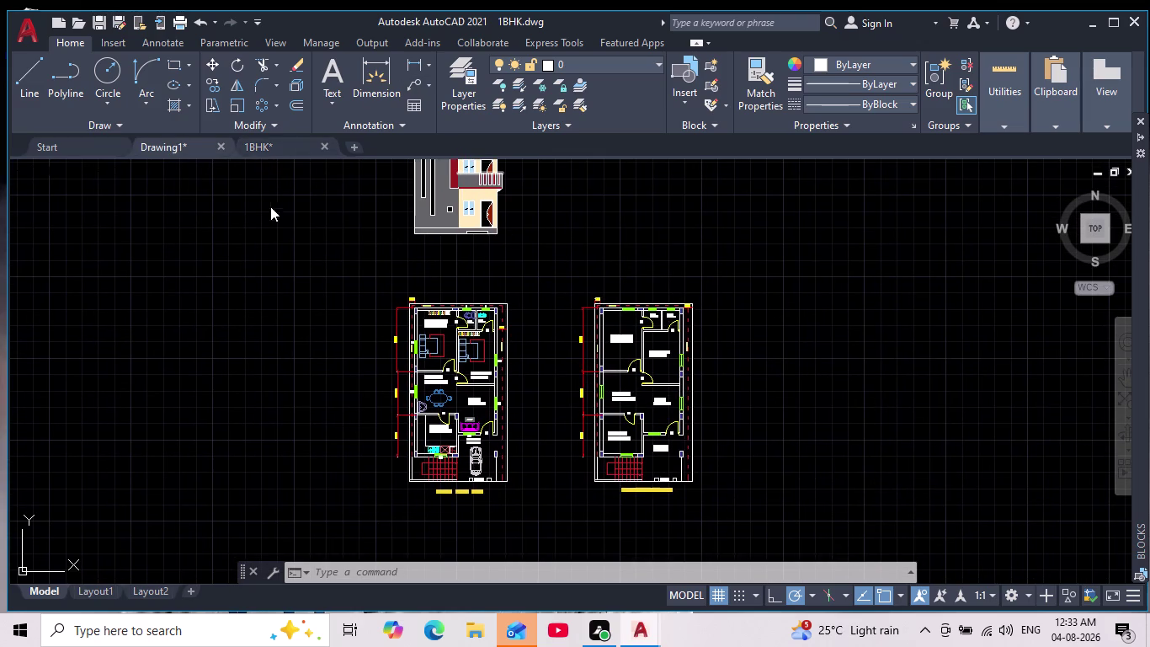
scroll(down, 3)
middle_drag(554, 389, 690, 366)
Pan and zoom across the drawing to bring the window and door frame into view.
scroll(down, 3)
scroll(down, 3)
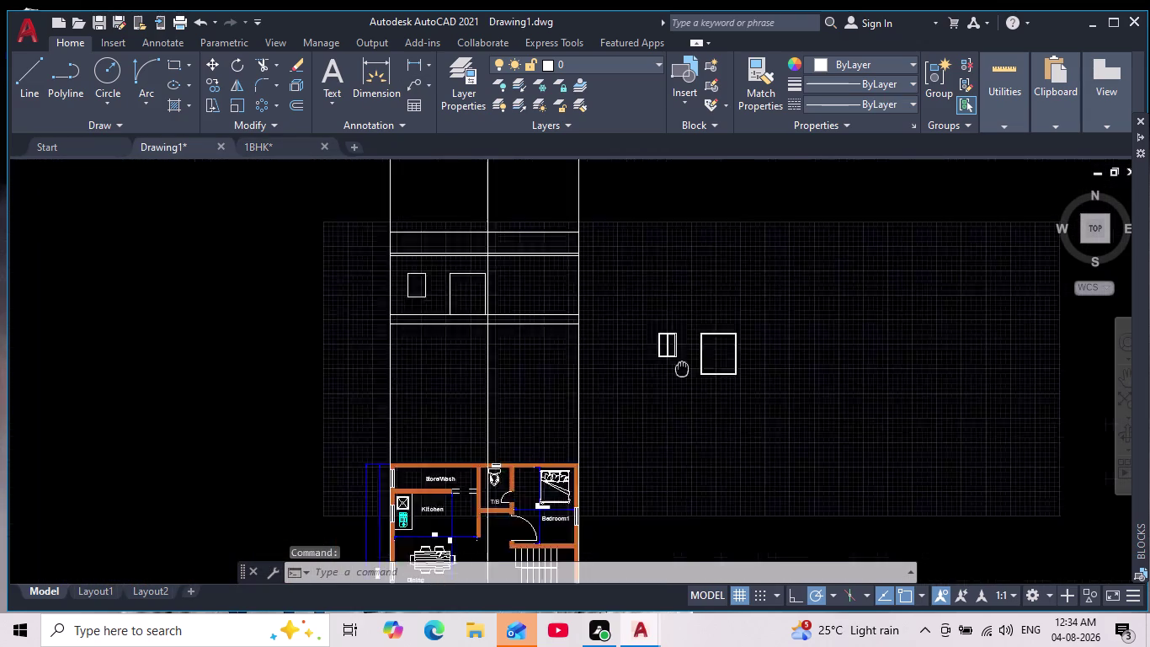
scroll(down, 3)
middle_drag(690, 366, 691, 365)
middle_drag(677, 485, 646, 353)
scroll(down, 3)
scroll(up, 3)
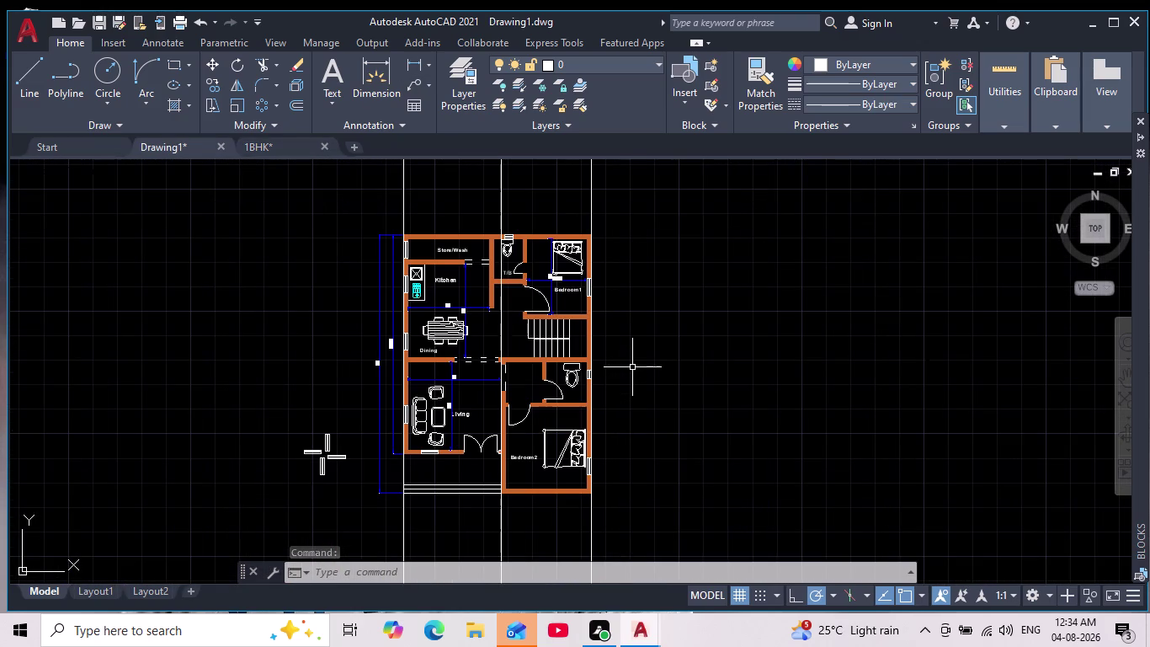
middle_drag(632, 370, 632, 386)
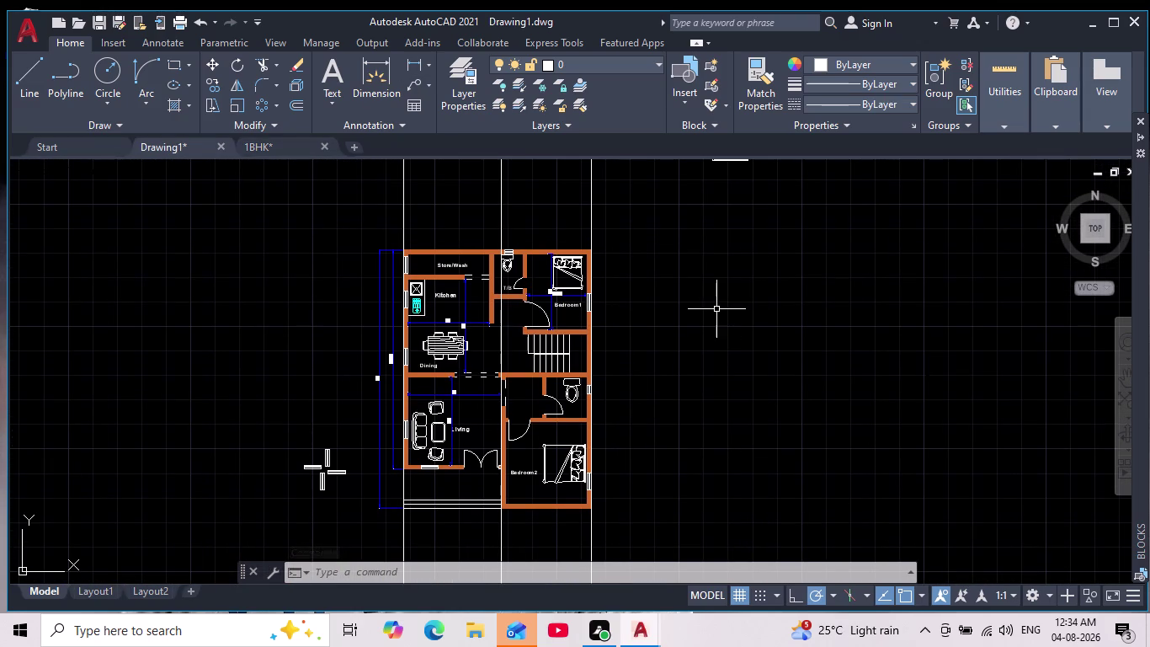
scroll(down, 3)
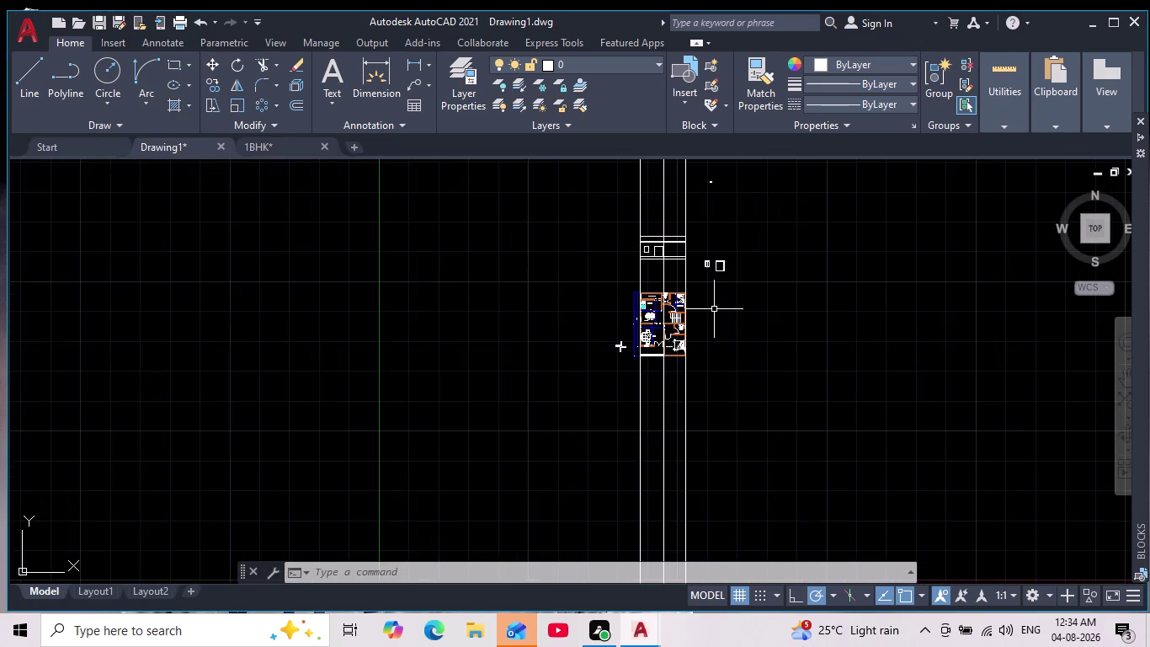
scroll(up, 3)
middle_drag(707, 323, 704, 446)
scroll(up, 3)
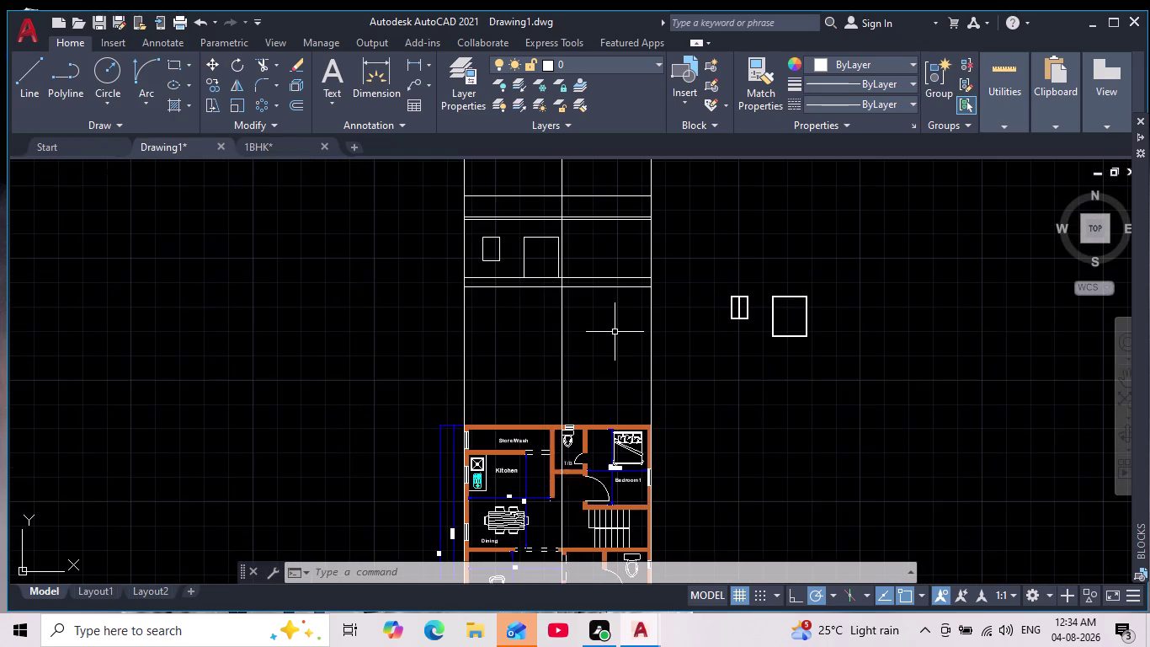
middle_drag(618, 333, 635, 268)
scroll(down, 3)
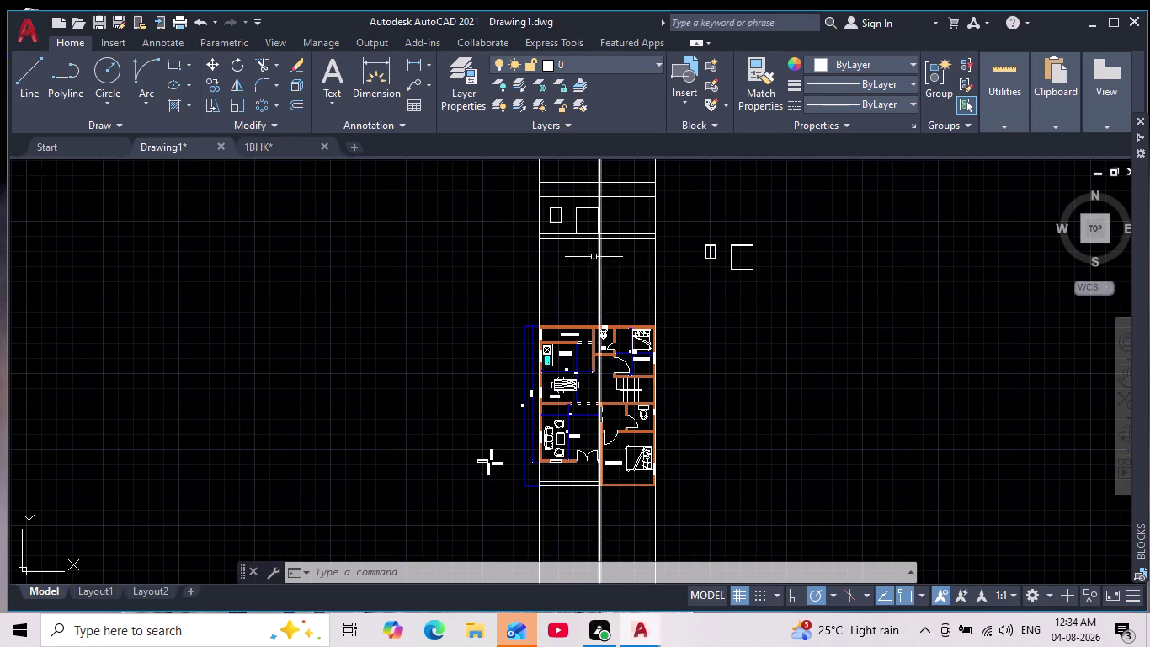
scroll(up, 3)
middle_drag(588, 258, 597, 370)
scroll(up, 3)
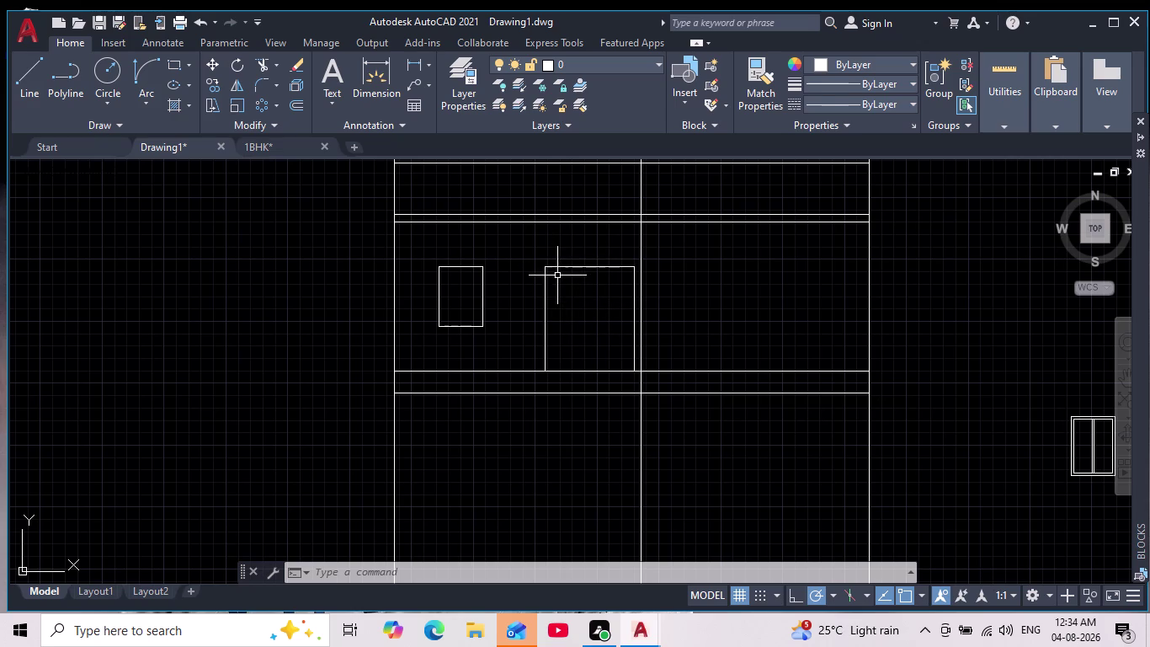
middle_drag(627, 386, 545, 336)
scroll(down, 3)
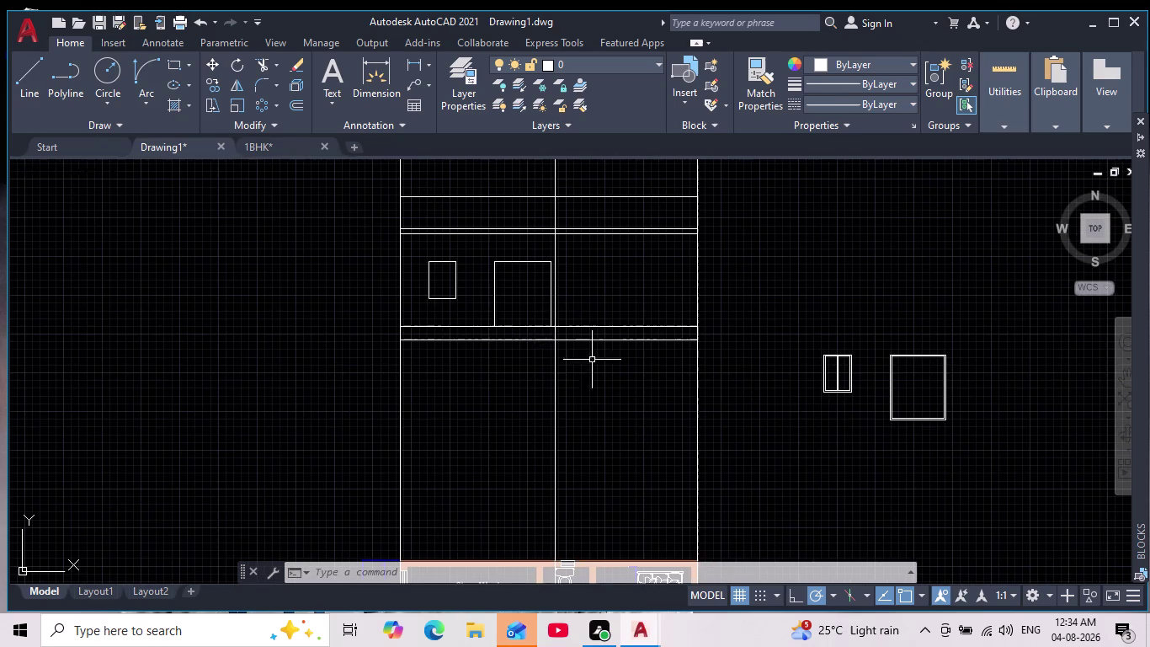
middle_drag(932, 405, 667, 388)
Start a line at the door's top-left corner and draw its first slanted segment.
click(33, 73)
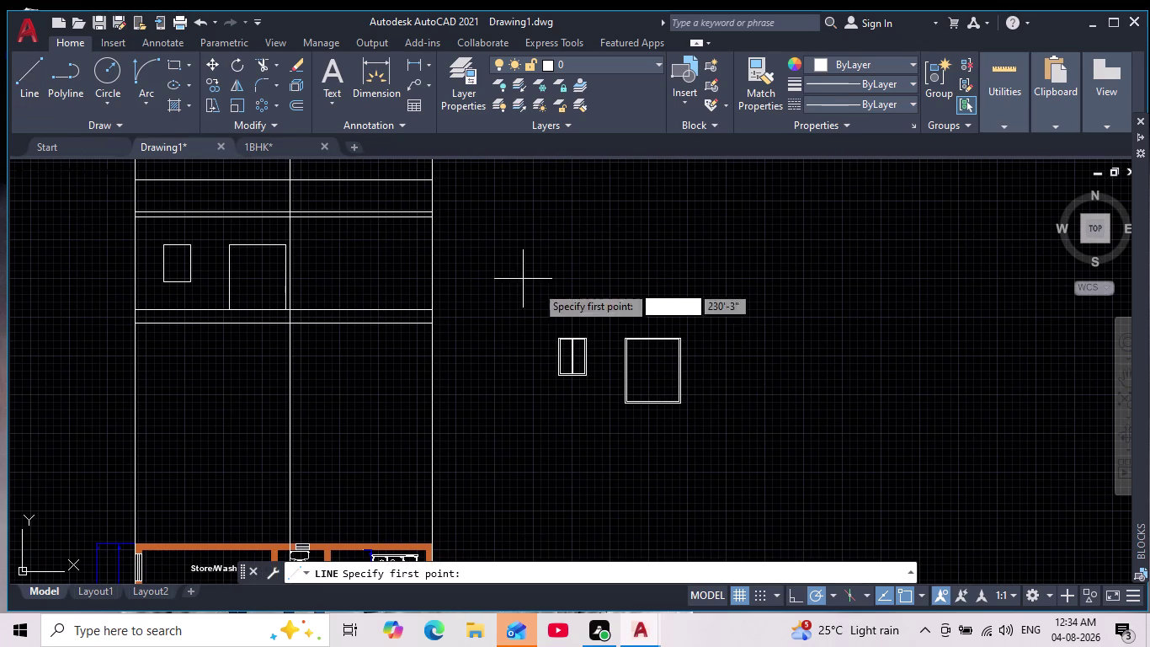
scroll(up, 3)
scroll(up, 3)
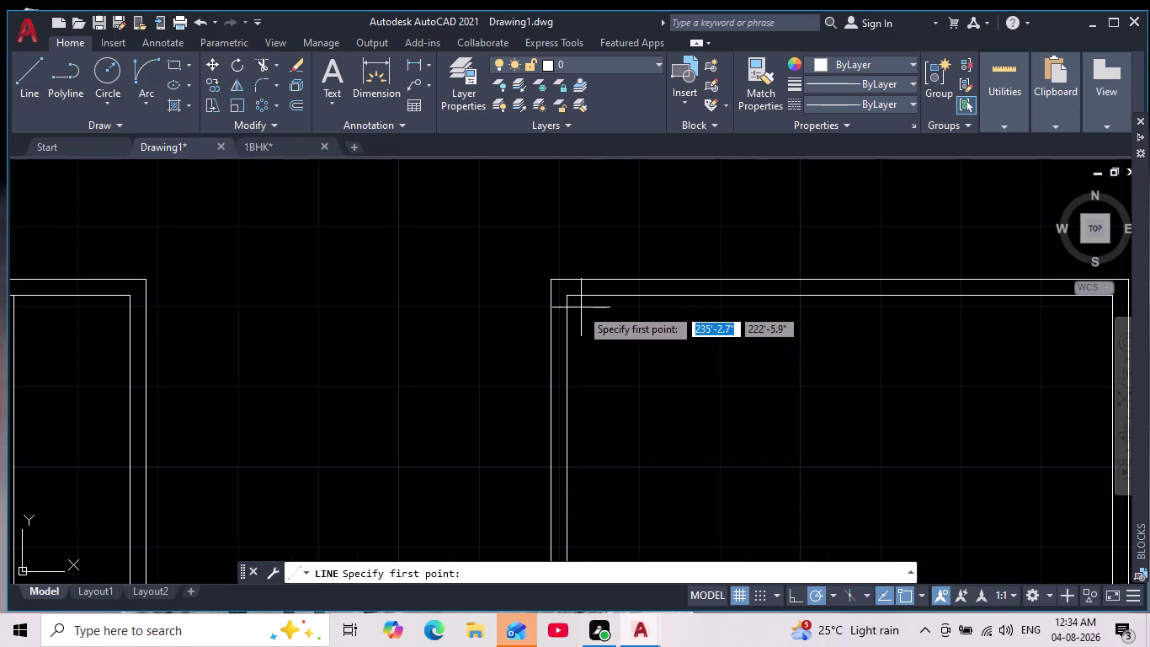
click(566, 300)
middle_drag(720, 405, 629, 286)
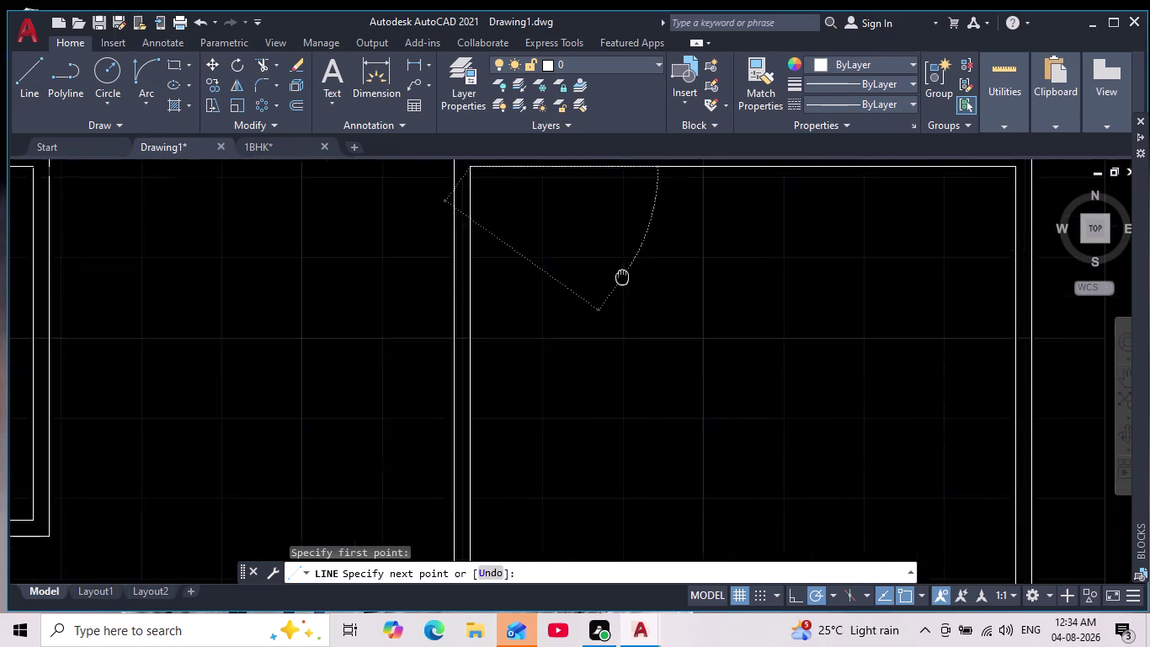
middle_drag(629, 286, 594, 228)
scroll(down, 3)
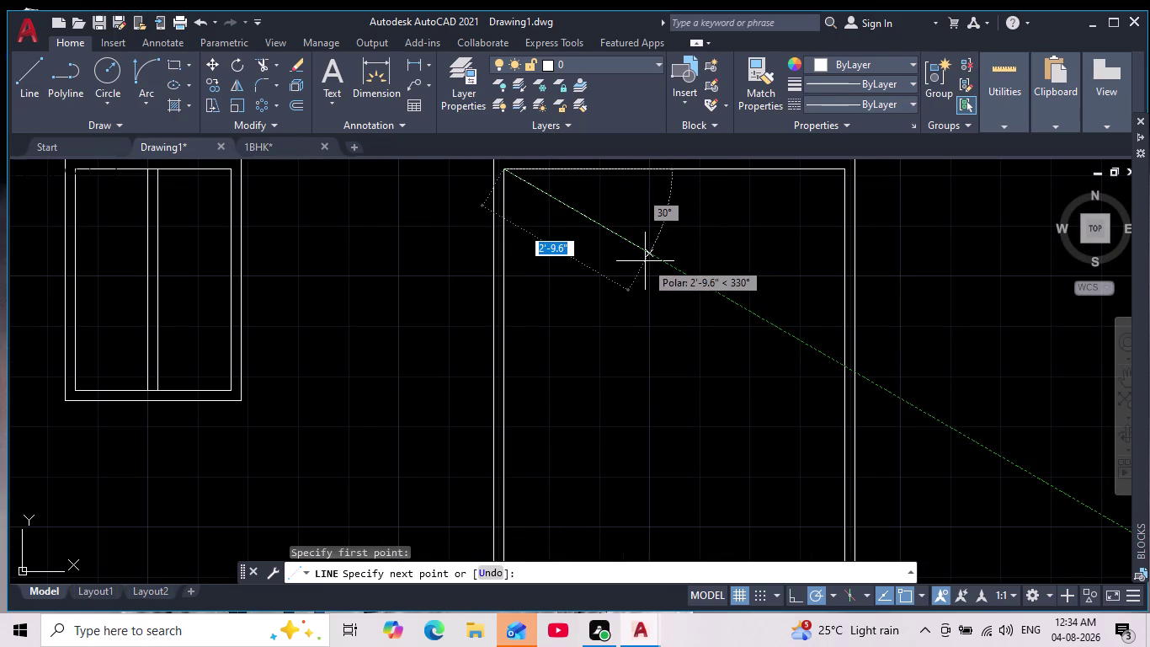
click(645, 261)
Add vertical and slanted segments ending at the bottom-left corner, then select the outline.
middle_drag(653, 448, 653, 314)
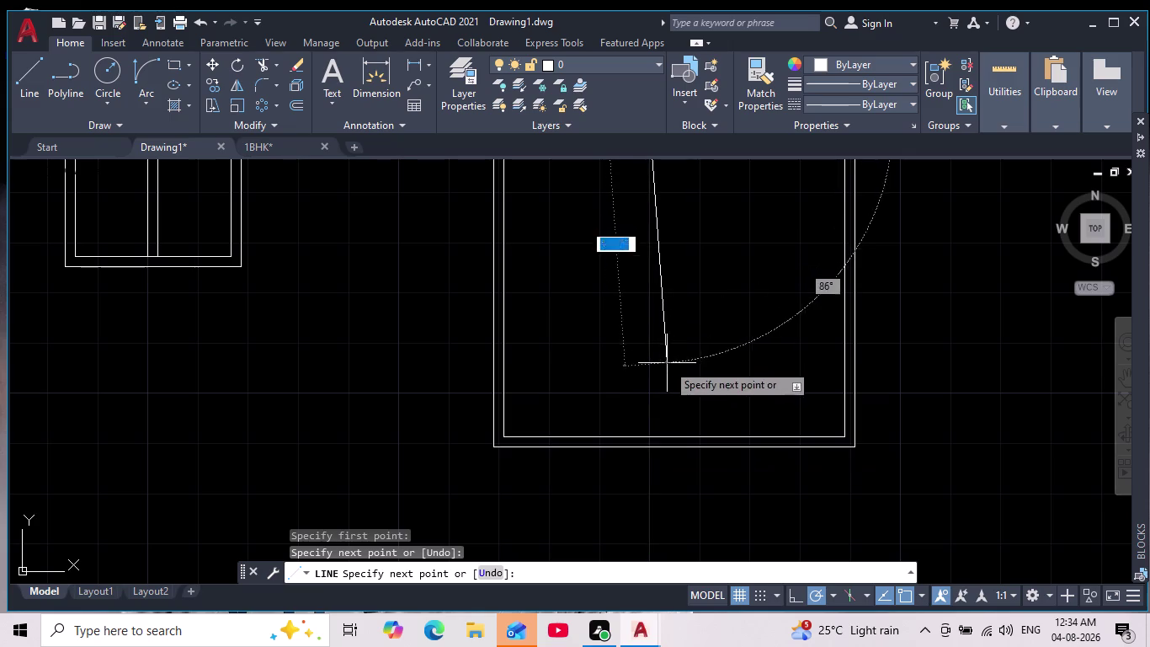
scroll(down, 3)
middle_drag(649, 358, 657, 433)
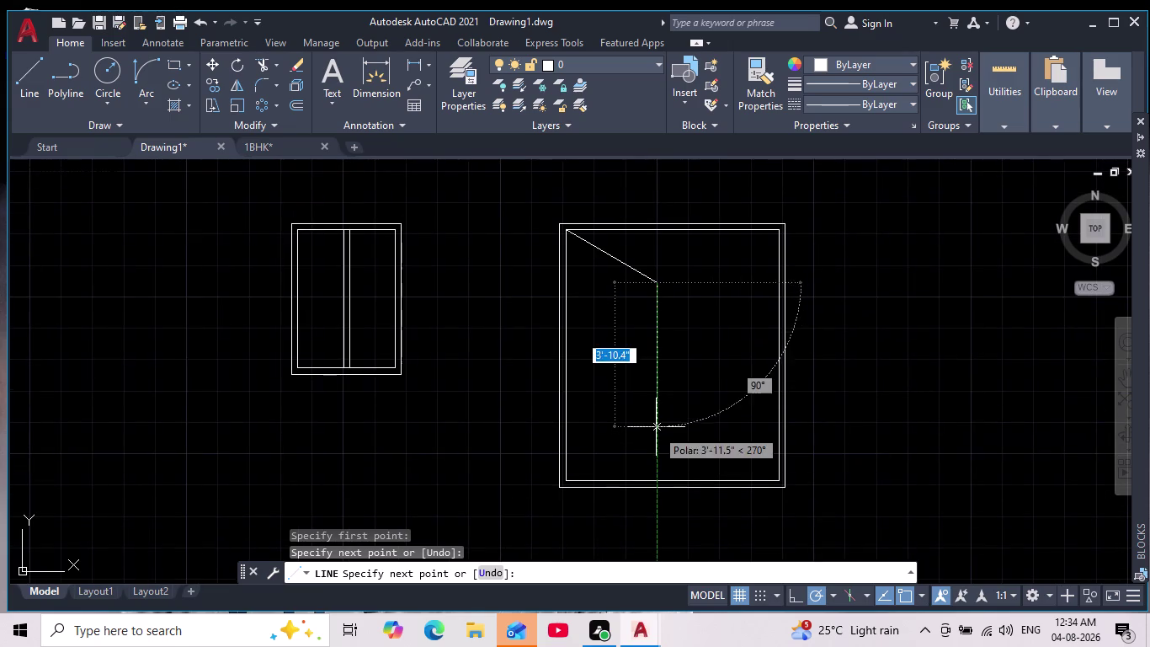
click(657, 406)
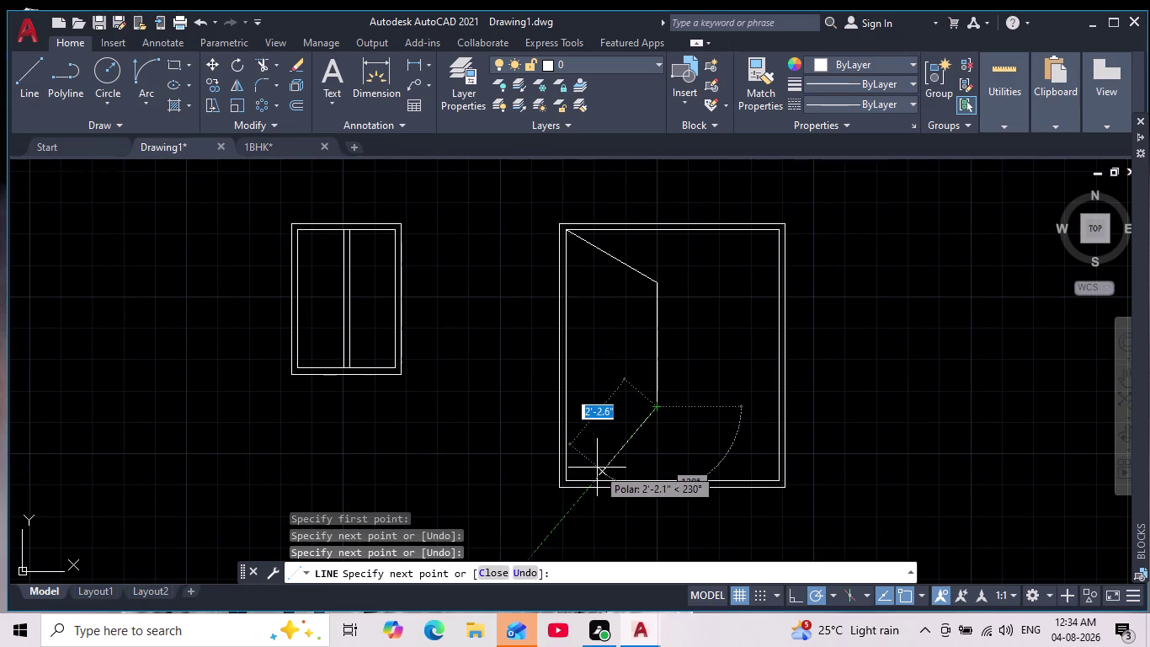
click(572, 484)
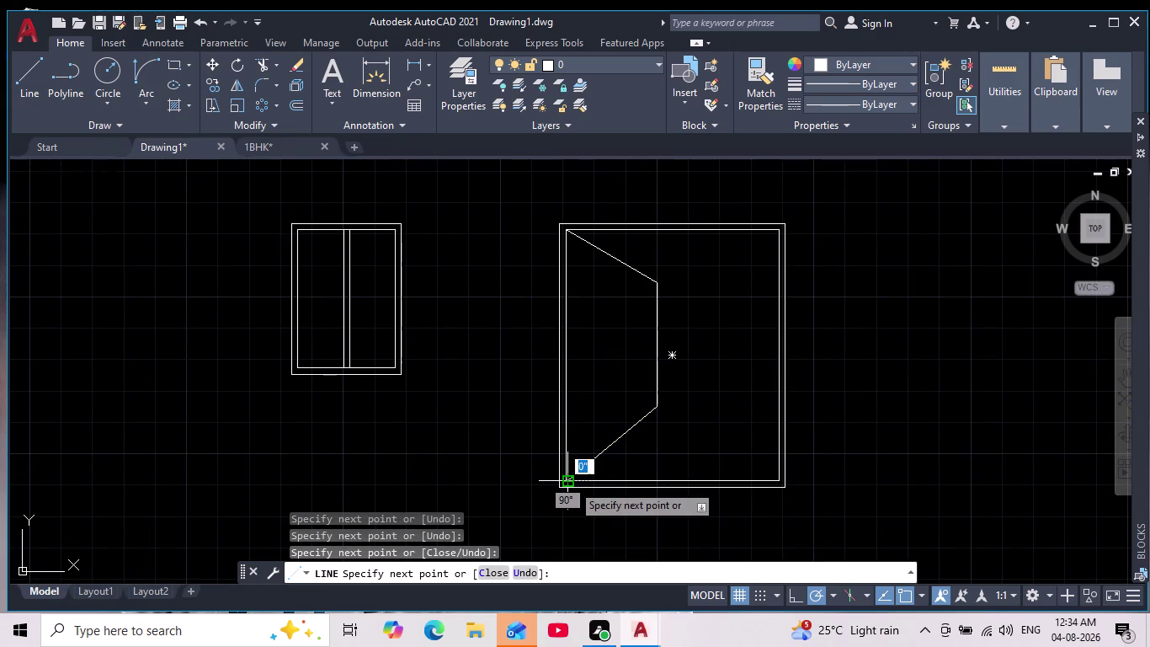
key(Escape)
drag(675, 264, 682, 282)
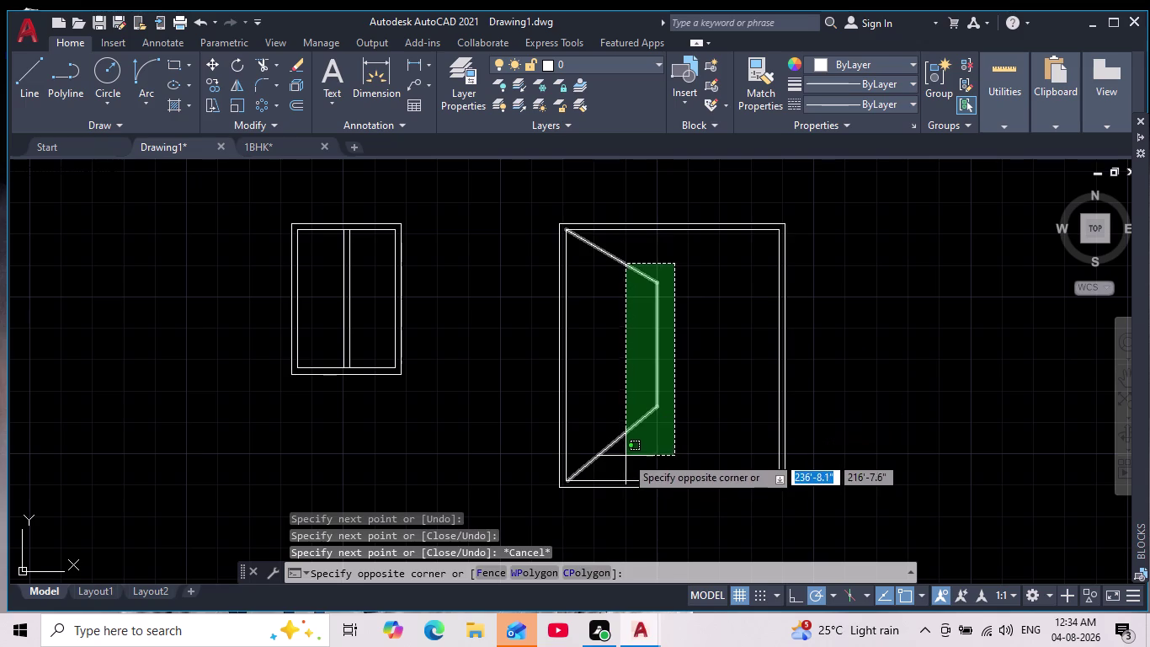
click(624, 450)
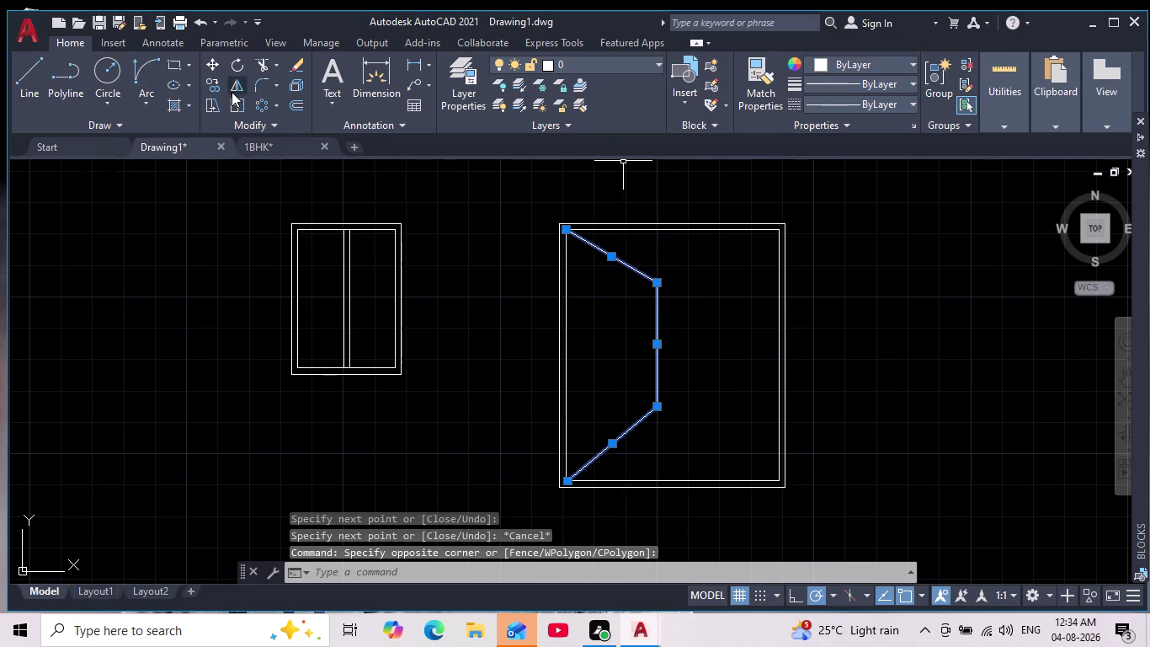
Mirror the left leaf about a vertical axis through the door's top middle, keeping the original.
click(235, 85)
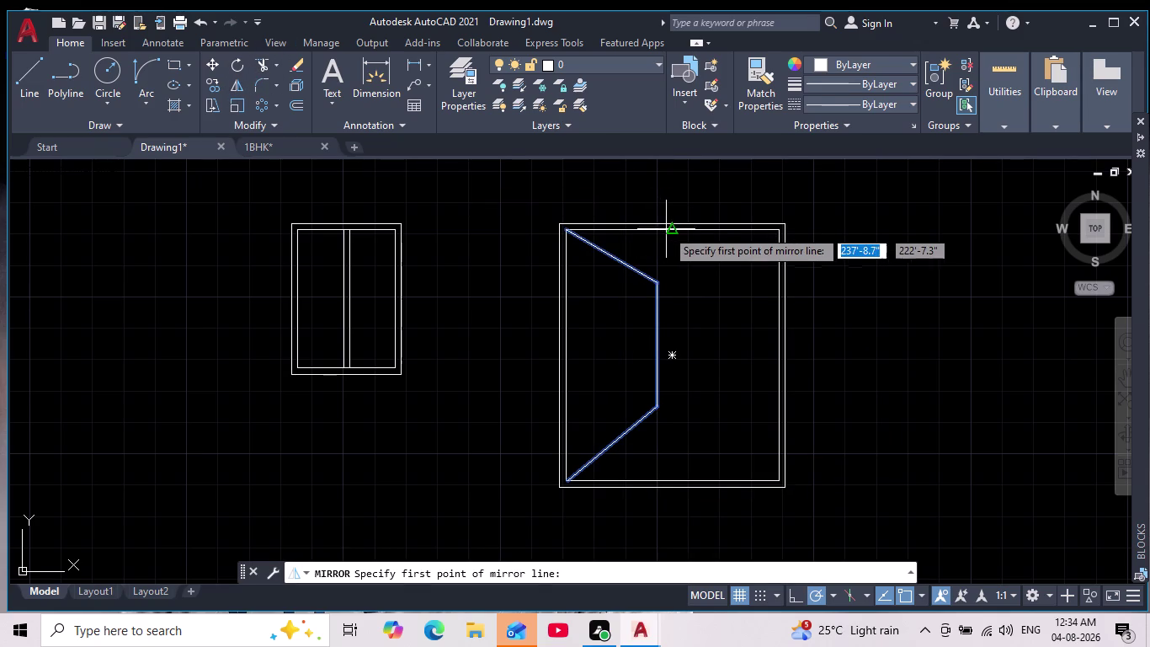
click(668, 230)
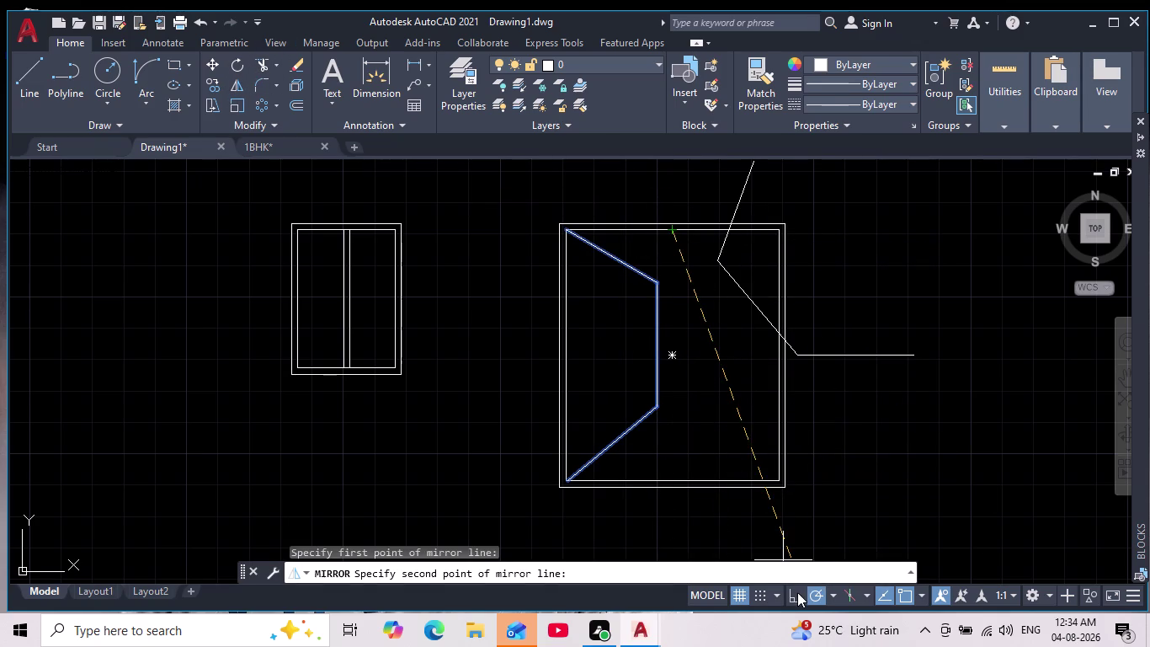
click(797, 594)
scroll(down, 3)
middle_drag(682, 508, 660, 421)
click(651, 461)
scroll(down, 3)
middle_drag(657, 464, 662, 391)
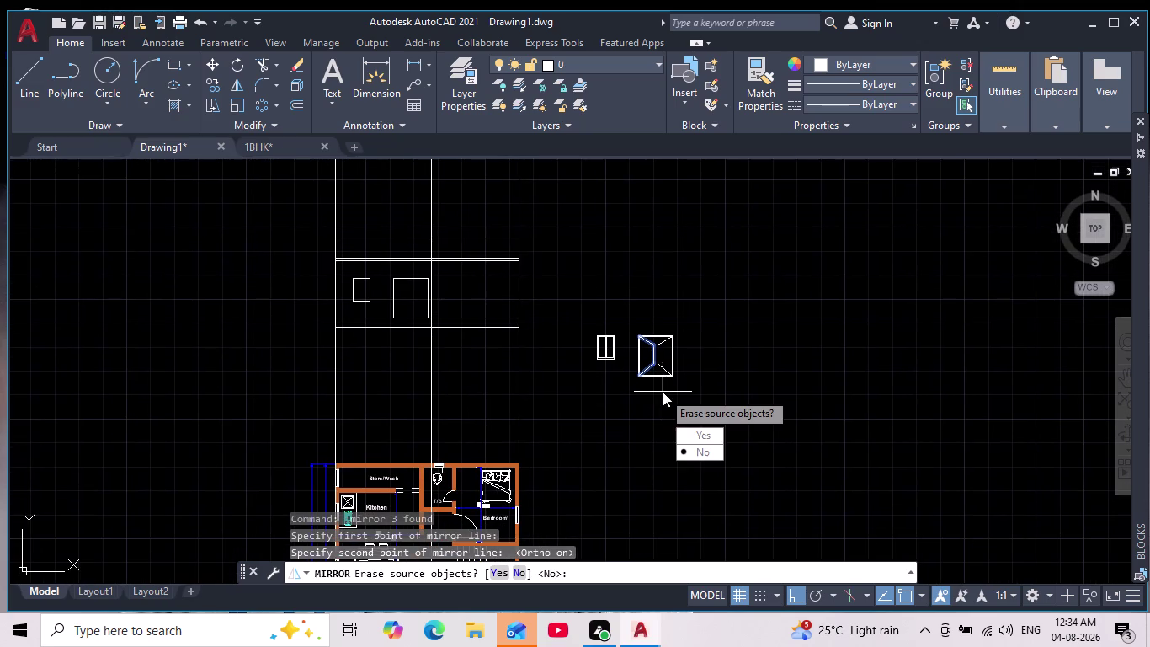
key(Return)
scroll(up, 3)
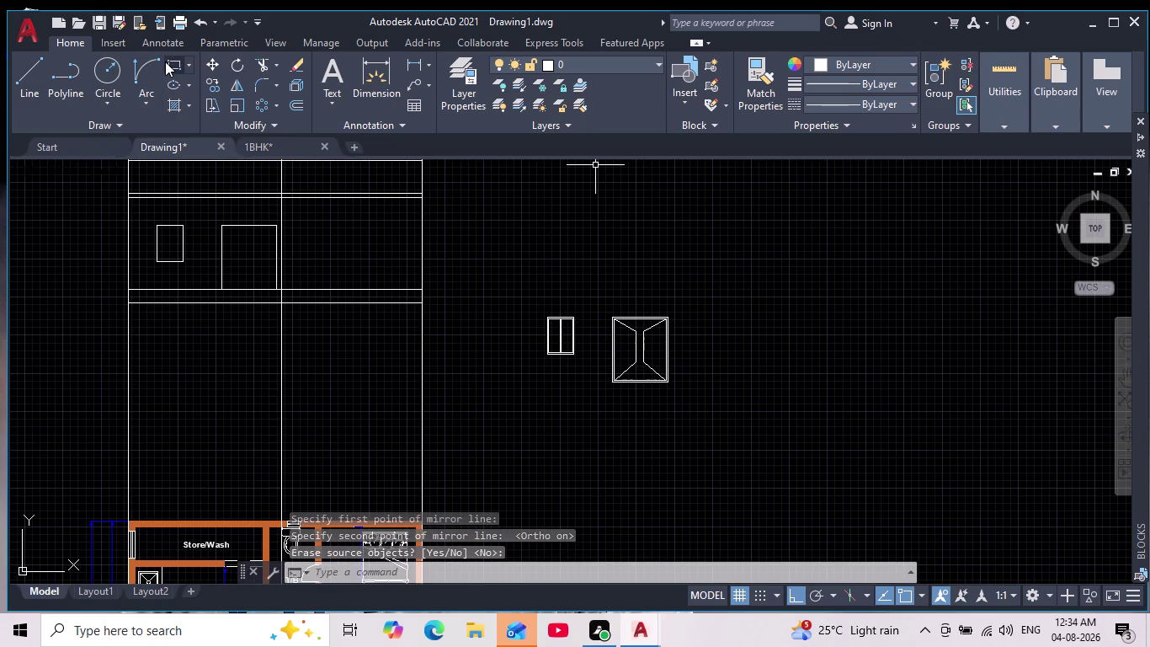
scroll(up, 3)
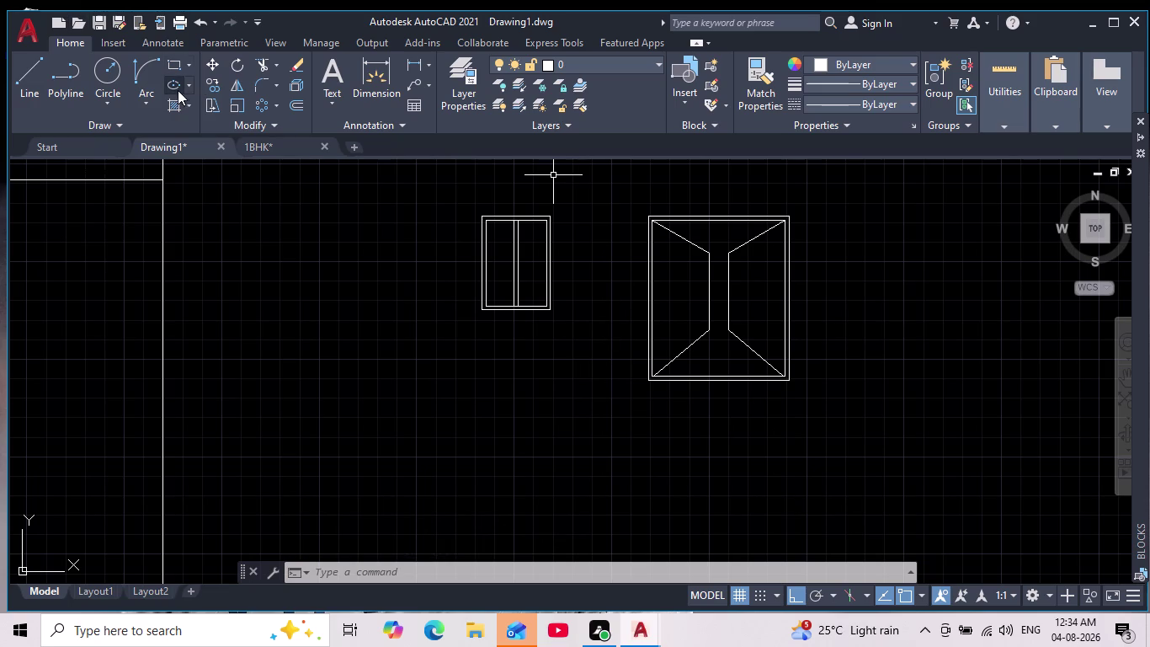
Draw a small knob circle on the left leaf near its inner edge.
click(114, 73)
scroll(up, 3)
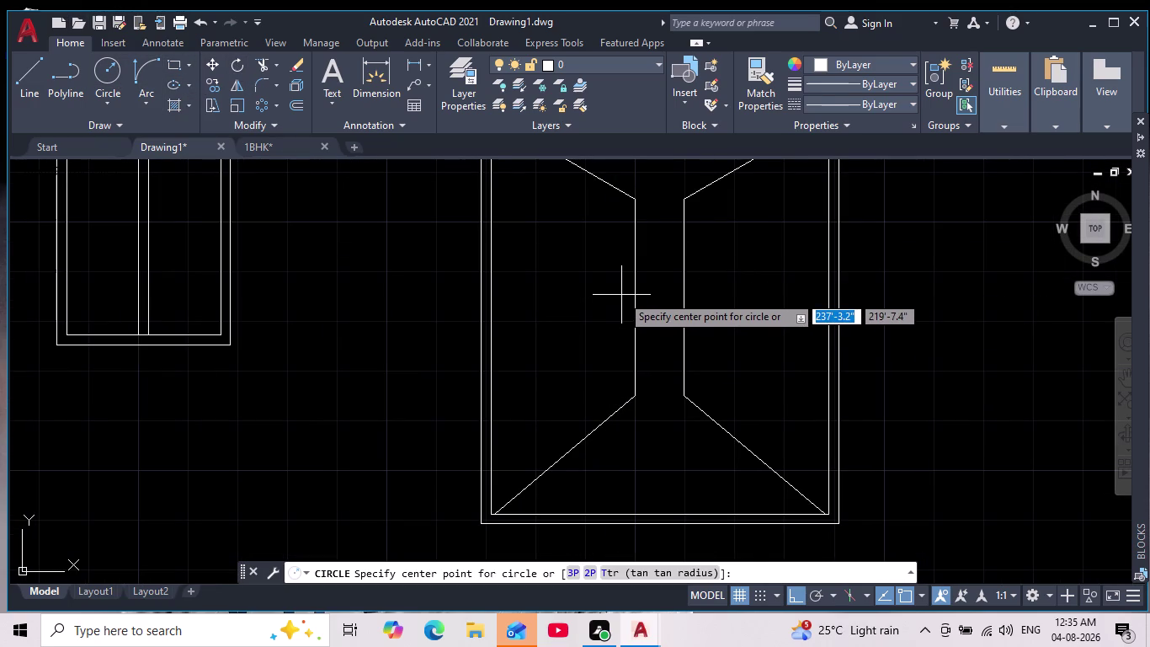
scroll(down, 3)
scroll(up, 3)
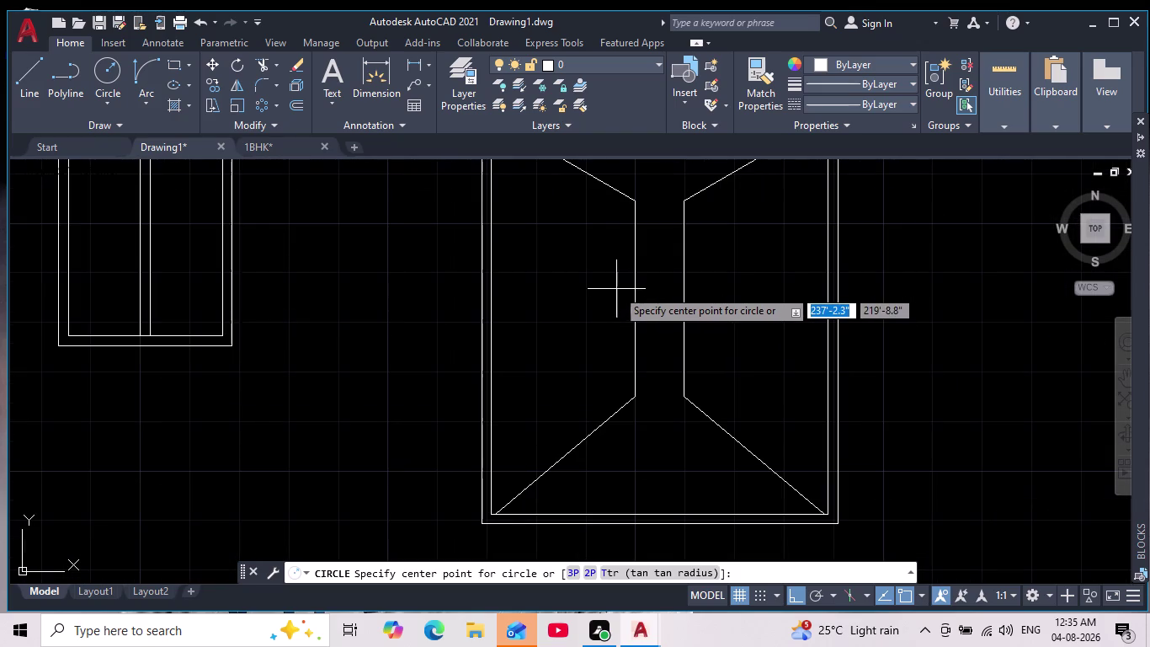
click(618, 295)
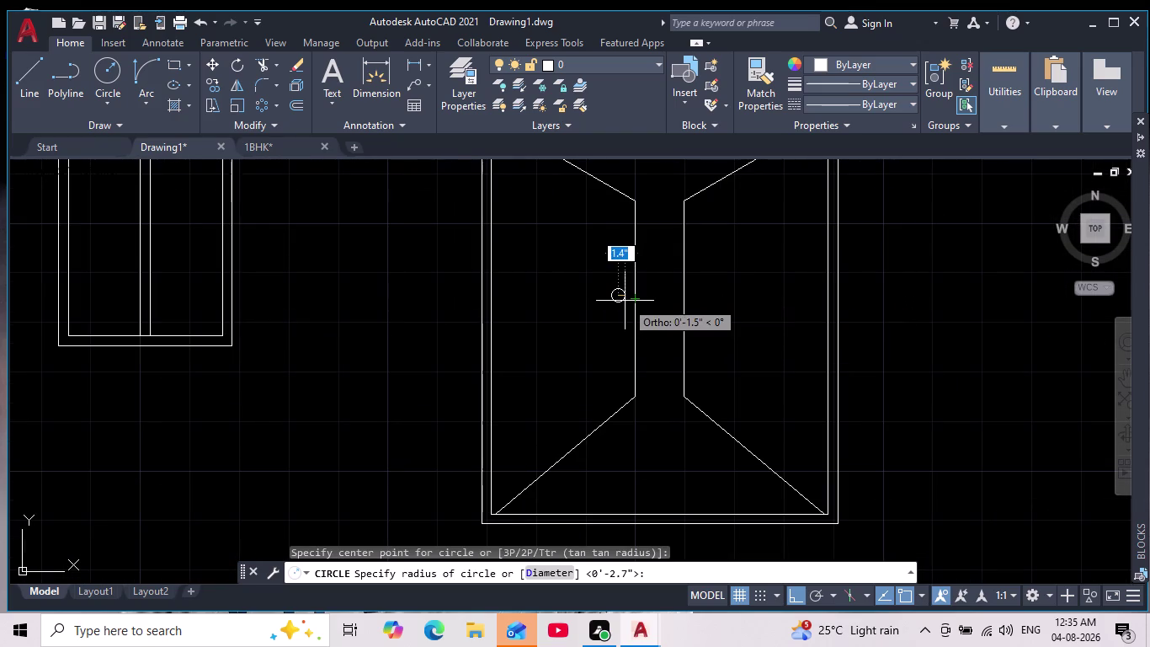
click(625, 300)
Zoom around the door and start the Rectangle command.
scroll(down, 3)
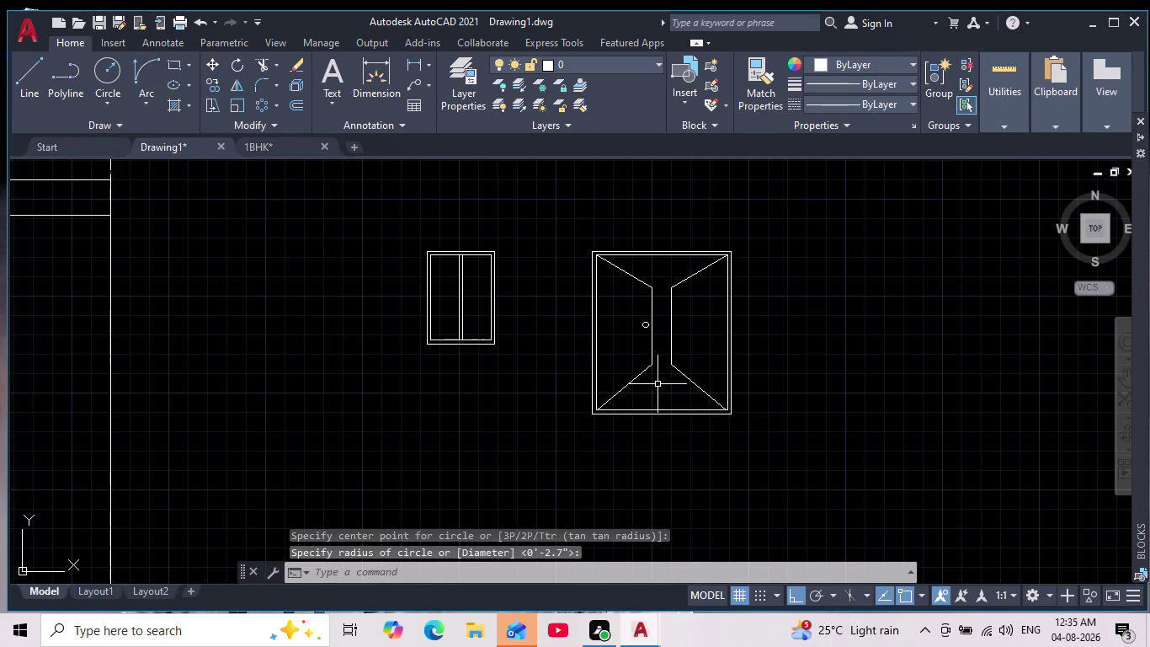
scroll(down, 3)
scroll(up, 3)
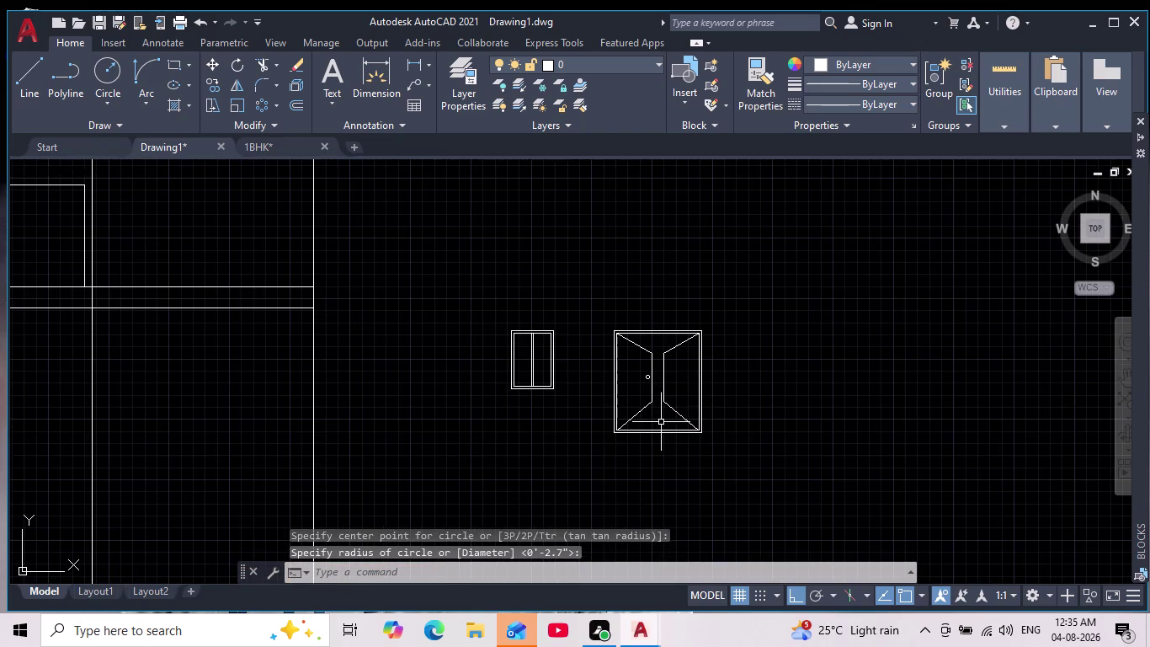
scroll(up, 3)
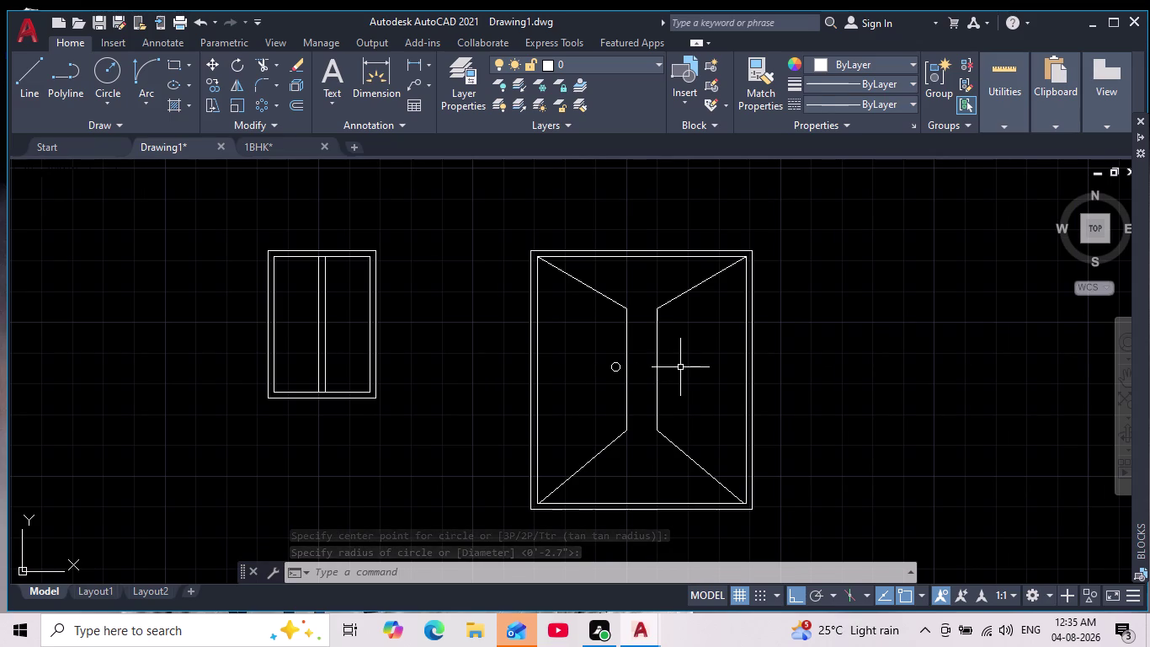
click(178, 64)
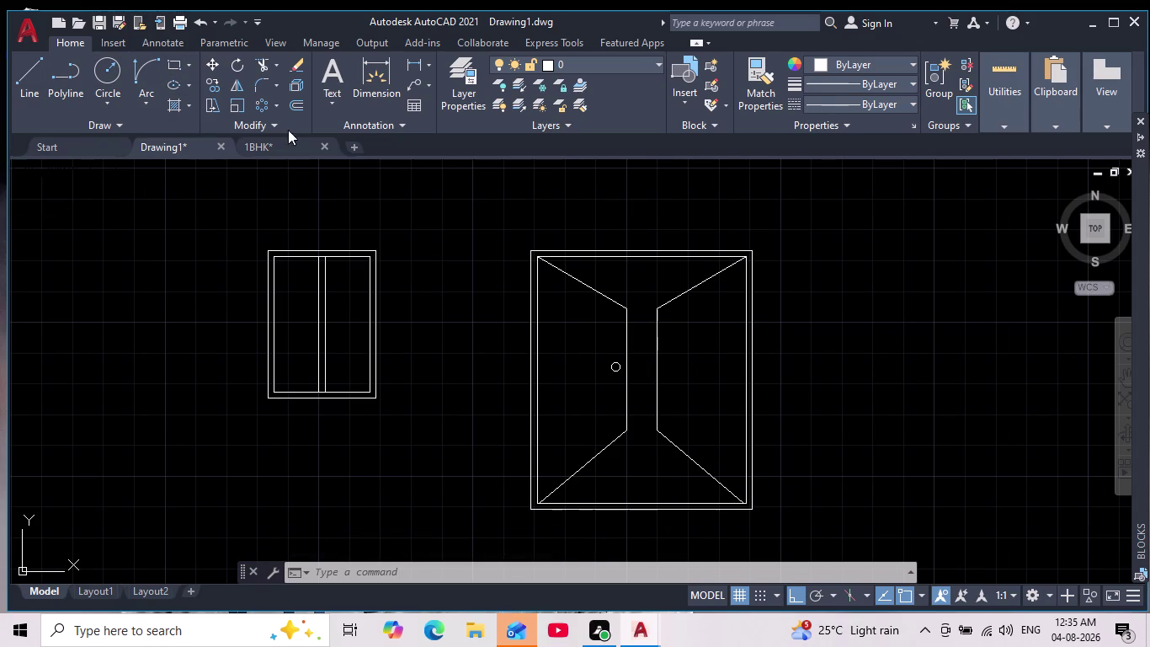
scroll(up, 3)
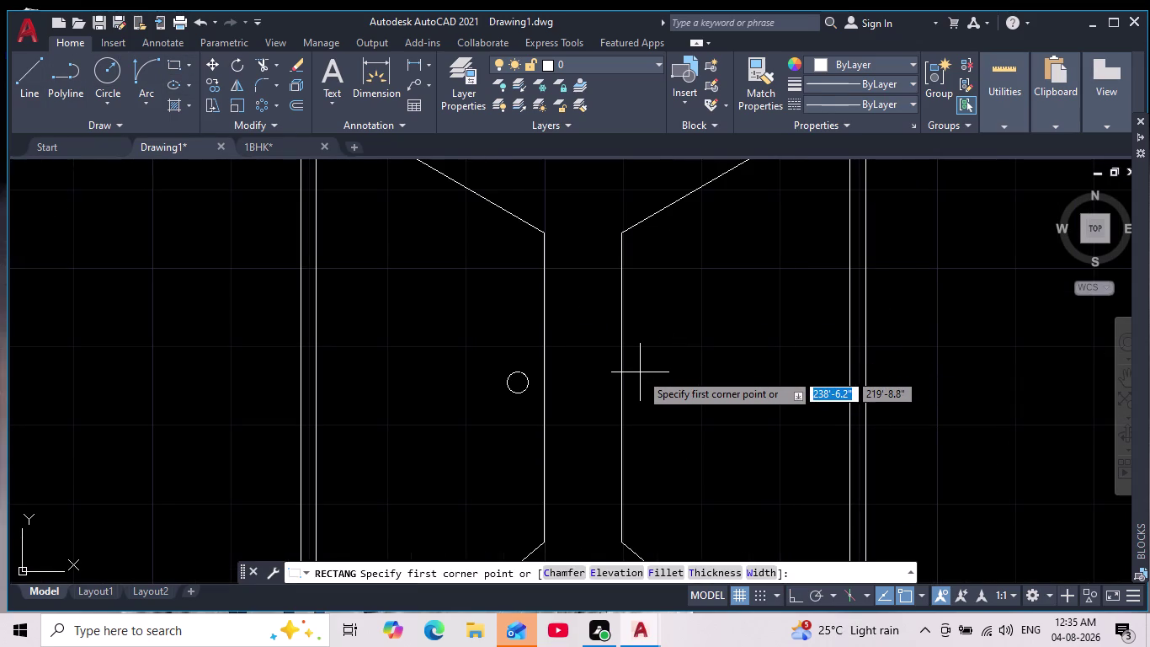
Draw a thin horizontal bar and a narrow upright bar as rectangles on the right door leaf.
click(636, 376)
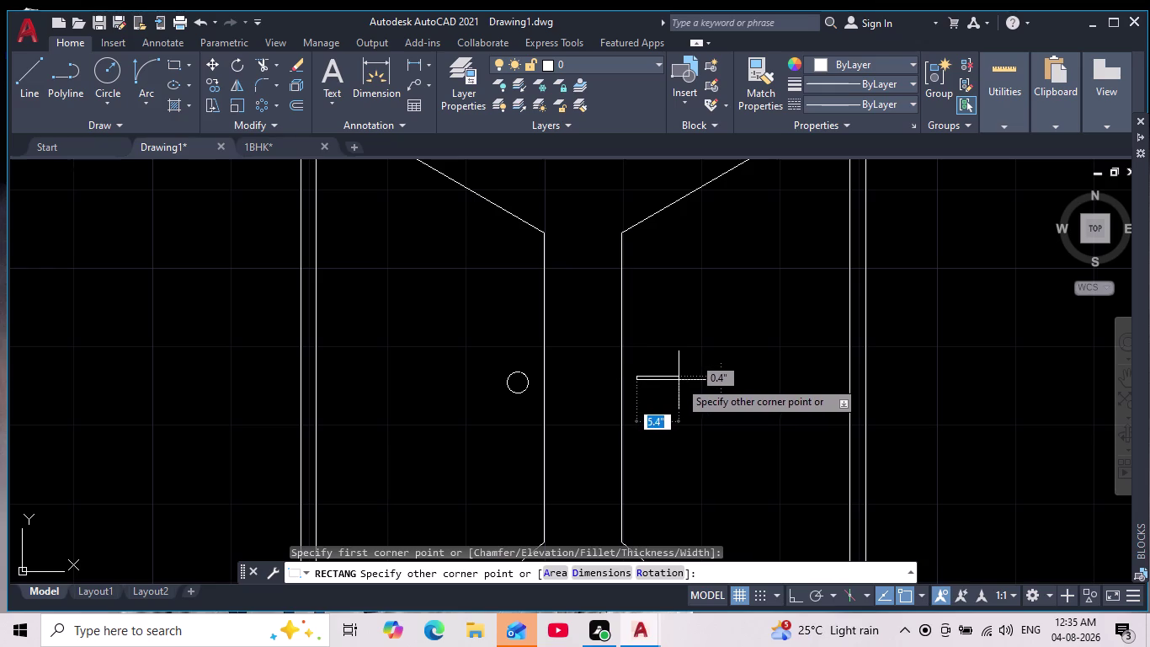
click(679, 380)
scroll(down, 3)
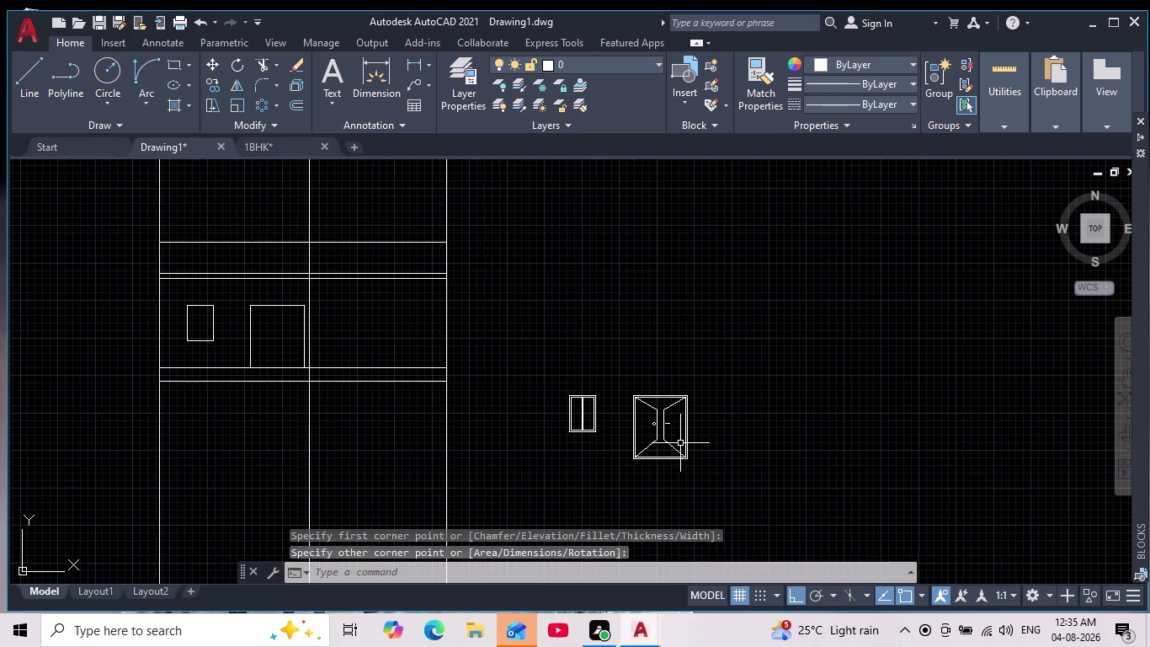
scroll(up, 3)
scroll(up, 3)
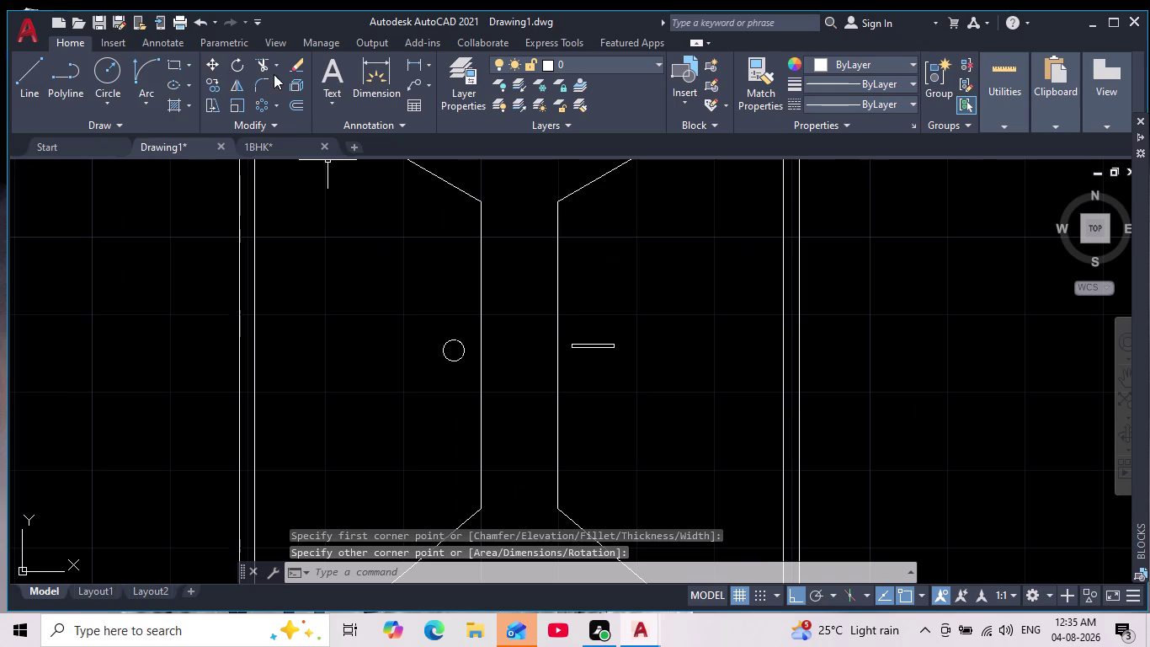
drag(169, 65, 181, 69)
scroll(up, 3)
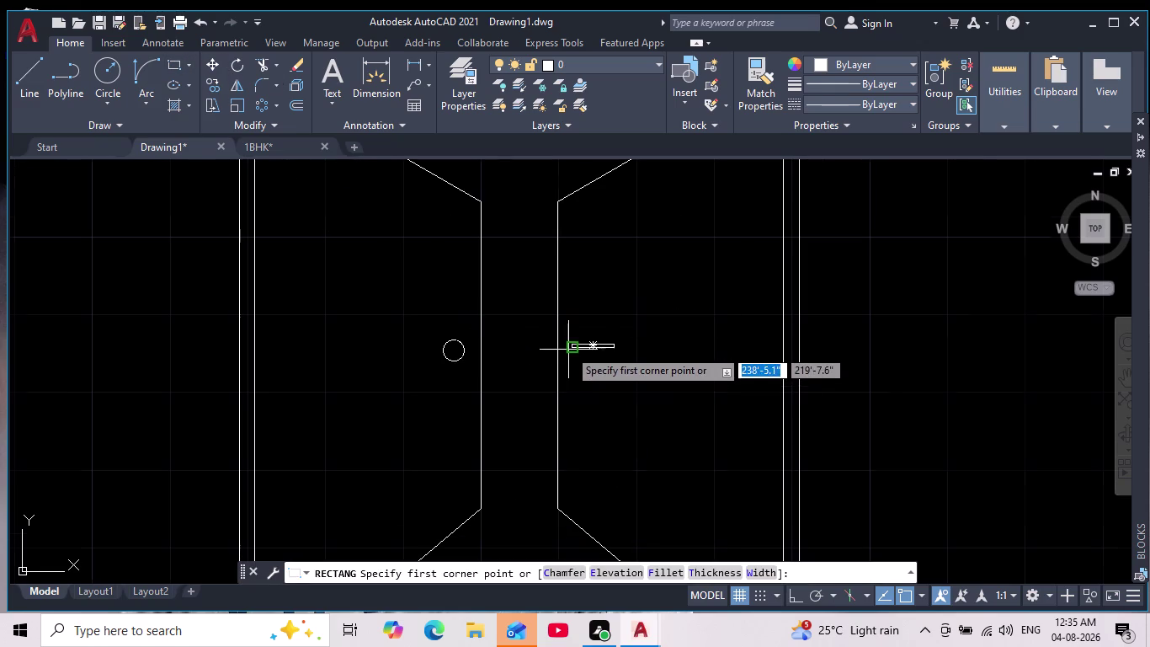
click(563, 284)
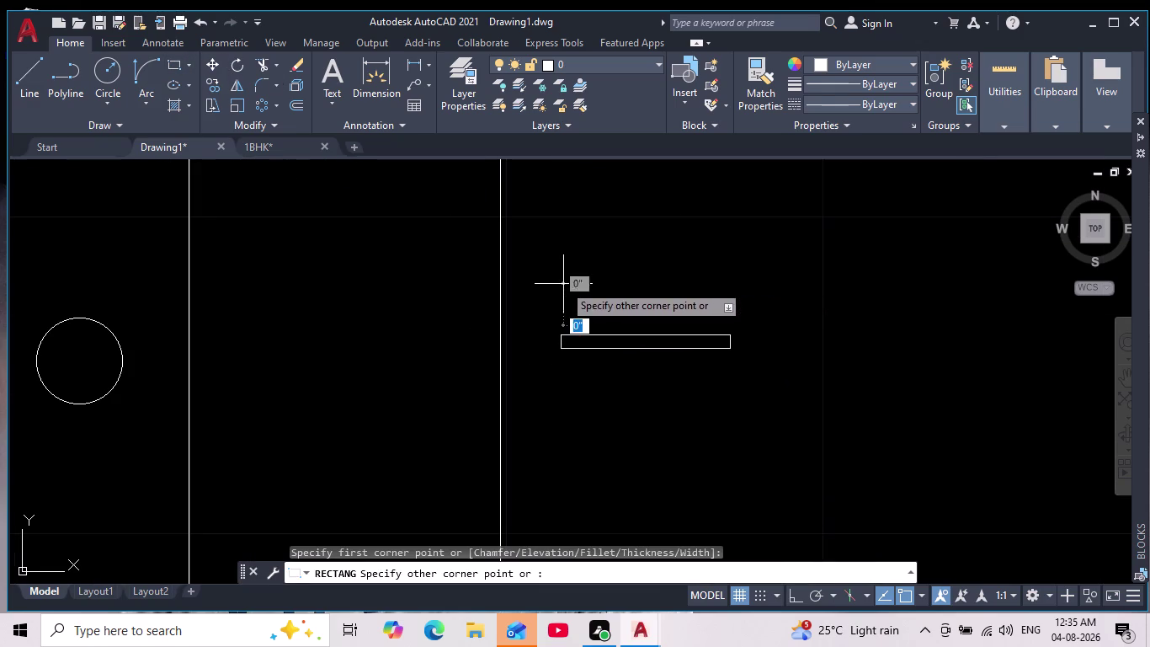
click(554, 371)
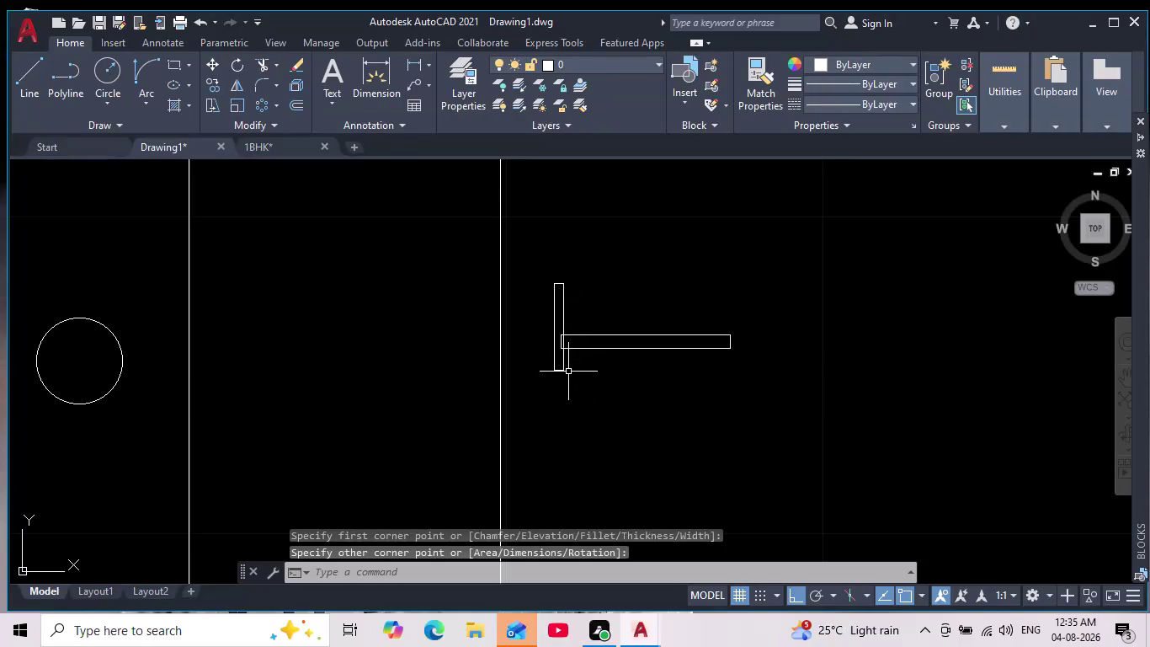
Grip-stretch the upright bar downward so it centres on the handle.
click(558, 371)
scroll(up, 3)
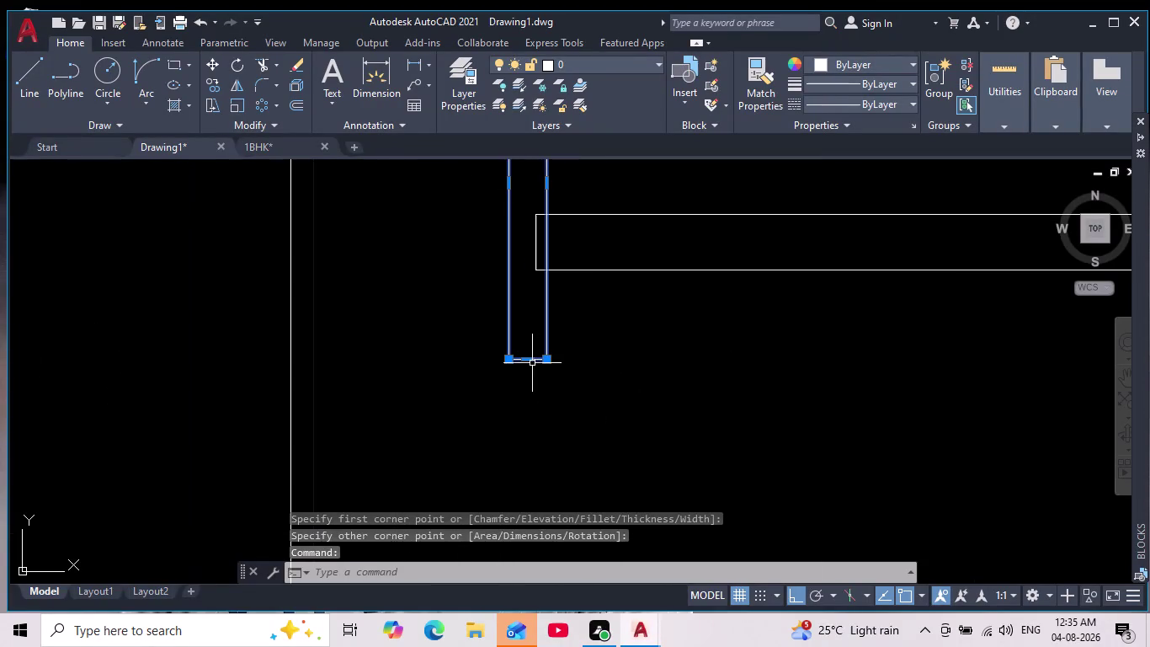
click(528, 361)
scroll(down, 3)
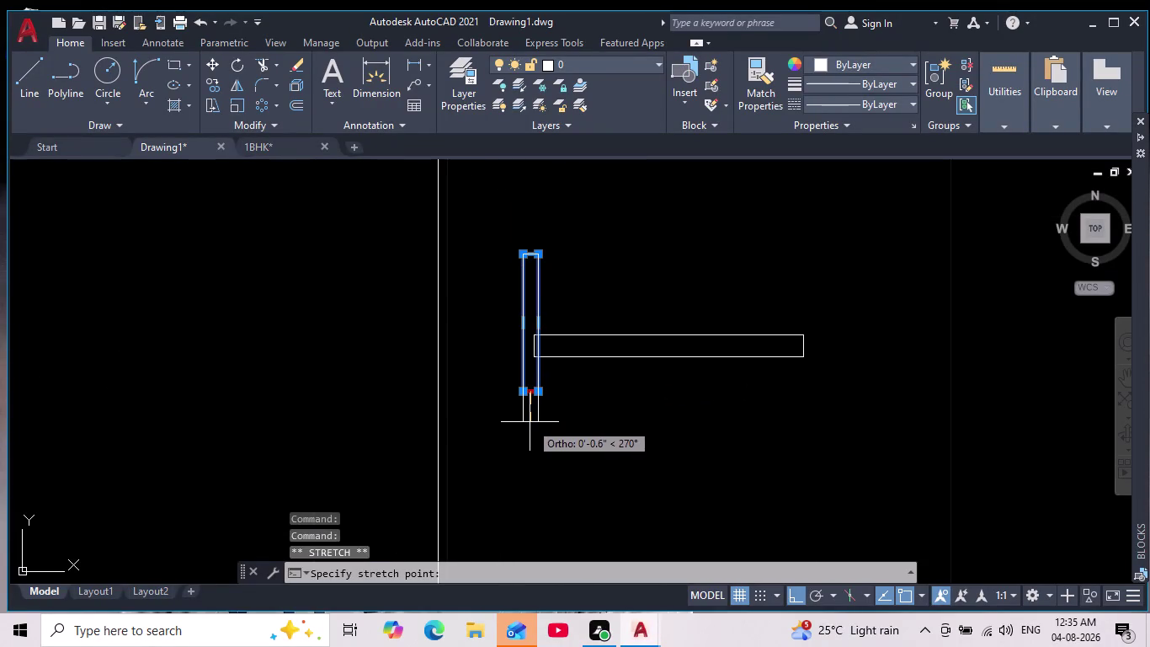
click(530, 432)
scroll(down, 3)
key(Escape)
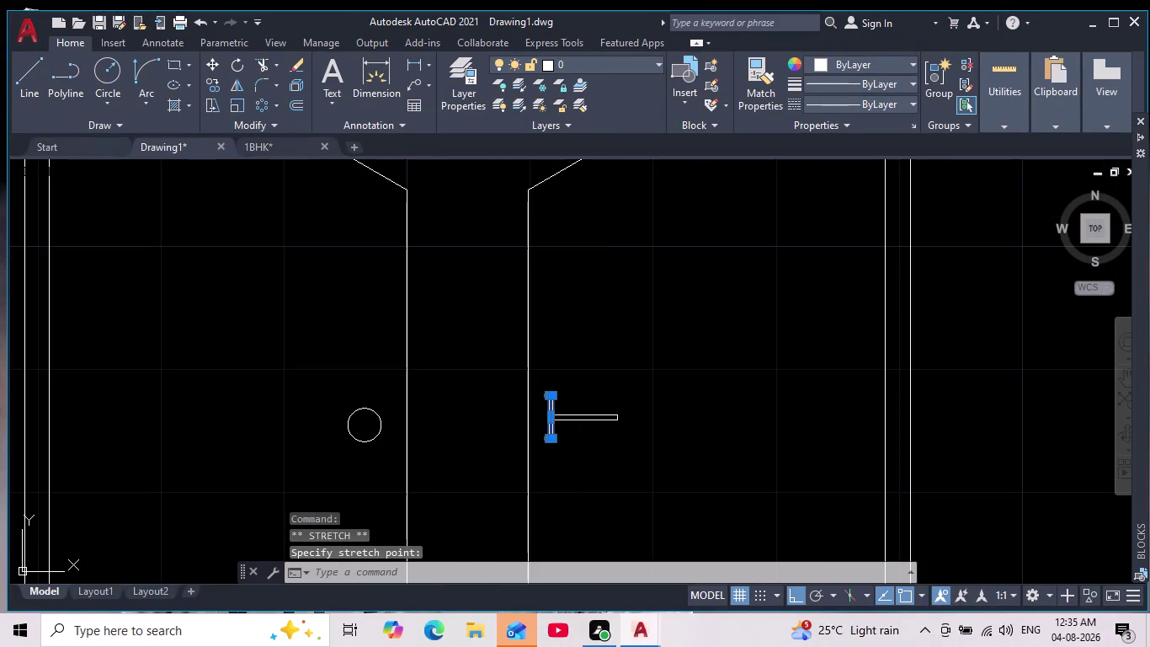
Pan and zoom to frame the whole door and begin window-selecting it.
scroll(down, 3)
middle_drag(550, 420, 524, 397)
scroll(down, 3)
middle_drag(624, 504, 626, 502)
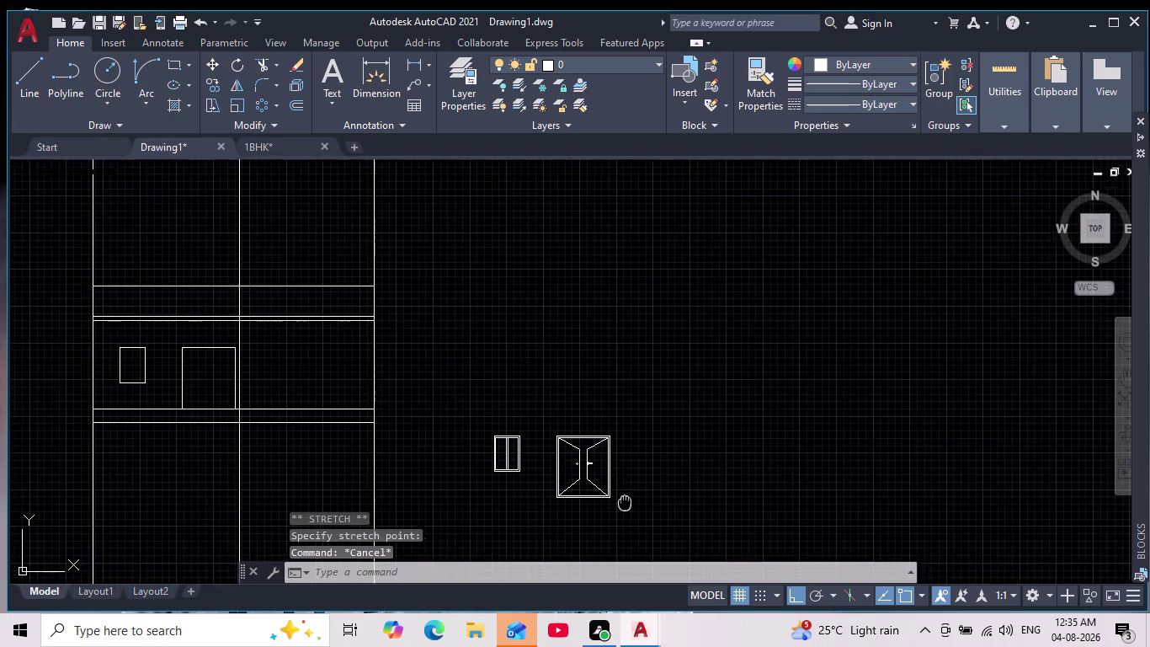
middle_drag(626, 502, 580, 424)
scroll(down, 3)
scroll(up, 3)
scroll(up, 3)
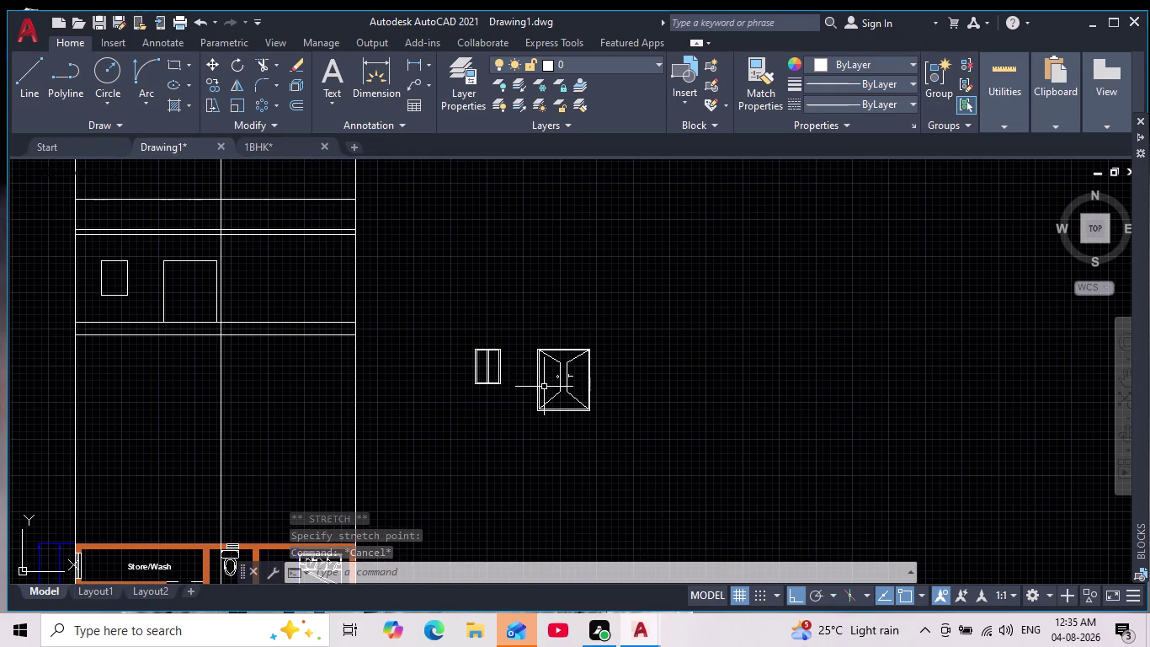
scroll(up, 3)
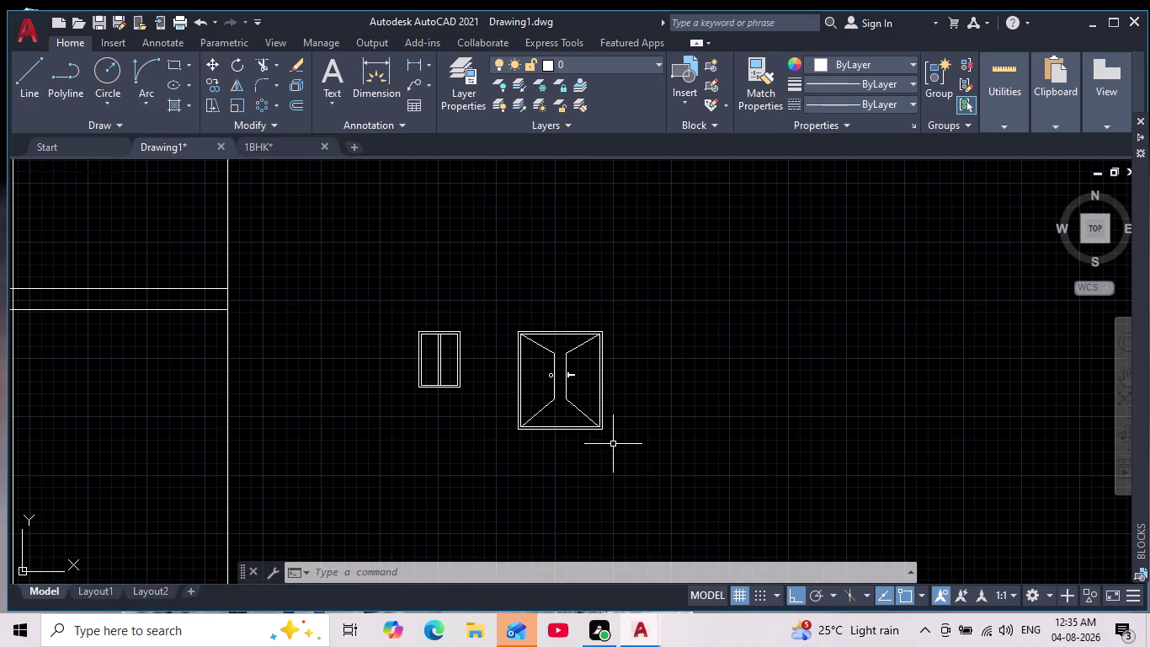
scroll(up, 3)
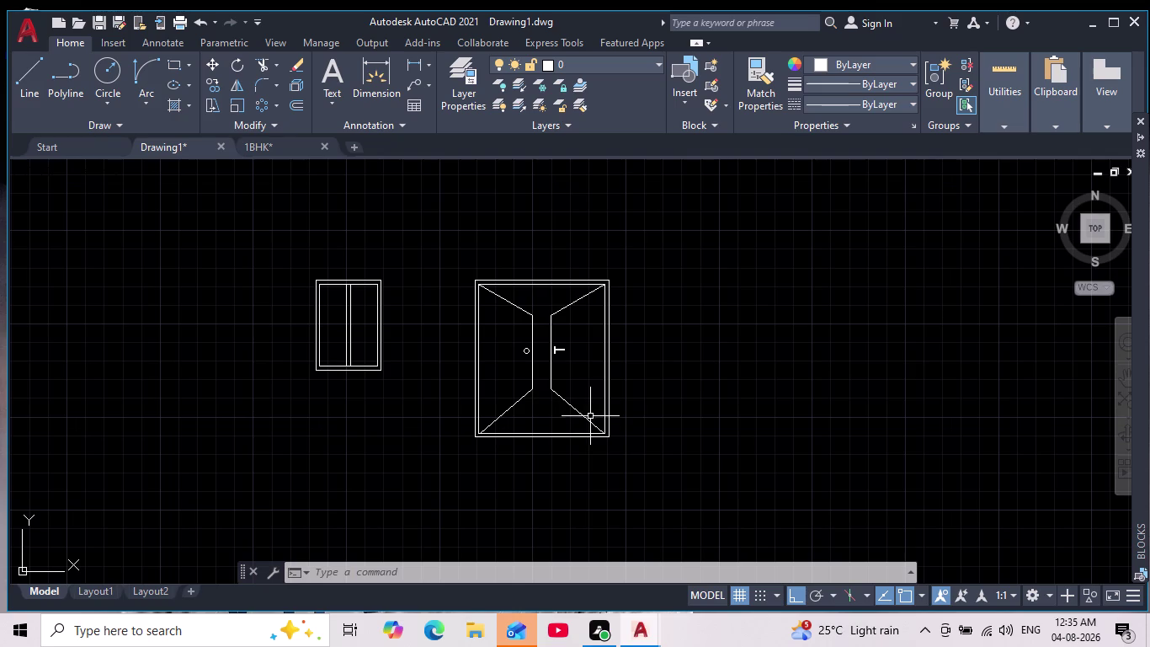
scroll(down, 3)
scroll(up, 3)
scroll(up, 3)
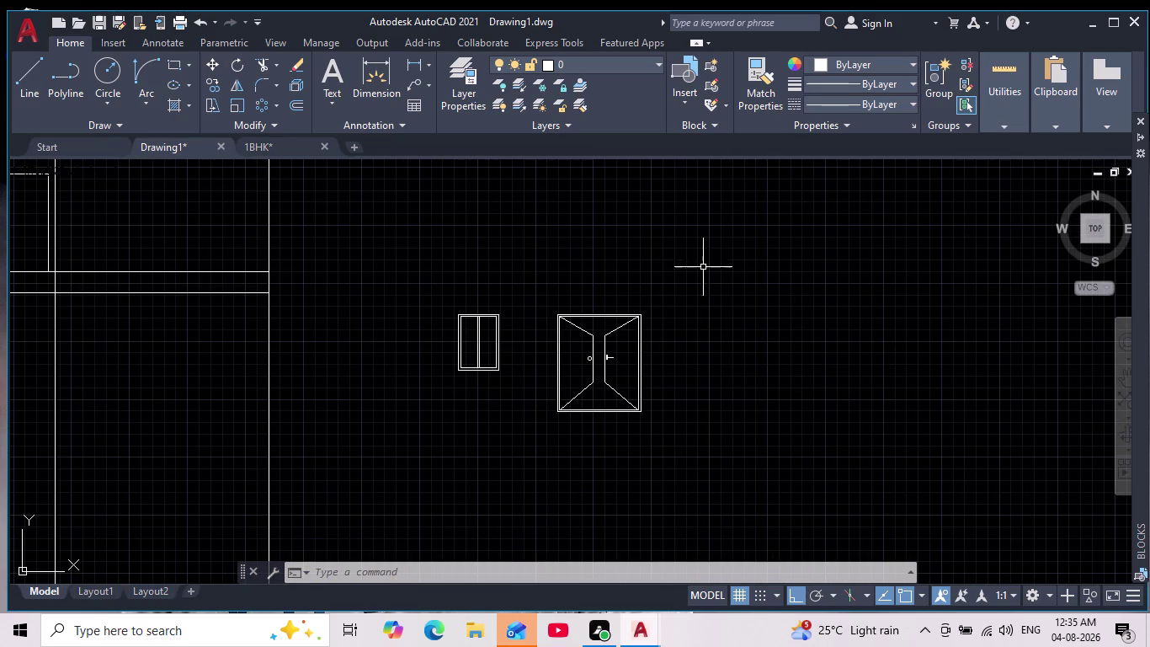
drag(703, 264, 696, 322)
Move the door, knob and handle by its top-right corner into the larger opening.
click(525, 456)
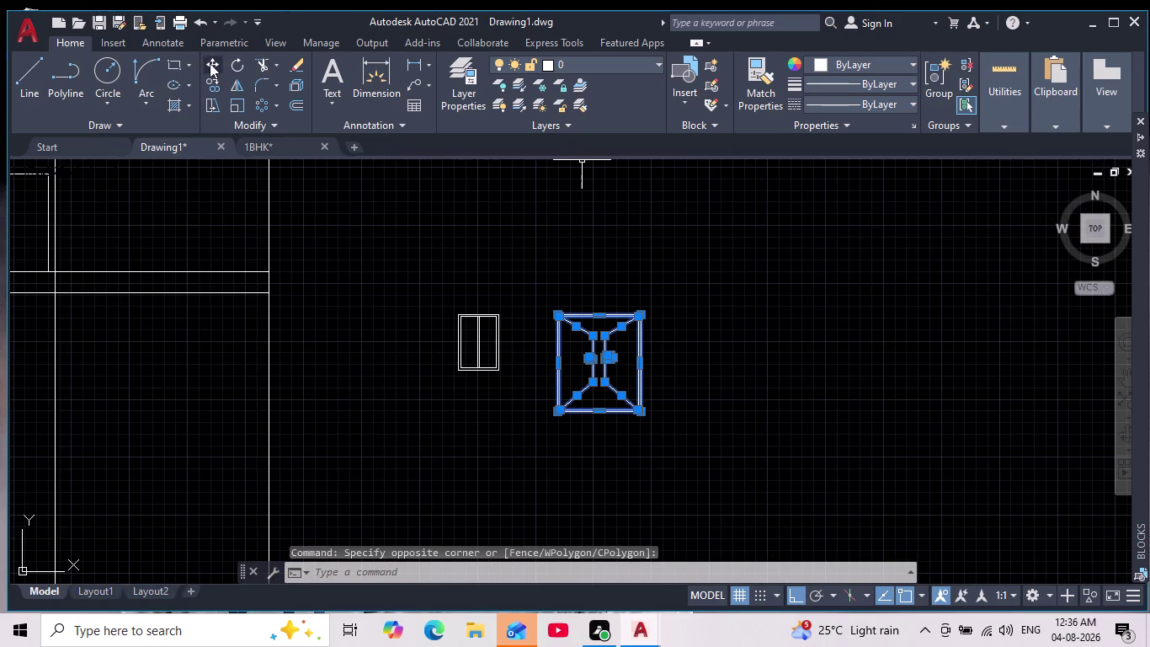
click(213, 58)
scroll(up, 3)
click(620, 312)
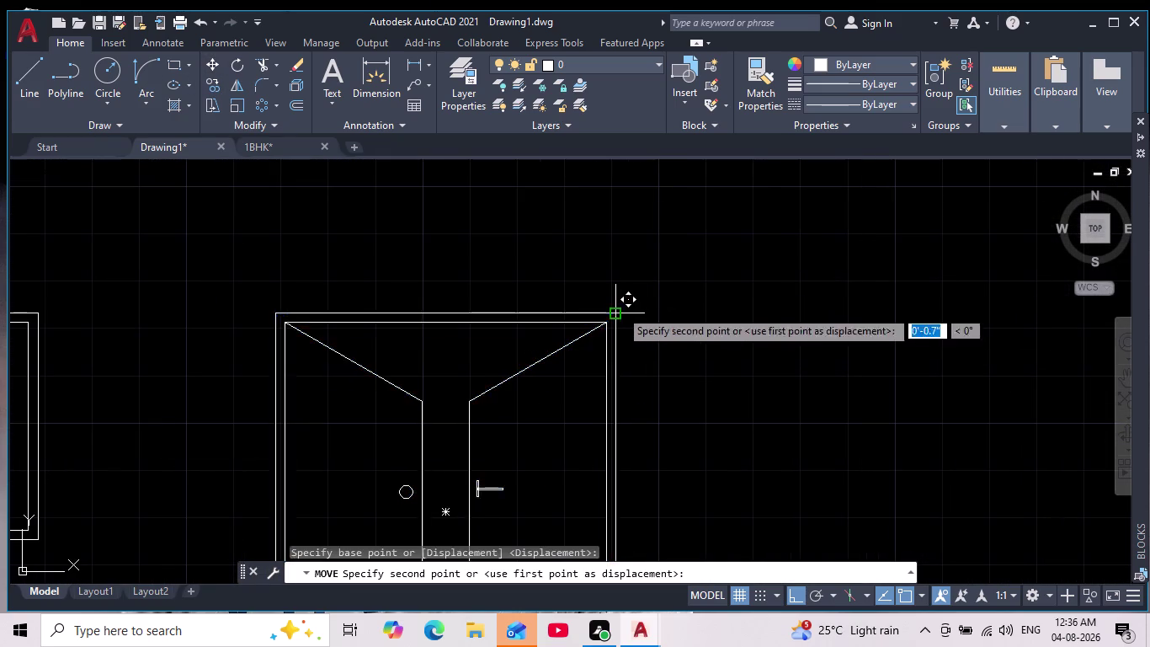
scroll(down, 3)
middle_drag(656, 295, 705, 281)
scroll(up, 3)
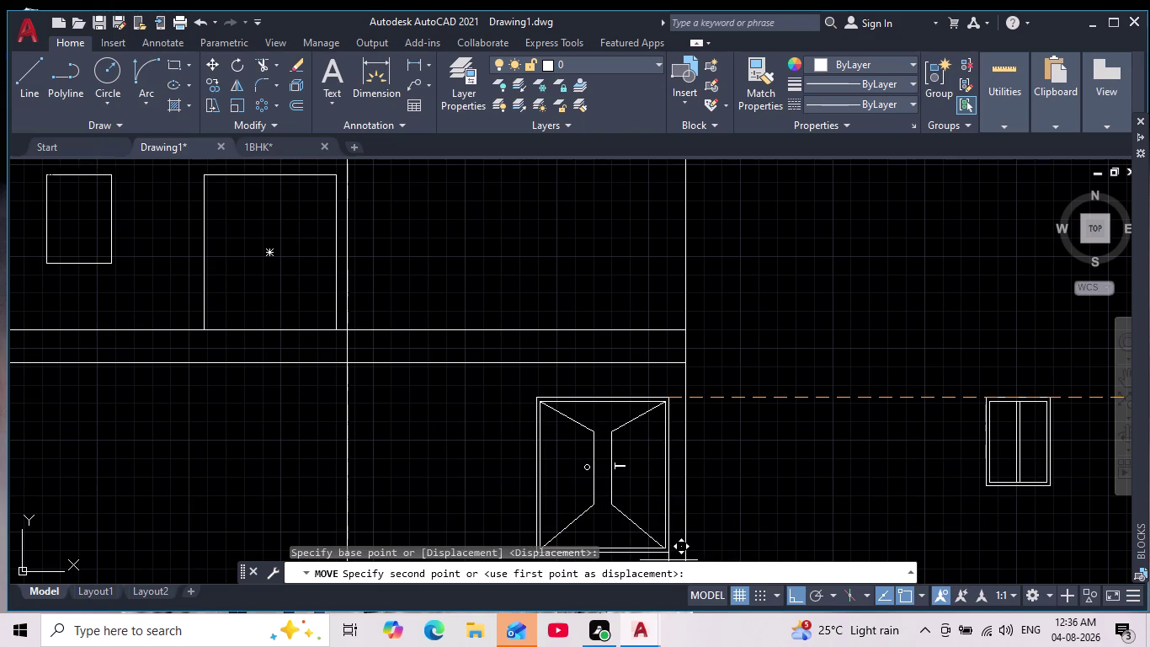
click(796, 589)
middle_drag(238, 260, 274, 378)
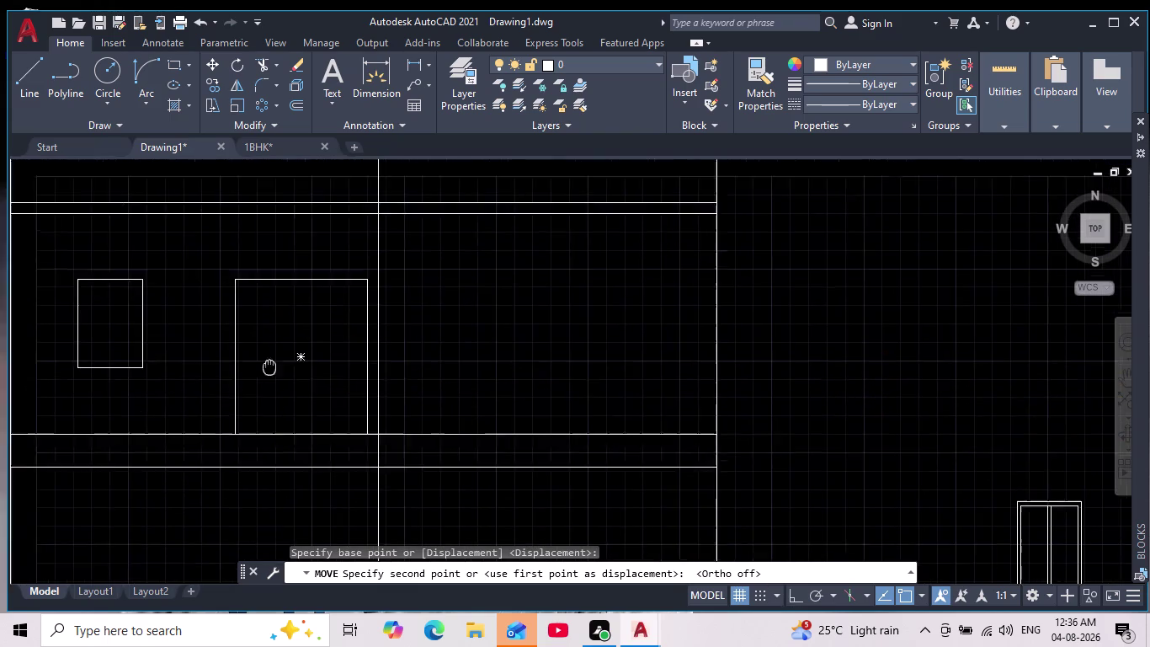
middle_drag(273, 378, 278, 384)
scroll(up, 3)
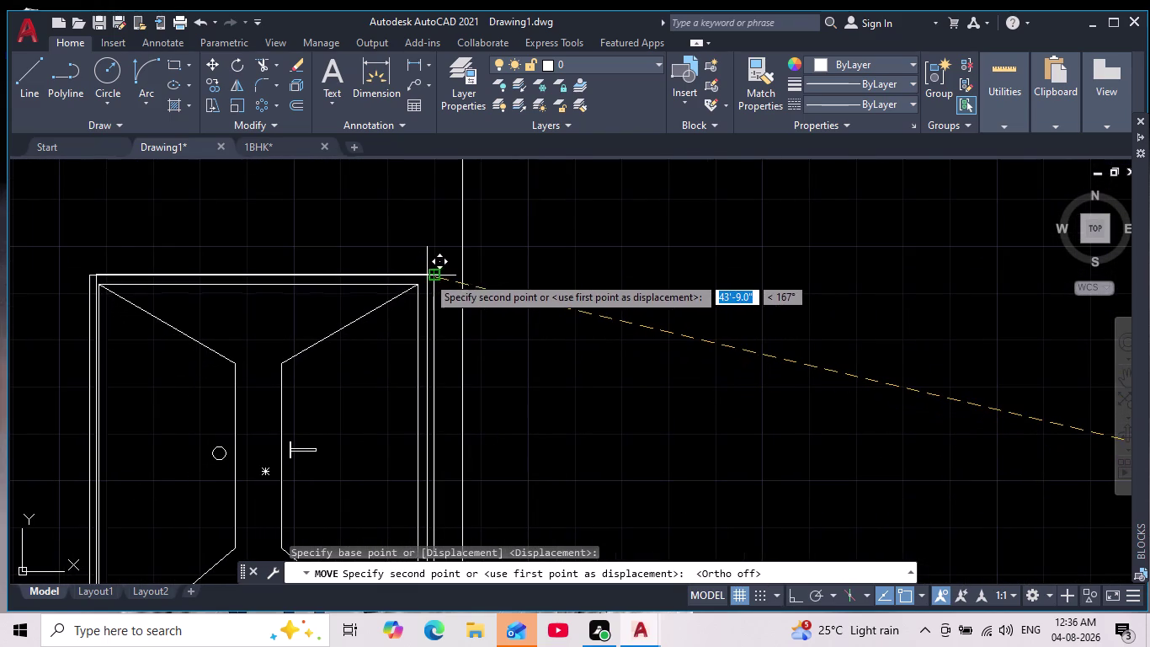
click(432, 276)
middle_drag(433, 278, 472, 209)
scroll(down, 3)
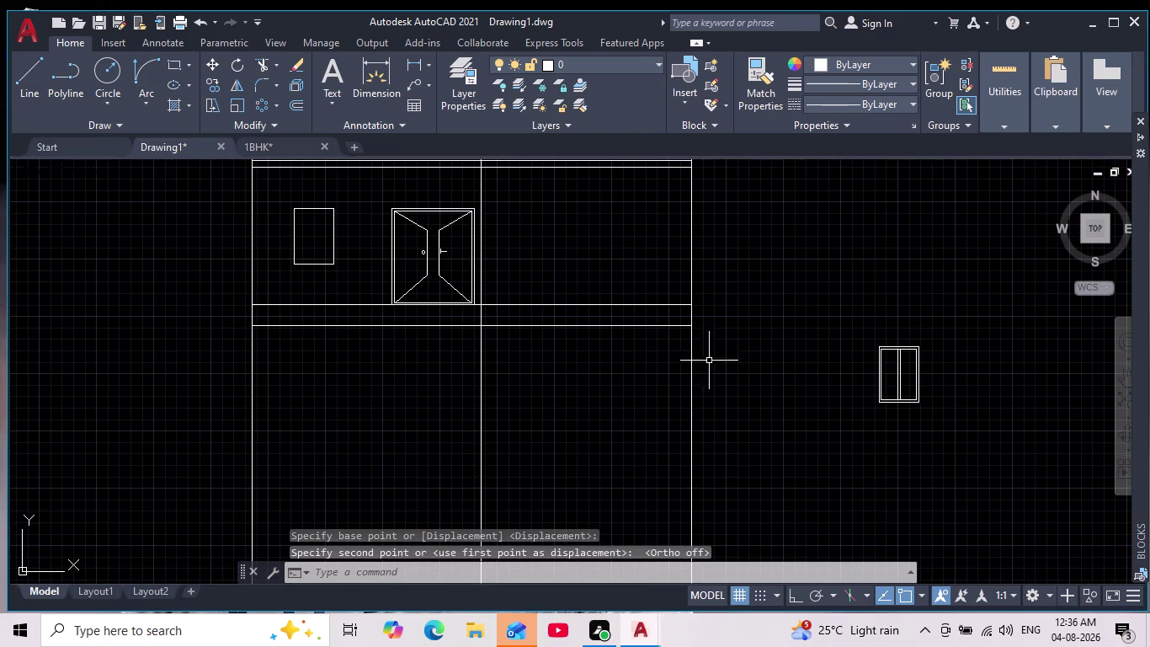
Move the two-pane window by its top-right corner into the smaller opening beside the door.
drag(960, 316, 963, 367)
click(825, 441)
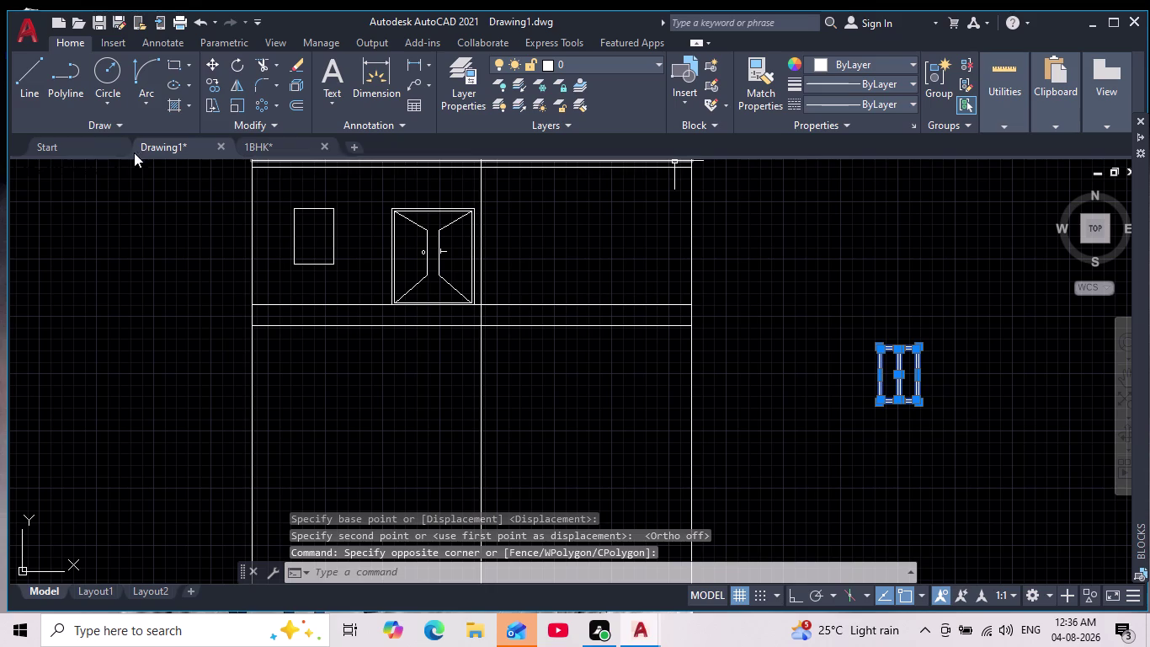
drag(204, 60, 215, 62)
scroll(up, 3)
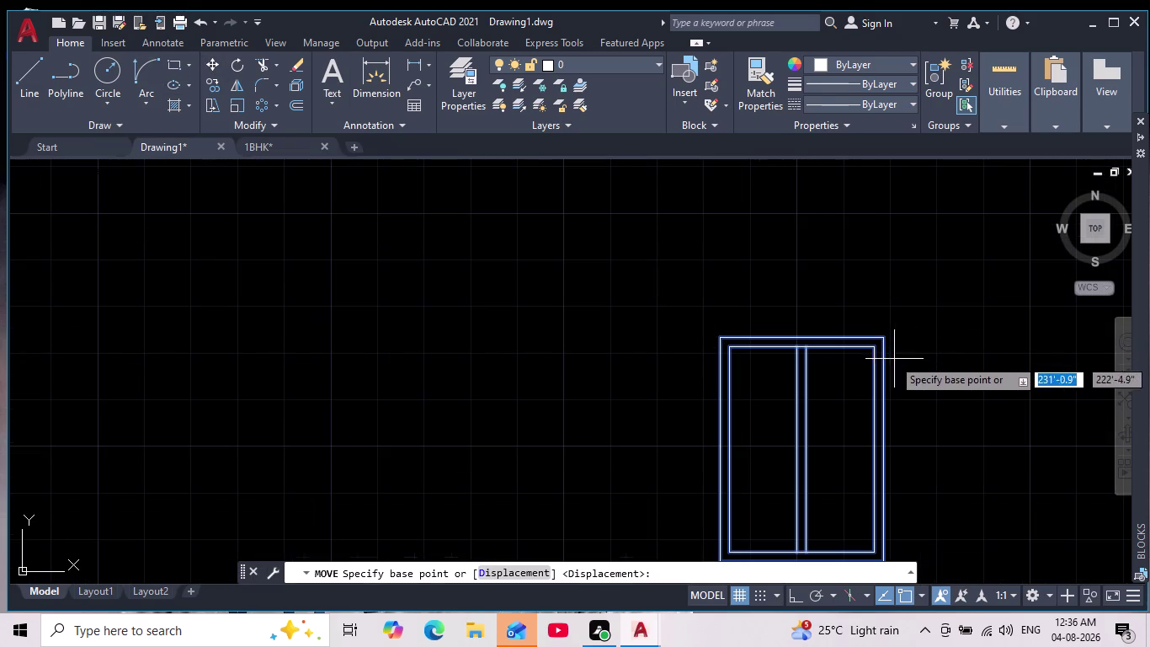
click(887, 341)
middle_drag(398, 248, 475, 263)
scroll(down, 3)
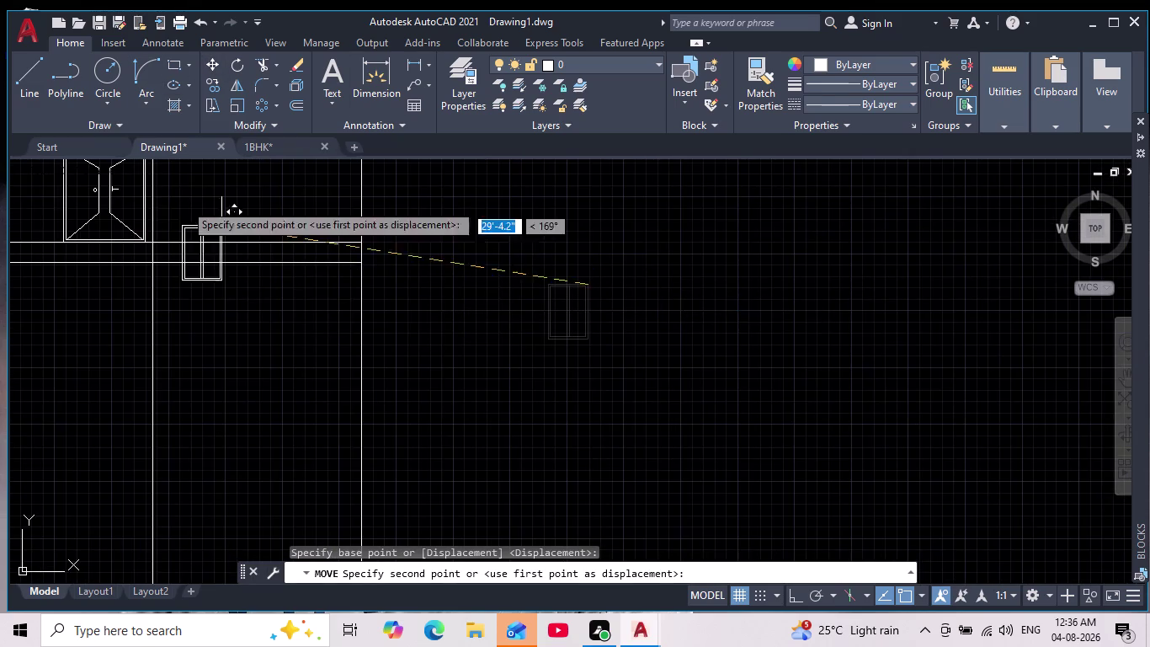
middle_drag(185, 213, 850, 416)
scroll(up, 3)
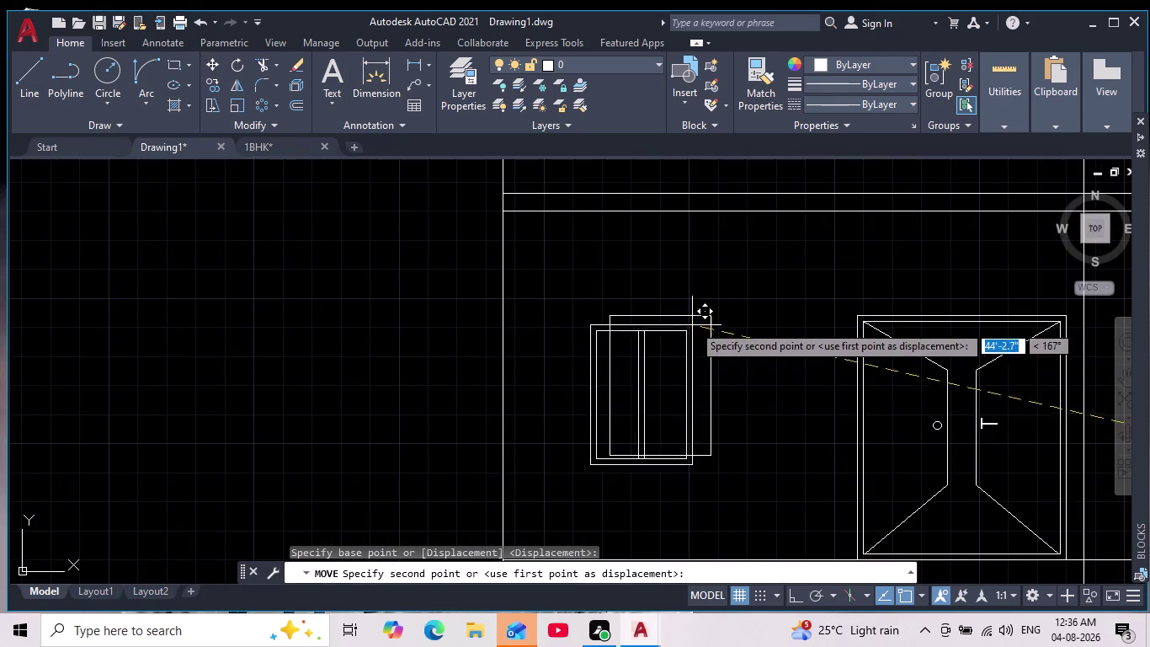
click(705, 316)
key(Escape)
middle_drag(693, 400, 619, 353)
scroll(down, 3)
middle_drag(721, 425, 720, 424)
scroll(down, 3)
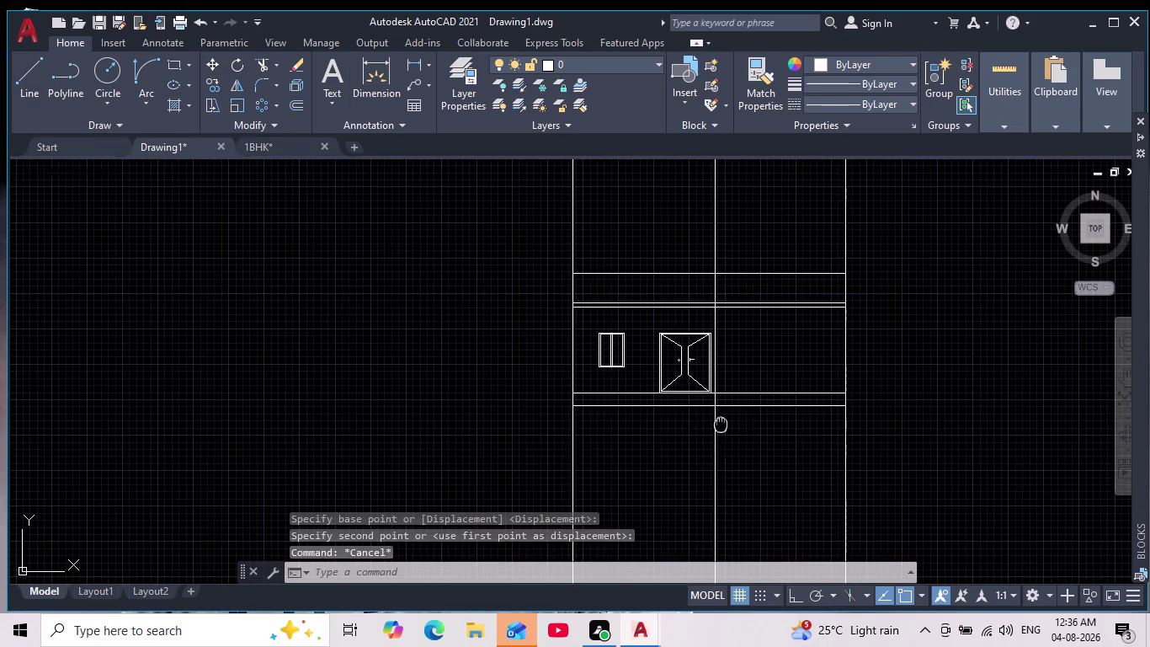
middle_drag(720, 423, 603, 357)
scroll(down, 3)
scroll(up, 3)
scroll(up, 3)
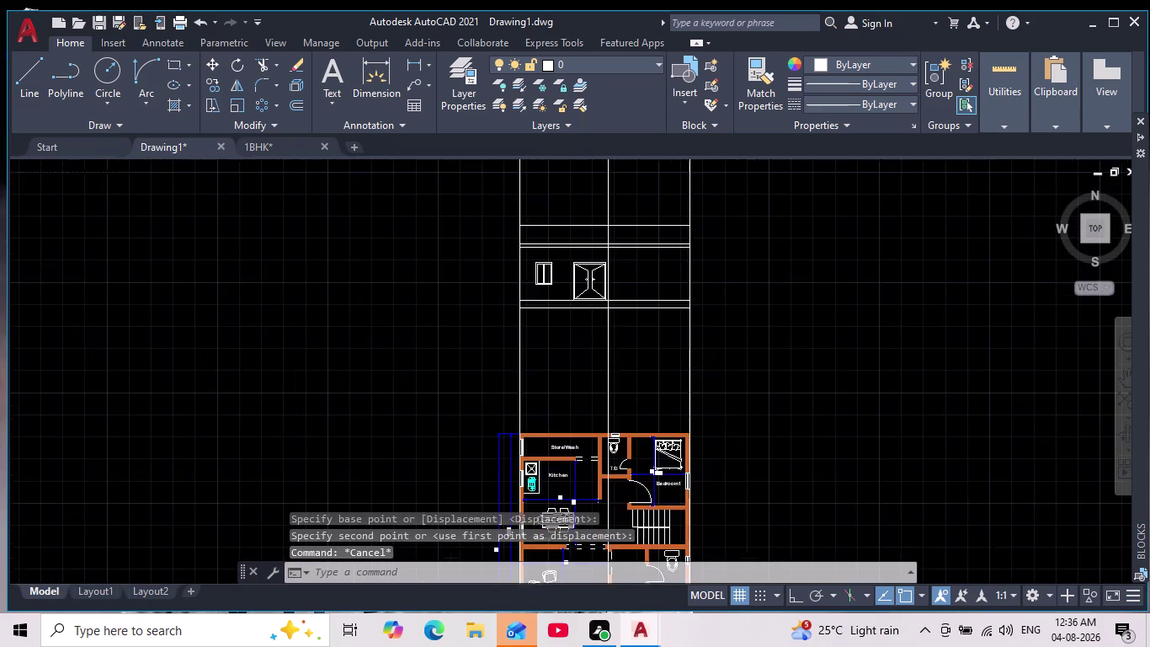
middle_drag(584, 351, 570, 357)
scroll(down, 3)
middle_drag(573, 372, 558, 353)
scroll(up, 3)
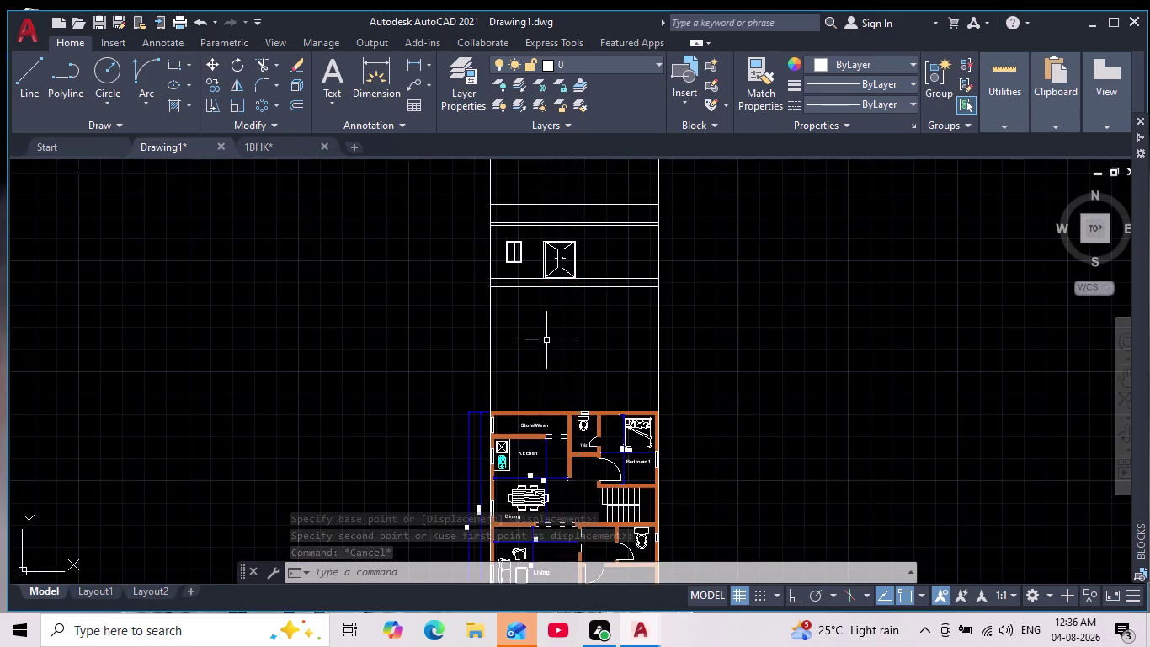
scroll(up, 3)
middle_drag(552, 329, 554, 367)
scroll(down, 3)
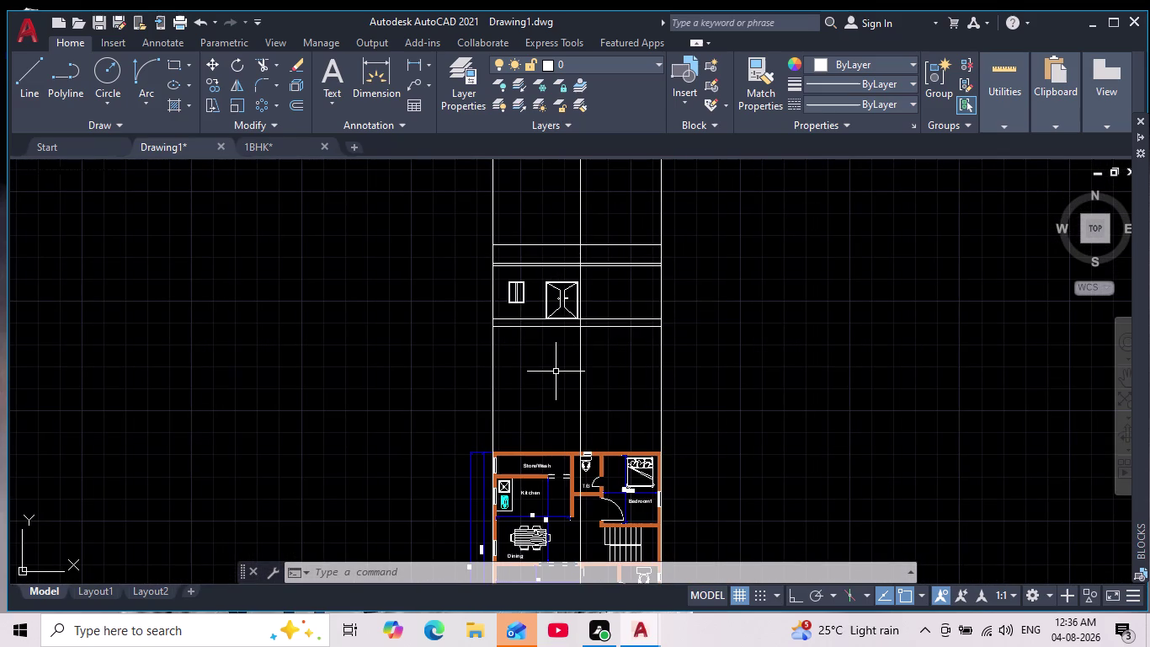
scroll(up, 3)
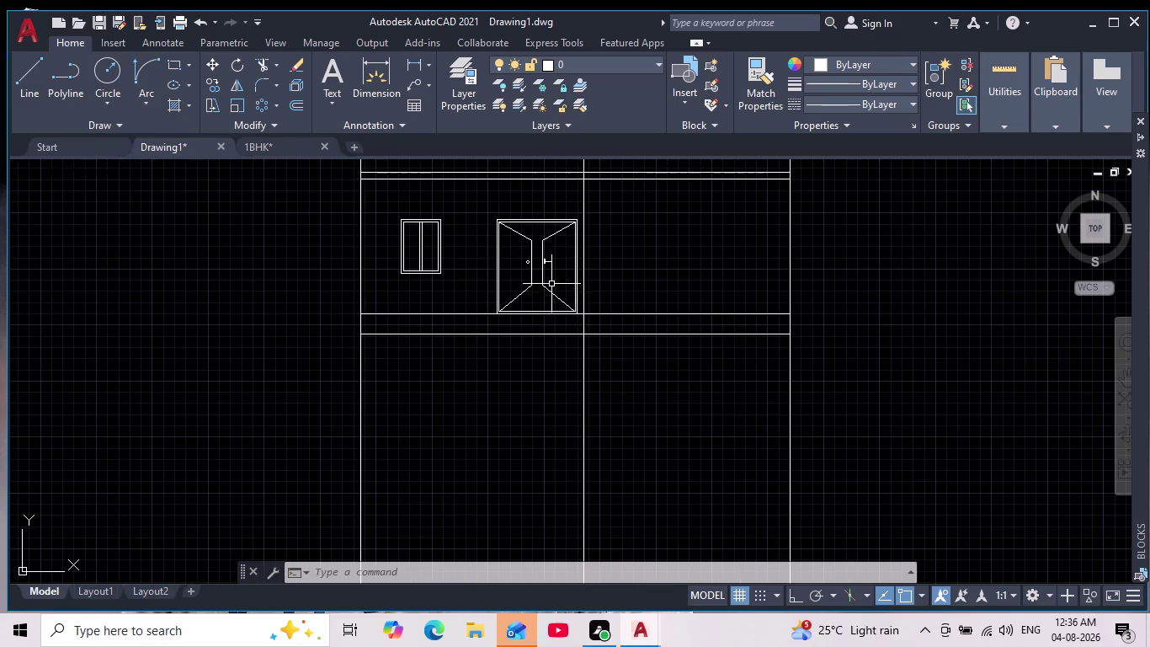
scroll(up, 3)
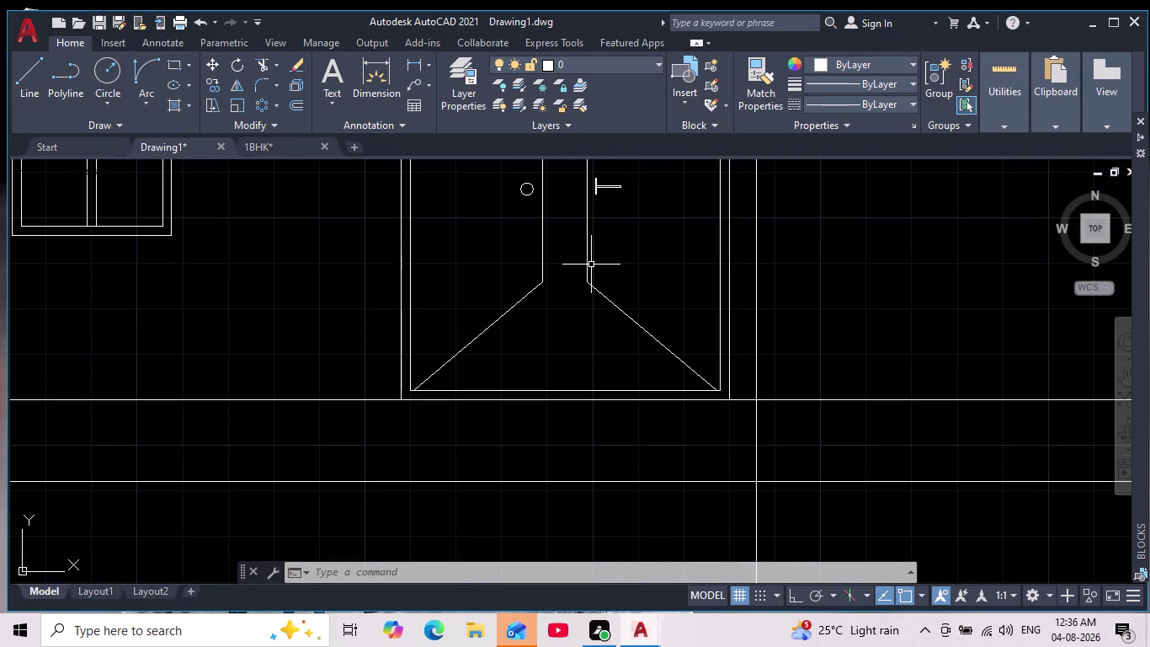
scroll(down, 3)
scroll(up, 3)
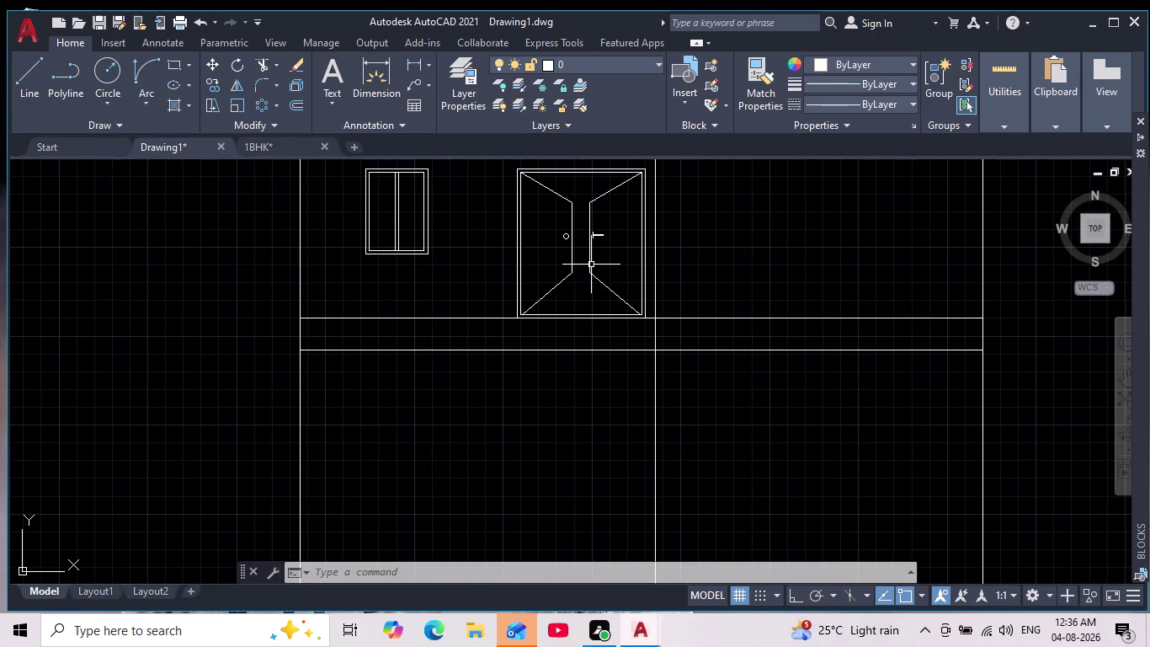
scroll(down, 3)
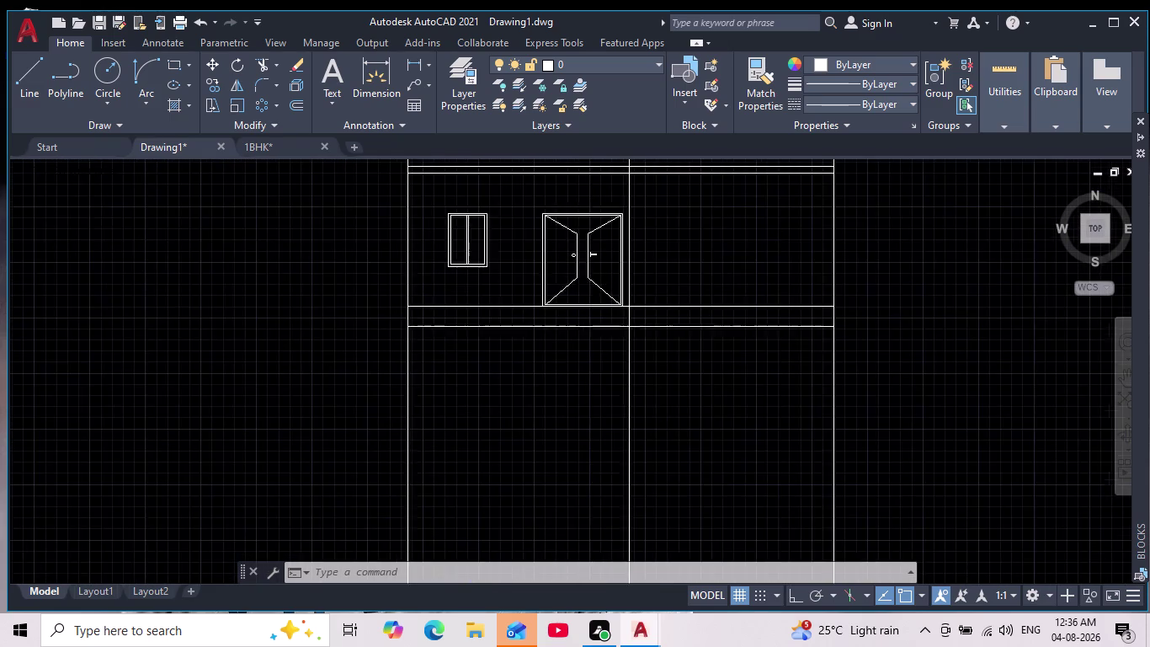
scroll(down, 3)
scroll(up, 3)
scroll(up, 3)
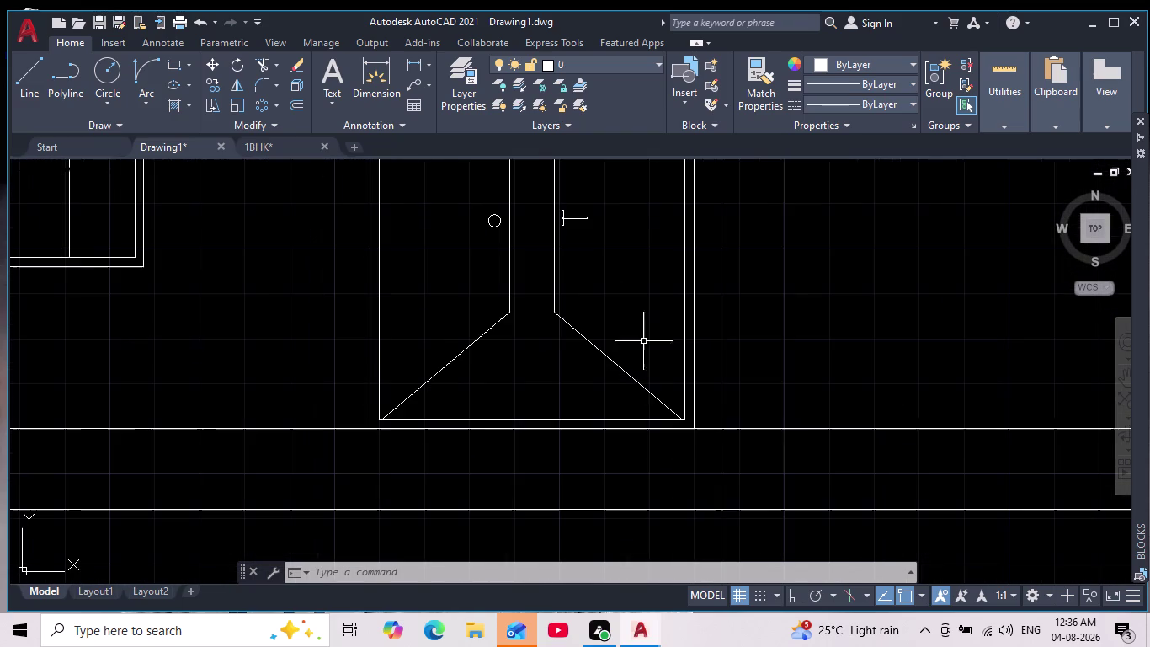
middle_drag(524, 269, 529, 335)
scroll(down, 3)
scroll(up, 3)
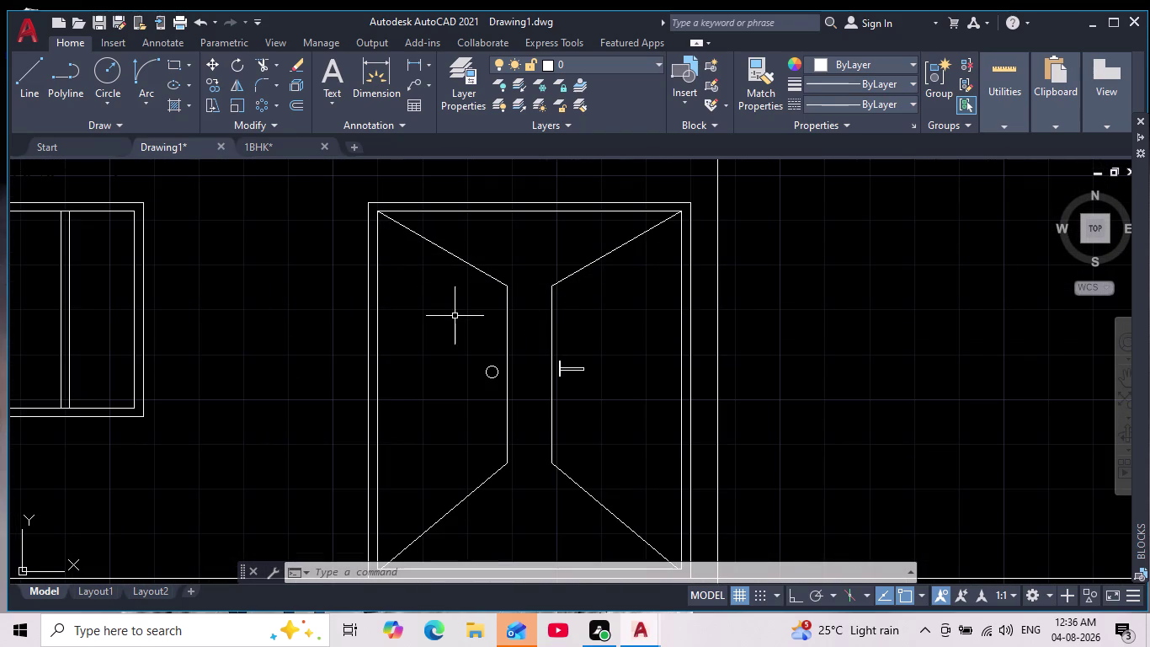
scroll(down, 3)
scroll(up, 3)
Window-select both slanted door leaves with the knob and handle and erase them.
drag(530, 268, 533, 280)
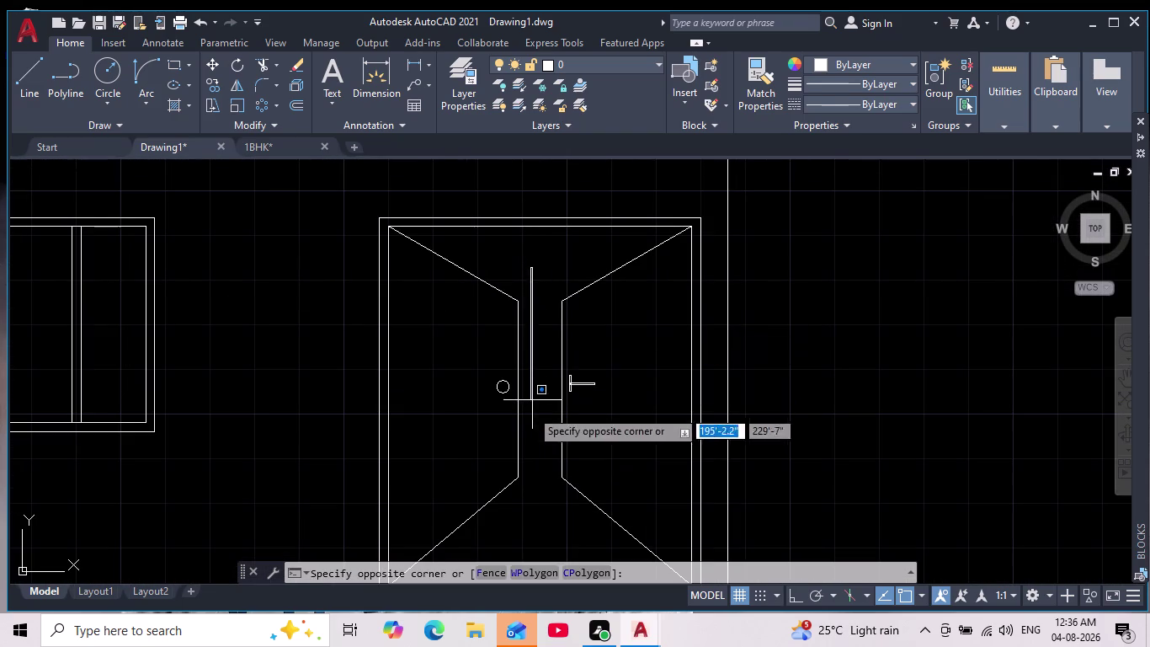
click(470, 521)
drag(618, 248, 632, 301)
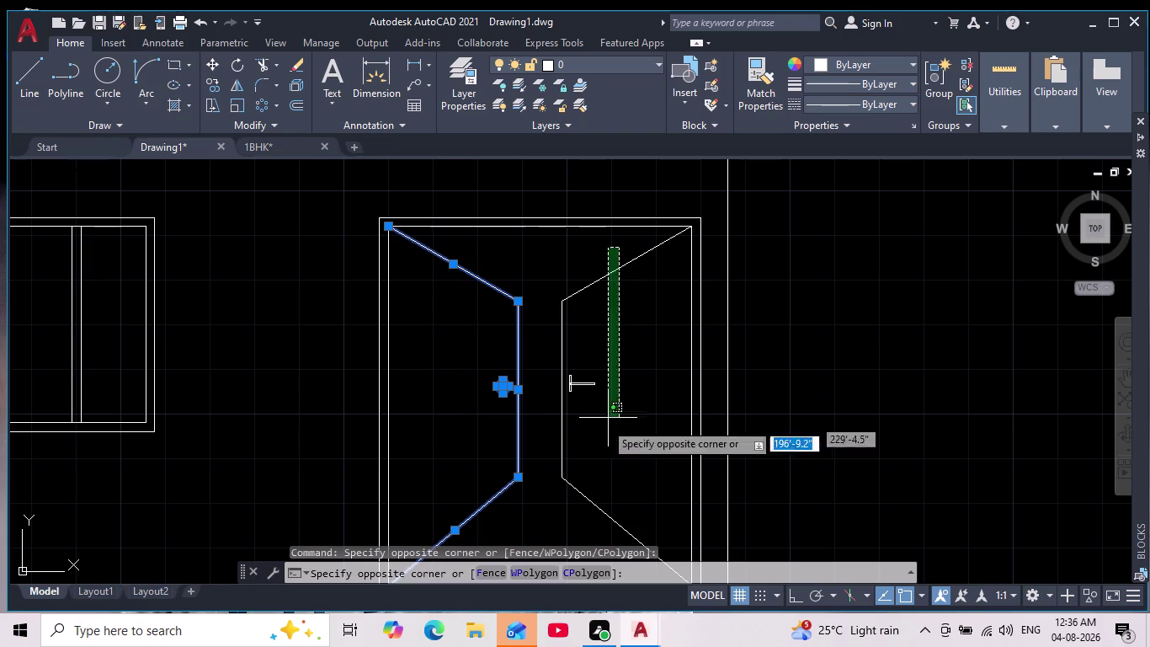
click(551, 506)
scroll(up, 3)
key(Escape)
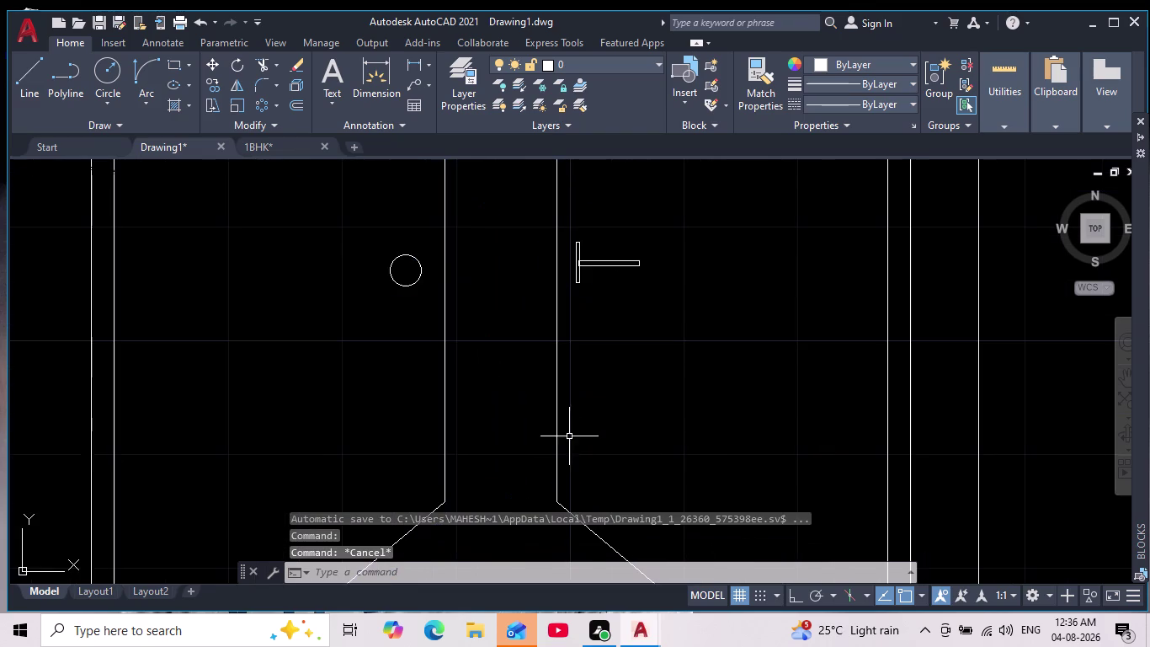
scroll(down, 3)
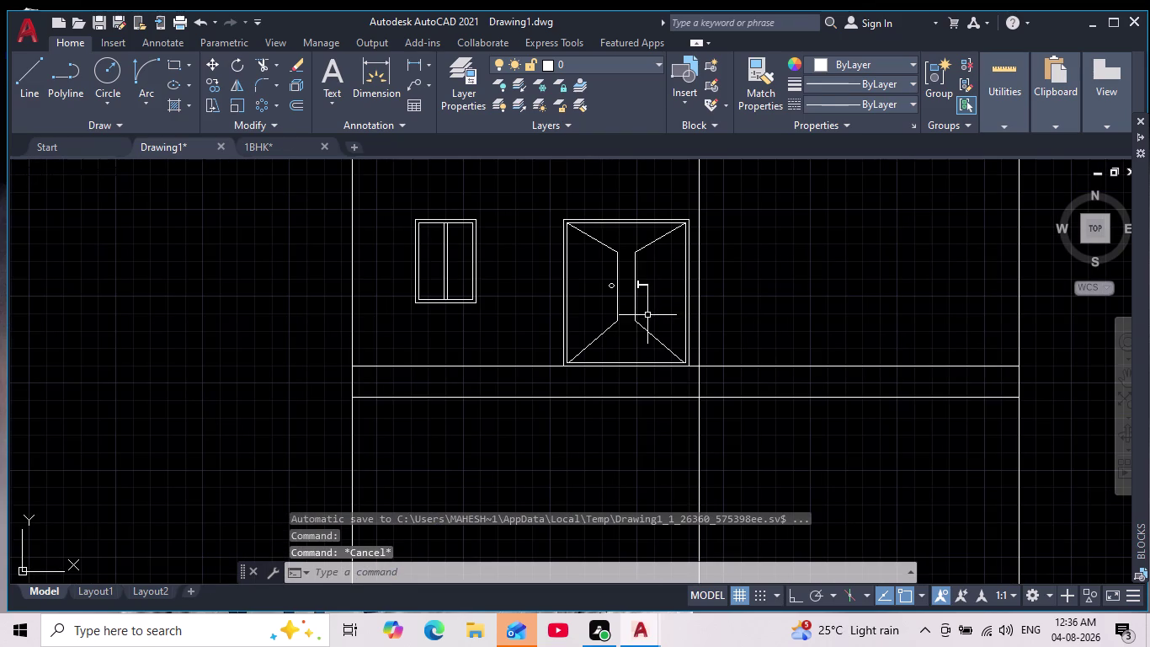
drag(643, 231, 647, 240)
click(597, 336)
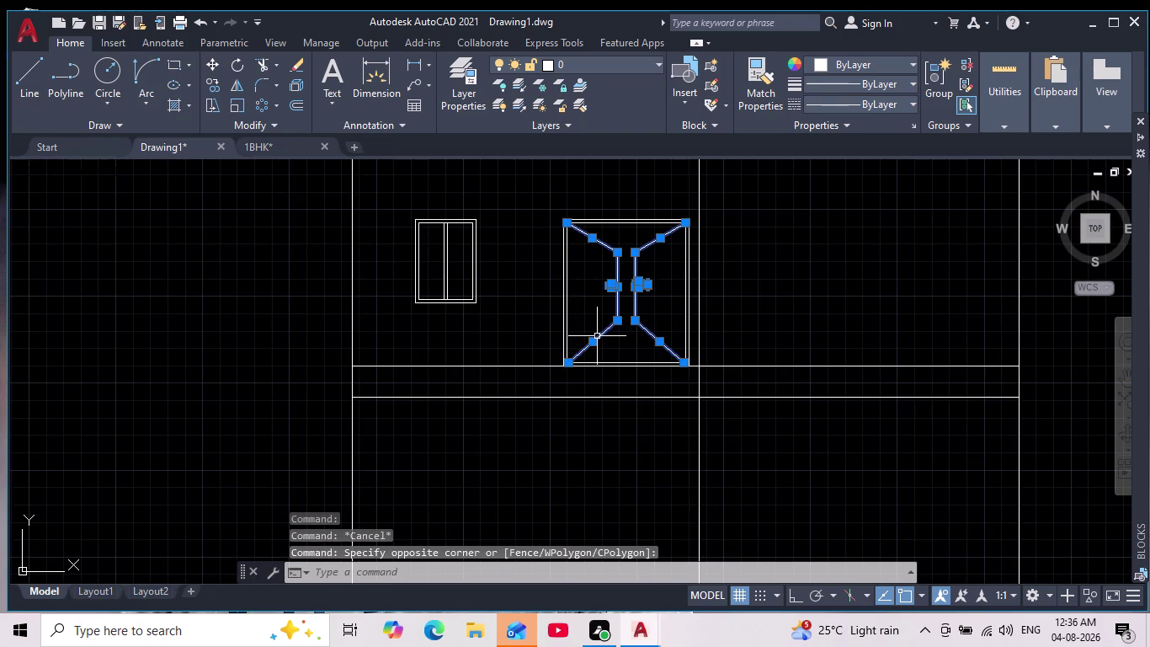
key(Delete)
click(42, 77)
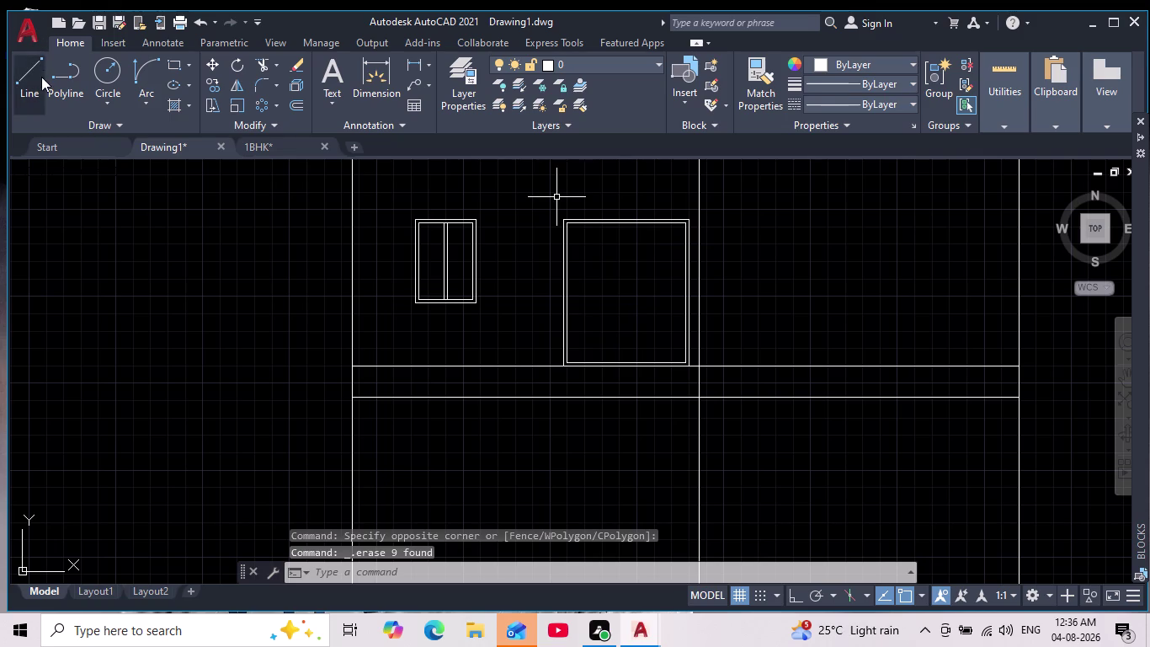
scroll(up, 3)
With Polar tracking on, draw diagonal, vertical and diagonal lines from the frame's top-left to bottom-left corner.
click(546, 205)
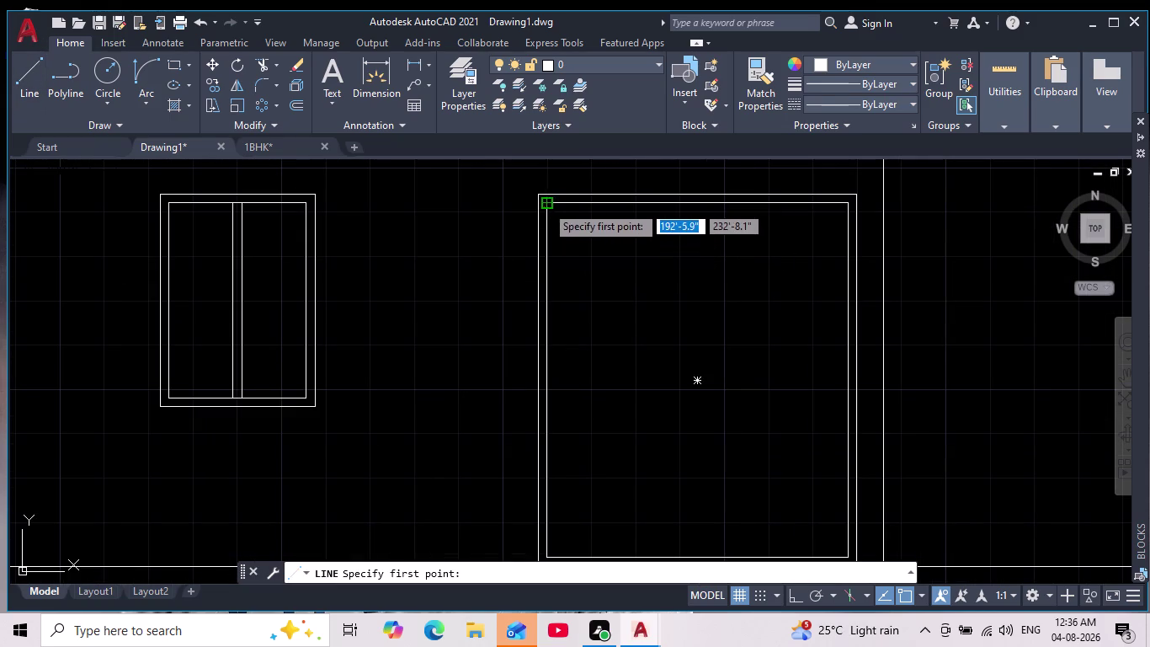
click(622, 280)
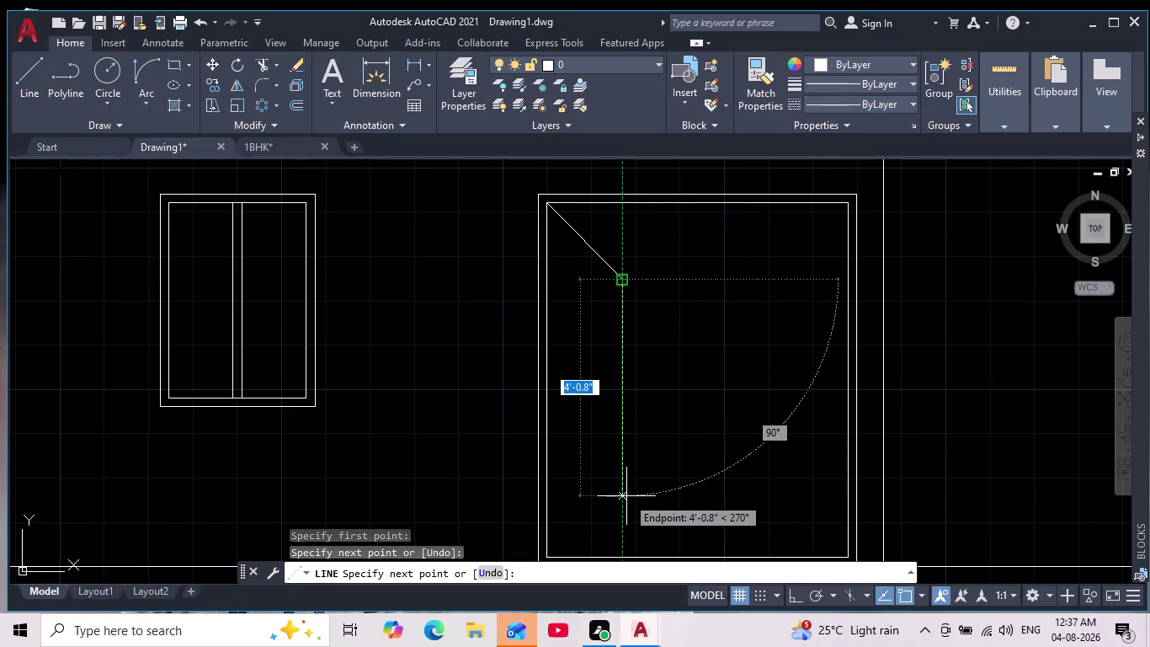
middle_drag(627, 496, 625, 244)
middle_drag(621, 233, 624, 389)
scroll(down, 3)
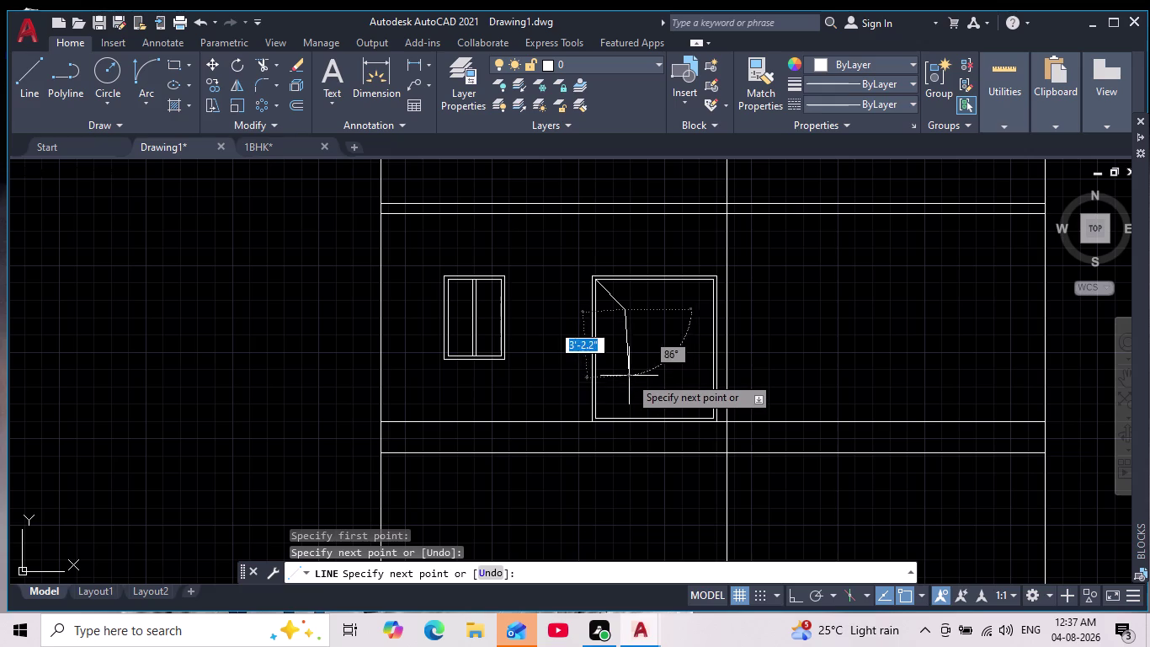
scroll(up, 3)
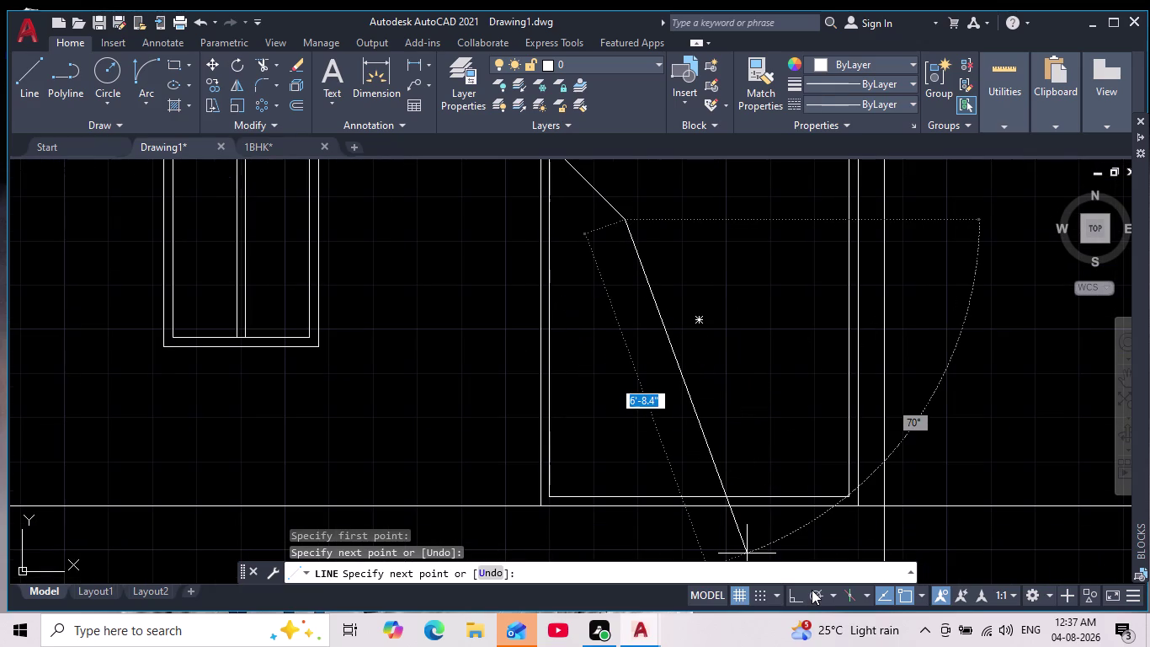
click(814, 589)
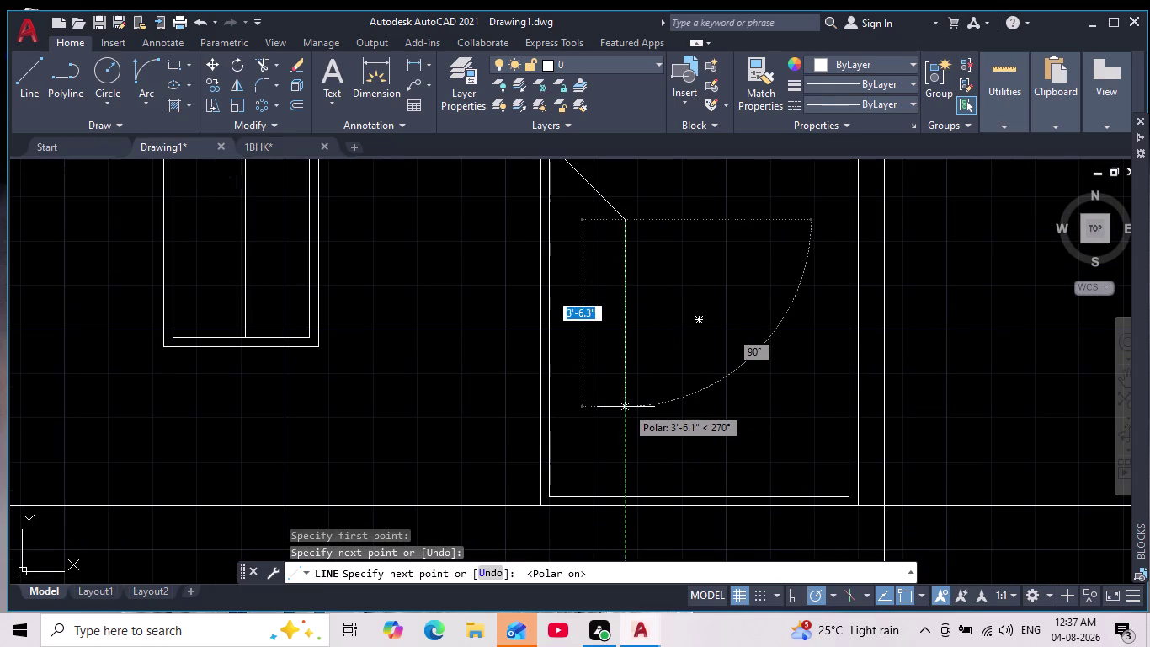
click(625, 415)
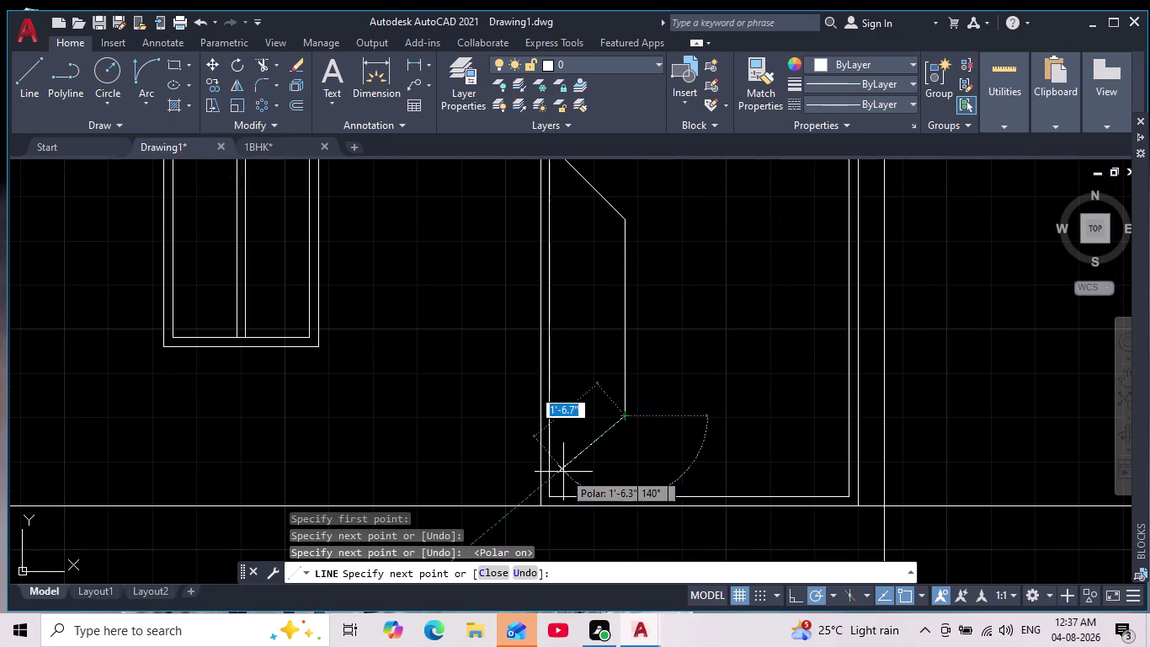
scroll(up, 3)
click(570, 514)
key(Escape)
Select the newly drawn left leaf lines.
scroll(down, 3)
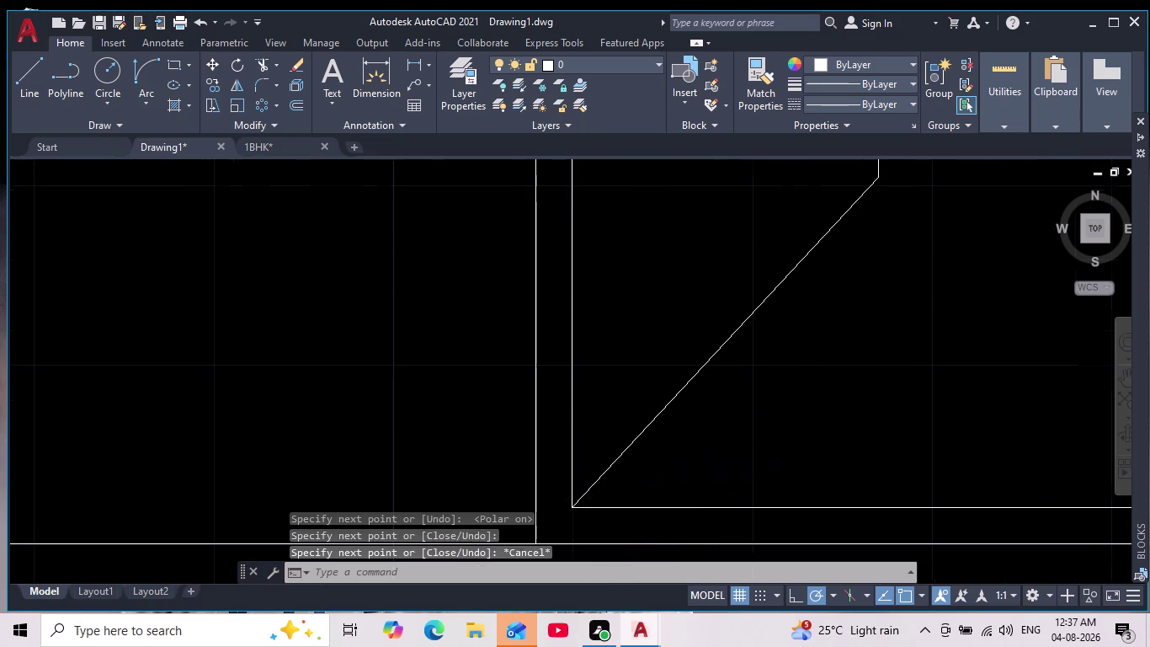
scroll(down, 3)
scroll(down, 3)
middle_drag(703, 404, 583, 399)
scroll(up, 3)
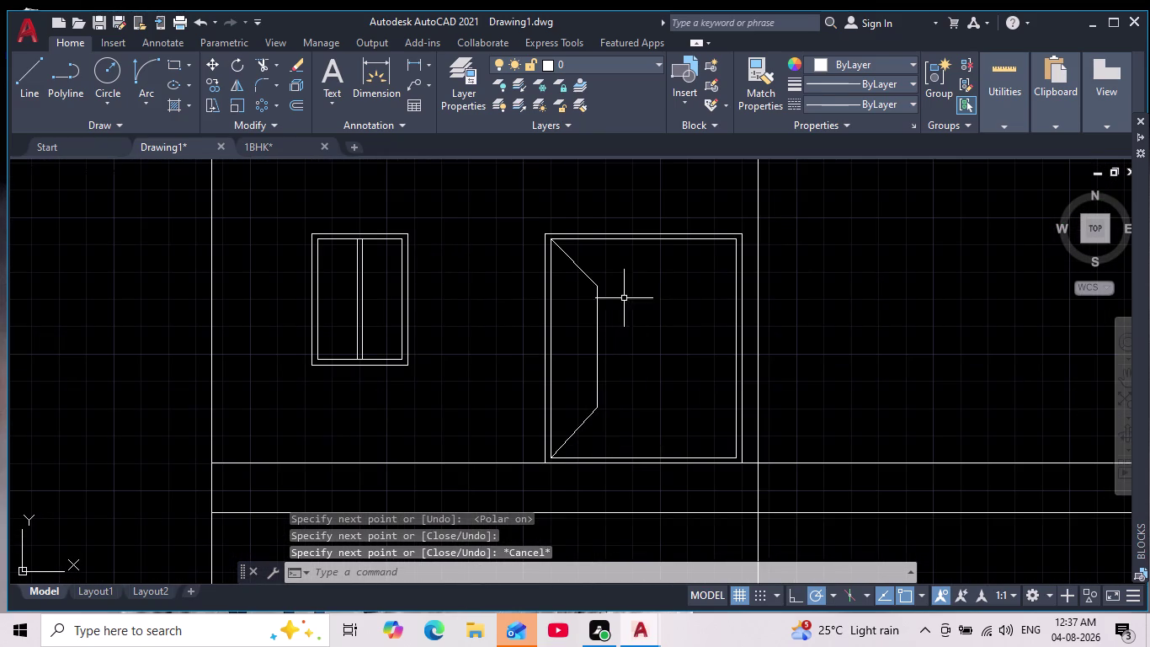
drag(631, 267, 635, 316)
click(581, 417)
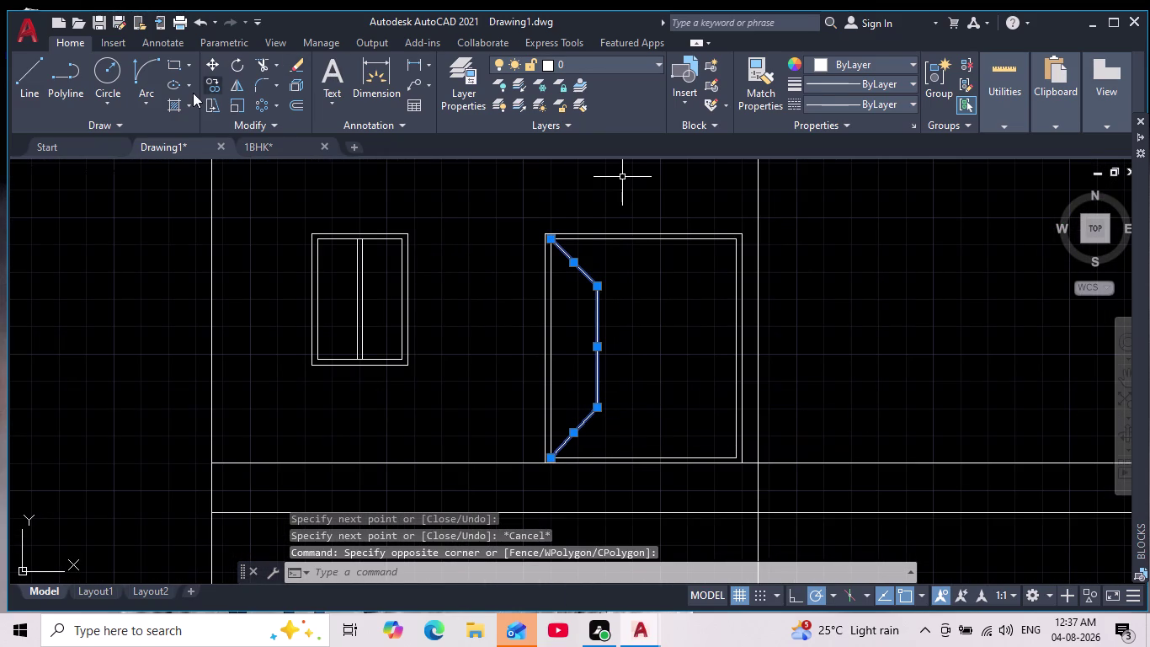
Mirror the left leaf lines across the door's vertical centre with Ortho, keeping the originals.
click(238, 86)
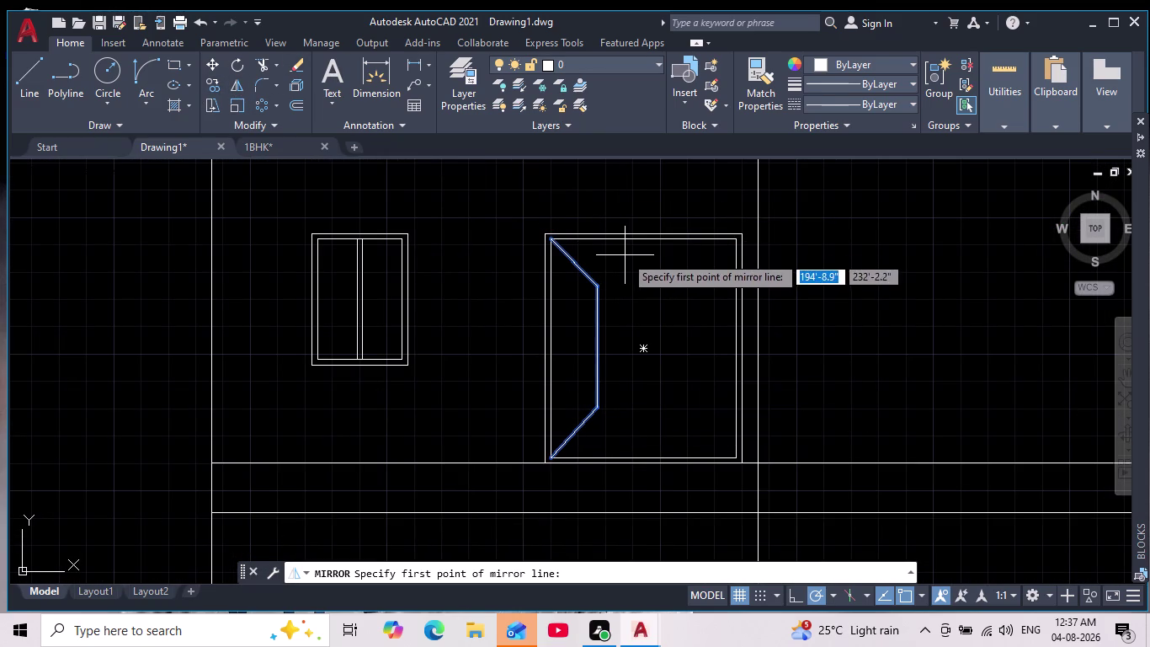
click(638, 241)
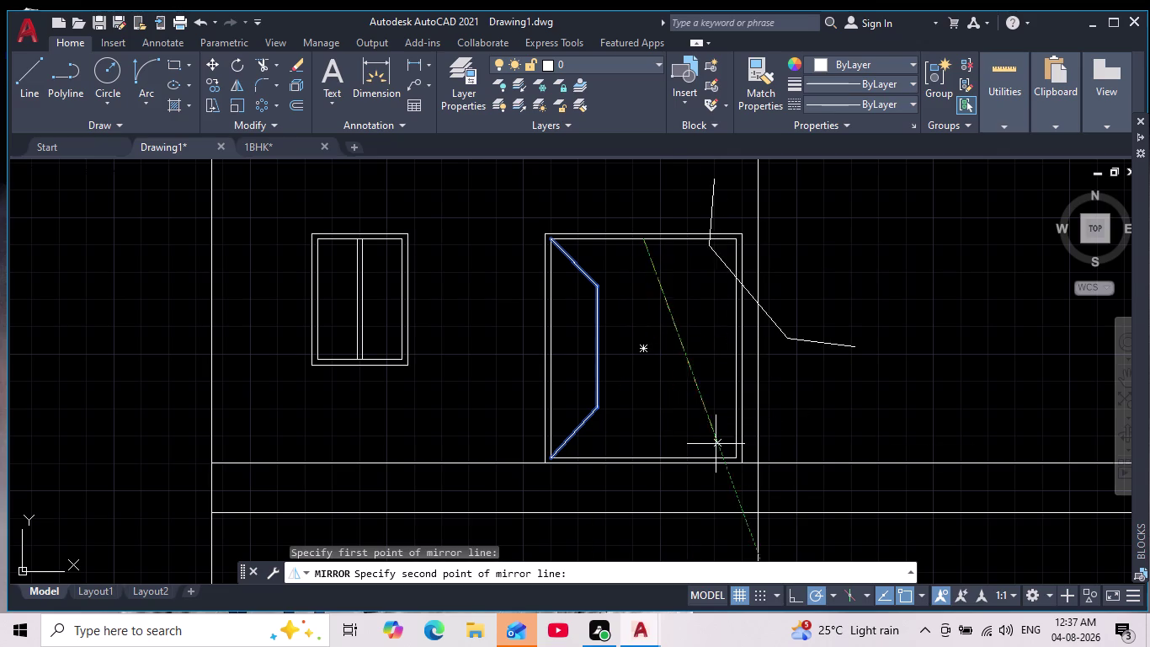
click(793, 595)
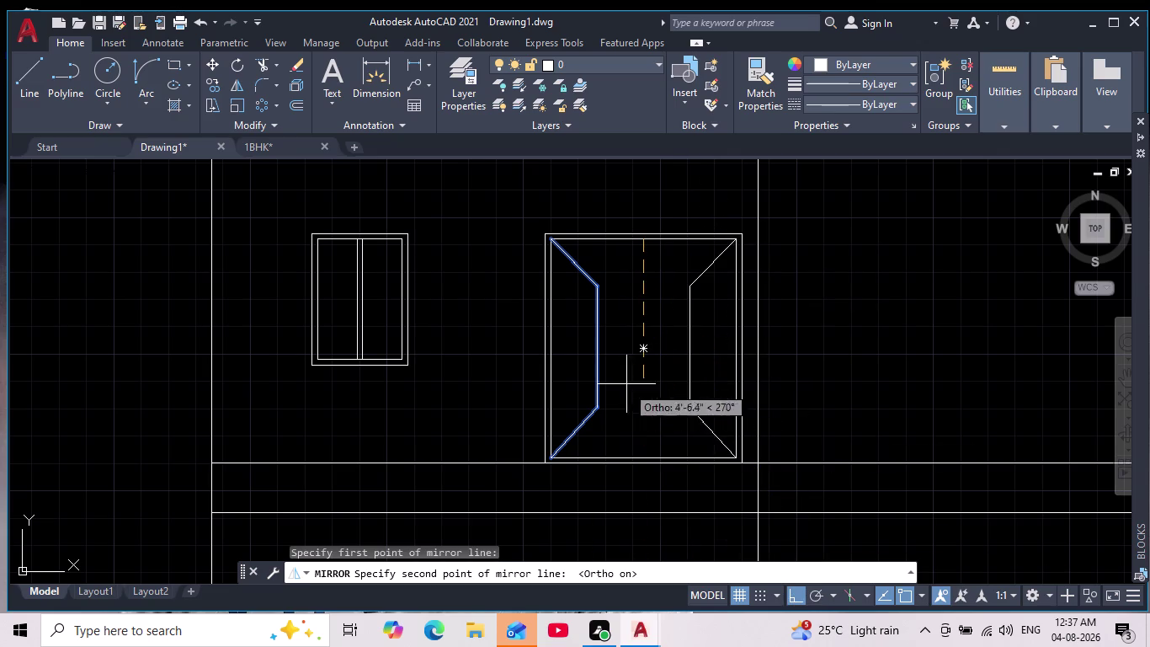
middle_drag(623, 366, 614, 319)
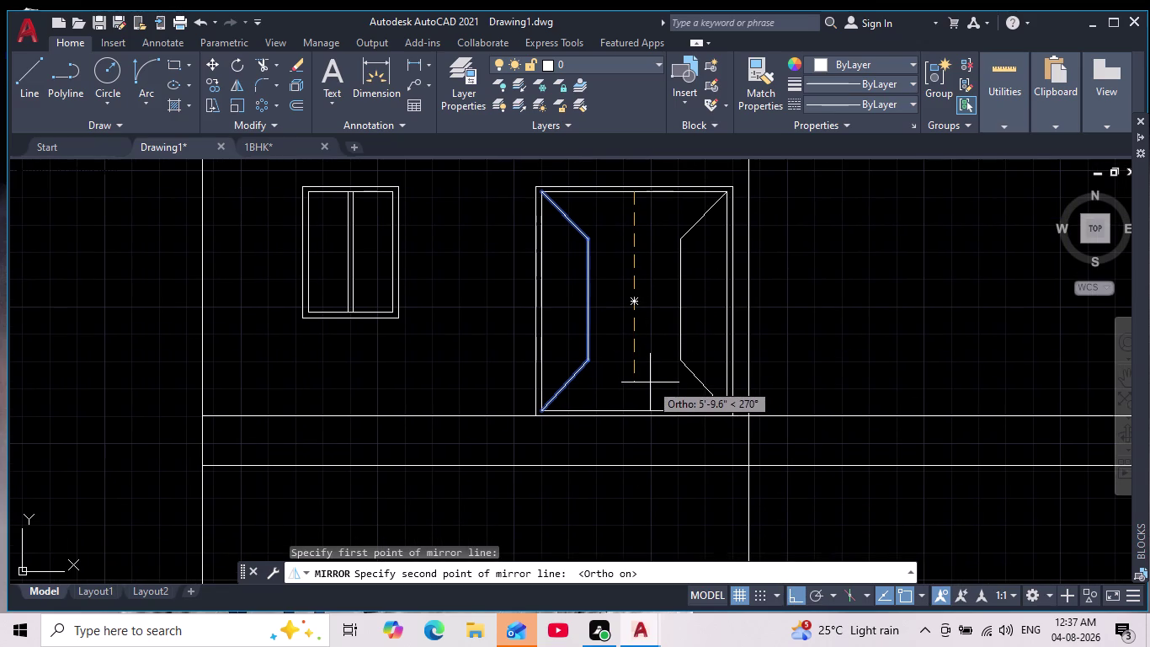
click(650, 382)
scroll(down, 3)
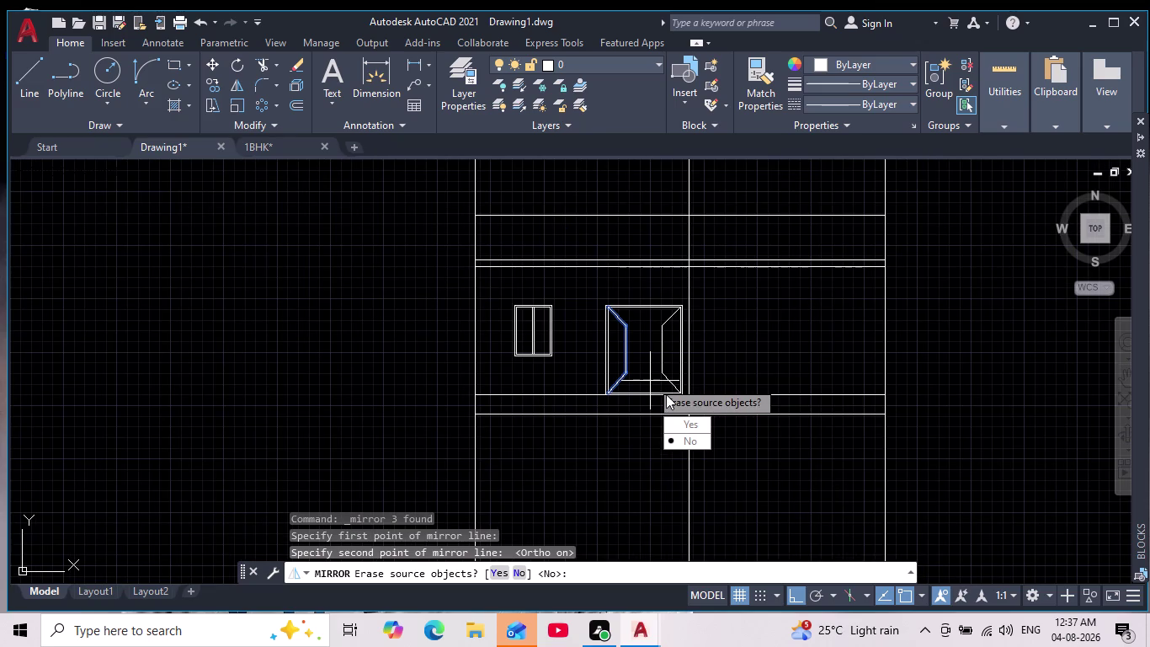
key(Return)
Pan back to the door elevation and clear the stray selection.
scroll(down, 3)
scroll(up, 3)
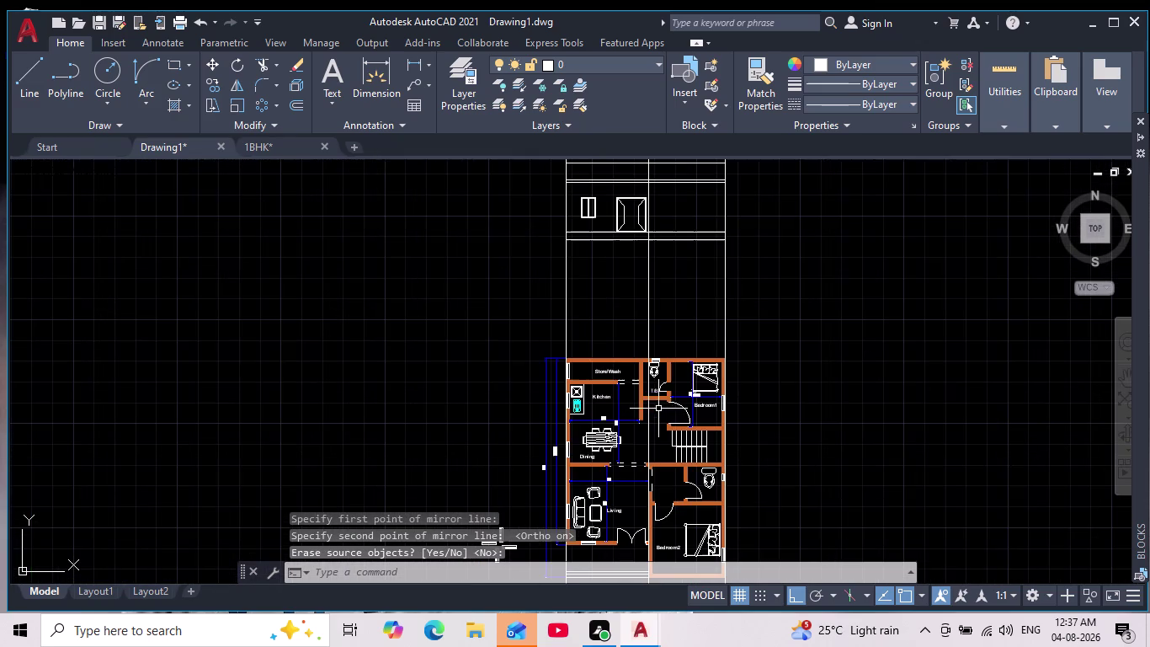
scroll(up, 3)
middle_drag(642, 212, 605, 419)
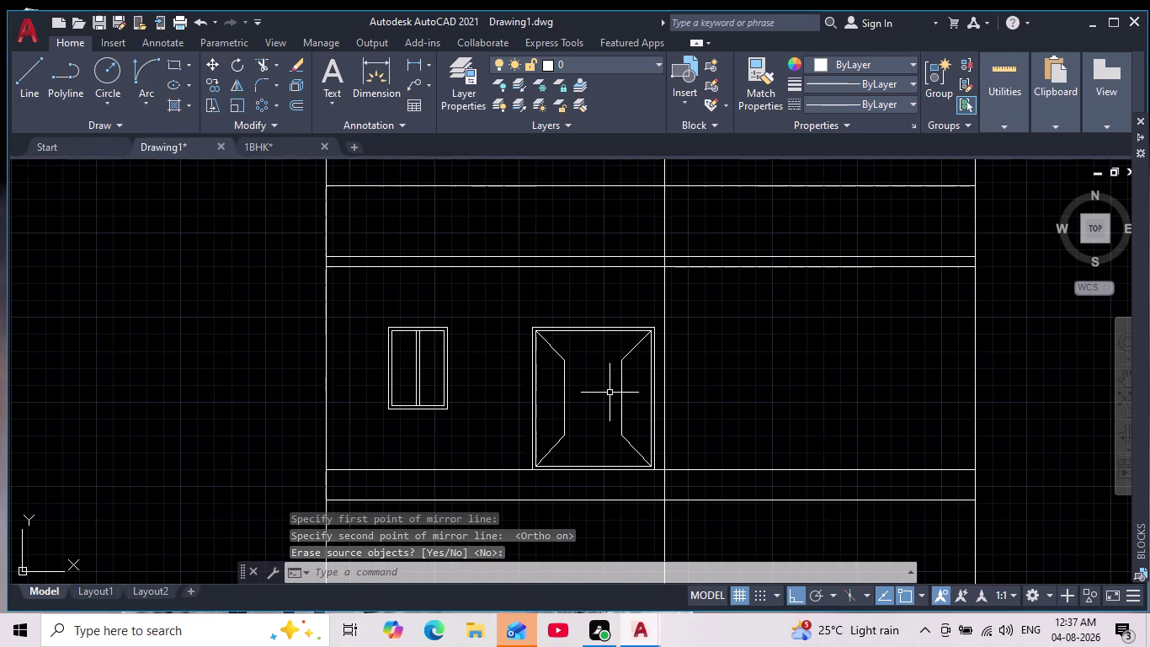
click(631, 348)
key(Escape)
Select the six angled polylines inside the door frame and delete them.
click(639, 423)
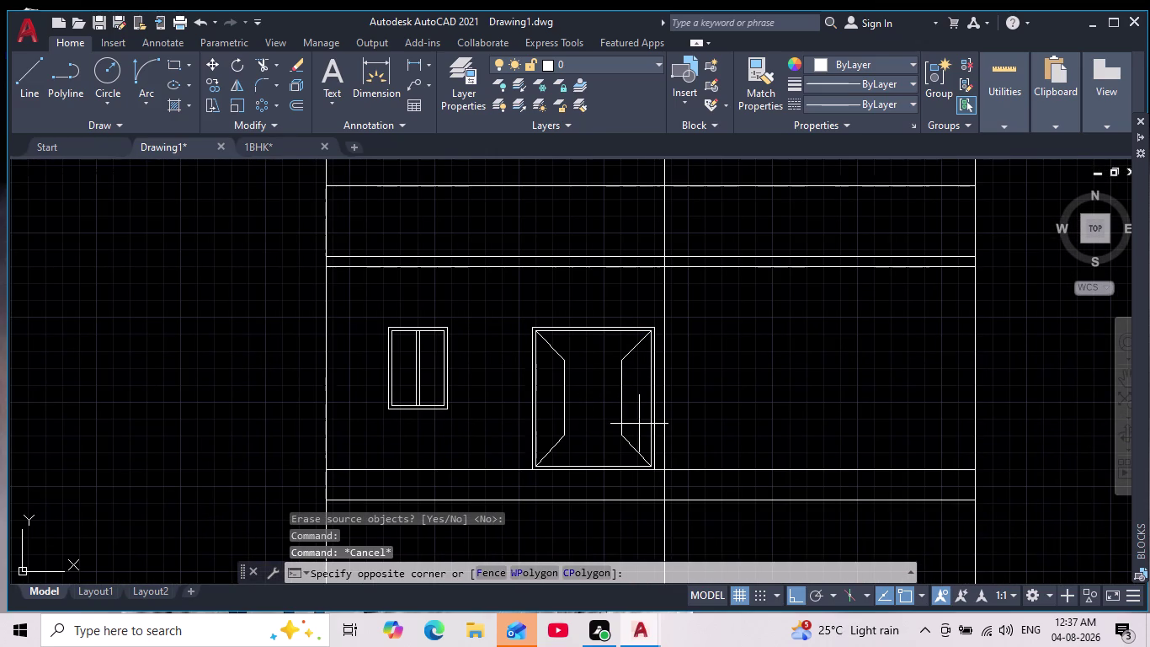
click(559, 349)
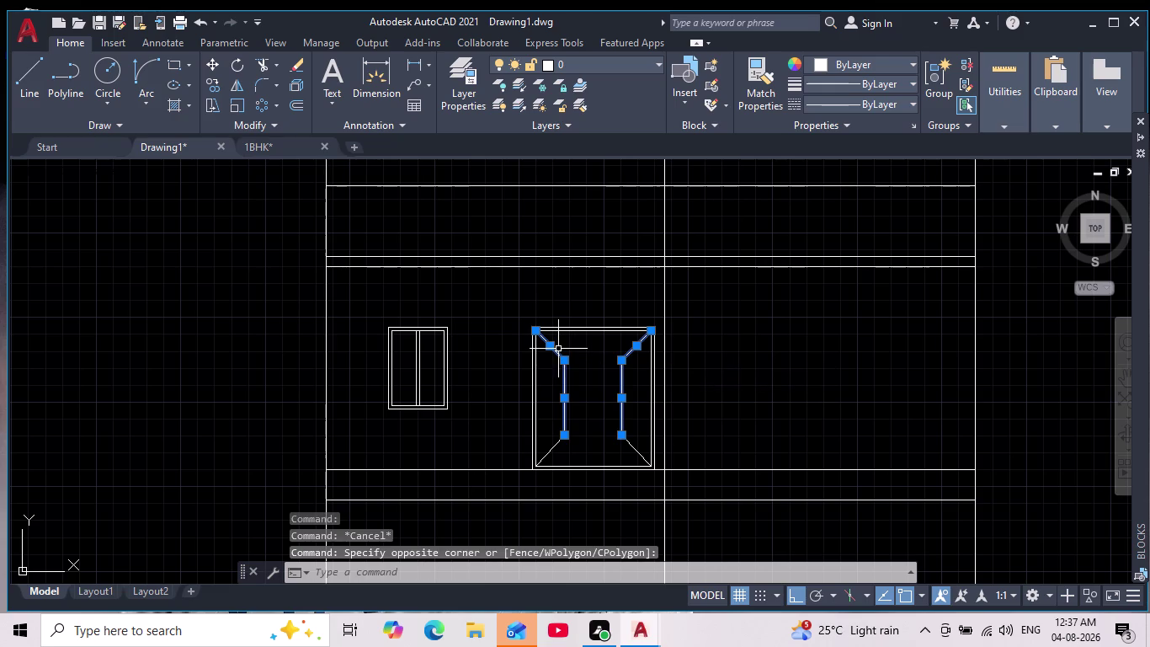
scroll(up, 3)
middle_drag(602, 449, 602, 351)
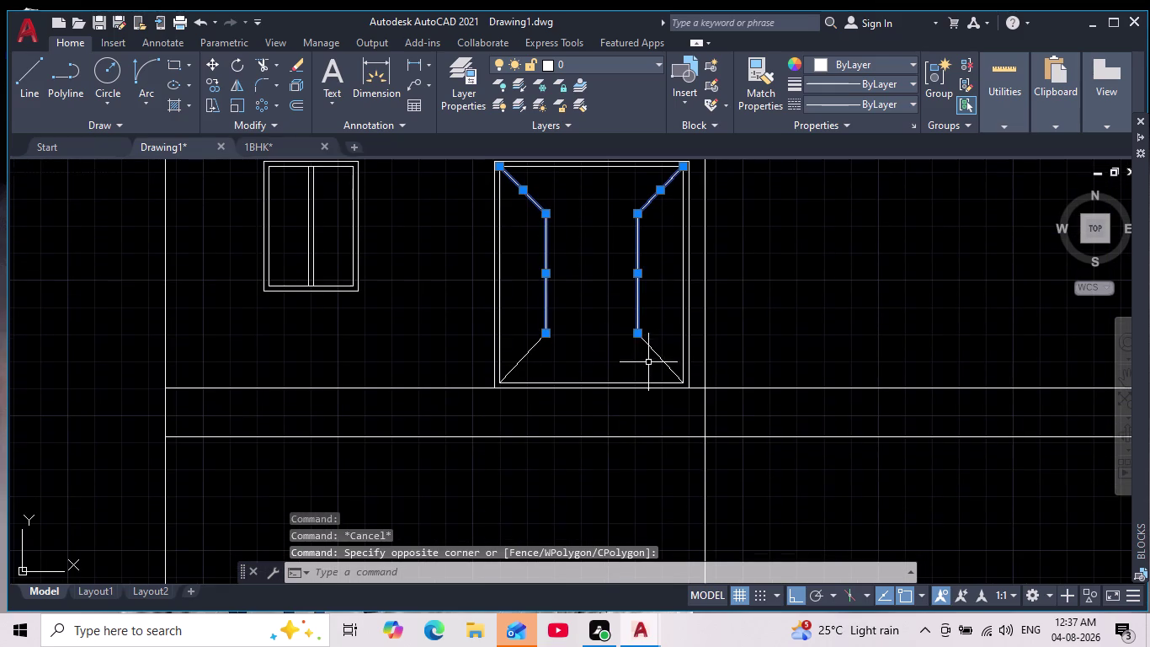
click(667, 344)
click(520, 355)
key(Delete)
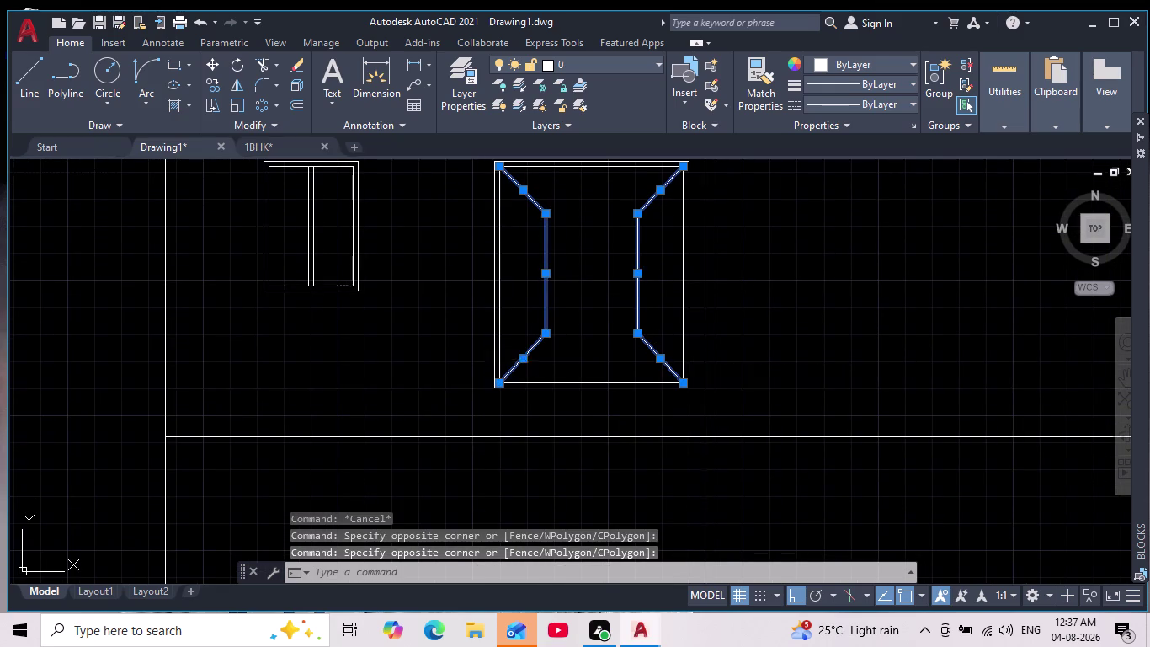
scroll(down, 3)
scroll(up, 3)
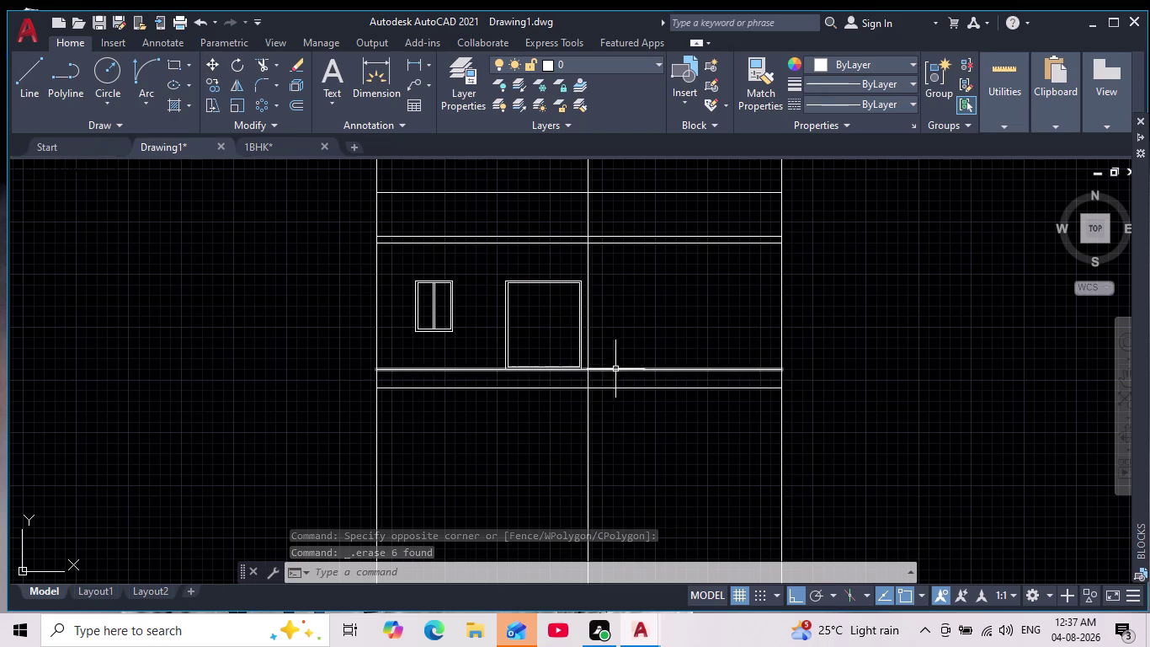
scroll(up, 3)
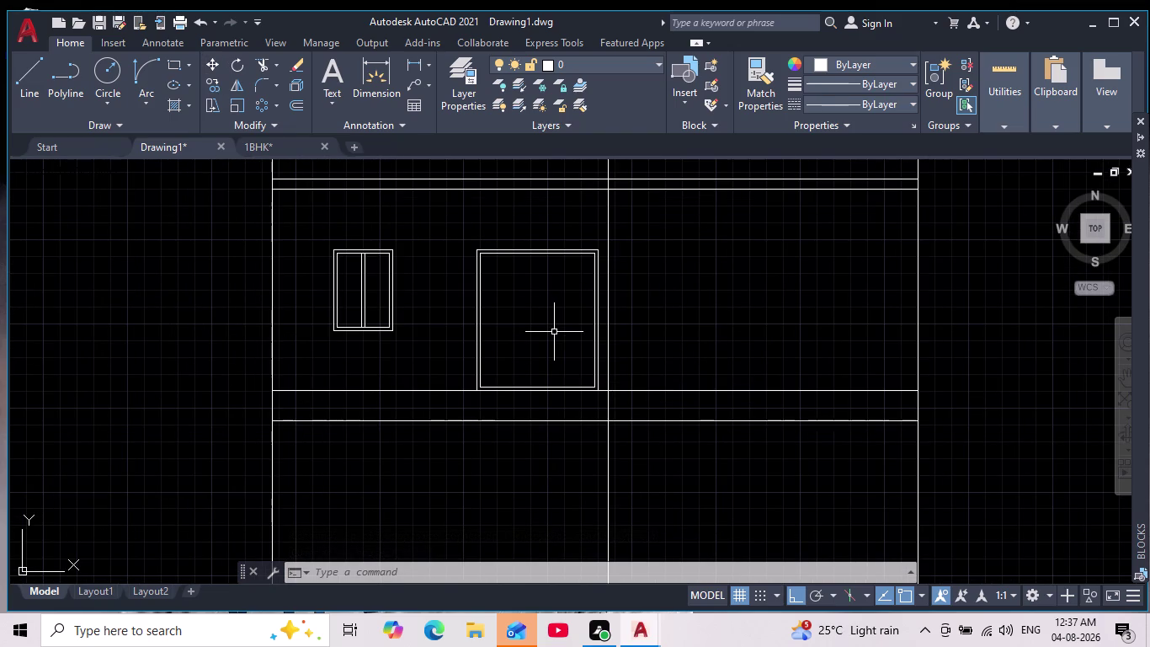
key(h)
key(Return)
Fence-trim the stray vertical lines around the elevation.
scroll(down, 3)
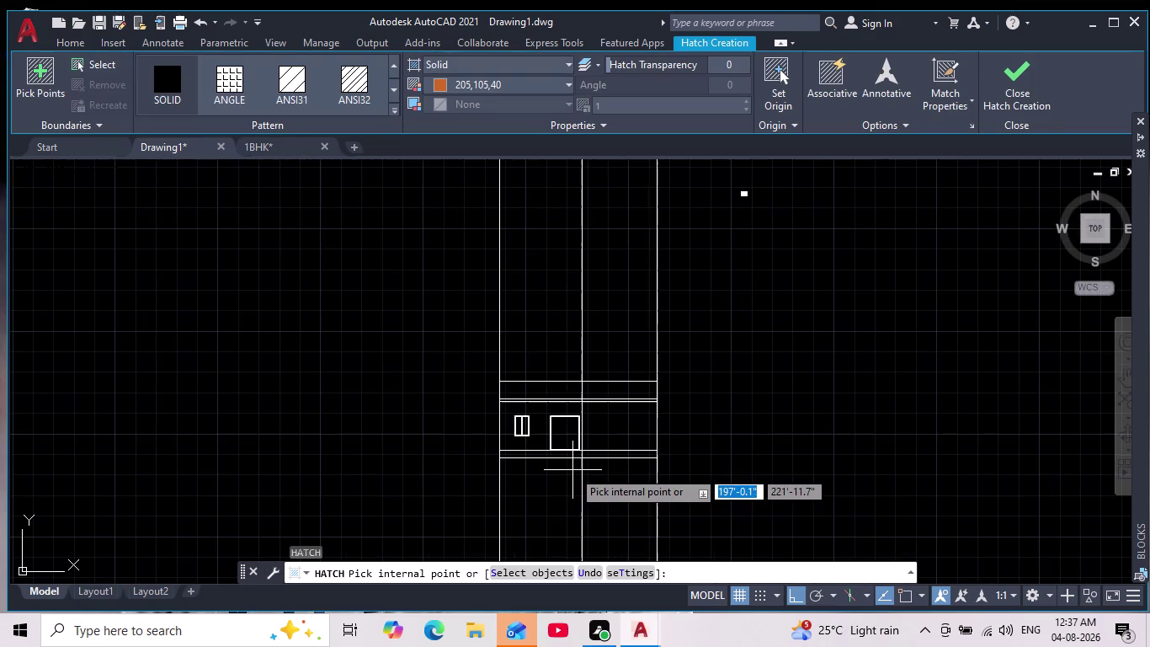
key(Escape)
scroll(down, 3)
middle_drag(655, 461, 619, 338)
scroll(down, 3)
scroll(up, 3)
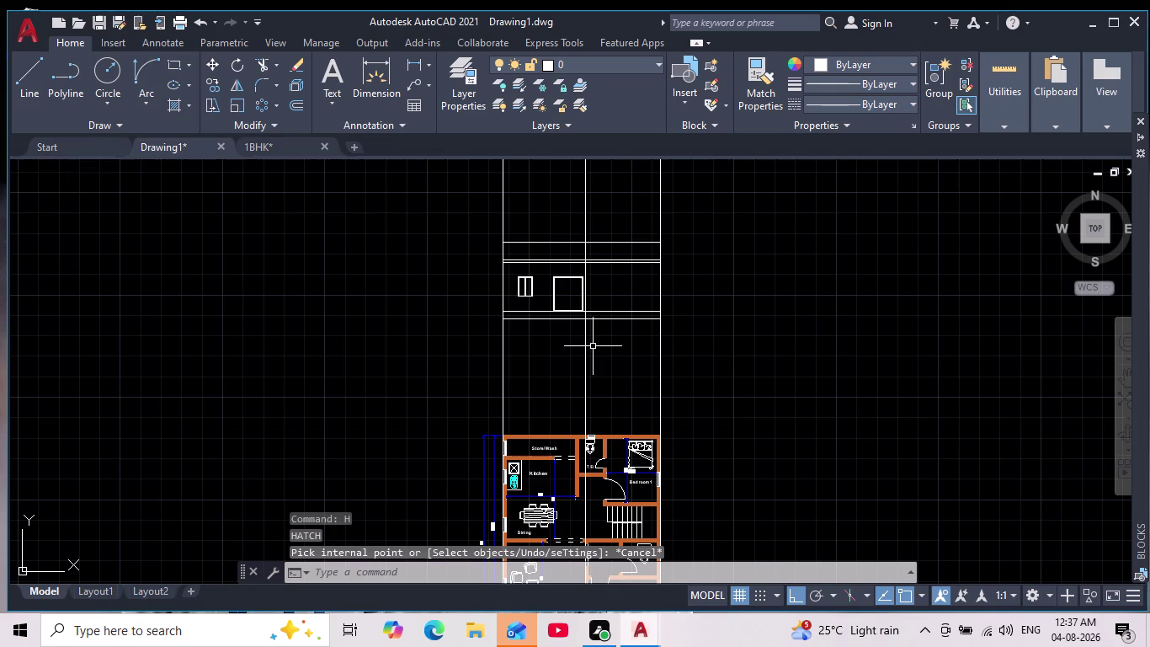
middle_drag(593, 342, 573, 365)
middle_drag(585, 361, 506, 344)
scroll(down, 3)
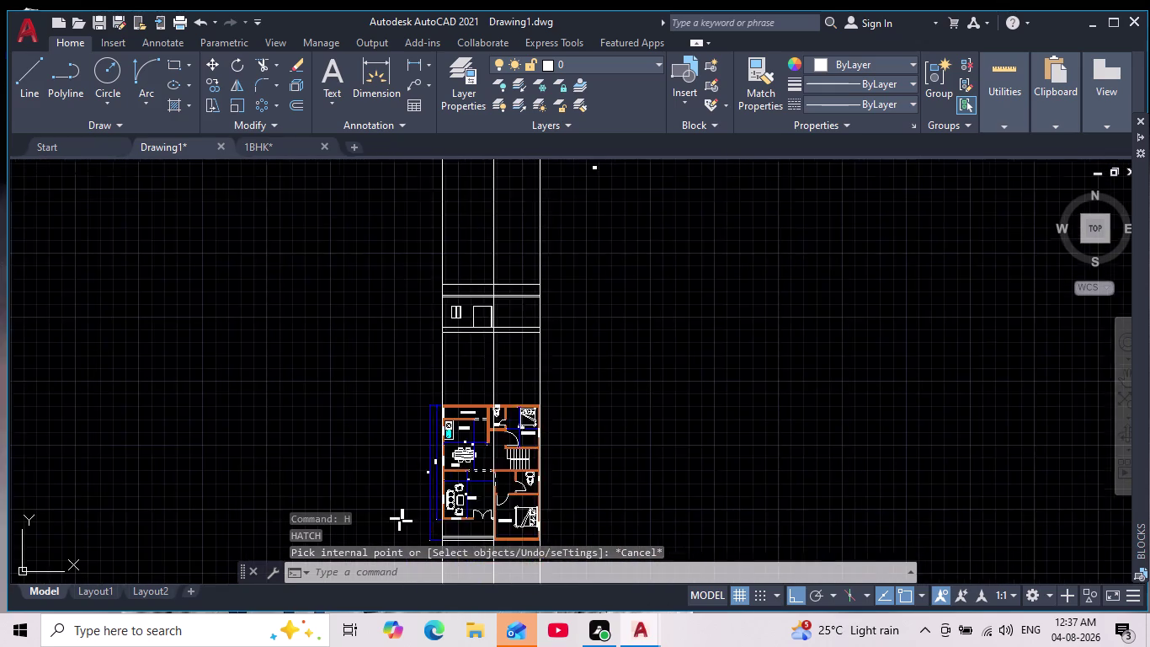
scroll(up, 3)
scroll(up, 3)
scroll(up, 3)
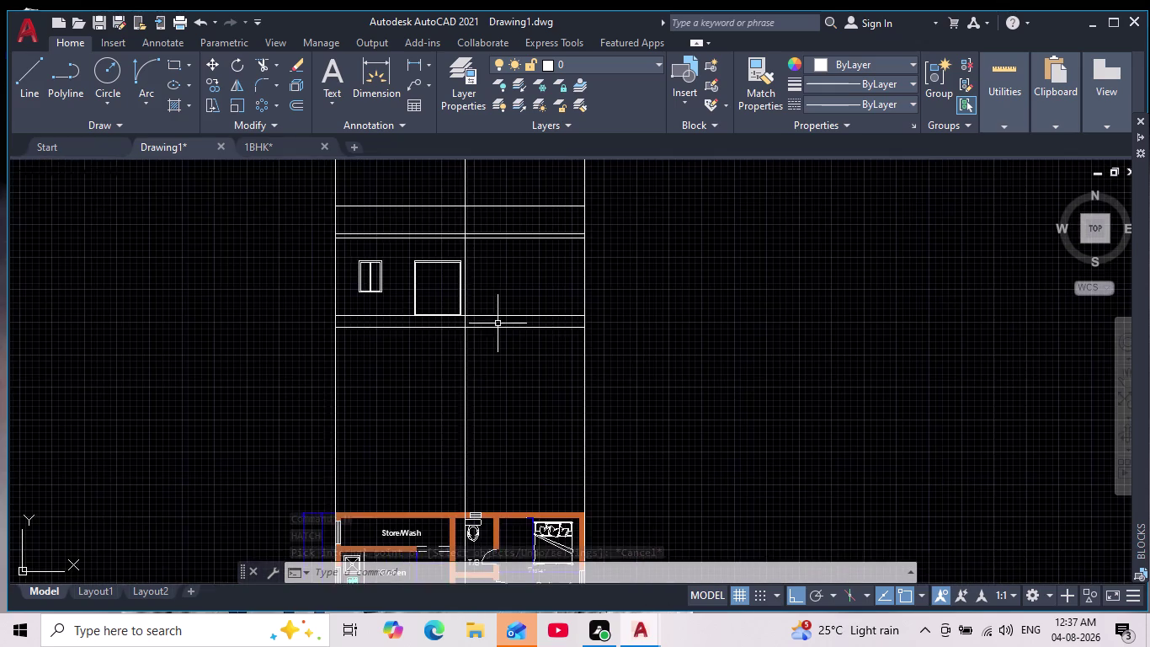
scroll(up, 3)
middle_drag(470, 320, 493, 409)
scroll(up, 3)
middle_drag(352, 295, 461, 332)
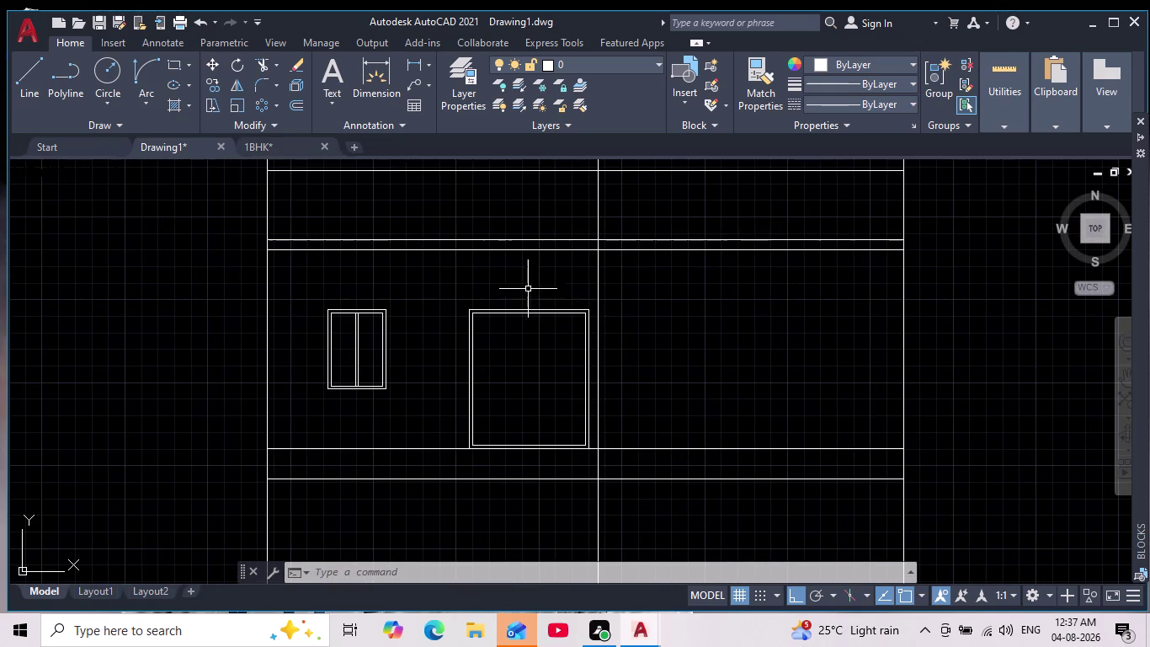
scroll(down, 3)
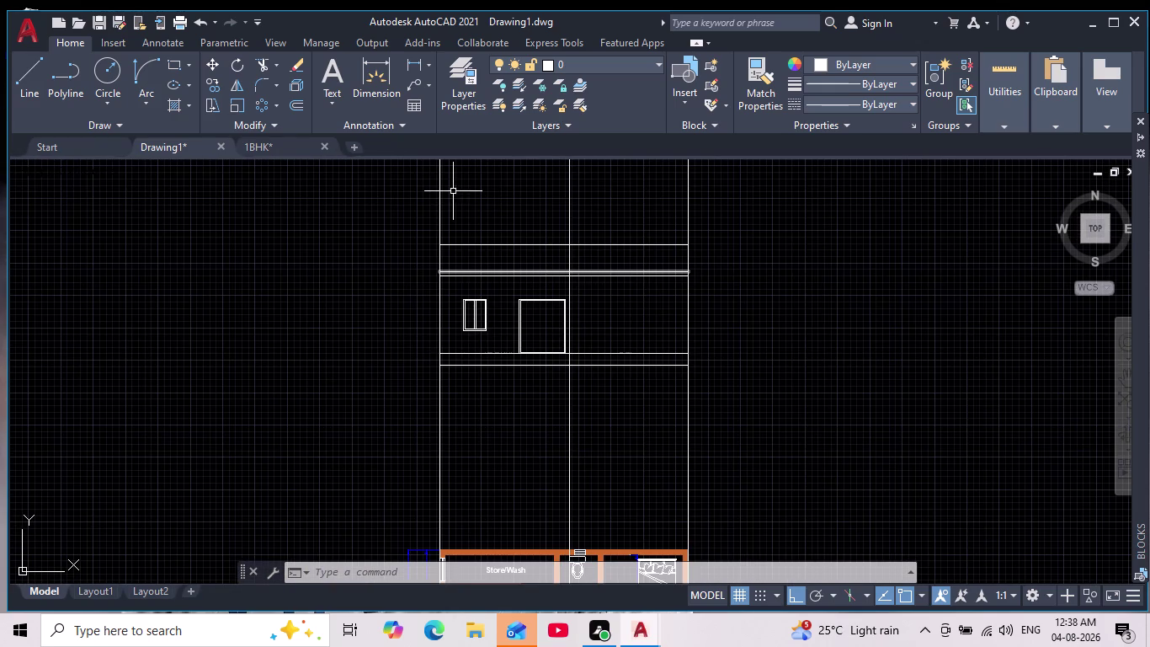
click(262, 69)
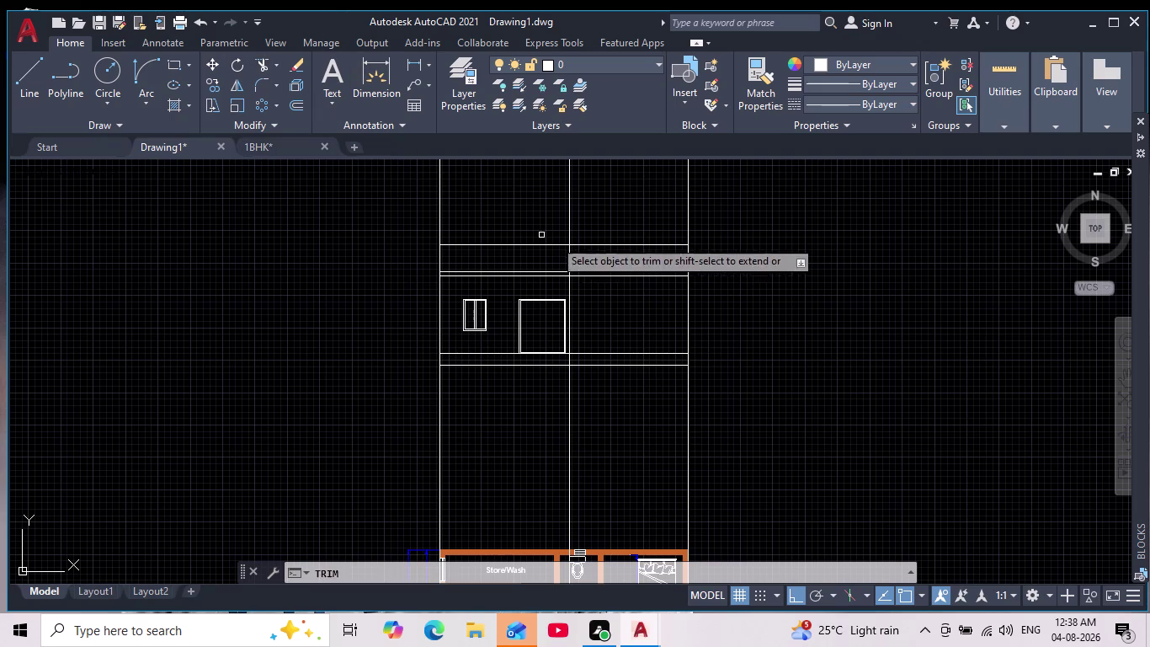
drag(600, 208, 499, 201)
scroll(up, 3)
scroll(up, 3)
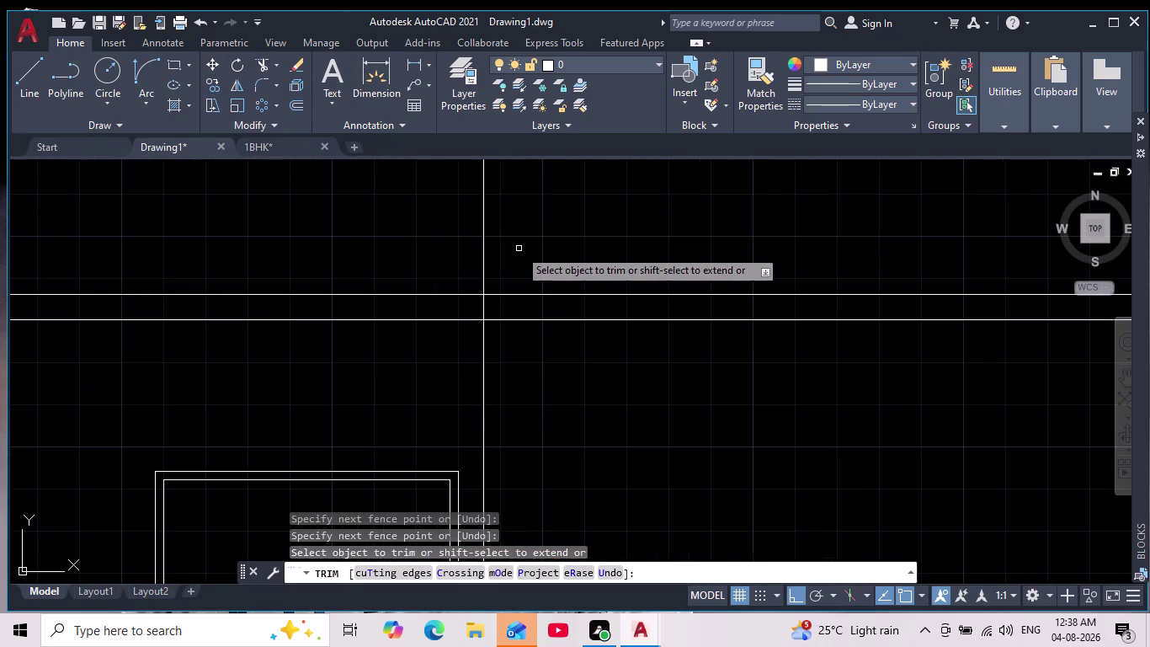
drag(394, 227, 532, 216)
scroll(up, 3)
drag(435, 315, 547, 282)
scroll(down, 3)
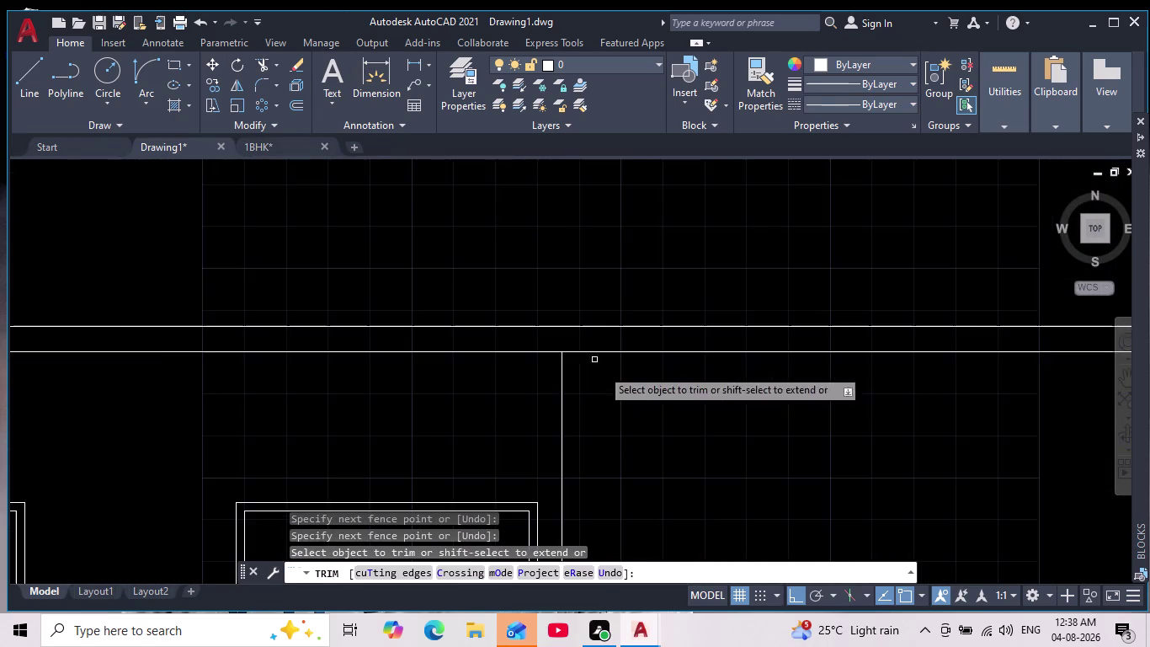
middle_drag(635, 392, 588, 217)
scroll(down, 3)
scroll(up, 3)
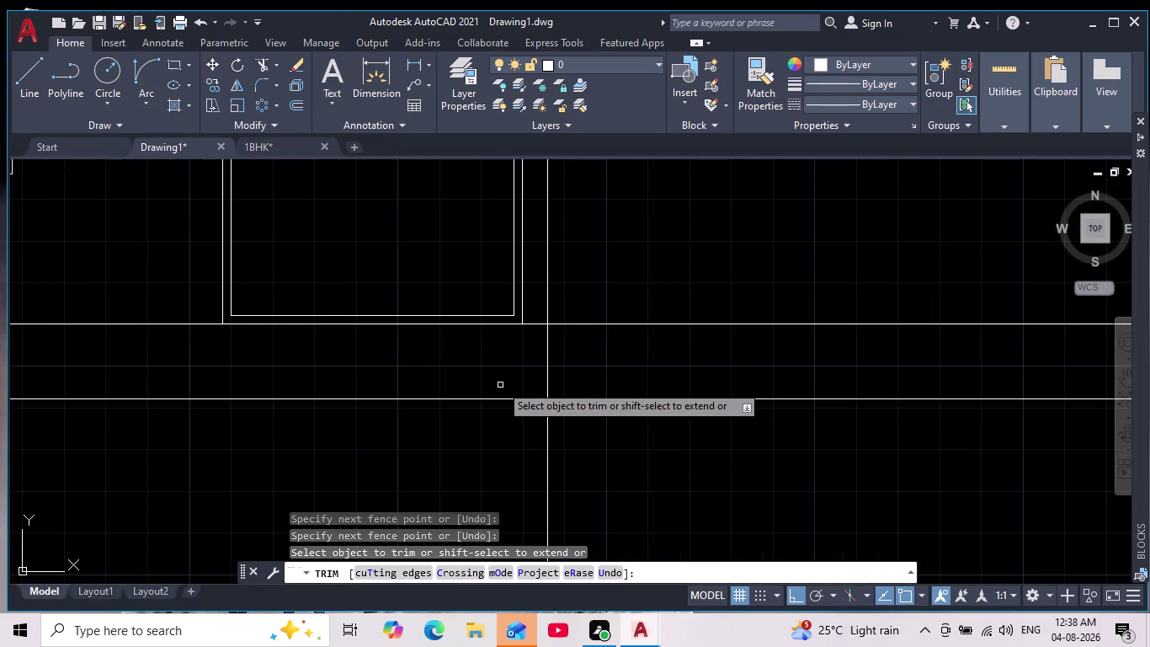
Trim the centre line between the slab lines.
click(500, 376)
drag(503, 375, 641, 355)
drag(617, 355, 542, 370)
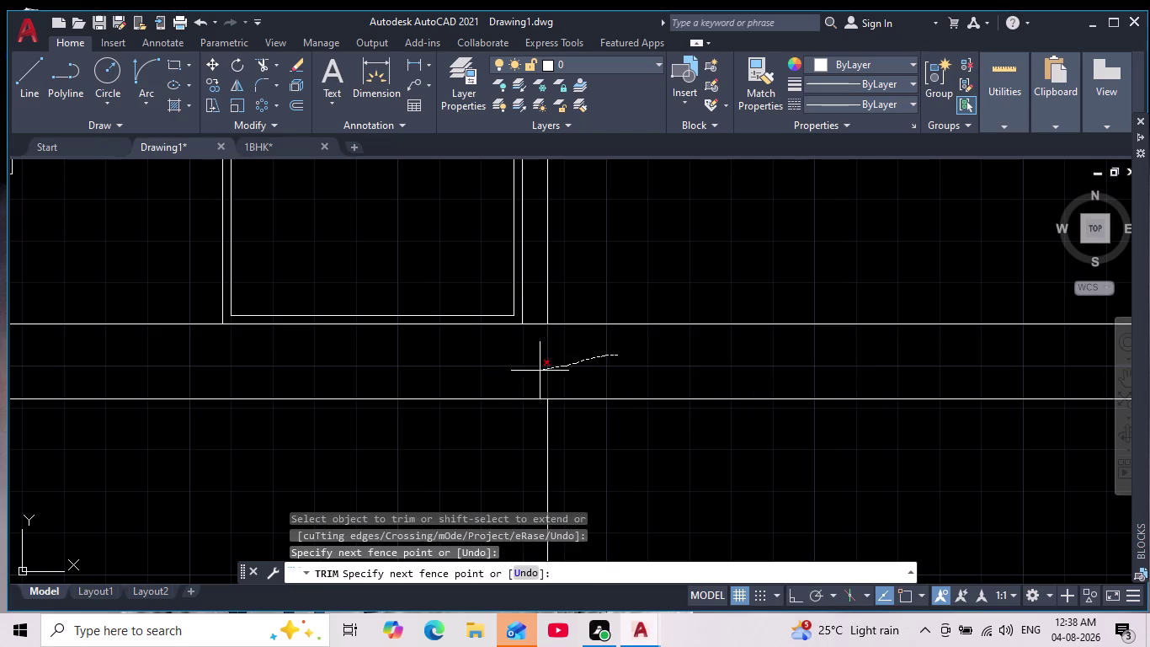
drag(542, 370, 528, 372)
scroll(down, 3)
middle_drag(671, 453, 652, 395)
scroll(down, 3)
key(Escape)
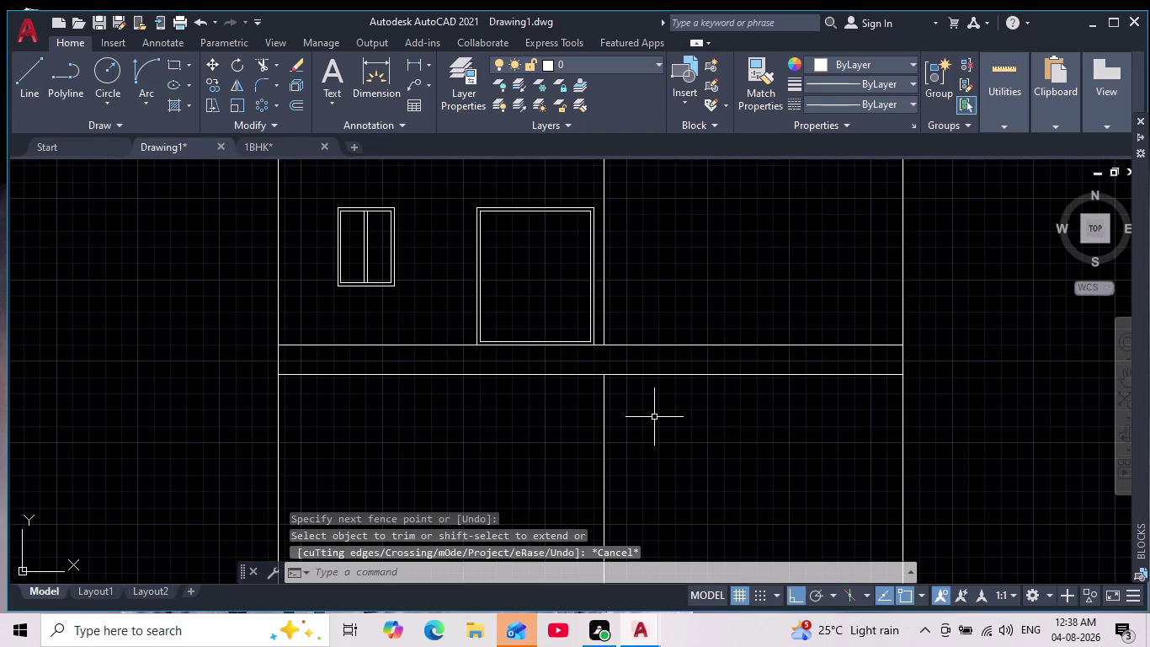
Delete the centre line below the slab.
drag(655, 417, 623, 423)
click(608, 427)
drag(638, 428, 630, 430)
click(495, 457)
key(Escape)
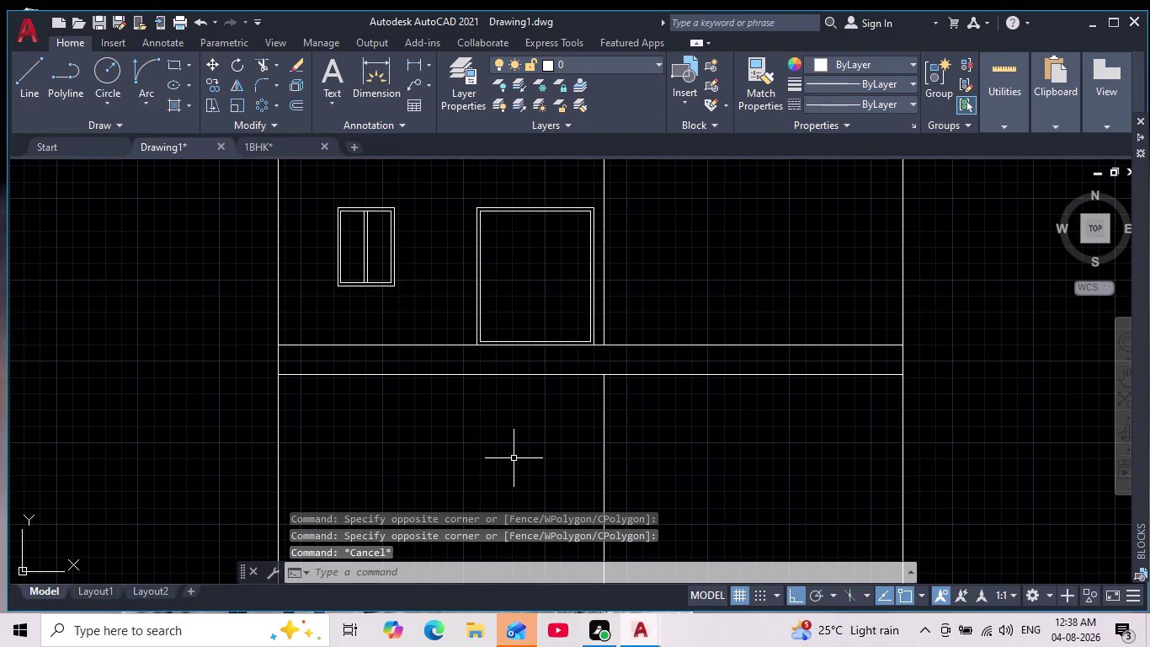
drag(655, 427, 639, 436)
click(583, 463)
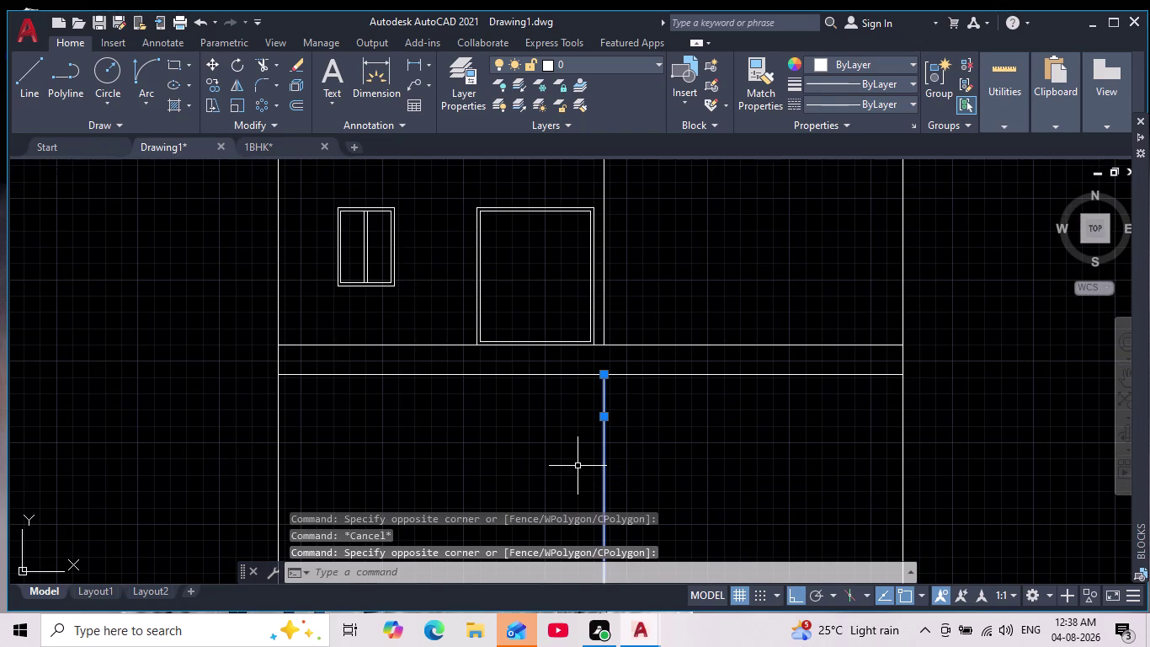
key(Delete)
scroll(down, 3)
middle_drag(578, 466, 587, 382)
scroll(down, 3)
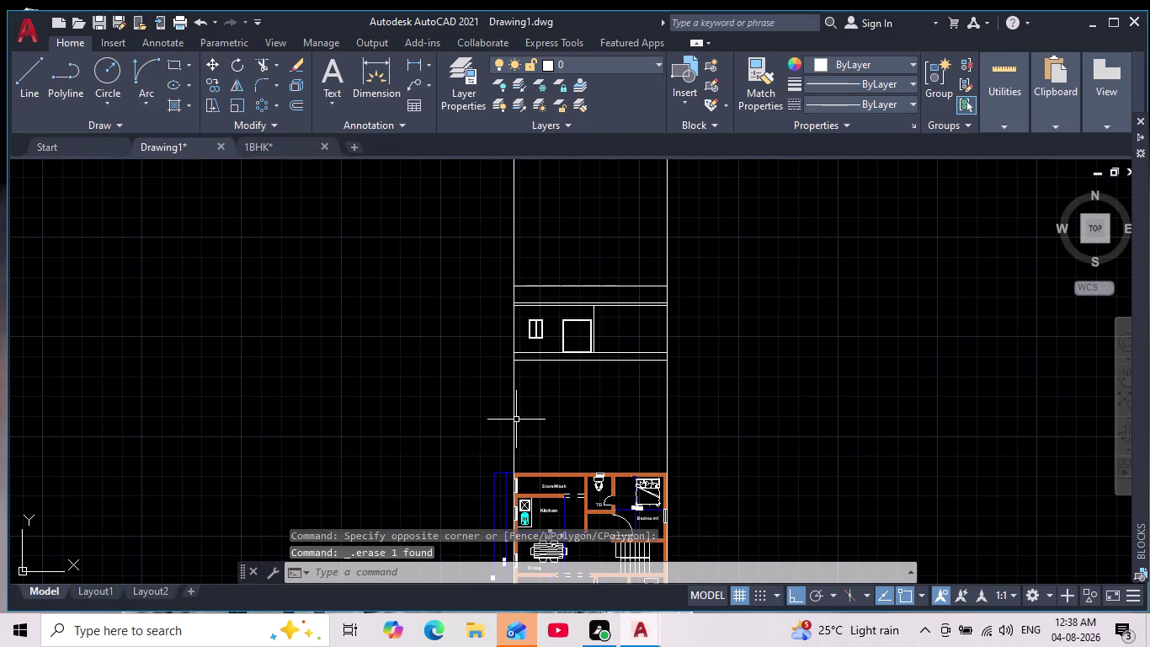
scroll(up, 3)
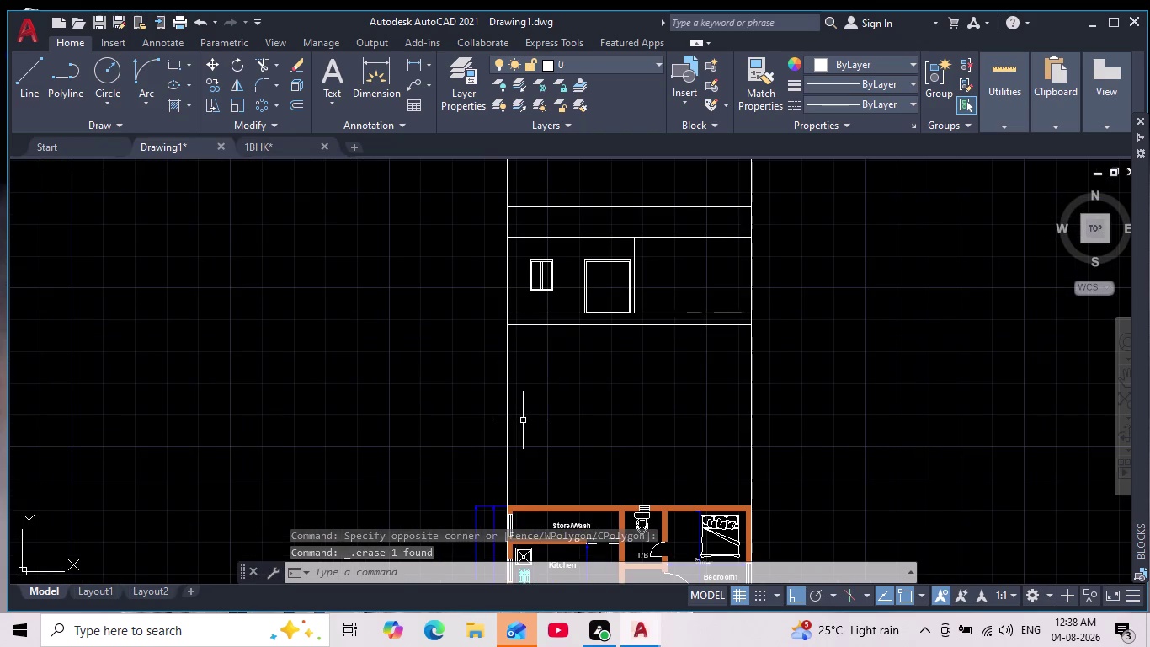
Erase the stray lines below the floor plan.
click(262, 68)
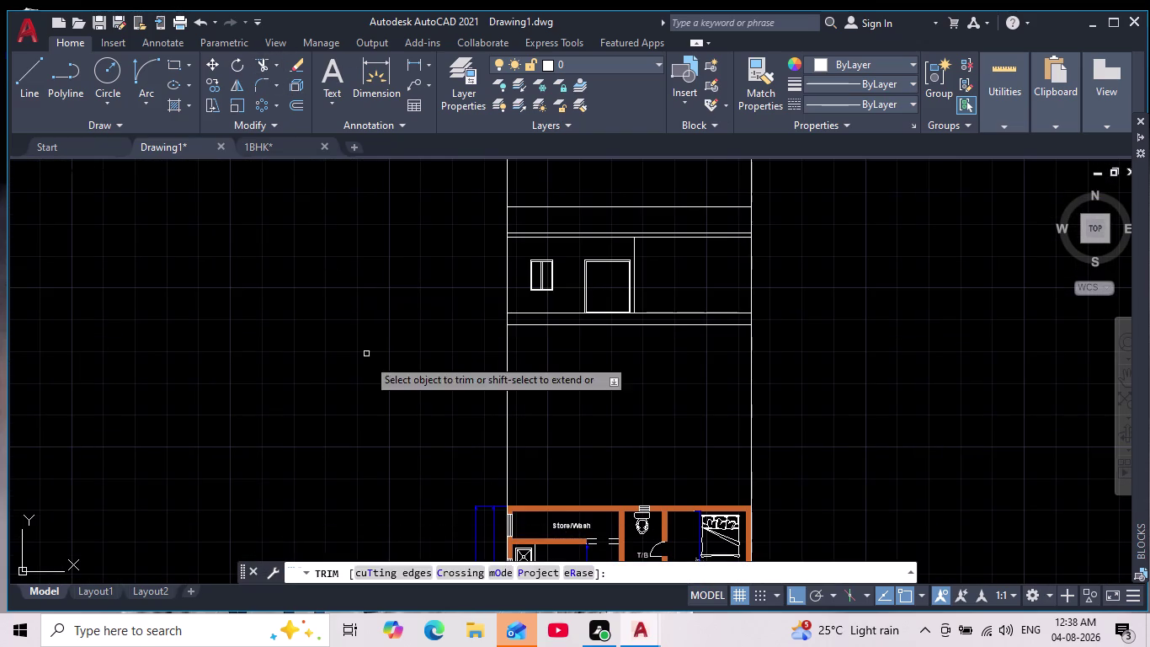
drag(372, 380, 906, 388)
middle_drag(882, 354, 714, 72)
scroll(down, 3)
key(Escape)
drag(786, 434, 415, 464)
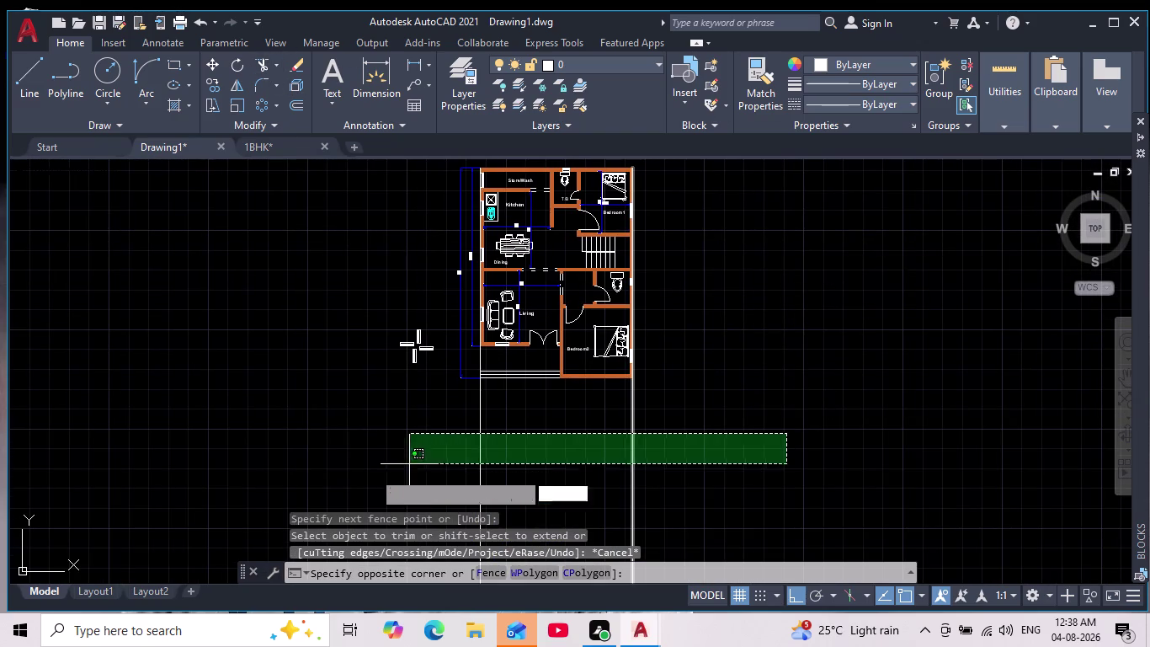
click(360, 473)
key(Delete)
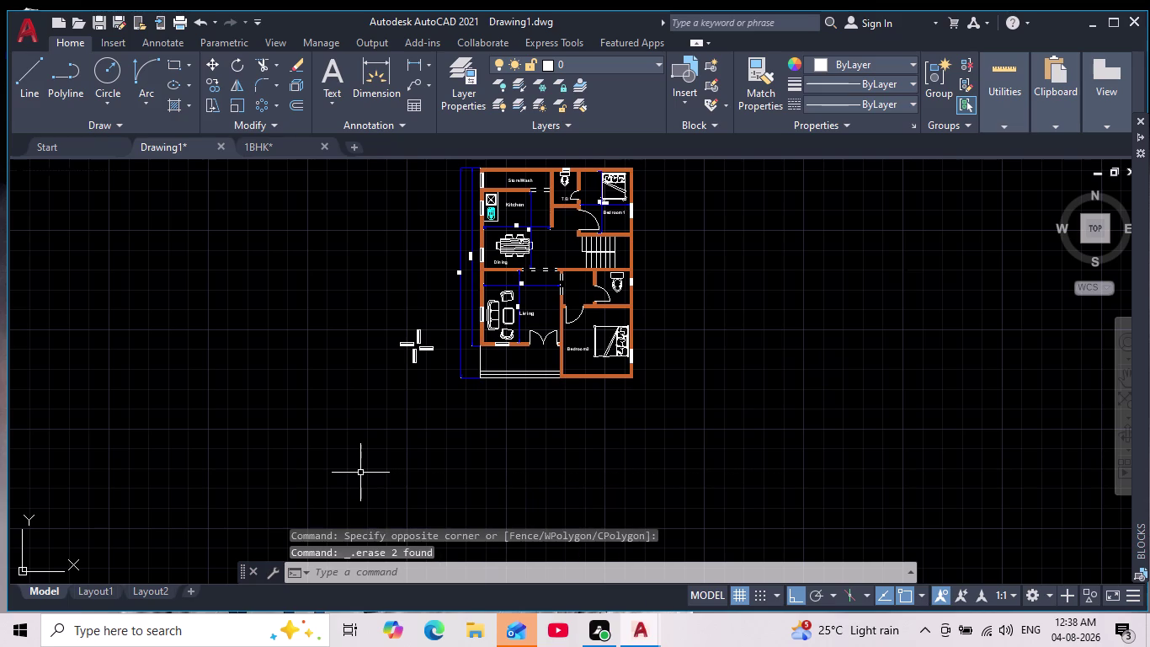
scroll(down, 3)
scroll(up, 3)
middle_drag(550, 457, 555, 541)
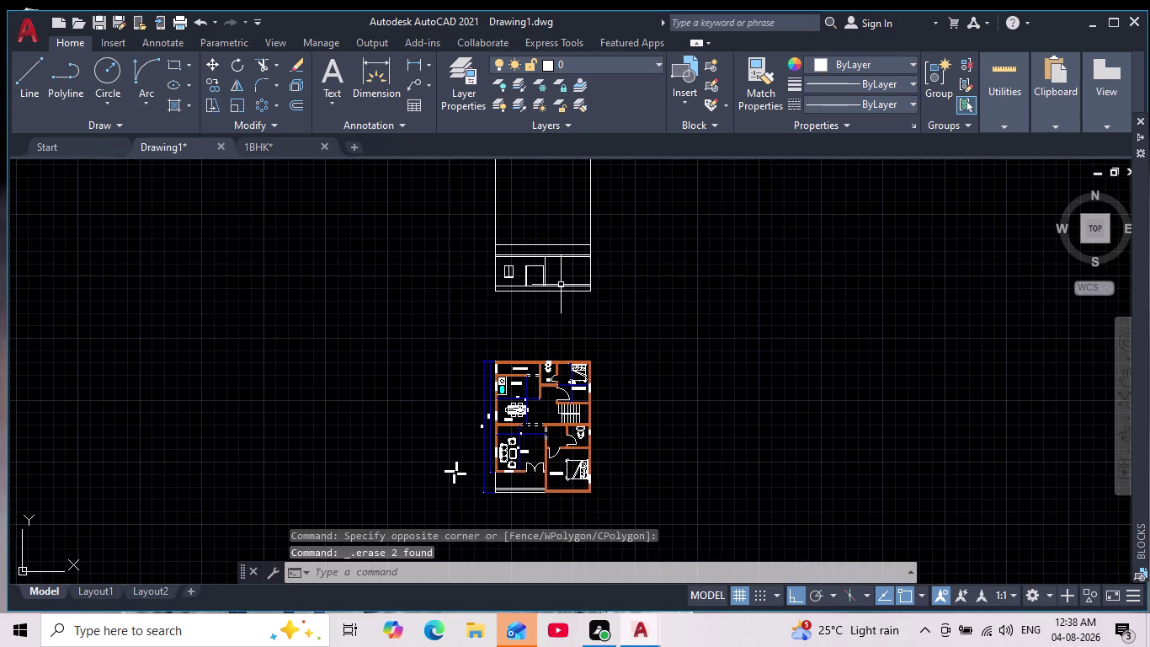
middle_drag(561, 285, 563, 391)
Trim off the tall lines sticking up above the elevation.
click(262, 63)
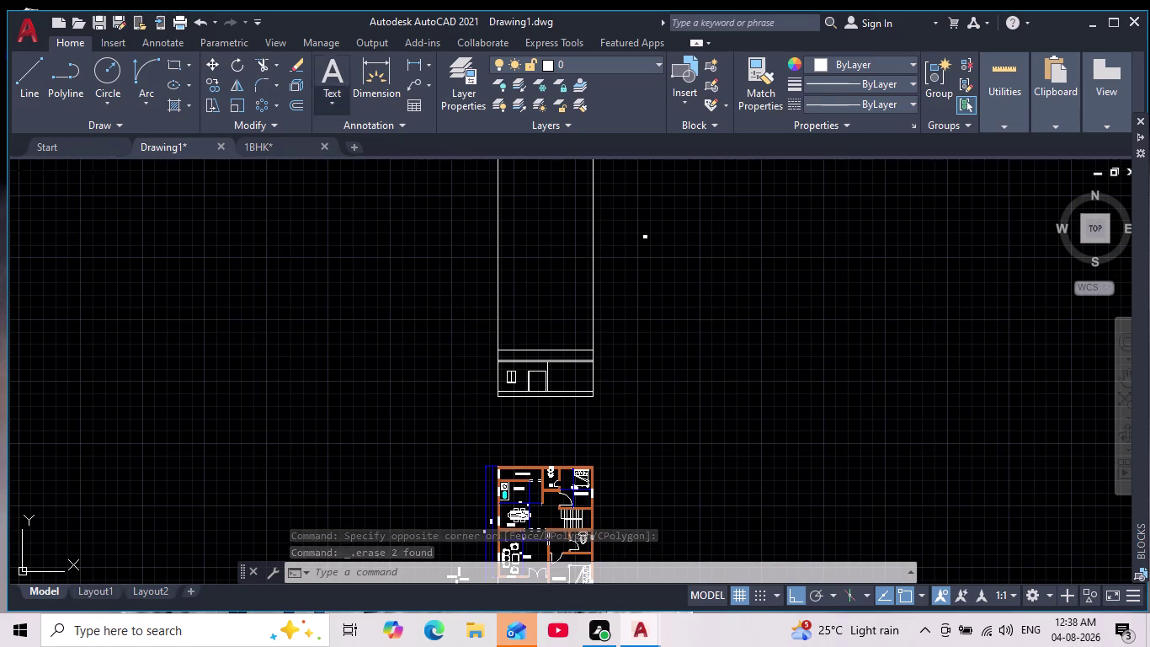
drag(729, 253, 320, 254)
drag(361, 264, 631, 262)
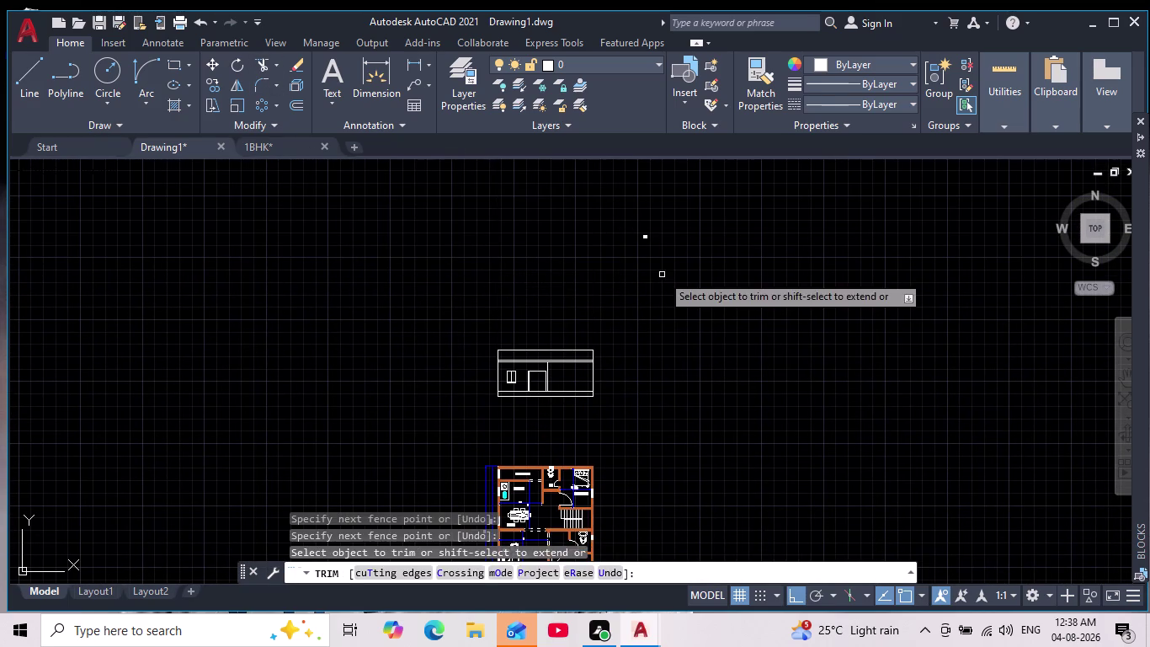
scroll(up, 3)
key(Escape)
middle_drag(660, 269, 662, 313)
Delete the leftover door block set.
drag(691, 245, 665, 282)
click(585, 318)
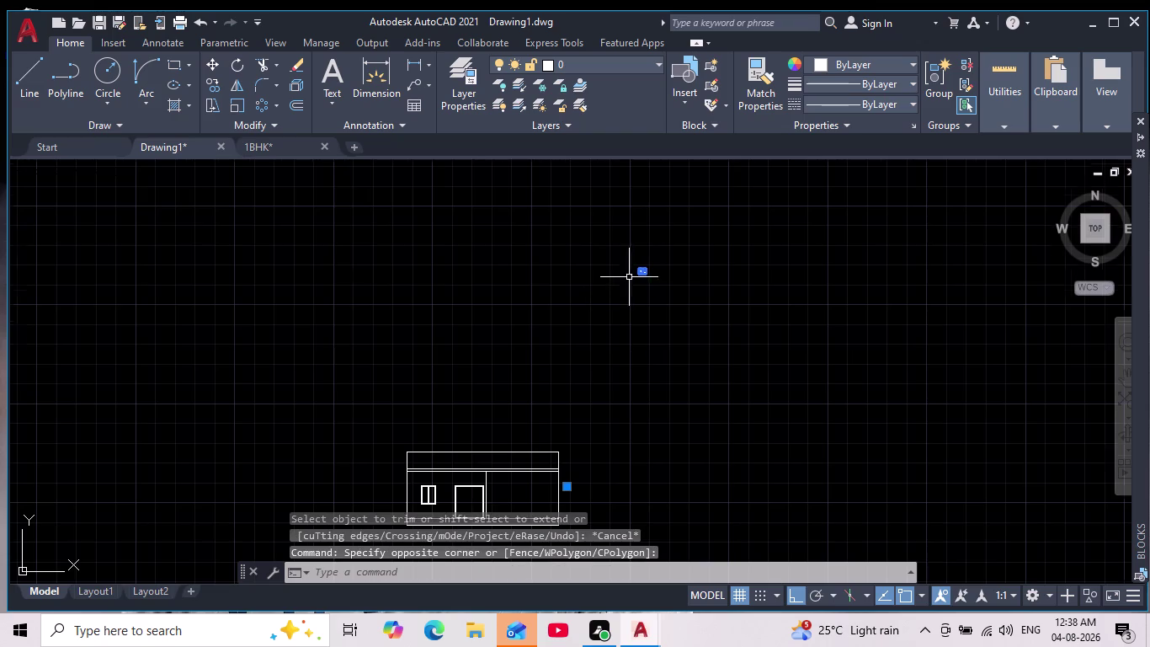
scroll(up, 3)
scroll(up, 3)
middle_drag(734, 279, 718, 380)
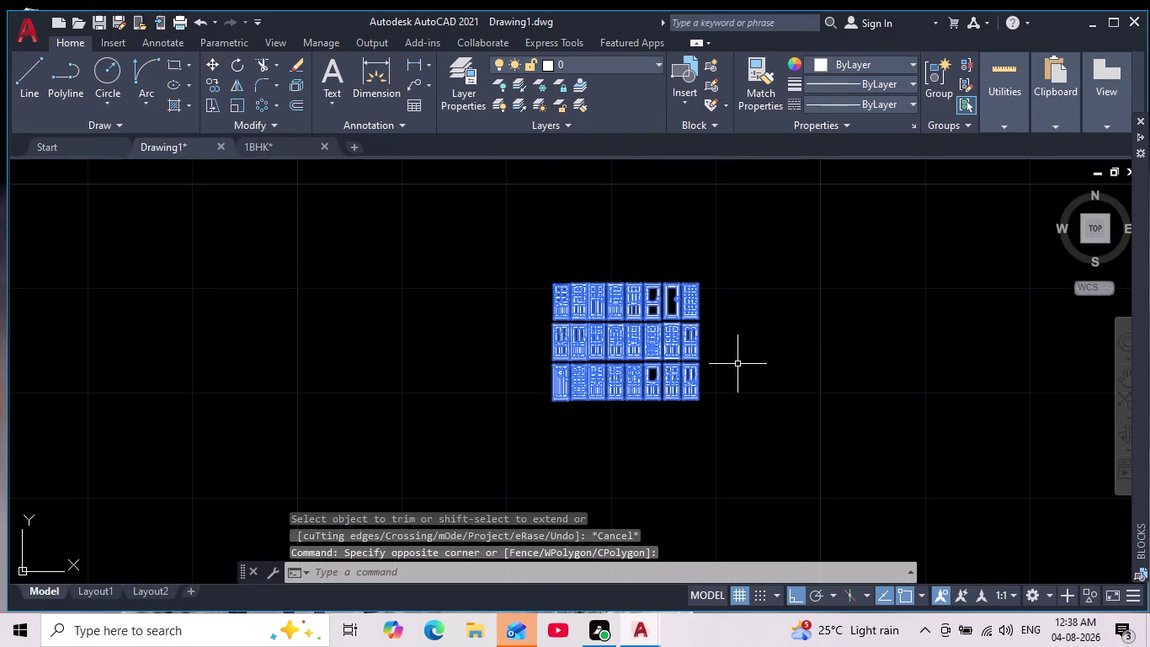
key(Delete)
scroll(down, 3)
scroll(down, 3)
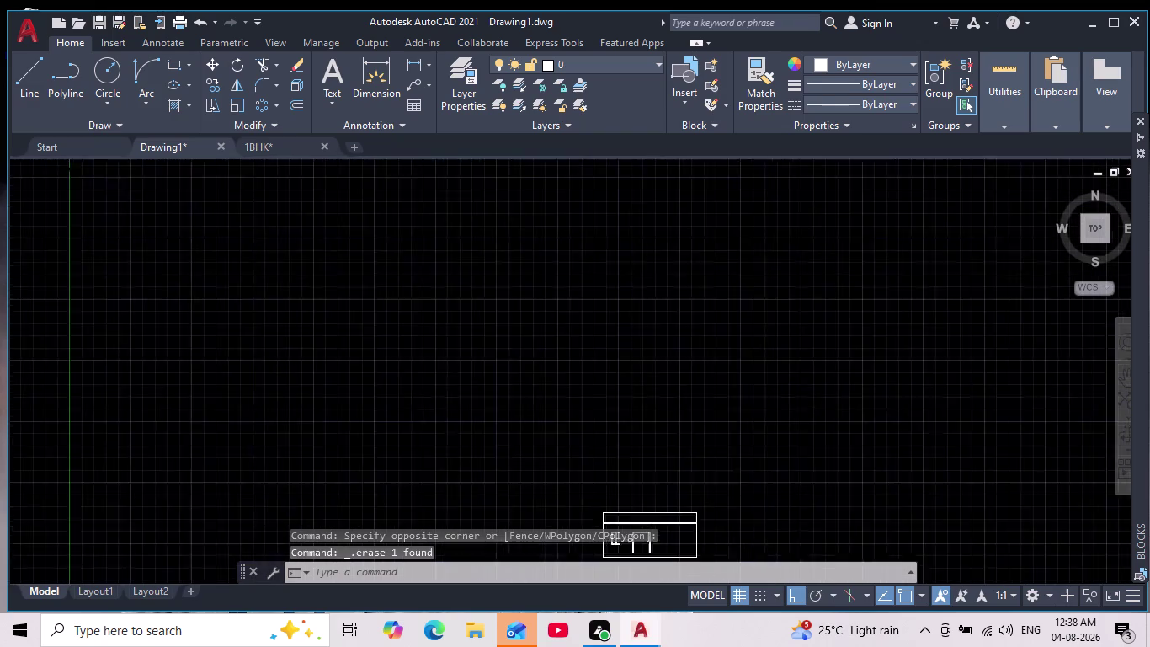
Delete the cross-shaped objects beside the floor plan.
middle_drag(754, 462, 506, 72)
middle_drag(452, 261, 561, 626)
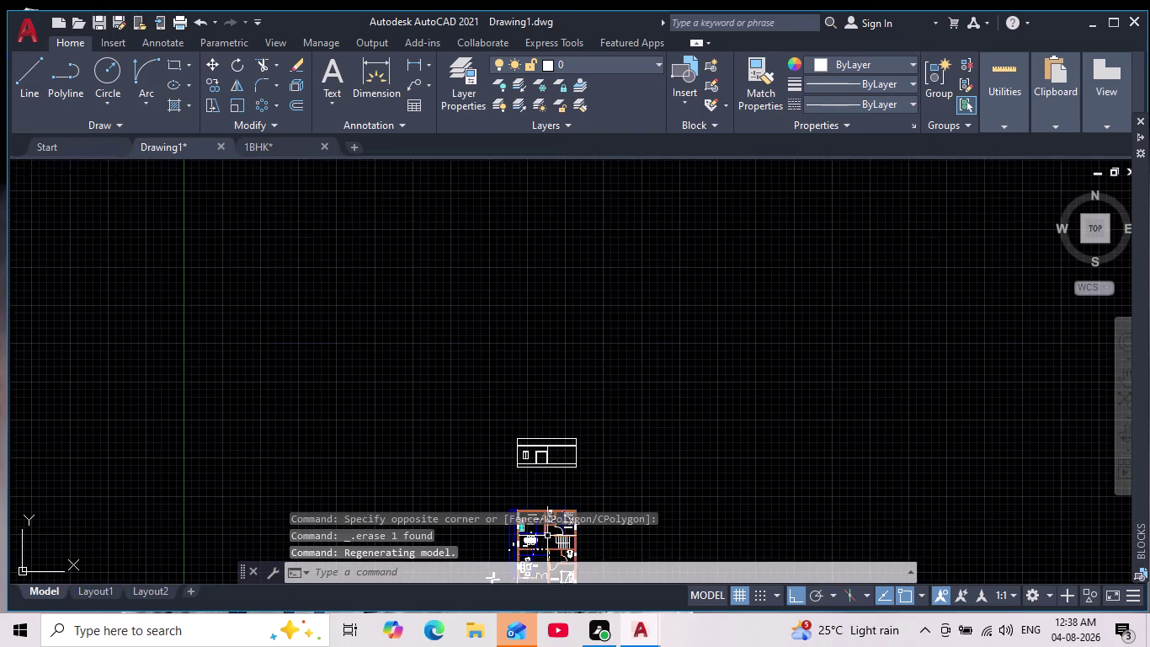
scroll(up, 3)
middle_drag(550, 523, 547, 333)
scroll(down, 3)
middle_drag(617, 435, 567, 234)
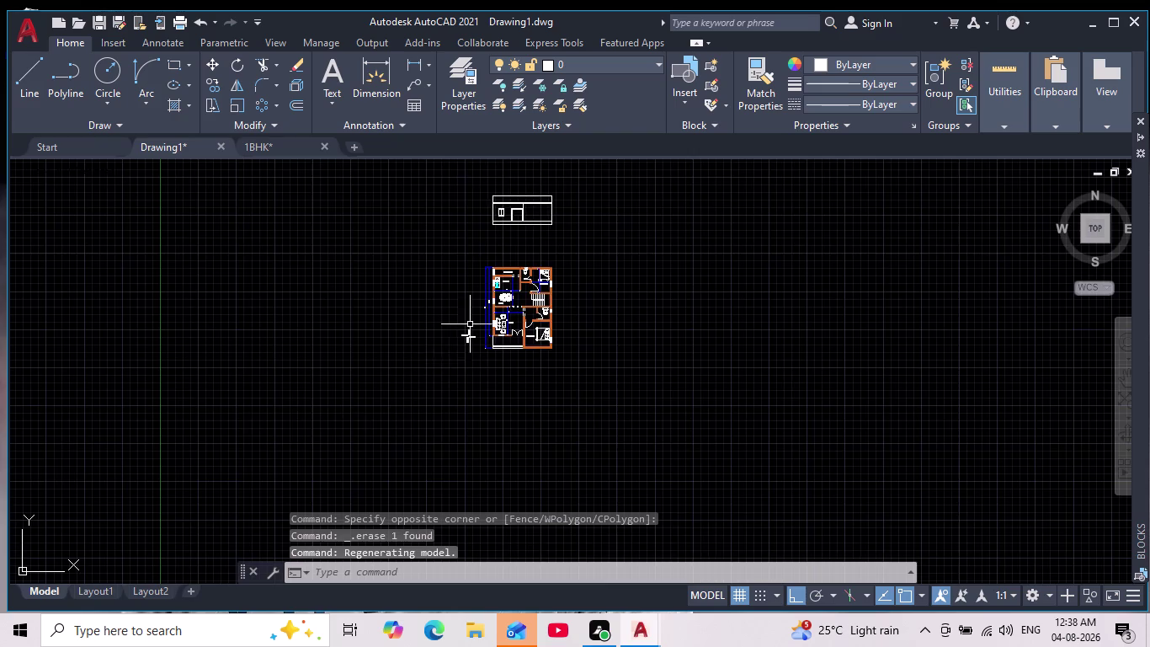
scroll(up, 3)
scroll(up, 3)
drag(436, 239, 390, 265)
click(310, 408)
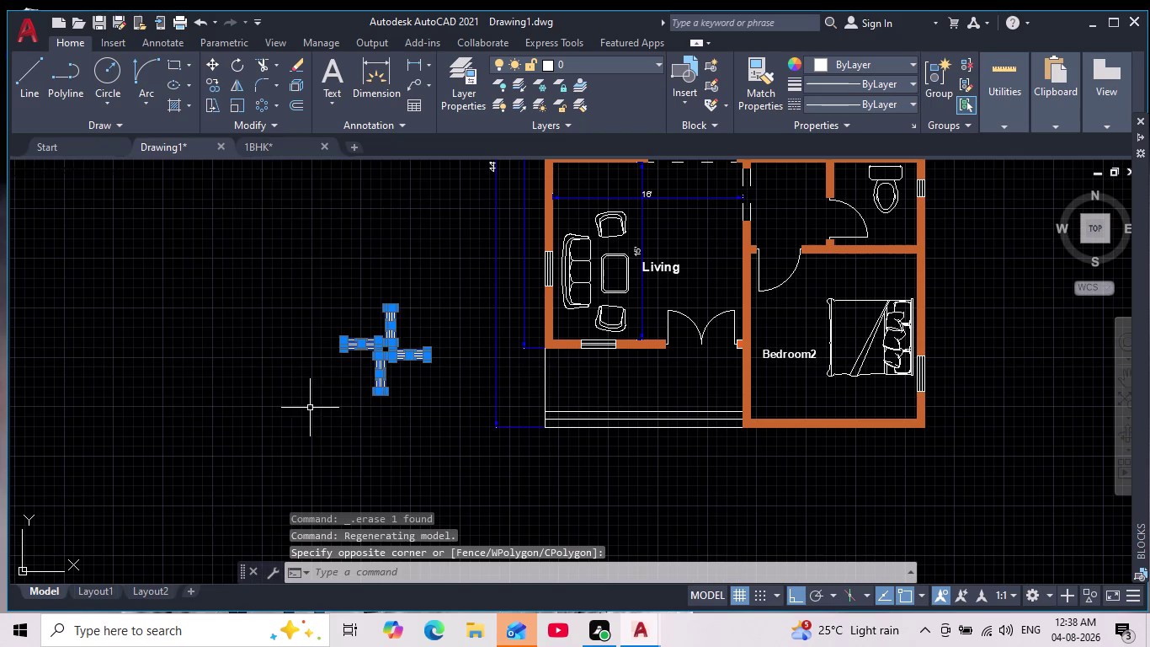
key(Delete)
middle_drag(340, 388, 339, 447)
scroll(down, 3)
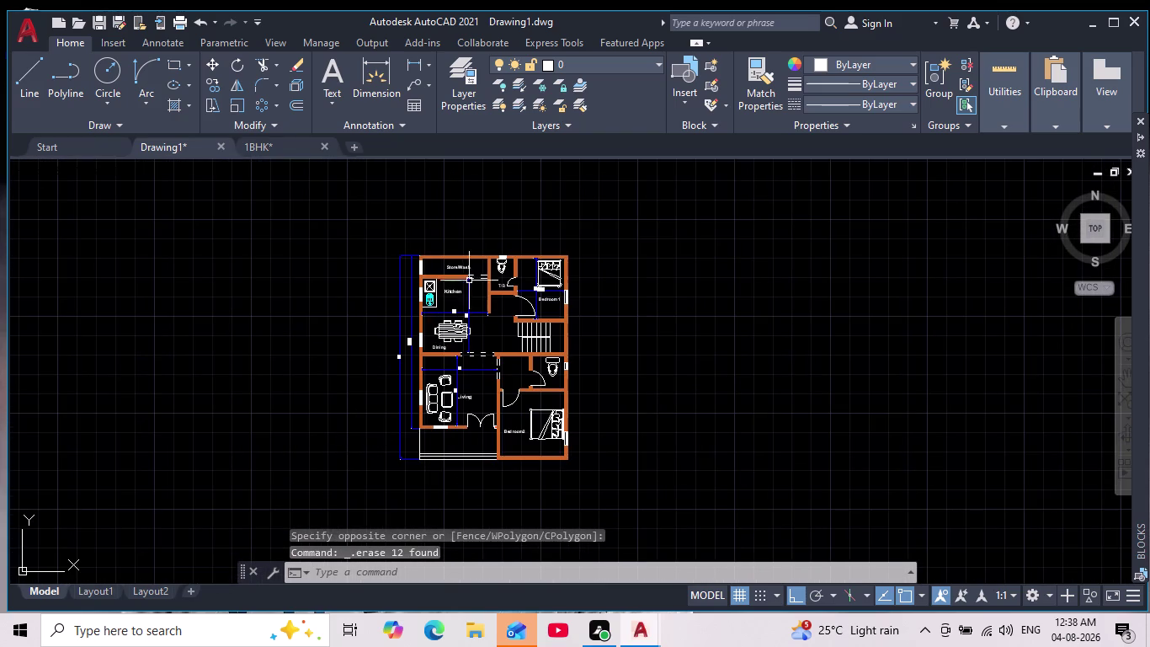
middle_drag(480, 286, 492, 391)
scroll(down, 3)
scroll(up, 3)
scroll(up, 3)
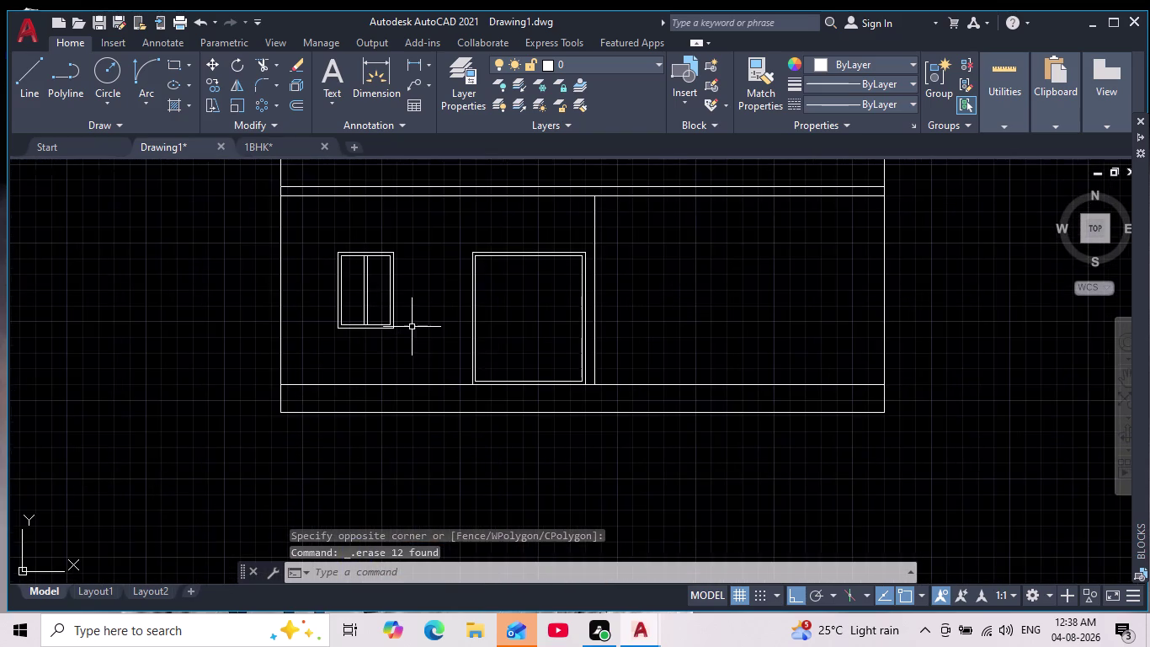
Select the whole single-storey elevation, including its outer boundary lines.
middle_drag(380, 327, 405, 422)
scroll(down, 3)
drag(298, 280, 297, 289)
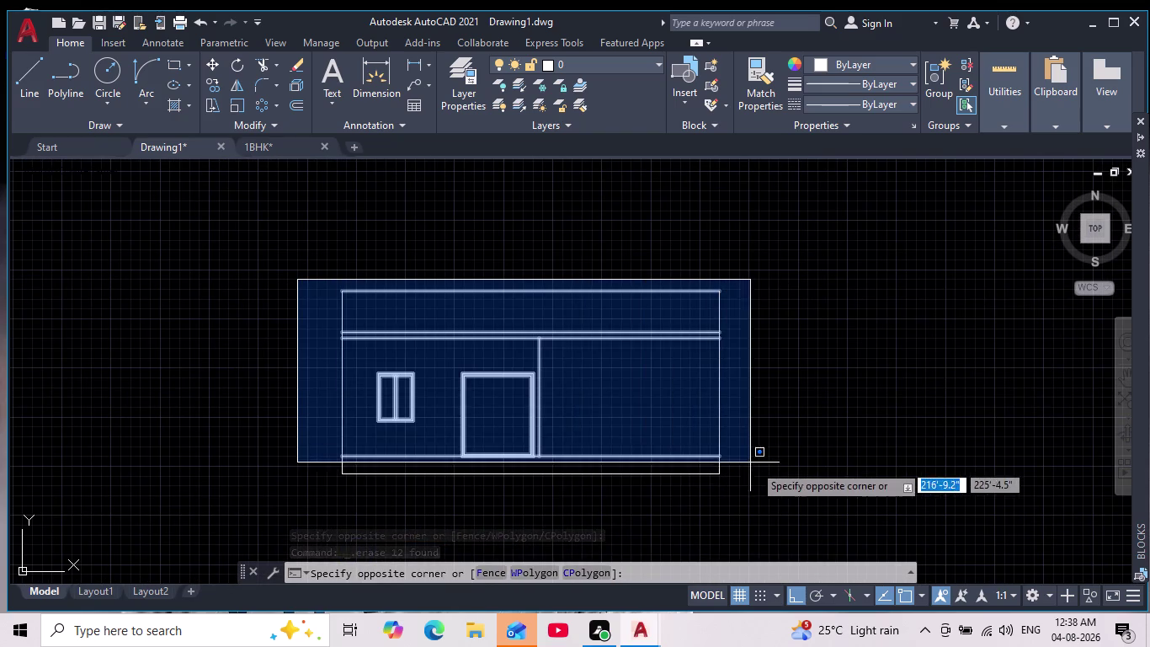
click(756, 466)
scroll(up, 3)
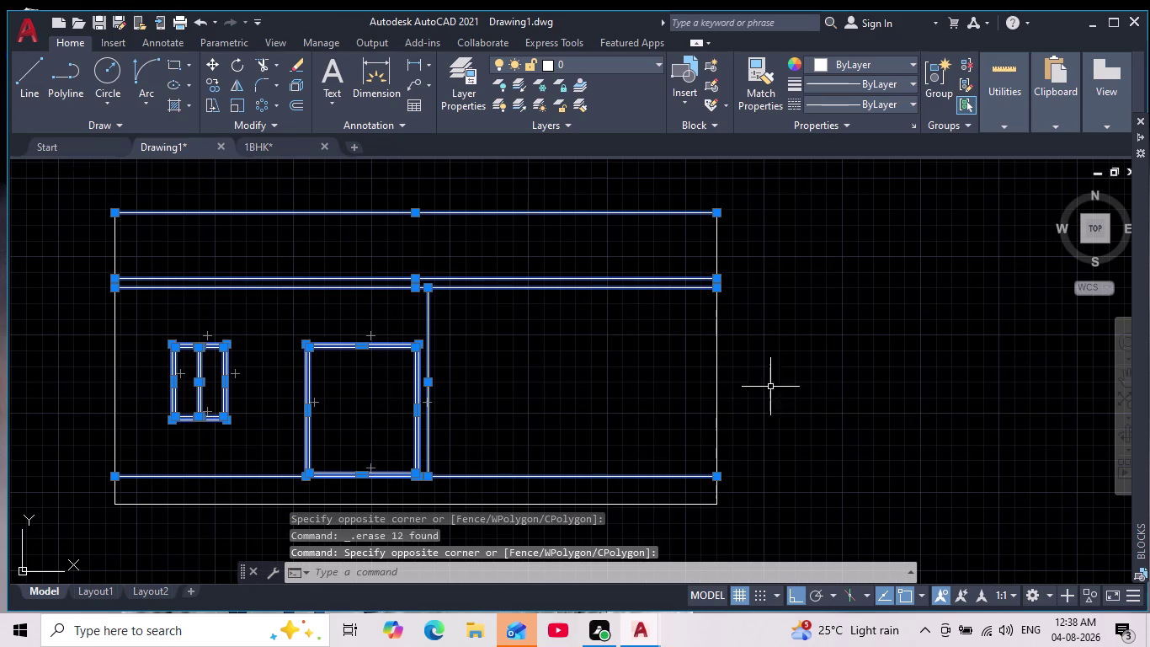
click(775, 378)
click(635, 418)
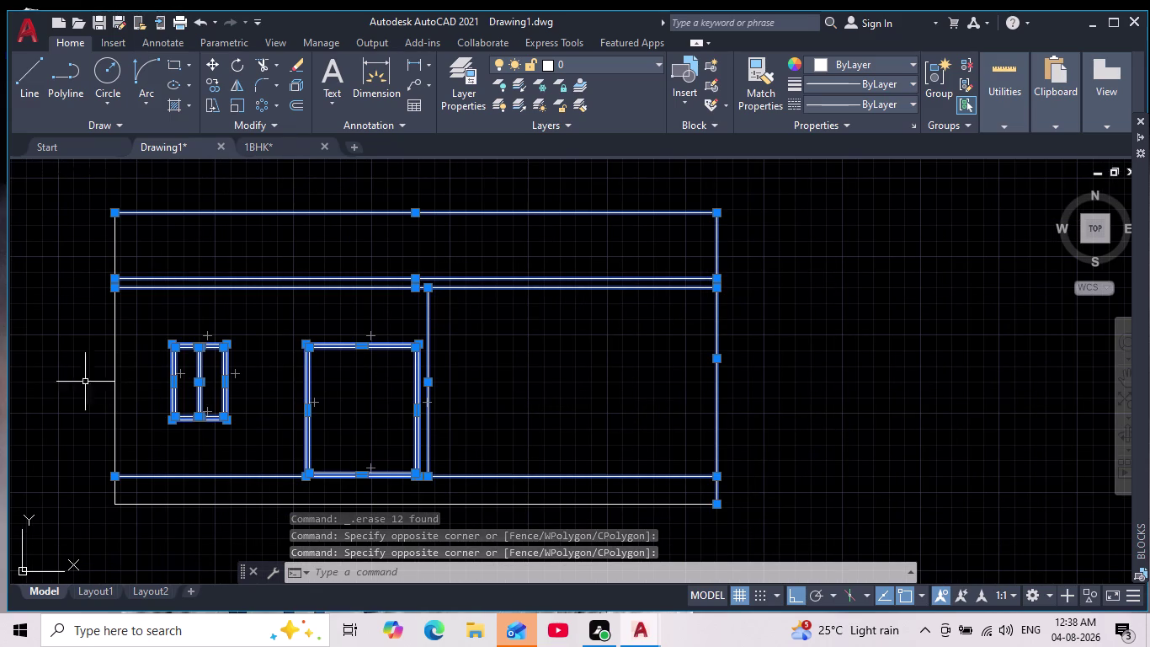
drag(132, 337, 129, 346)
click(65, 410)
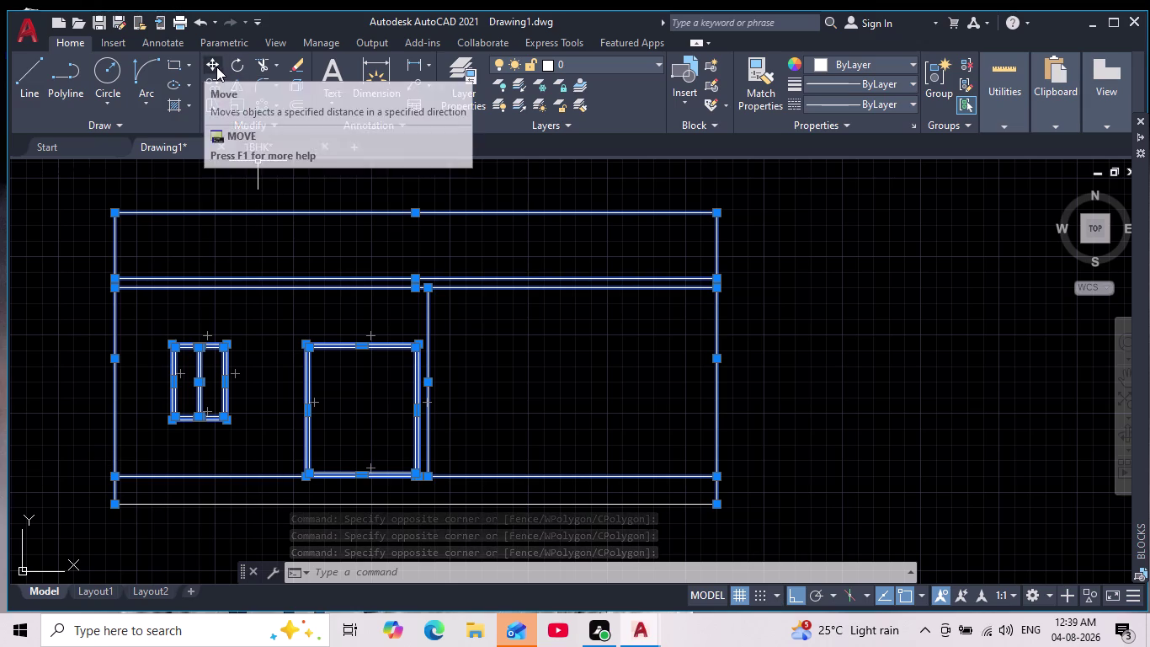
Copy the storey twice from its bottom corner, stacking each copy on top.
click(213, 89)
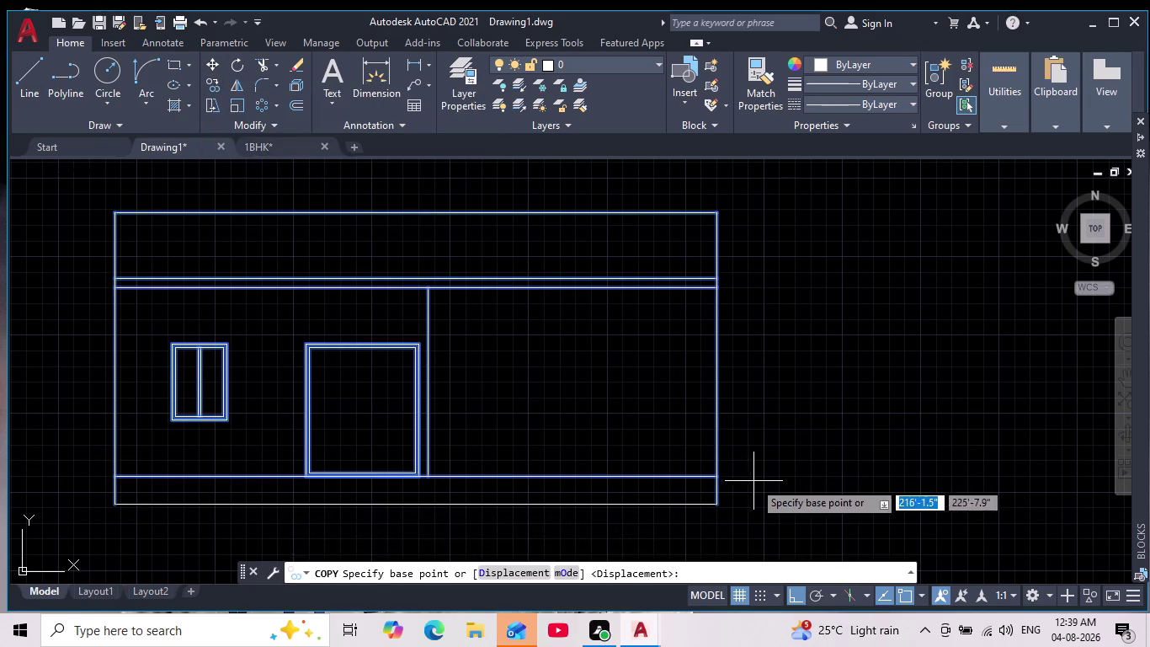
click(717, 481)
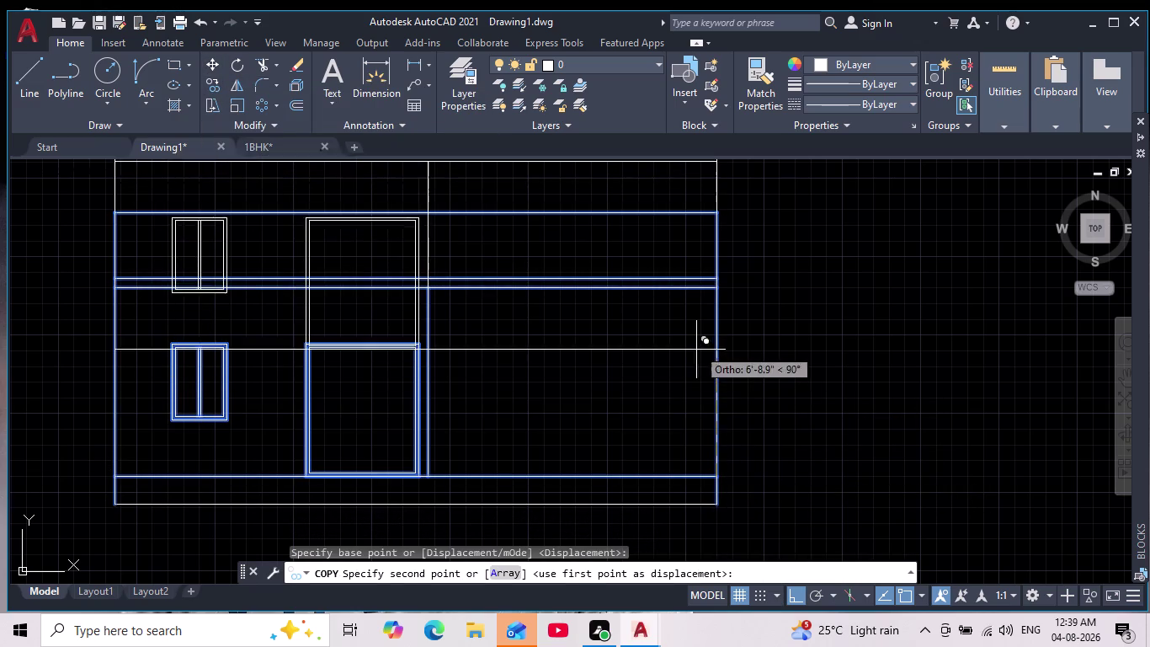
scroll(up, 3)
click(709, 287)
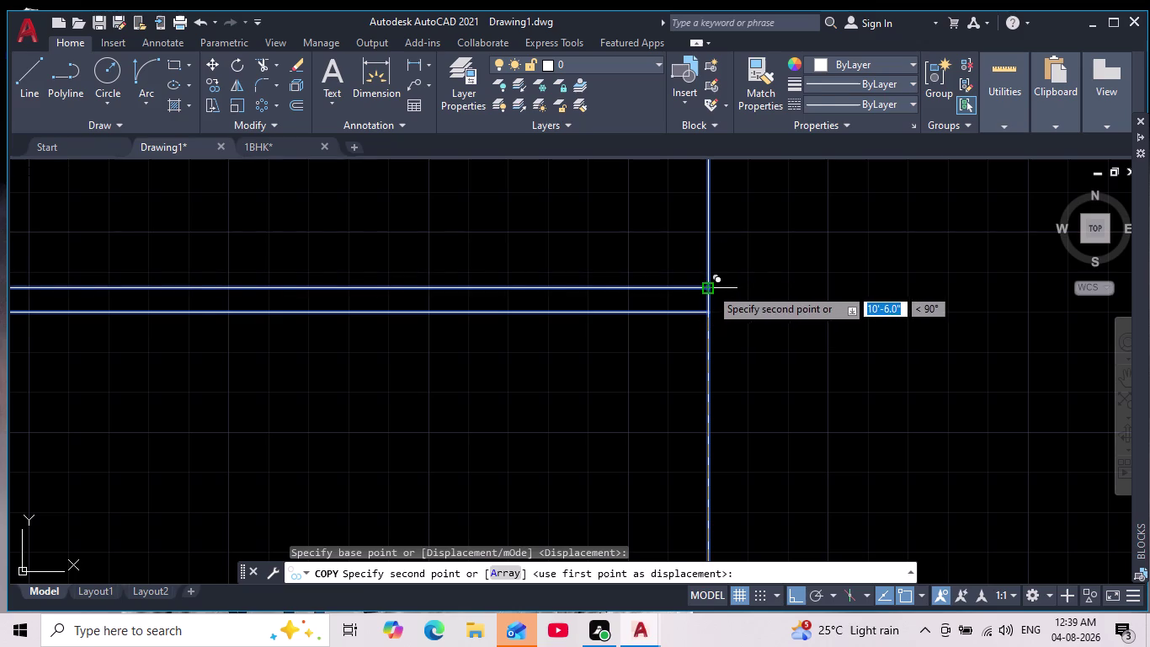
scroll(down, 3)
middle_drag(732, 315, 722, 437)
scroll(down, 3)
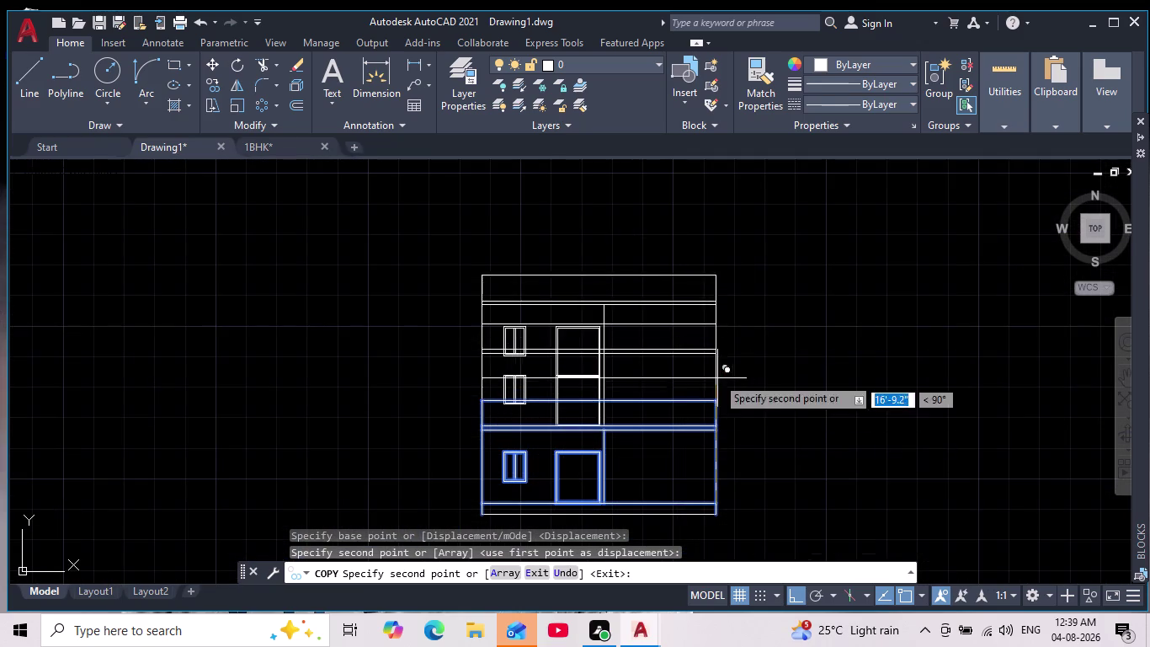
scroll(up, 3)
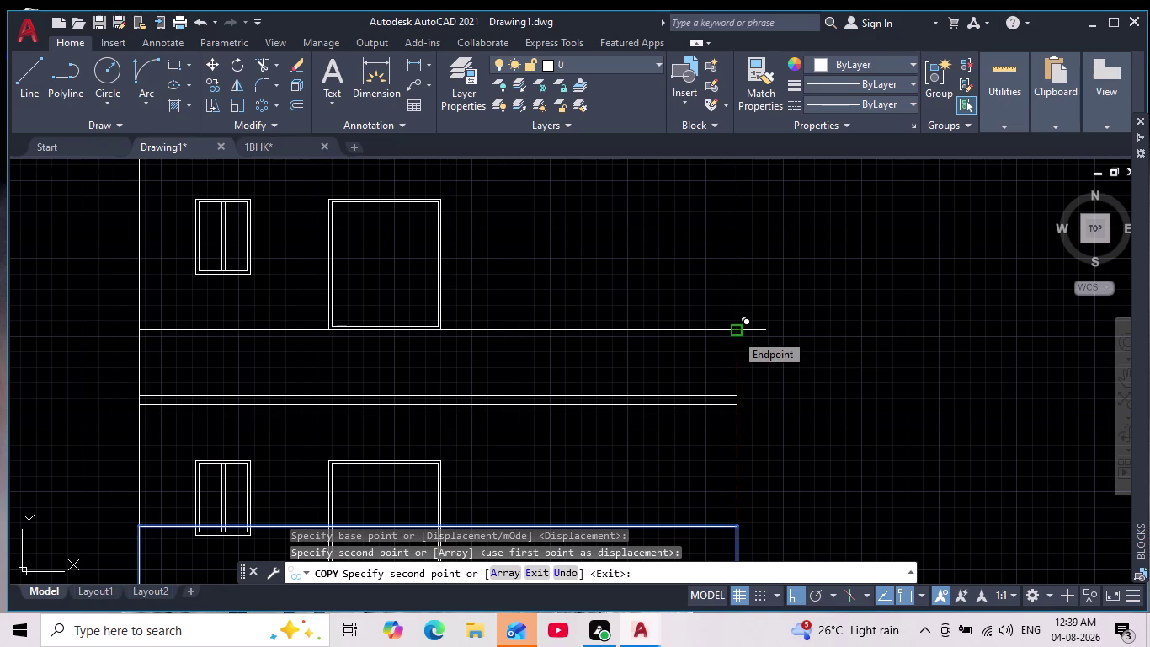
click(735, 333)
key(Escape)
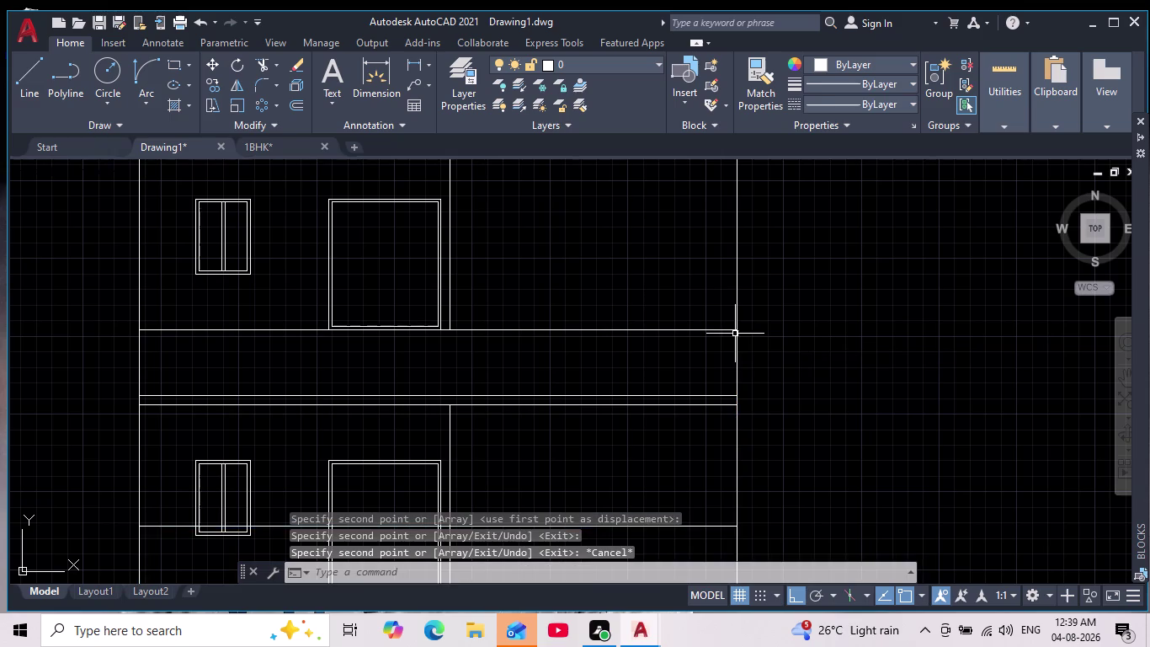
scroll(down, 3)
middle_drag(764, 394, 692, 316)
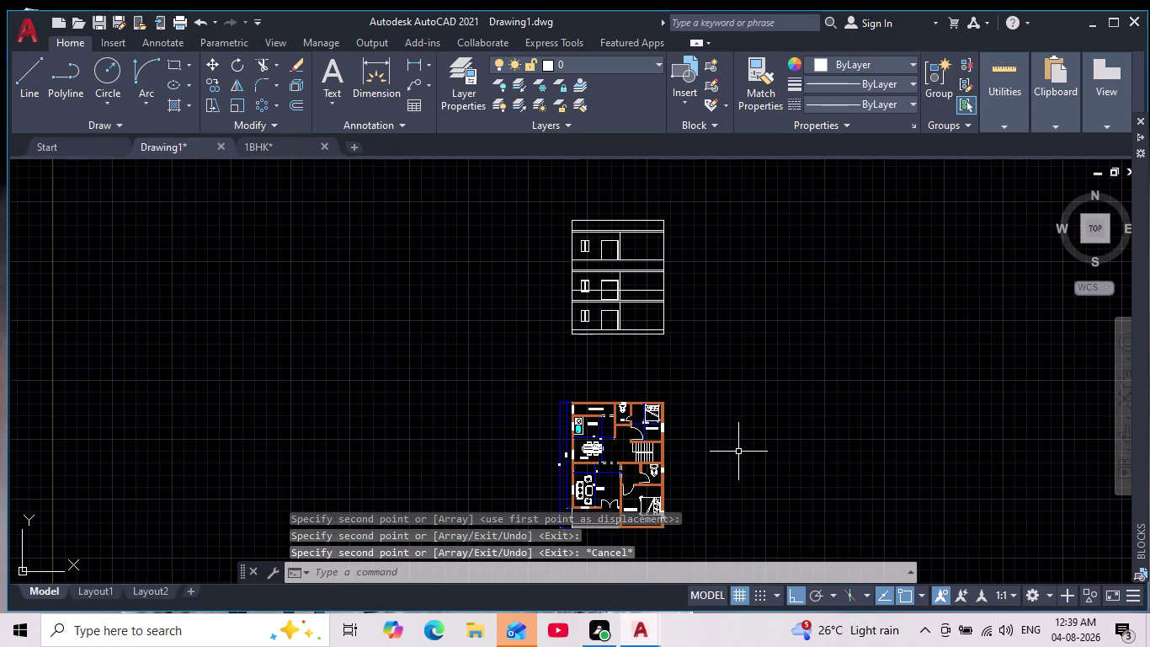
Bring the stacked elevation into view, then select and deselect the middle-storey horizontal line.
middle_drag(740, 453, 646, 426)
scroll(up, 3)
scroll(up, 3)
middle_drag(567, 487, 552, 407)
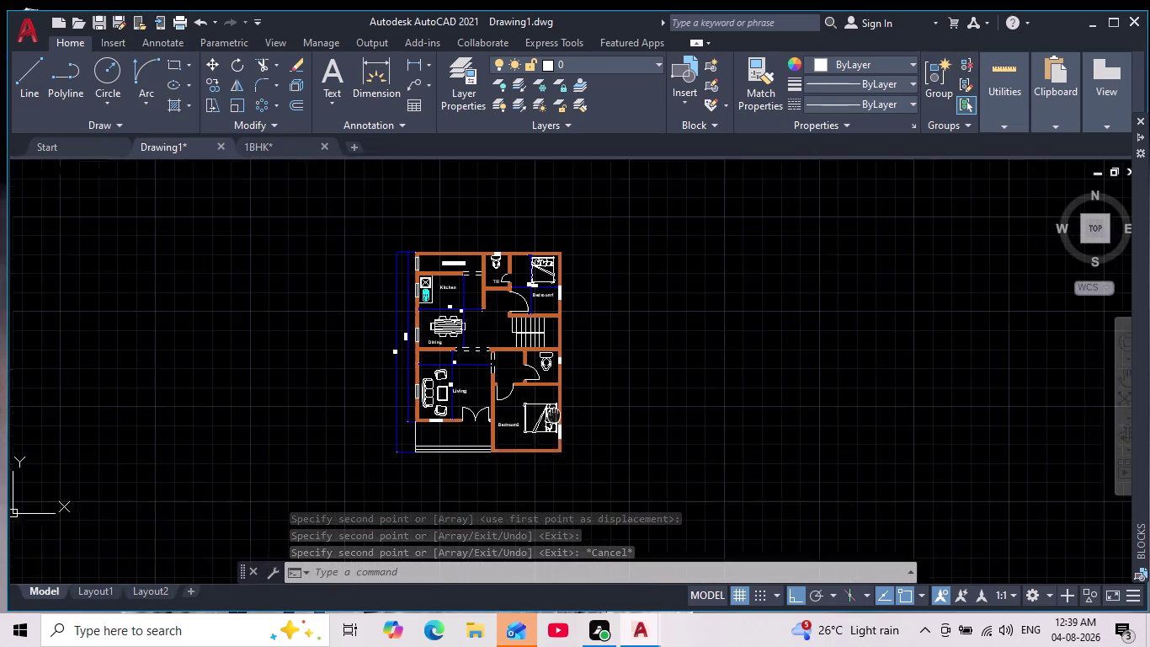
middle_drag(552, 407, 543, 372)
scroll(up, 3)
scroll(down, 3)
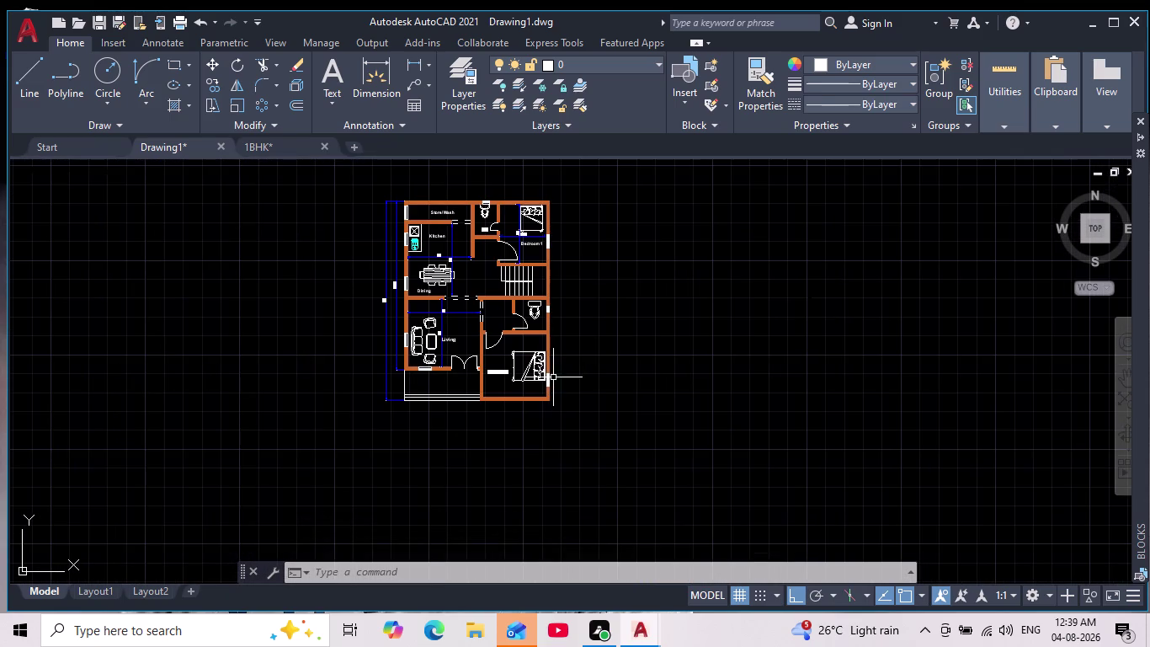
middle_drag(558, 376, 558, 390)
scroll(down, 3)
scroll(up, 3)
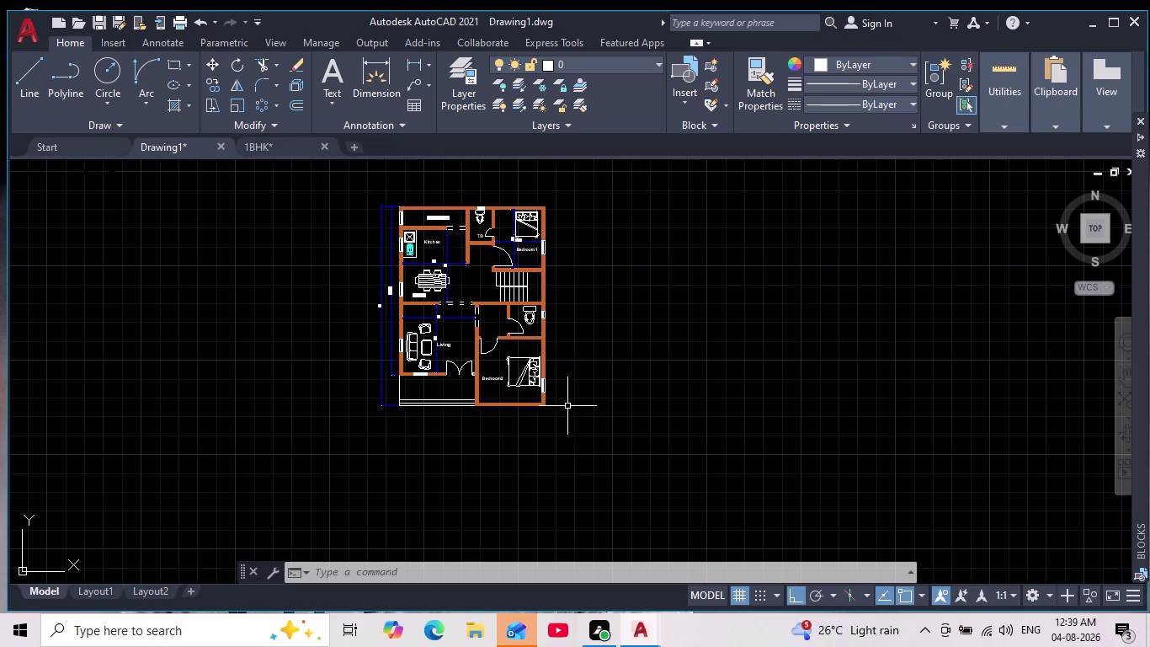
scroll(up, 3)
middle_drag(553, 425, 573, 484)
scroll(down, 3)
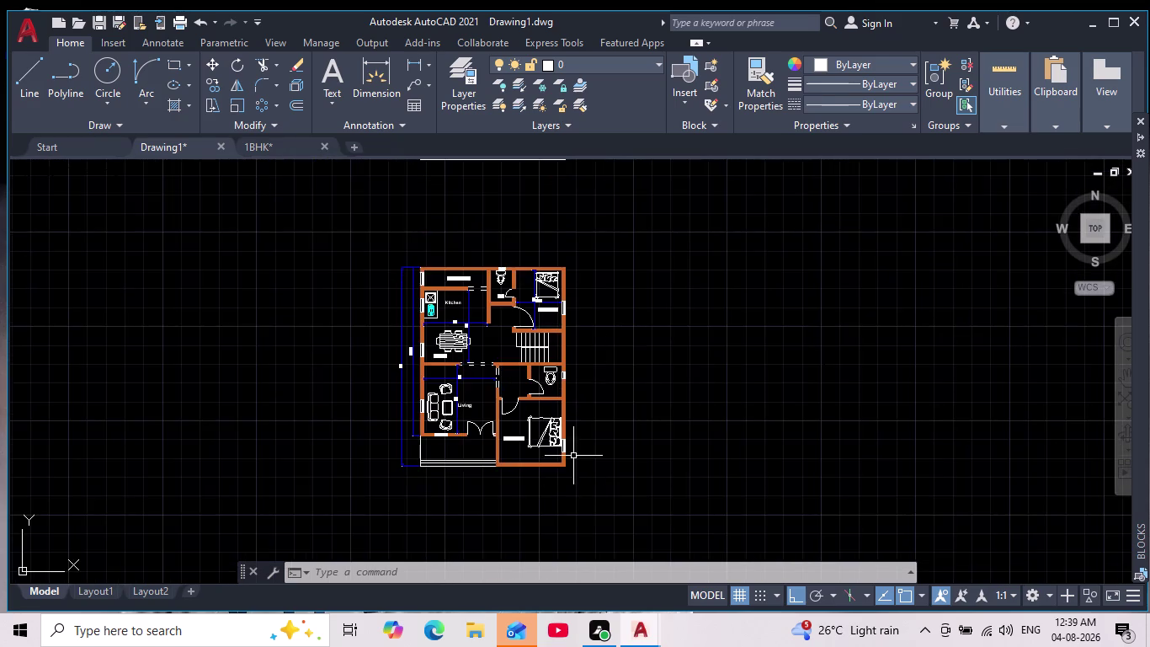
middle_drag(618, 353, 596, 484)
scroll(down, 3)
scroll(up, 3)
scroll(up, 3)
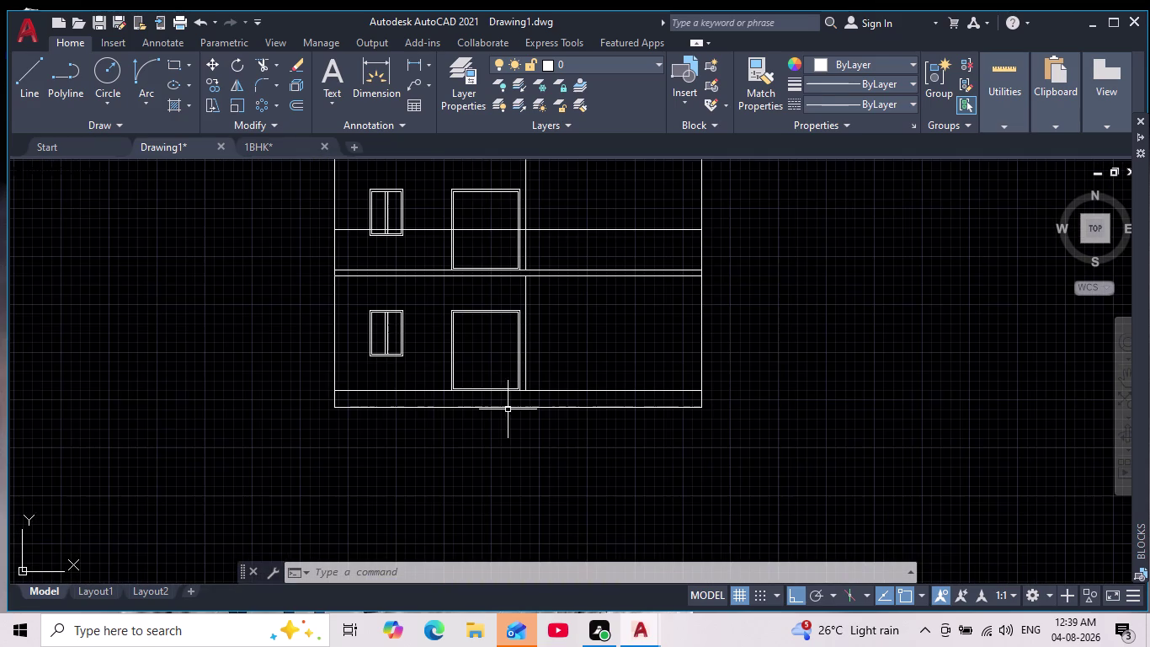
middle_drag(576, 329, 567, 364)
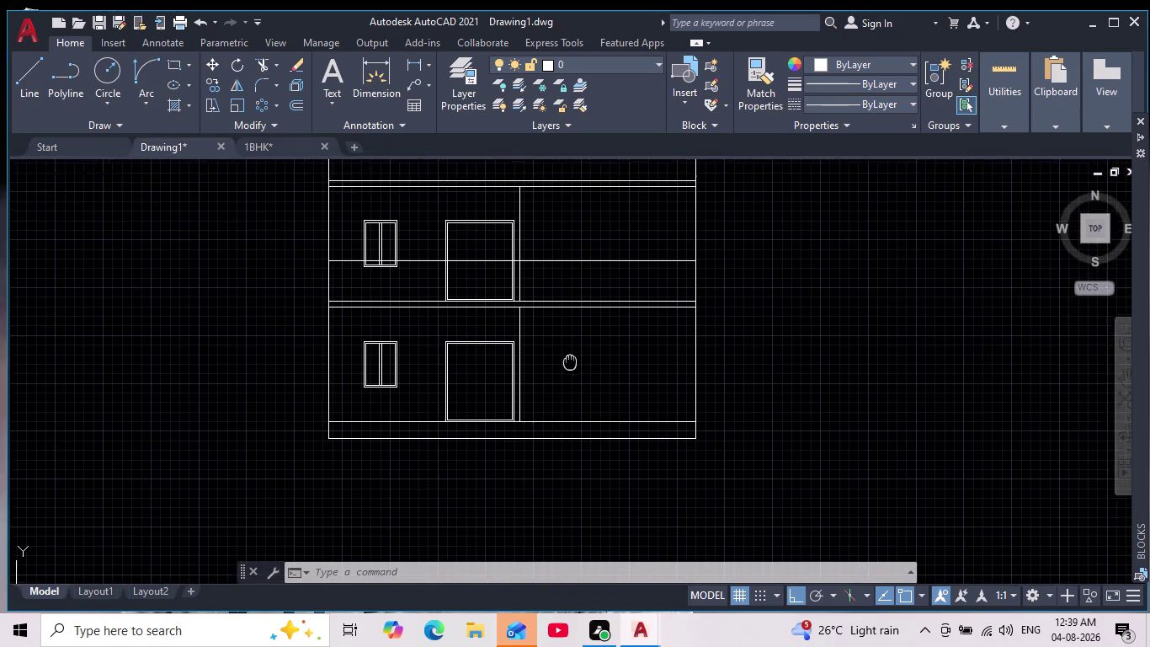
middle_drag(568, 365, 524, 415)
scroll(down, 3)
scroll(up, 3)
drag(545, 350, 539, 339)
click(515, 327)
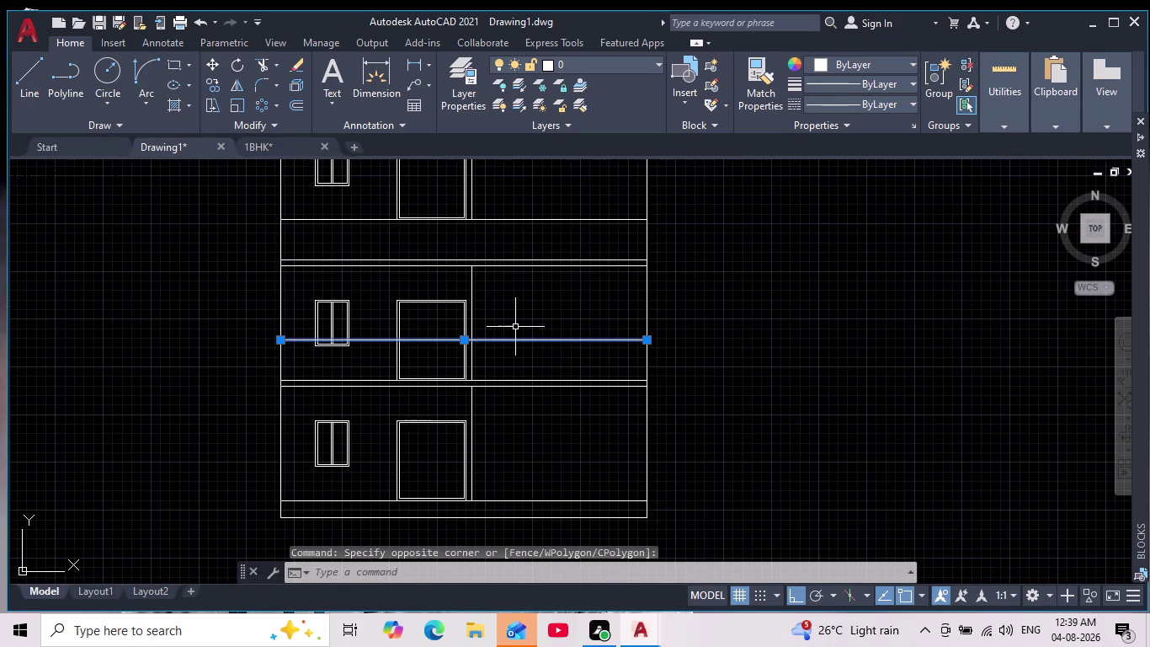
key(Escape)
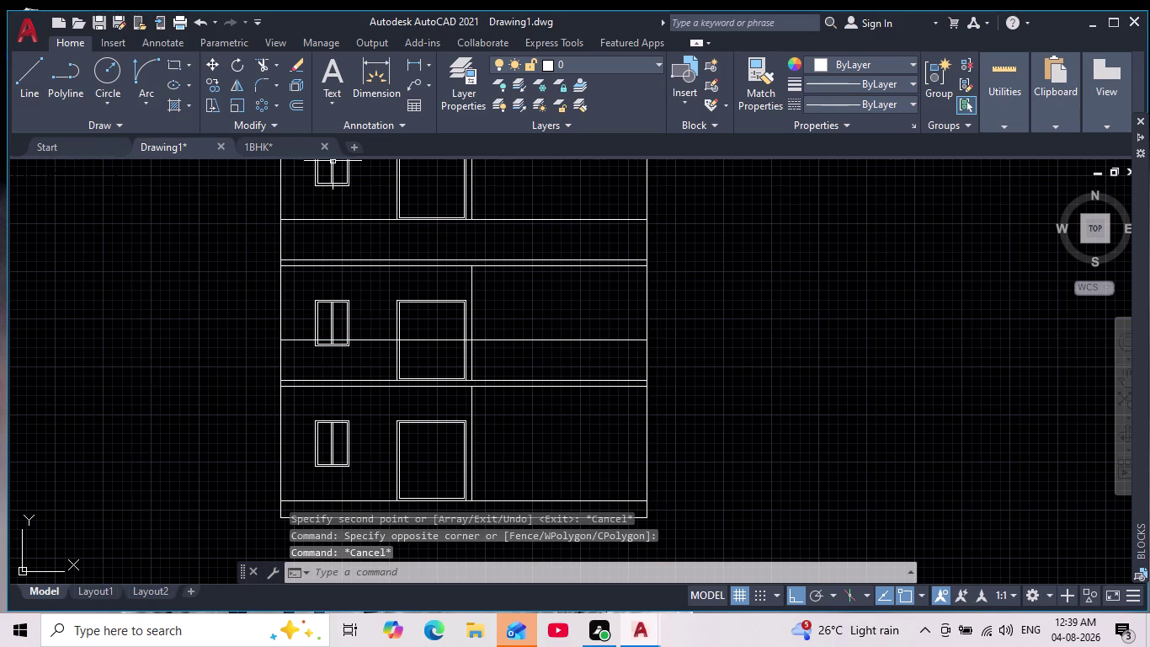
Trim the extra line segments crossing the door and below its frame.
click(261, 67)
scroll(up, 3)
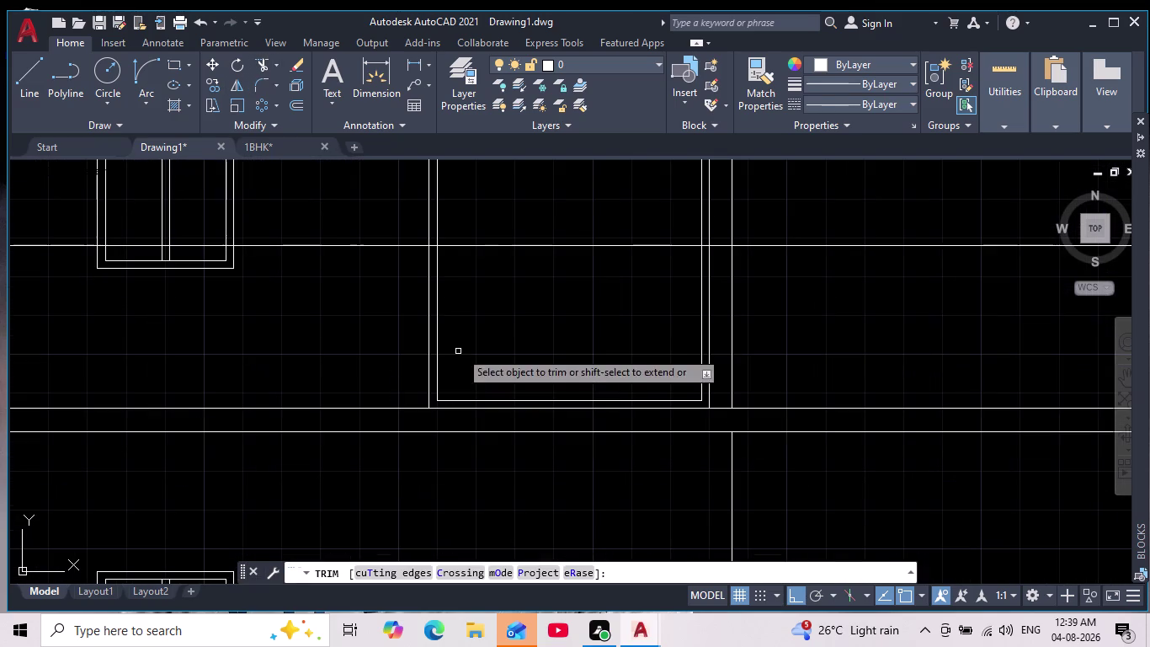
drag(484, 322, 388, 329)
scroll(up, 3)
middle_drag(136, 279, 193, 297)
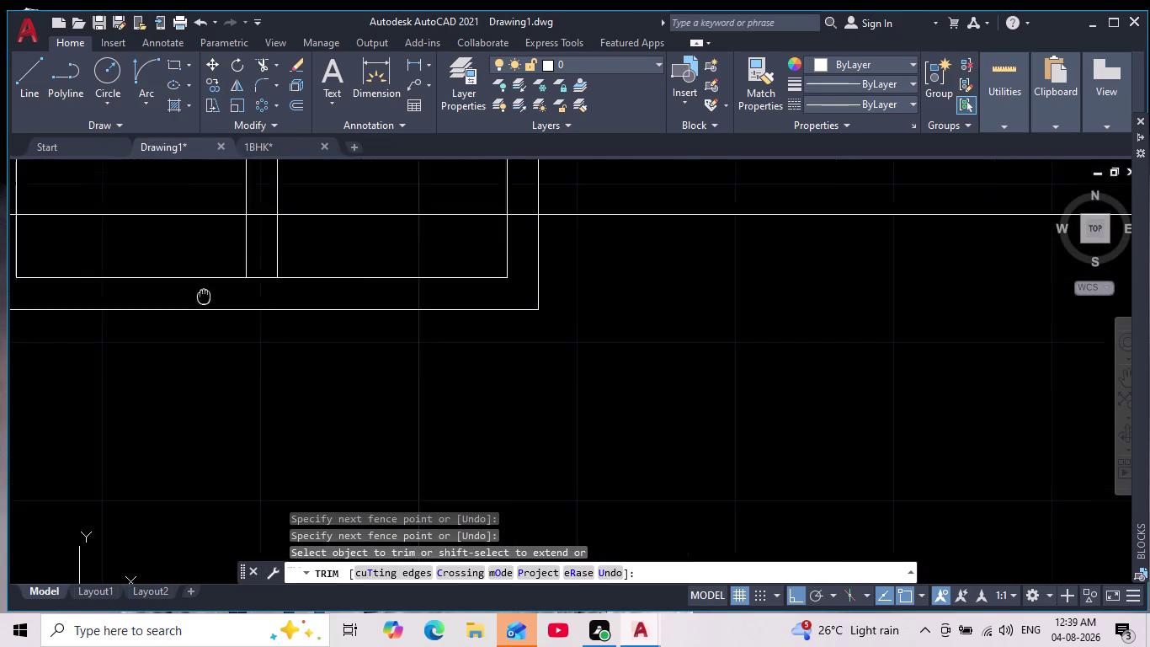
middle_drag(194, 296, 328, 300)
scroll(down, 3)
drag(155, 308, 317, 343)
drag(341, 285, 441, 331)
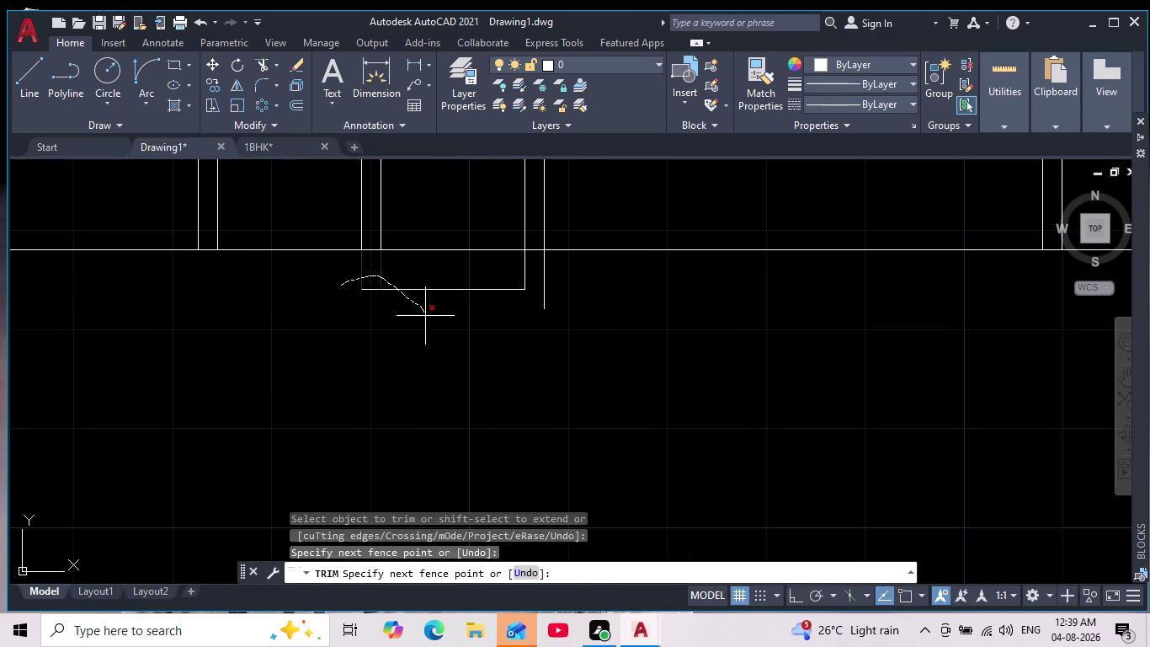
drag(442, 332, 443, 336)
drag(441, 317, 595, 318)
Trim further excess segments along the floor slabs and windows of the lower storeys.
scroll(down, 3)
middle_drag(666, 388, 297, 261)
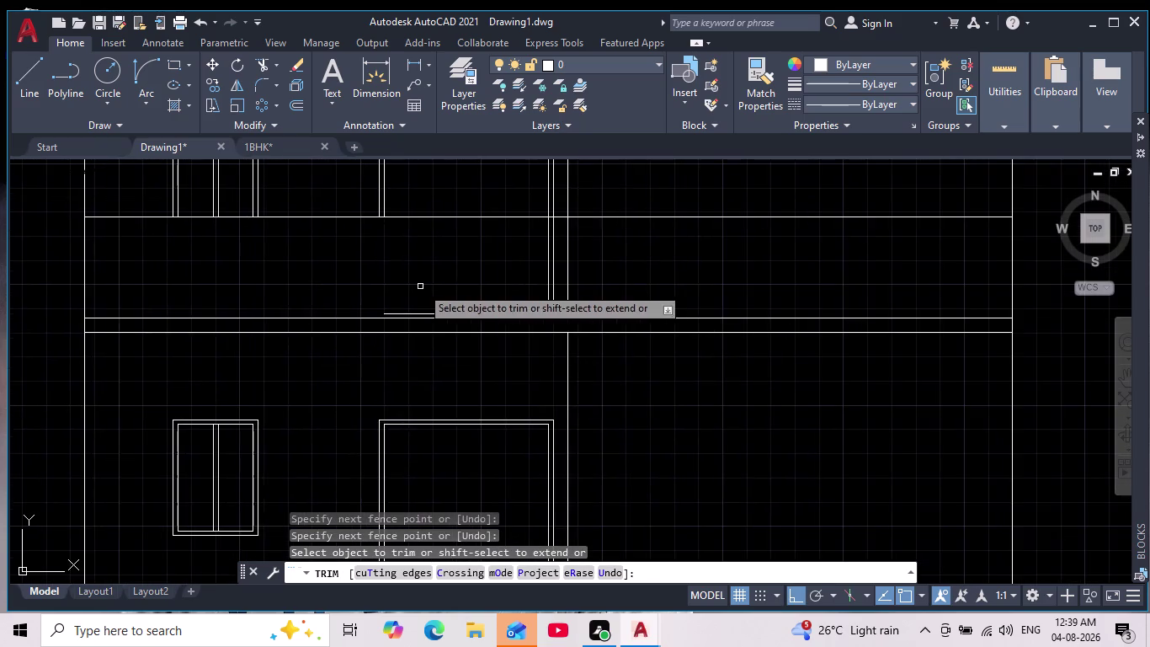
scroll(up, 3)
scroll(up, 3)
drag(509, 437, 406, 281)
scroll(down, 3)
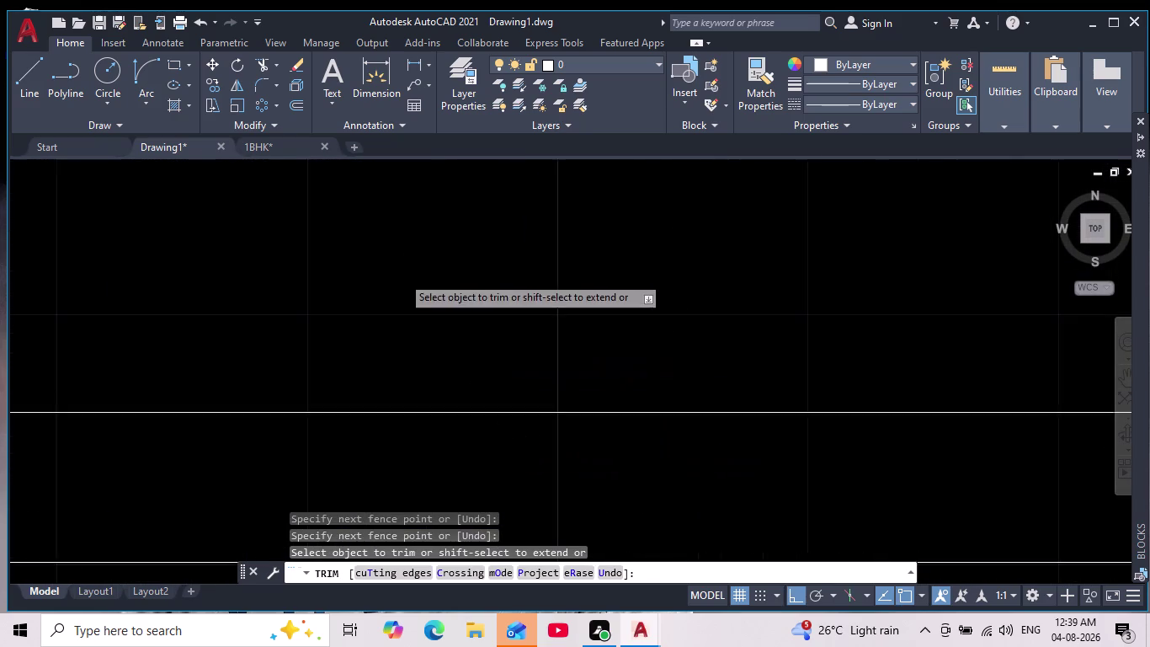
scroll(down, 3)
scroll(down, 3)
middle_drag(489, 239, 529, 389)
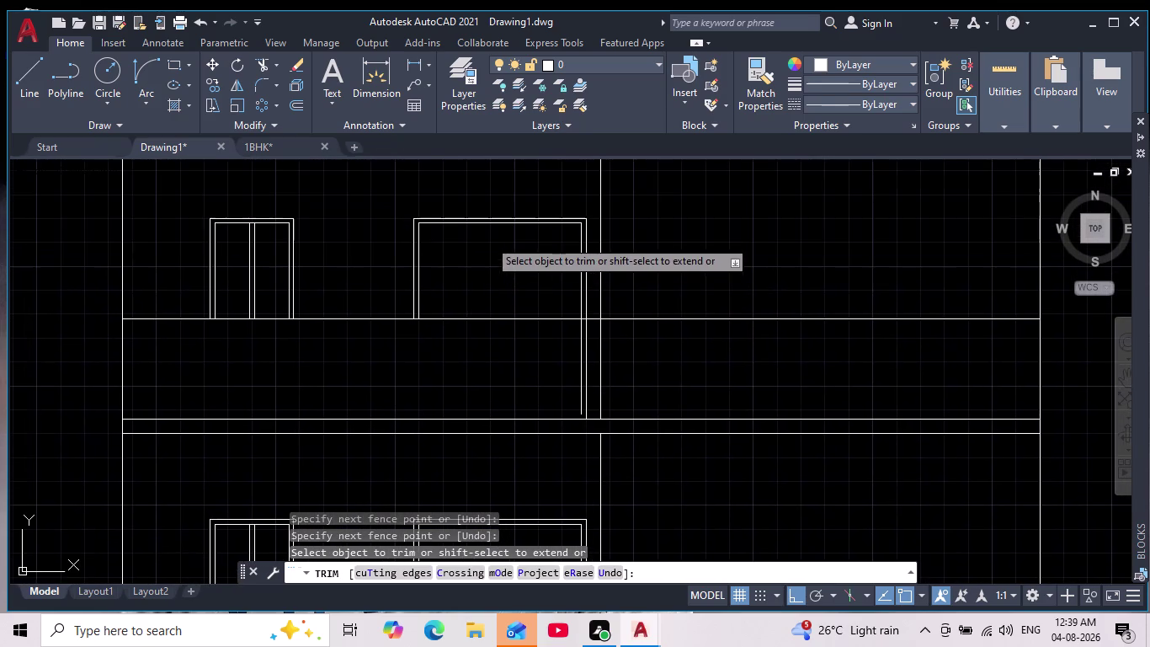
drag(546, 364, 656, 355)
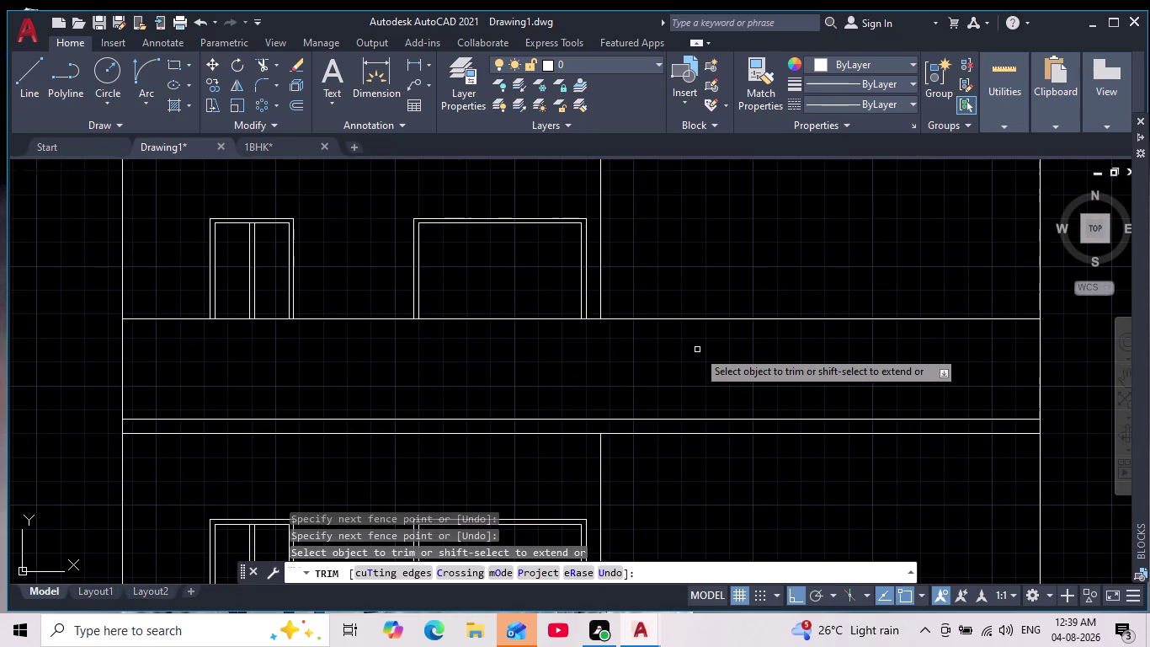
scroll(down, 3)
scroll(up, 3)
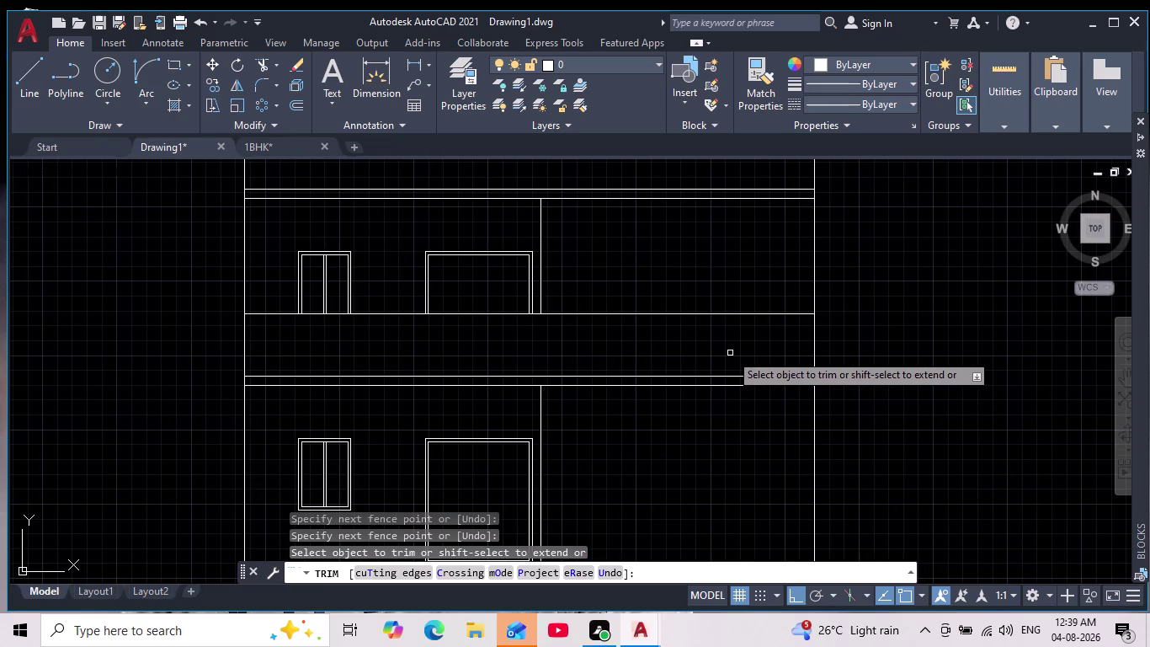
scroll(down, 3)
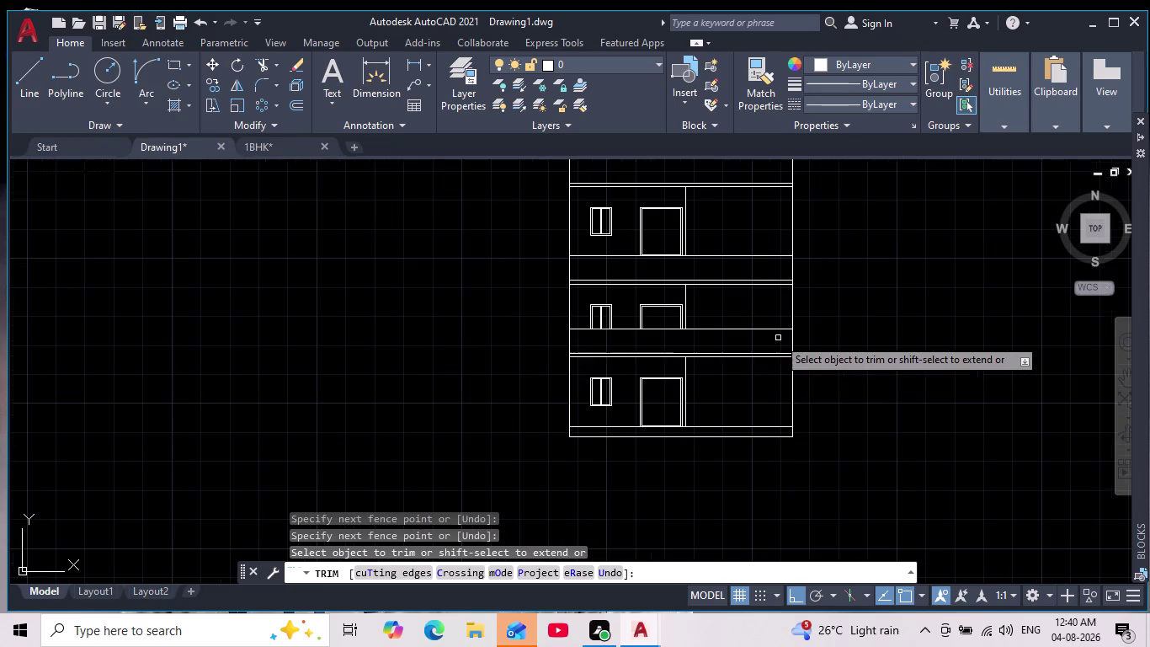
scroll(up, 3)
middle_drag(781, 341, 677, 297)
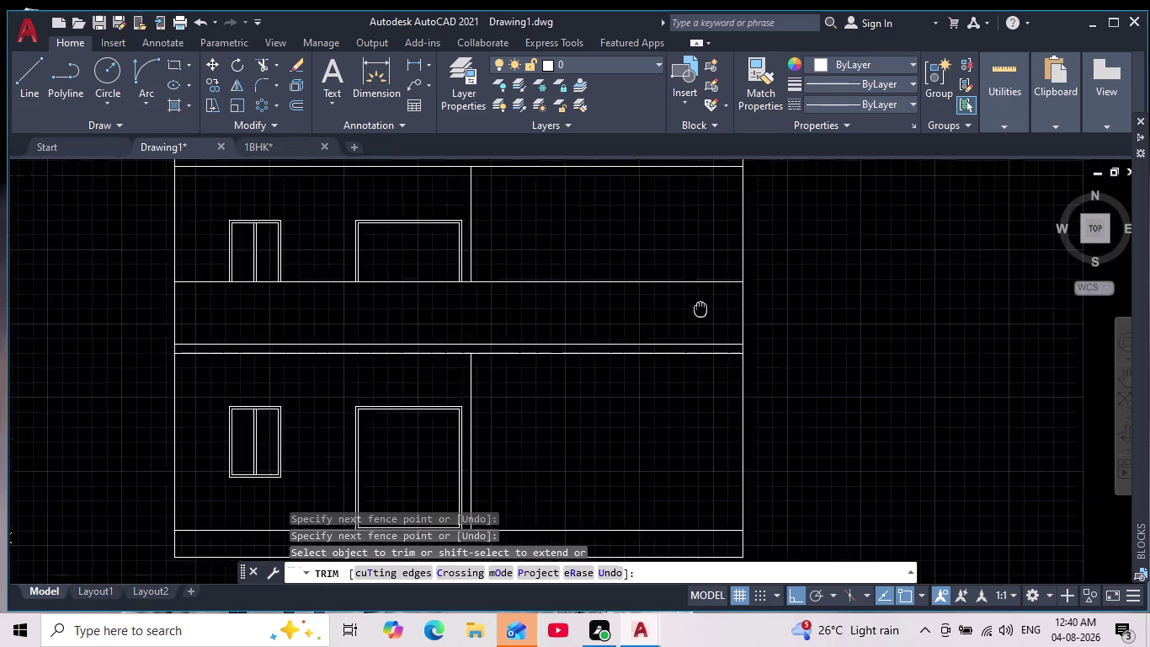
middle_drag(677, 296, 645, 280)
scroll(down, 3)
scroll(up, 3)
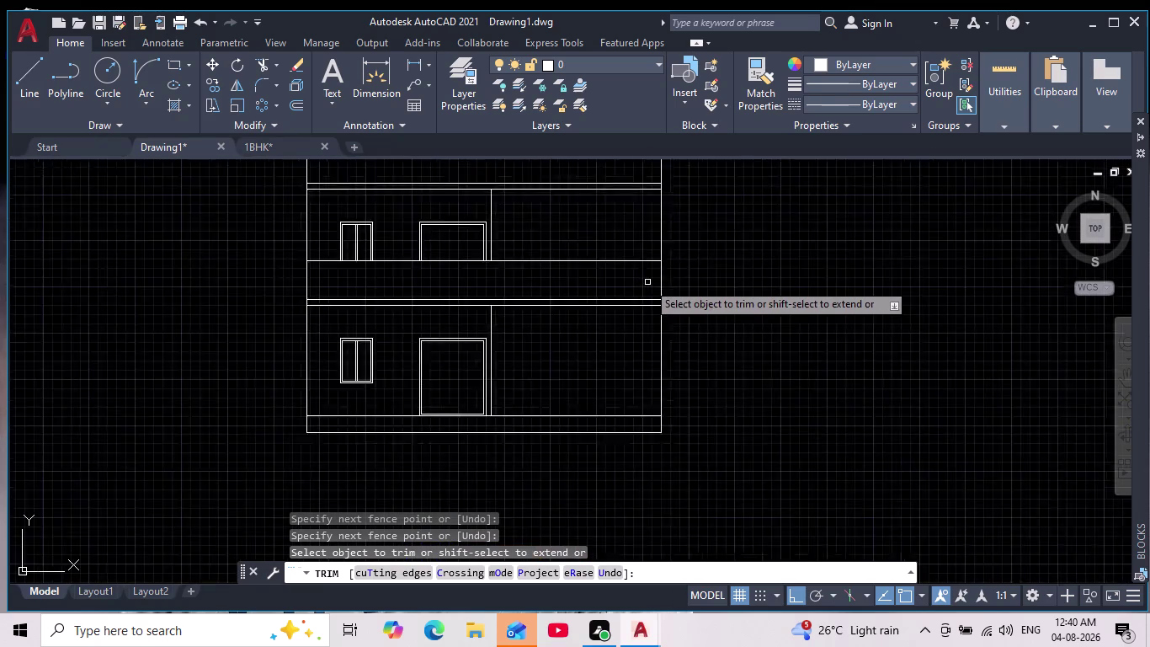
scroll(up, 3)
drag(653, 288, 700, 281)
scroll(down, 3)
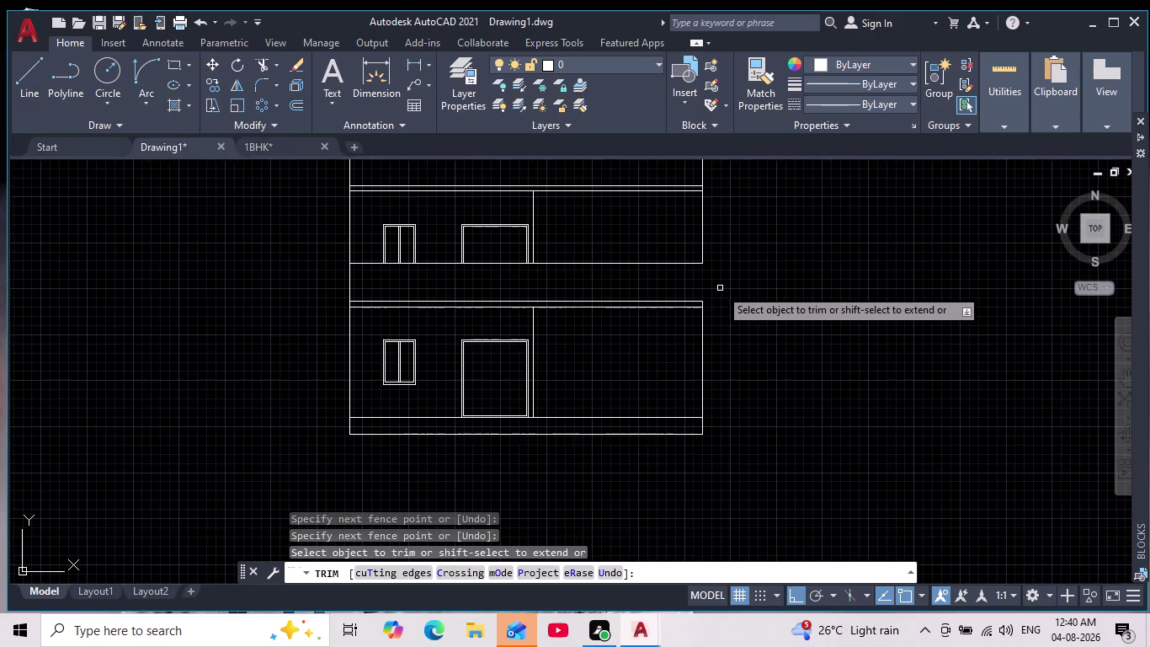
Cancel the fence trim and undo back to the single storey under the parapet.
key(ctrl+z)
click(720, 288)
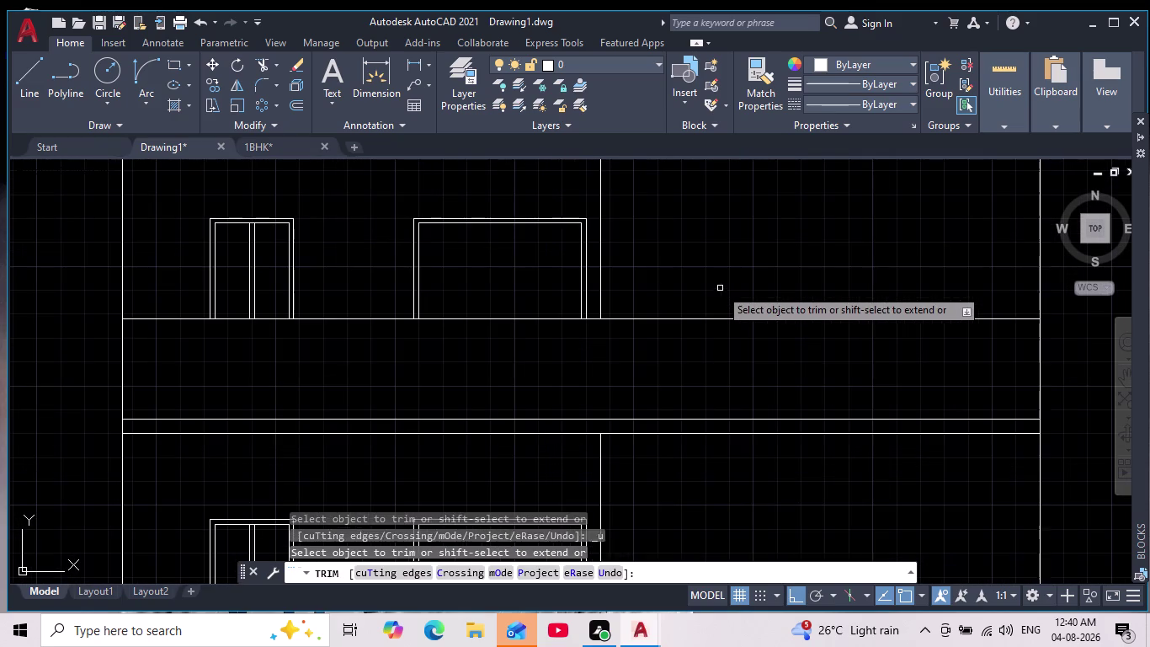
scroll(down, 3)
middle_drag(723, 271, 693, 367)
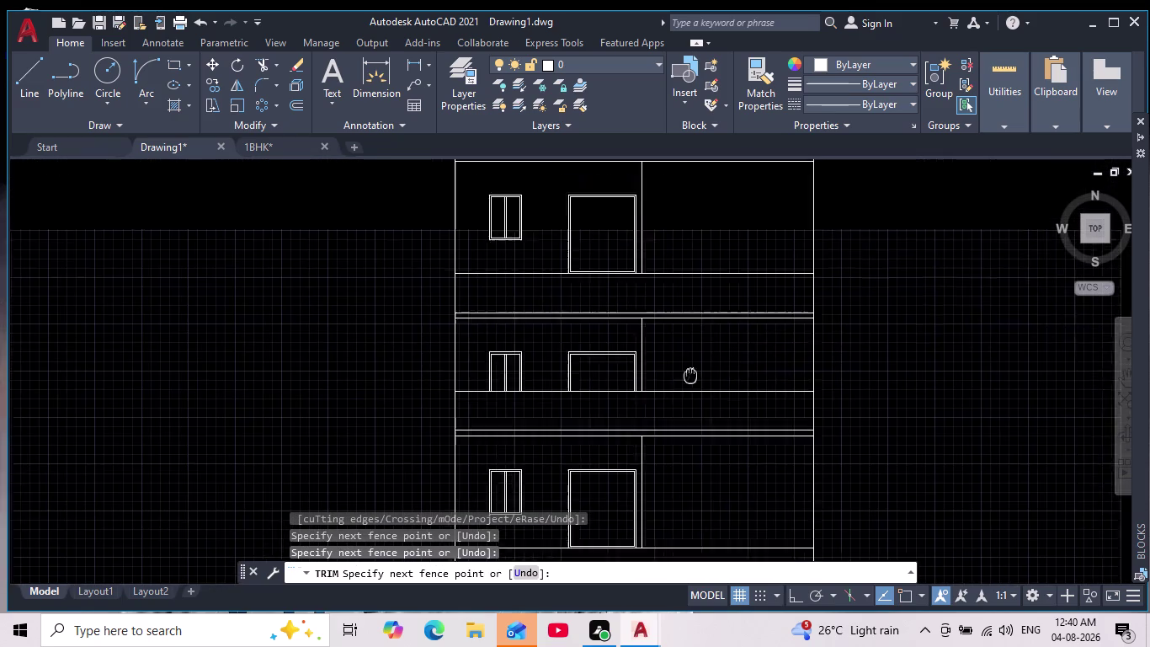
middle_drag(693, 368, 678, 420)
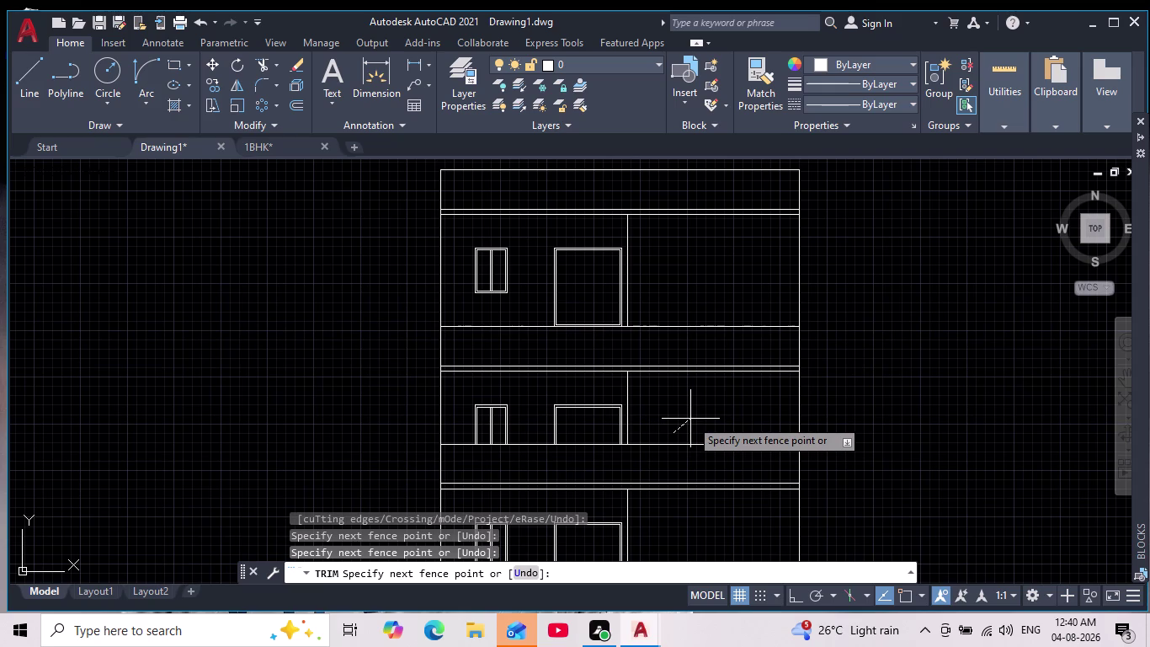
key(Escape)
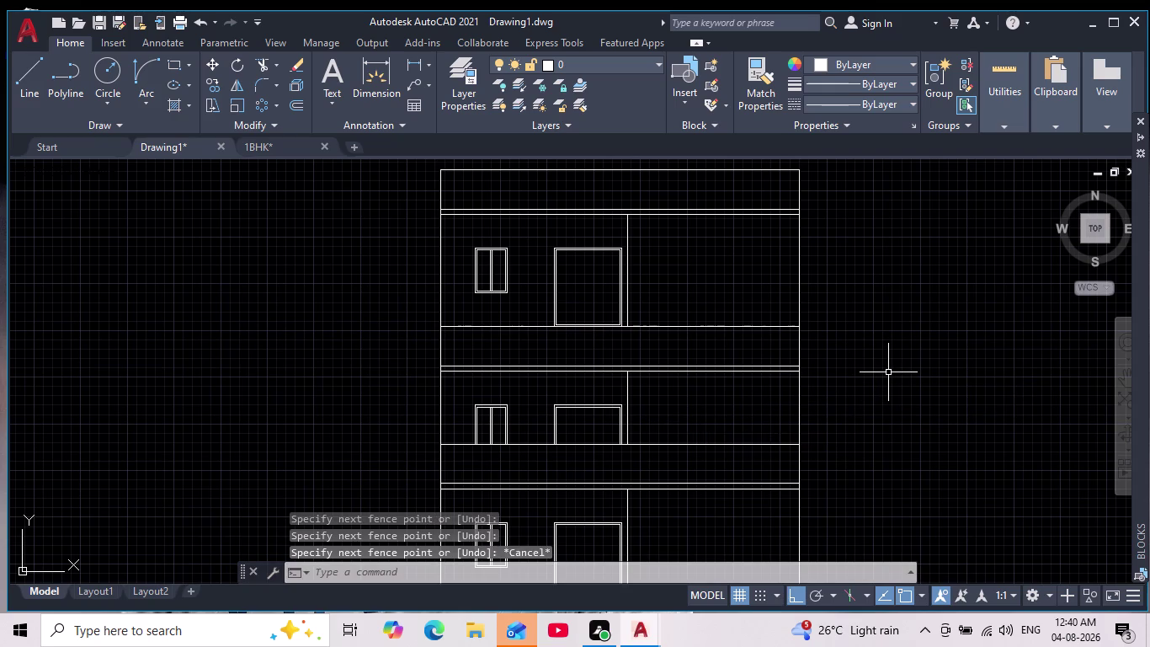
key(ctrl+z)
key(ctrl+z)
key(ctrl+z)
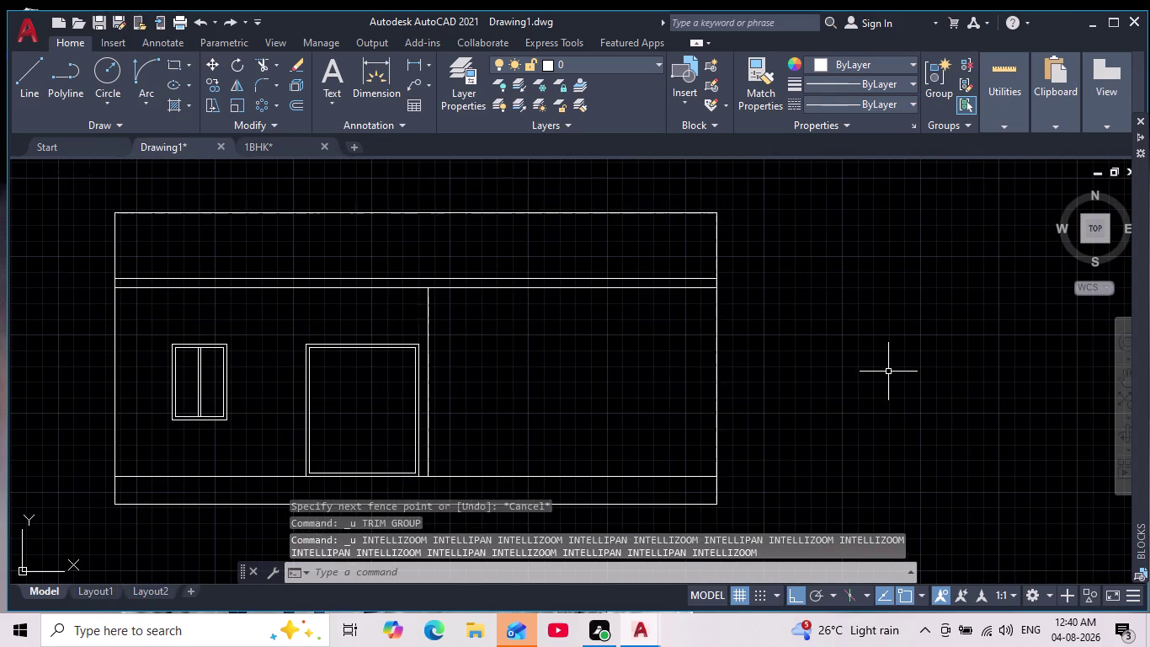
Select the whole single storey, including its window, door and parapet.
scroll(down, 3)
middle_drag(841, 385, 759, 343)
scroll(up, 3)
middle_drag(743, 342, 694, 343)
drag(391, 207, 400, 244)
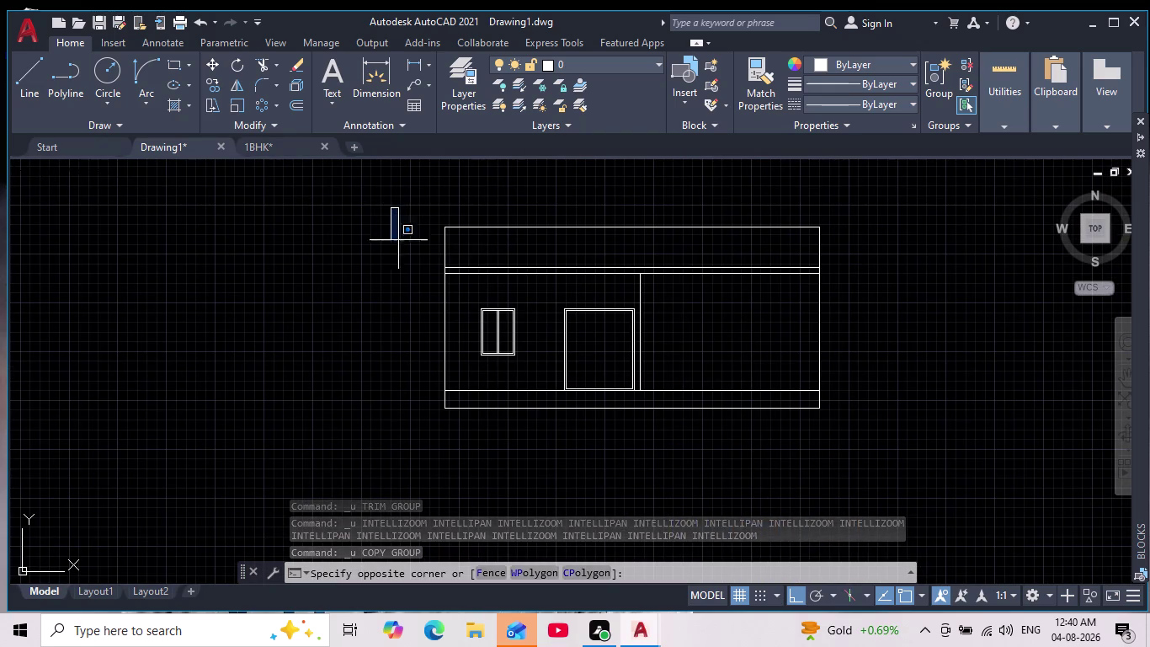
click(843, 401)
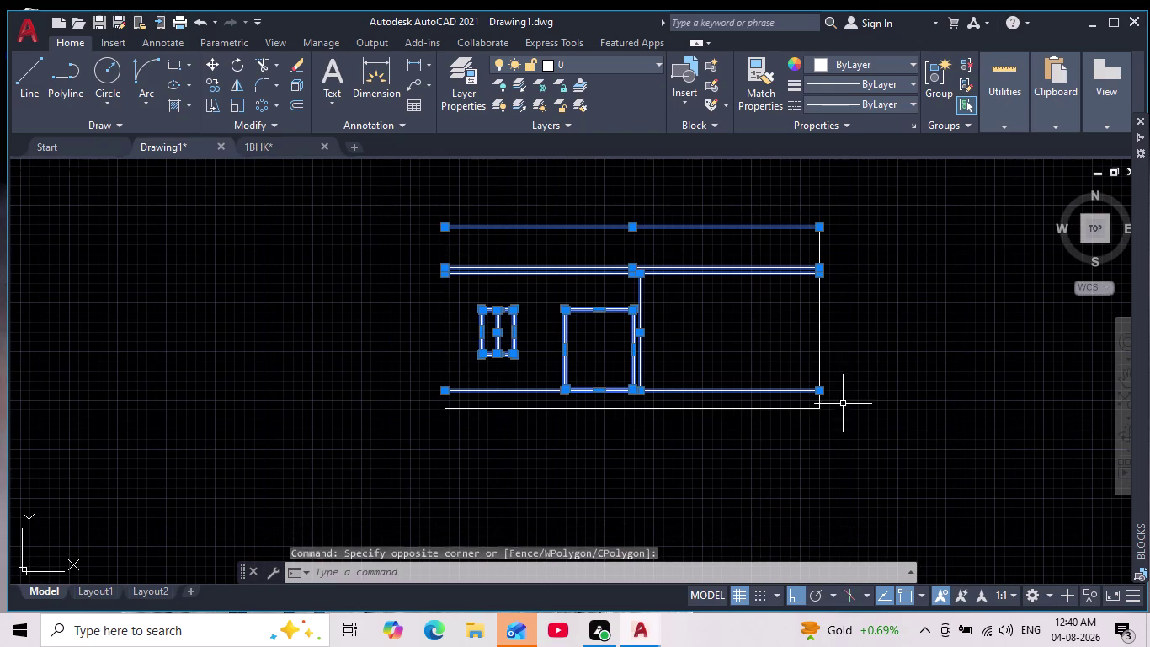
click(830, 337)
click(812, 341)
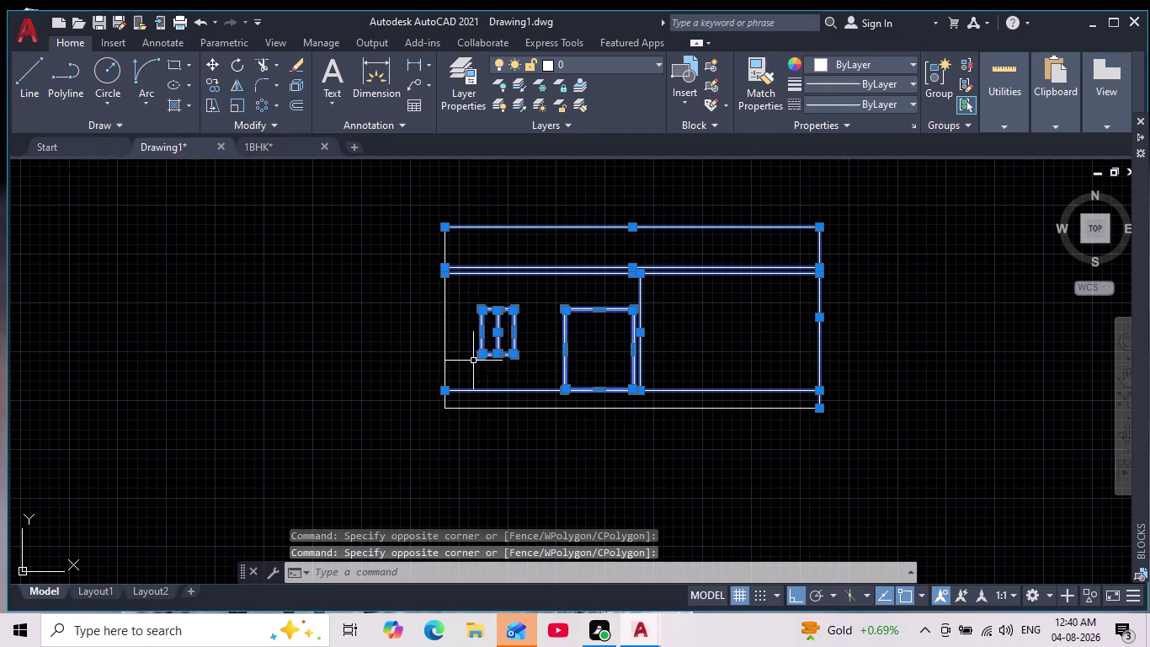
click(465, 352)
click(416, 350)
Copy the storey twice straight up from its bottom-right corner, giving three floors.
click(214, 84)
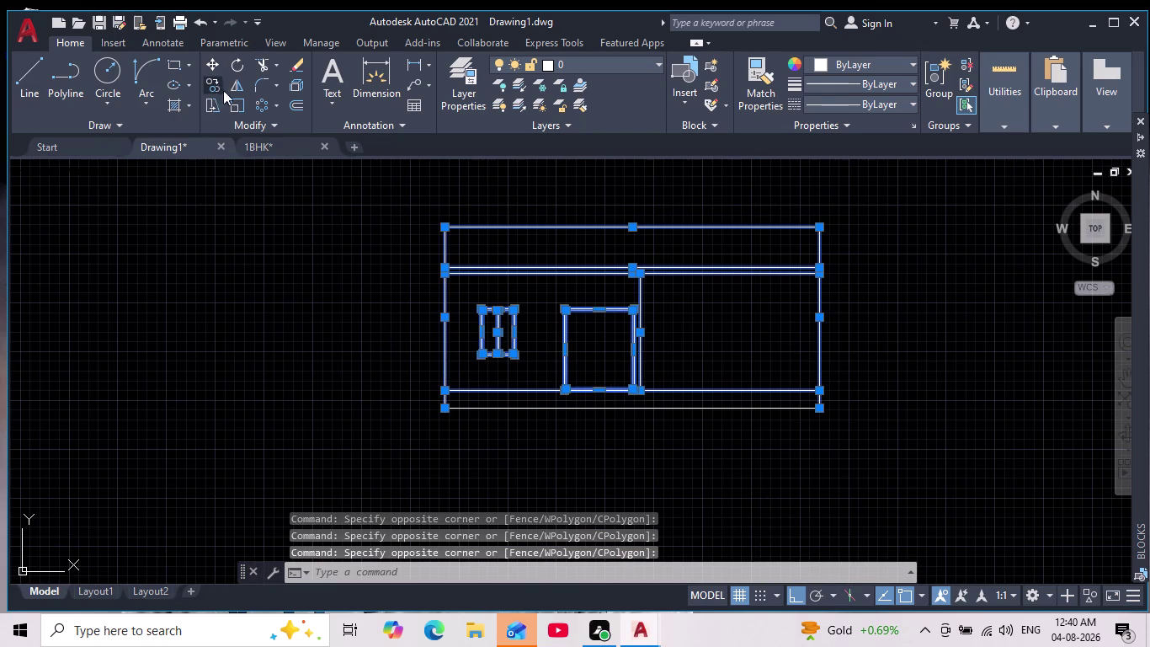
scroll(up, 3)
click(822, 410)
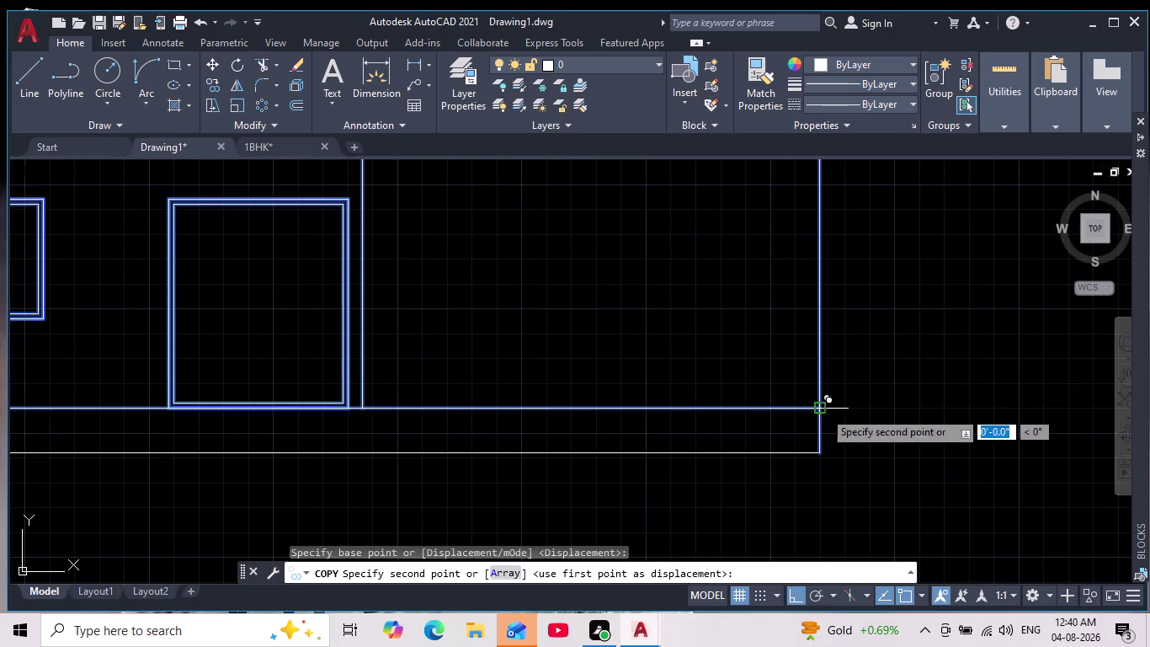
middle_drag(819, 329, 793, 478)
scroll(down, 3)
scroll(up, 3)
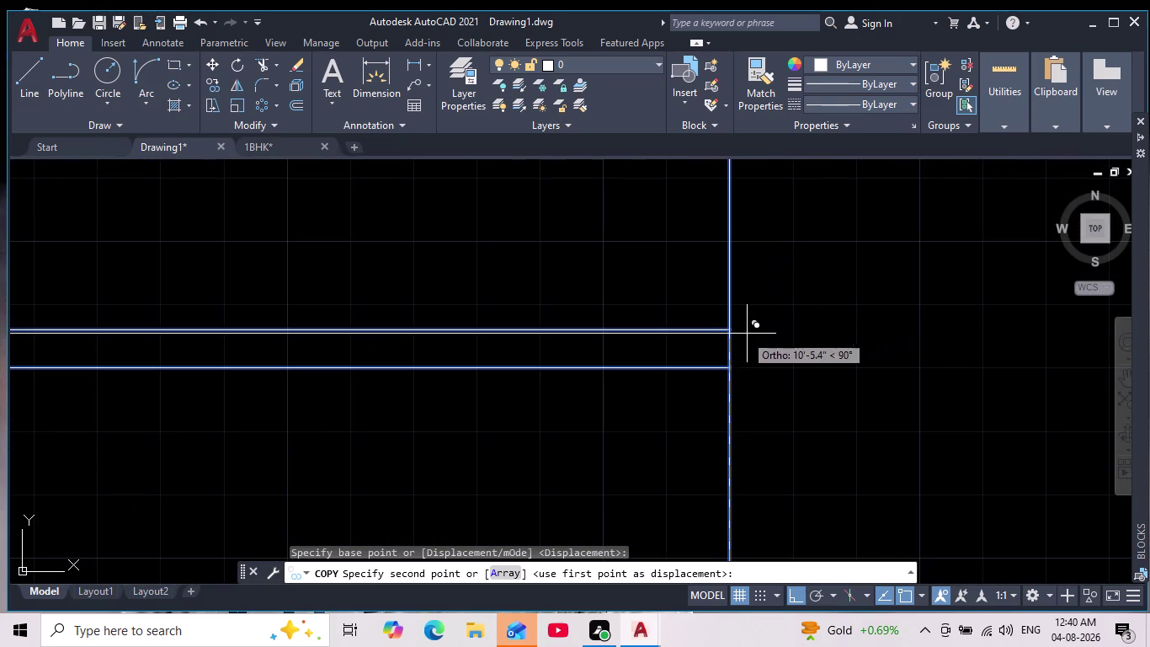
click(727, 329)
scroll(down, 3)
middle_drag(749, 285, 760, 444)
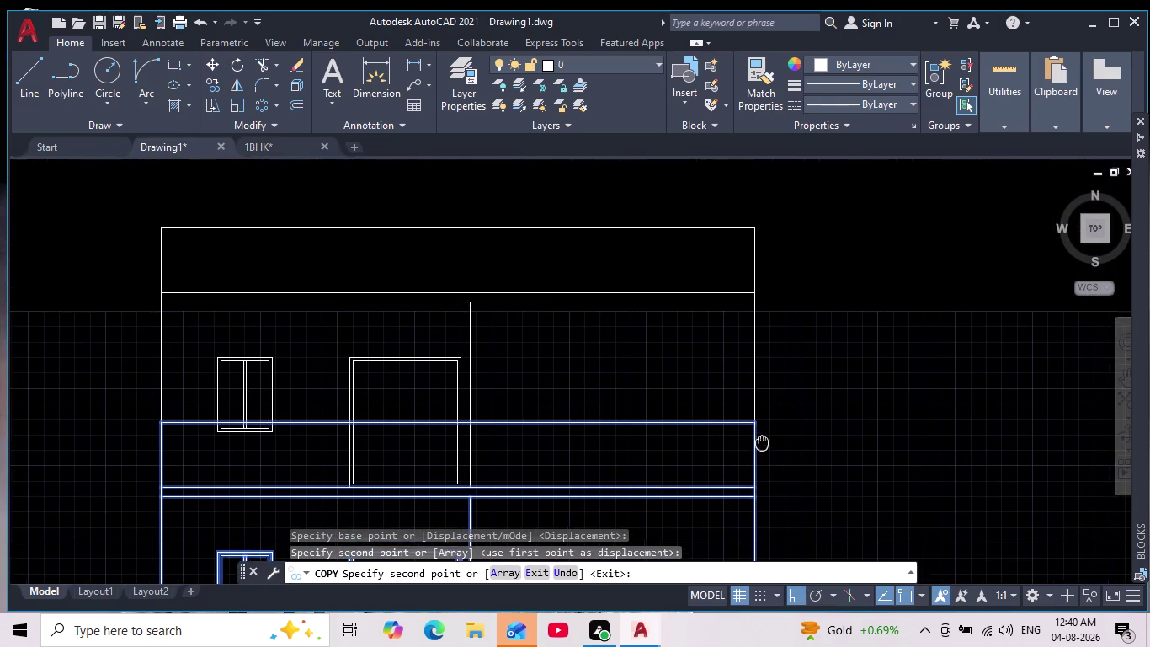
middle_drag(760, 443, 763, 437)
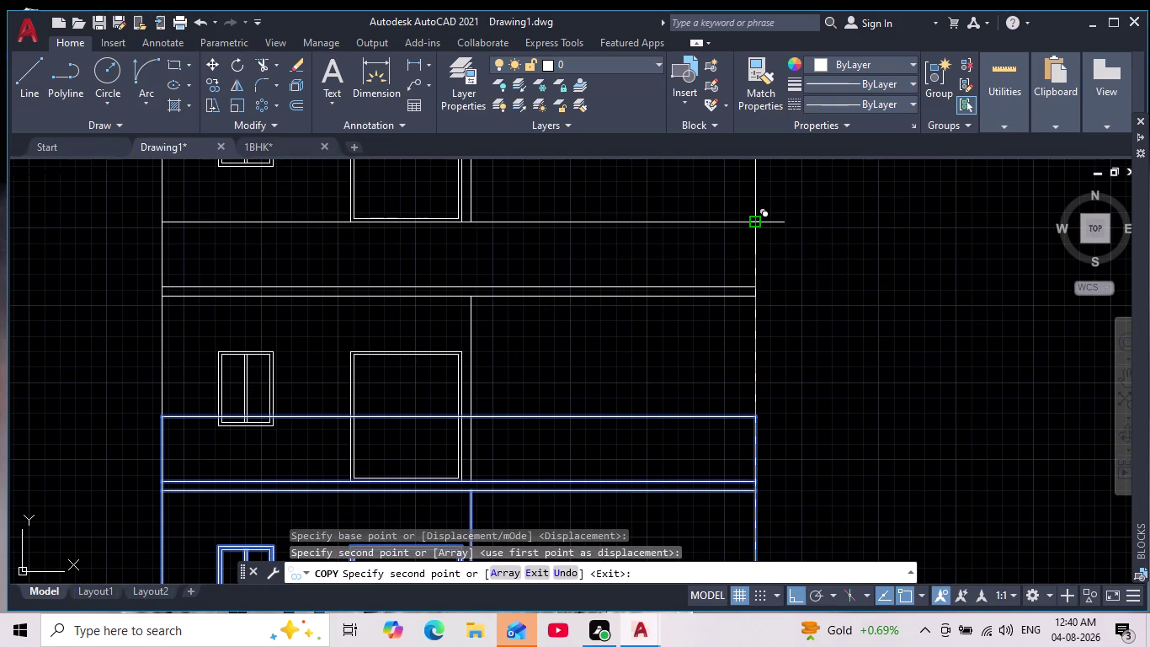
scroll(up, 3)
click(729, 285)
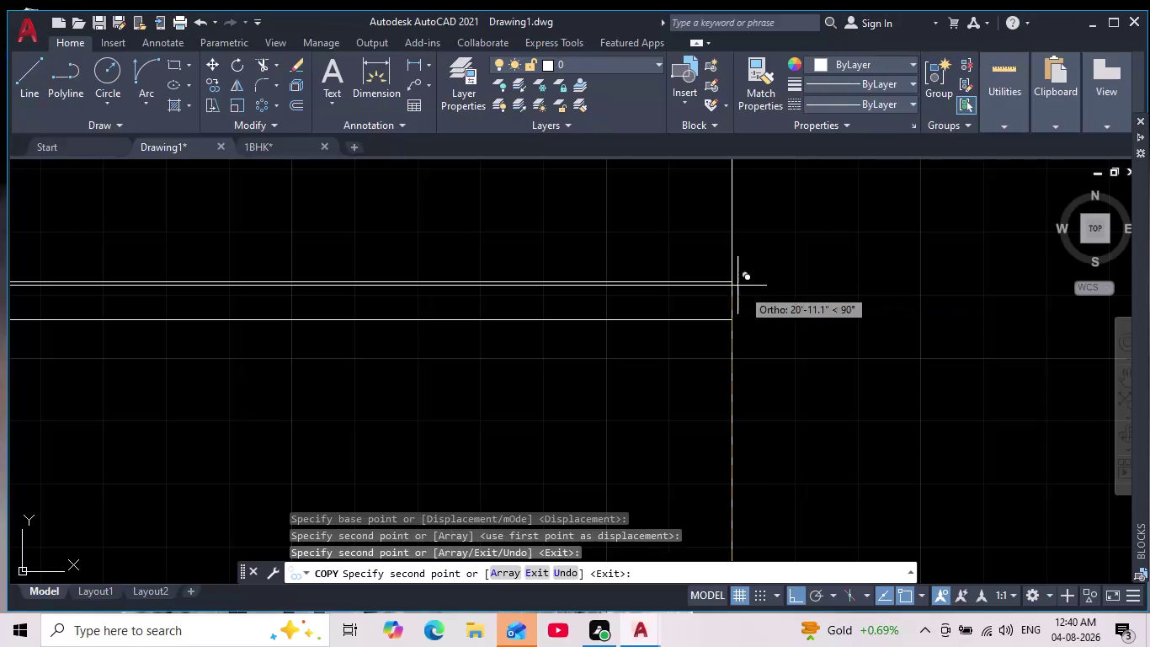
key(Escape)
scroll(down, 3)
middle_drag(782, 352, 719, 218)
scroll(down, 3)
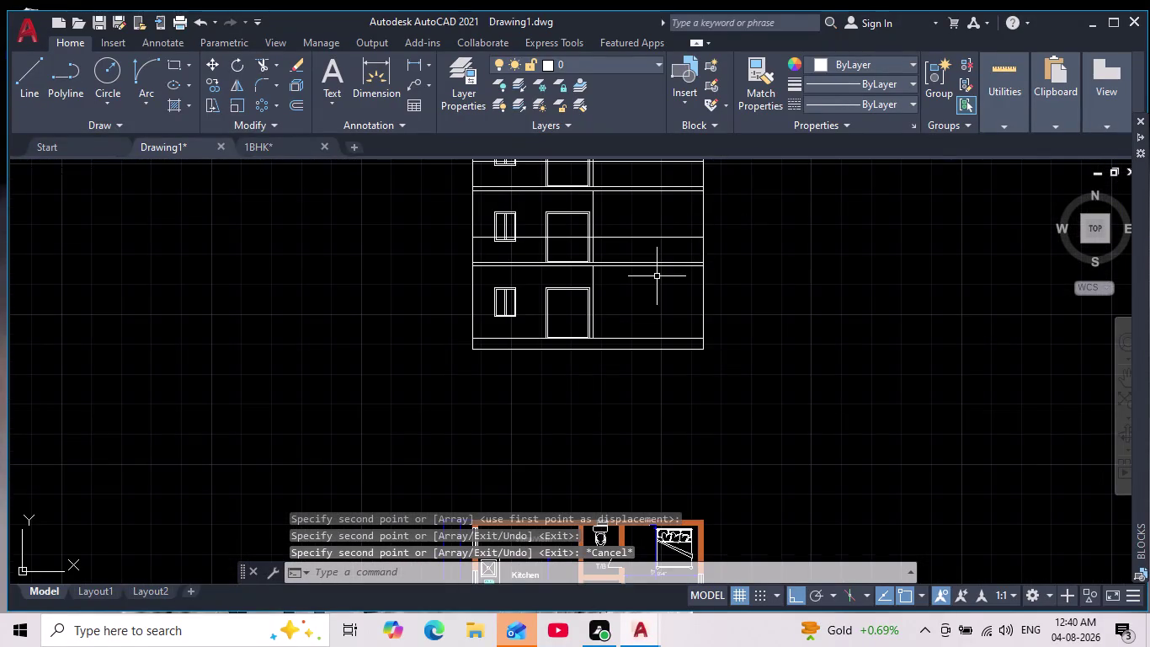
middle_drag(656, 277, 675, 356)
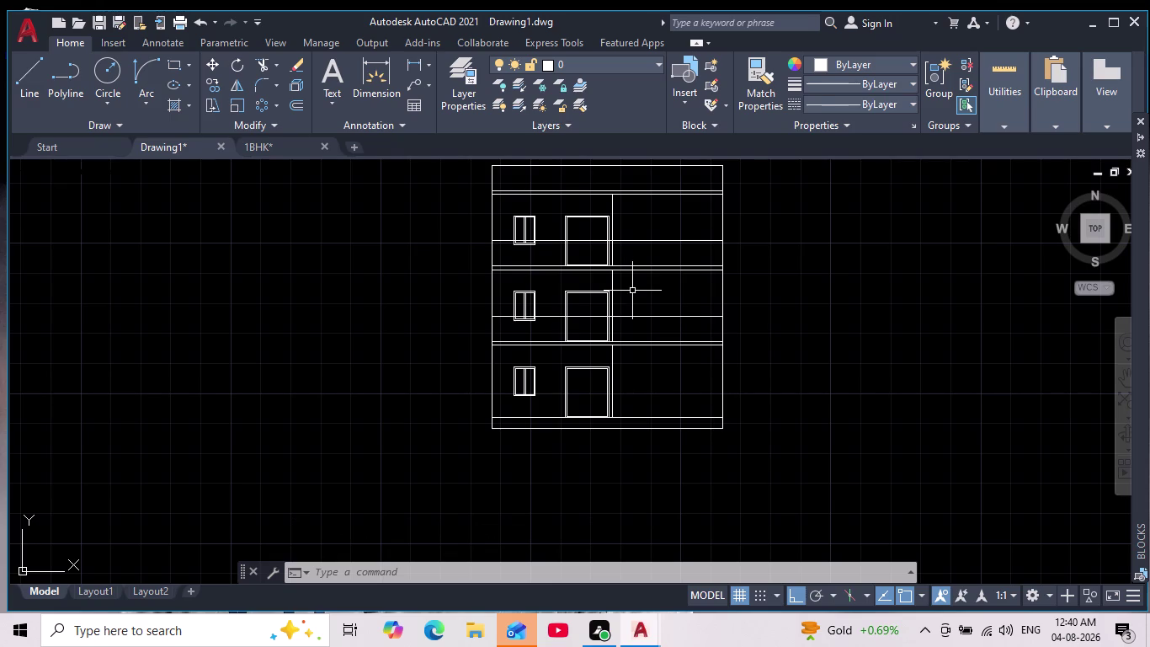
scroll(up, 3)
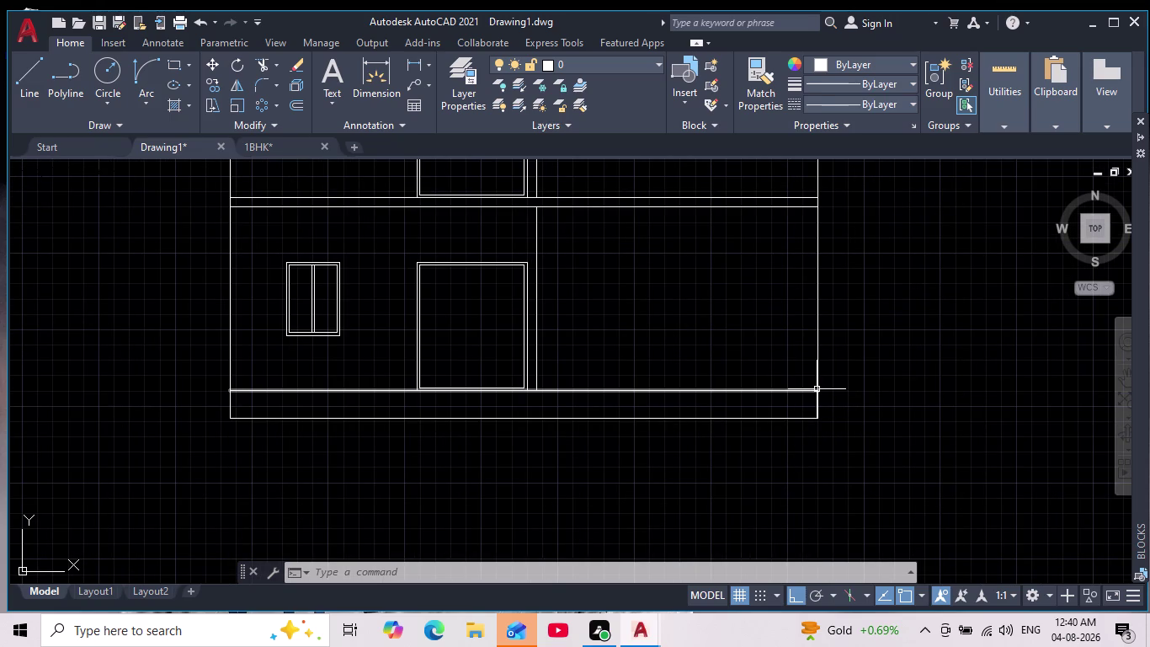
middle_drag(754, 344, 758, 406)
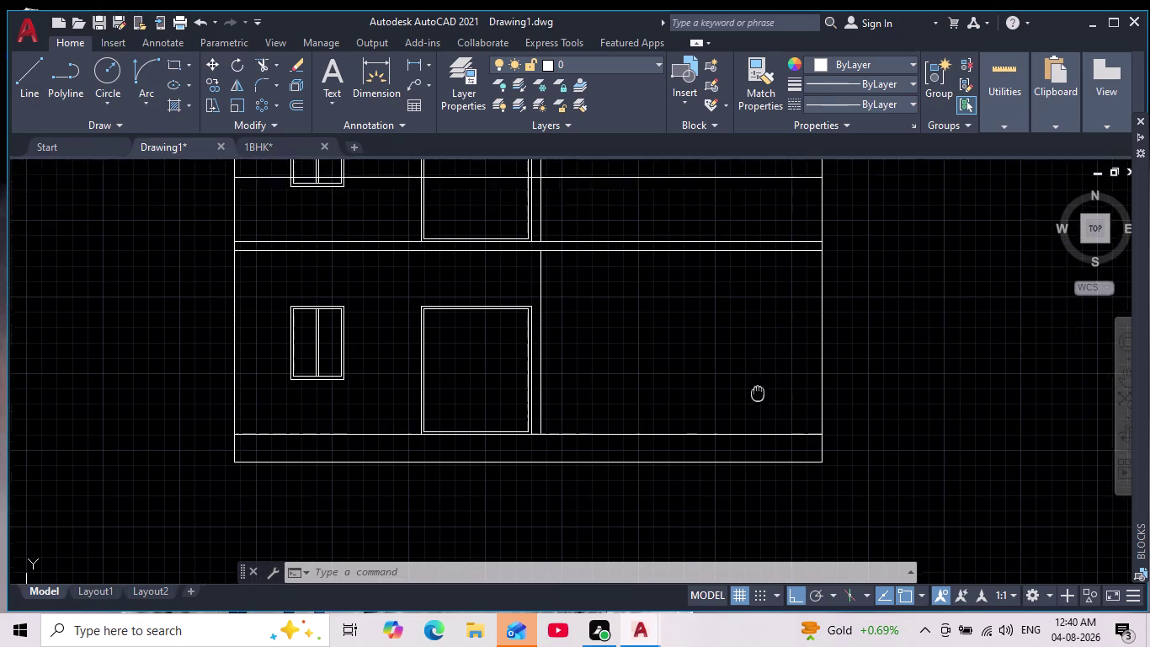
middle_drag(758, 407, 748, 509)
scroll(down, 3)
scroll(up, 3)
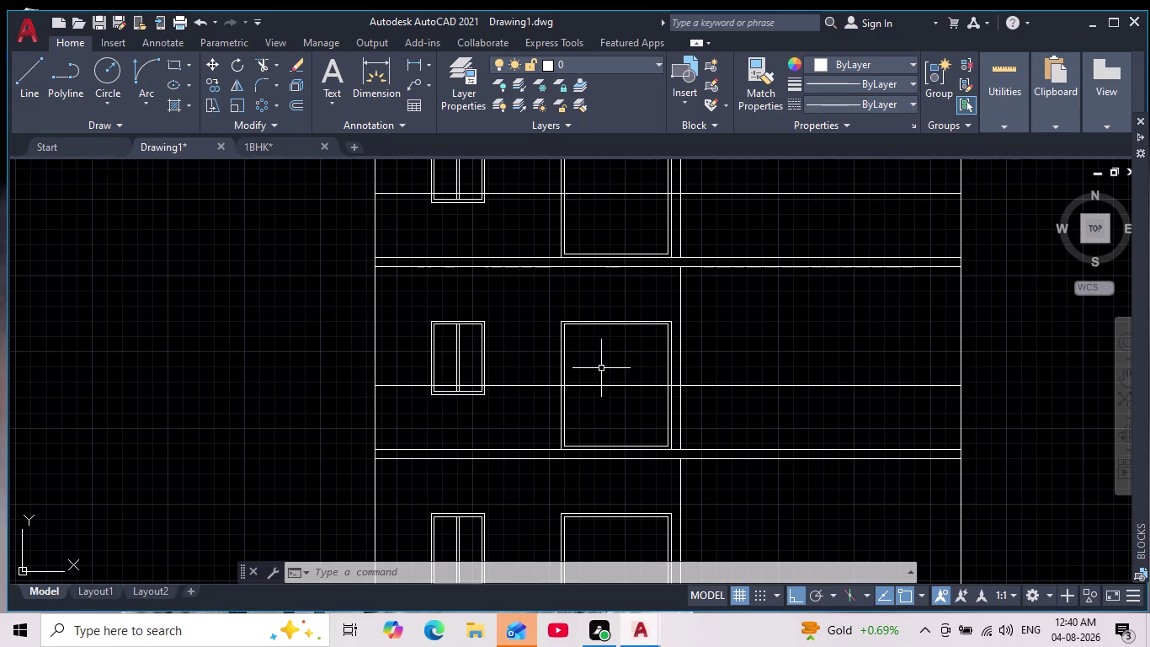
middle_drag(604, 283, 605, 322)
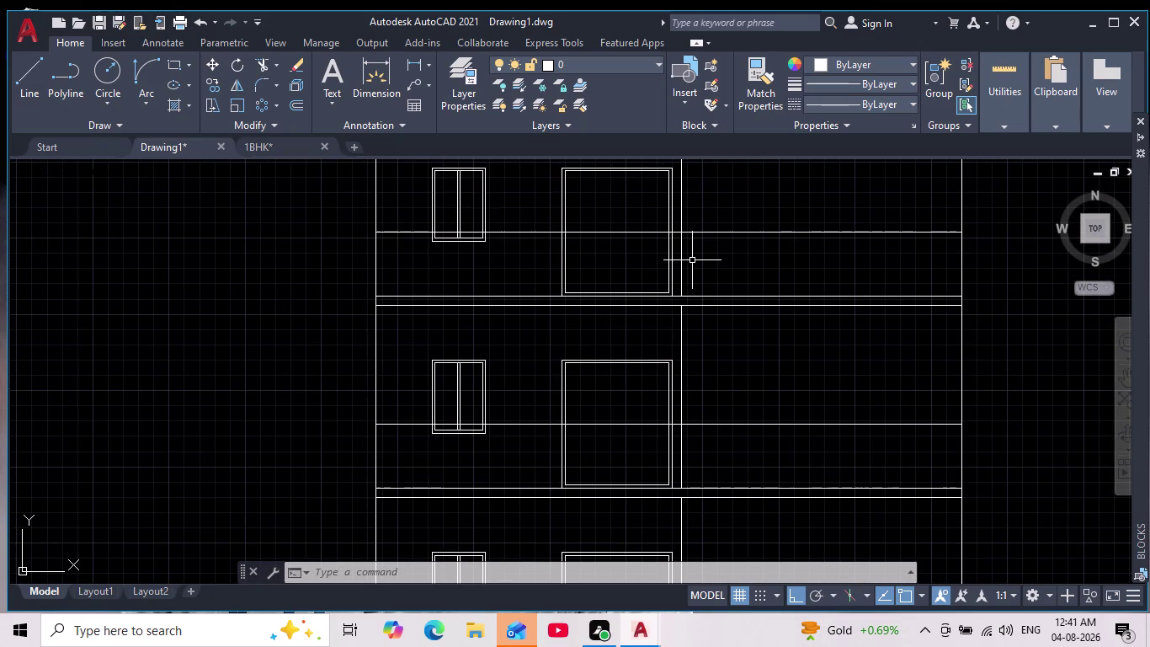
scroll(down, 3)
middle_drag(741, 342, 712, 289)
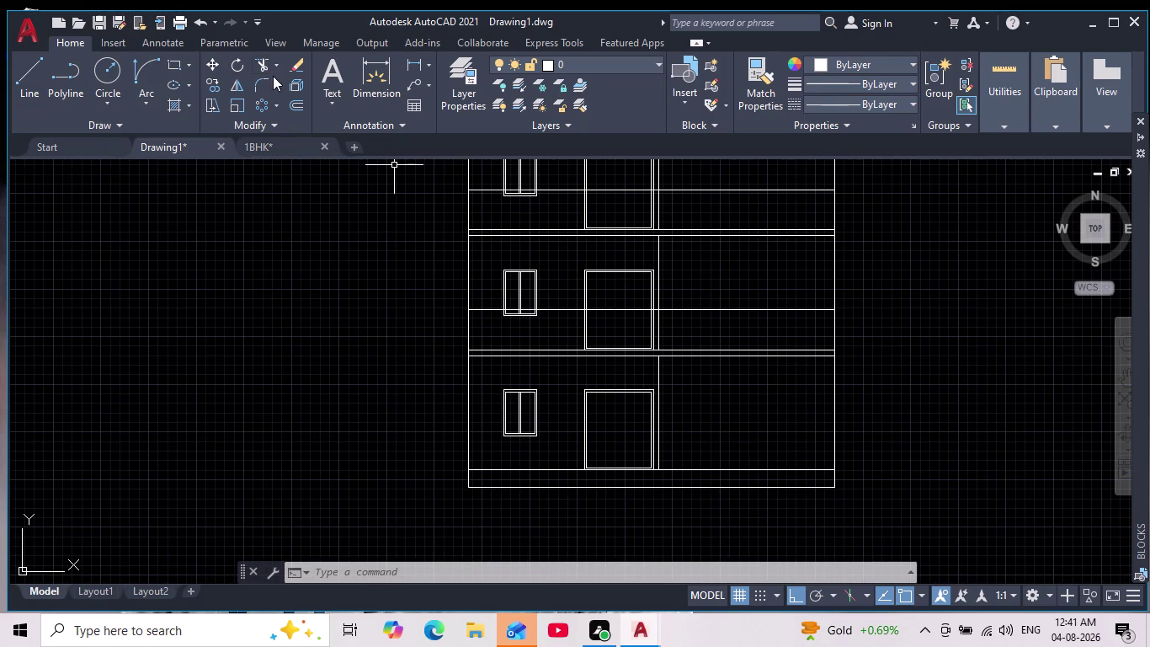
Fence-trim the stray line ends crossing the elevation's slab lines.
click(268, 64)
scroll(up, 3)
drag(787, 291, 545, 299)
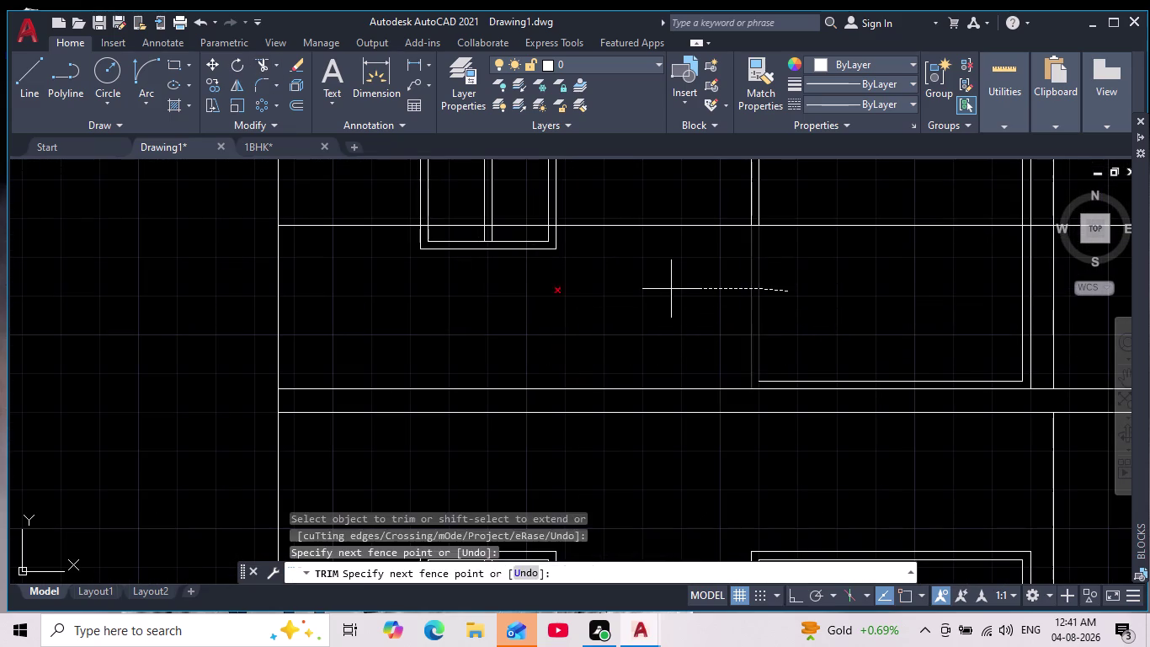
drag(545, 299, 527, 304)
scroll(up, 3)
drag(174, 222, 337, 288)
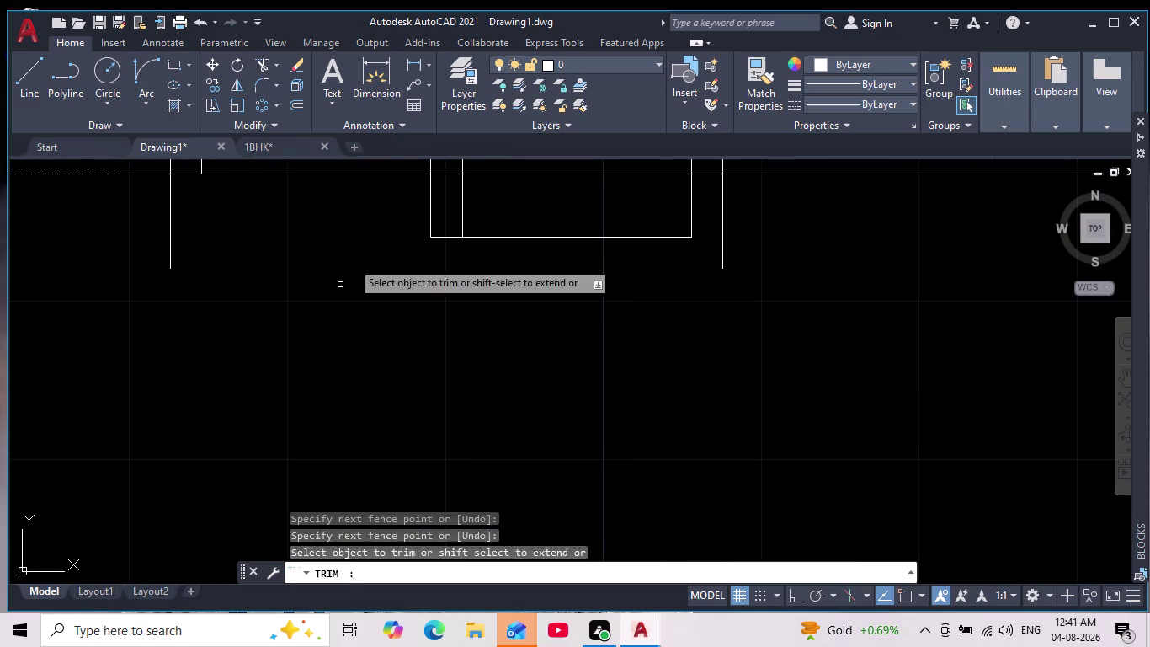
drag(363, 227, 516, 271)
drag(259, 241, 124, 263)
drag(423, 239, 776, 190)
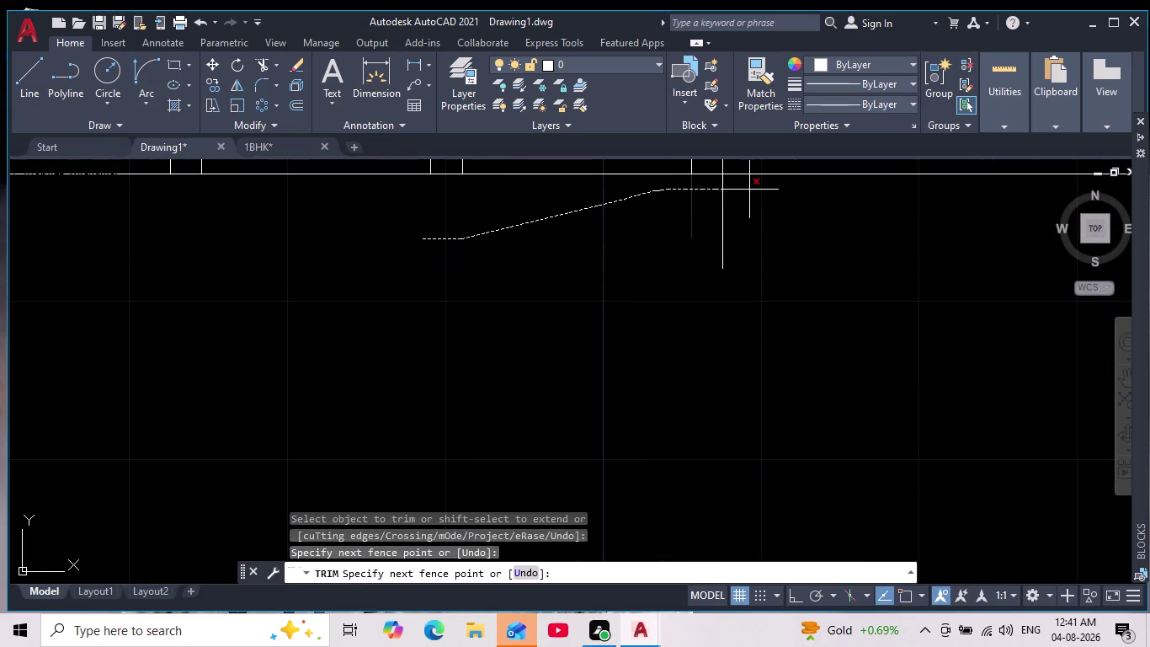
drag(776, 190, 812, 235)
scroll(down, 3)
middle_drag(828, 298, 464, 316)
scroll(down, 3)
scroll(up, 3)
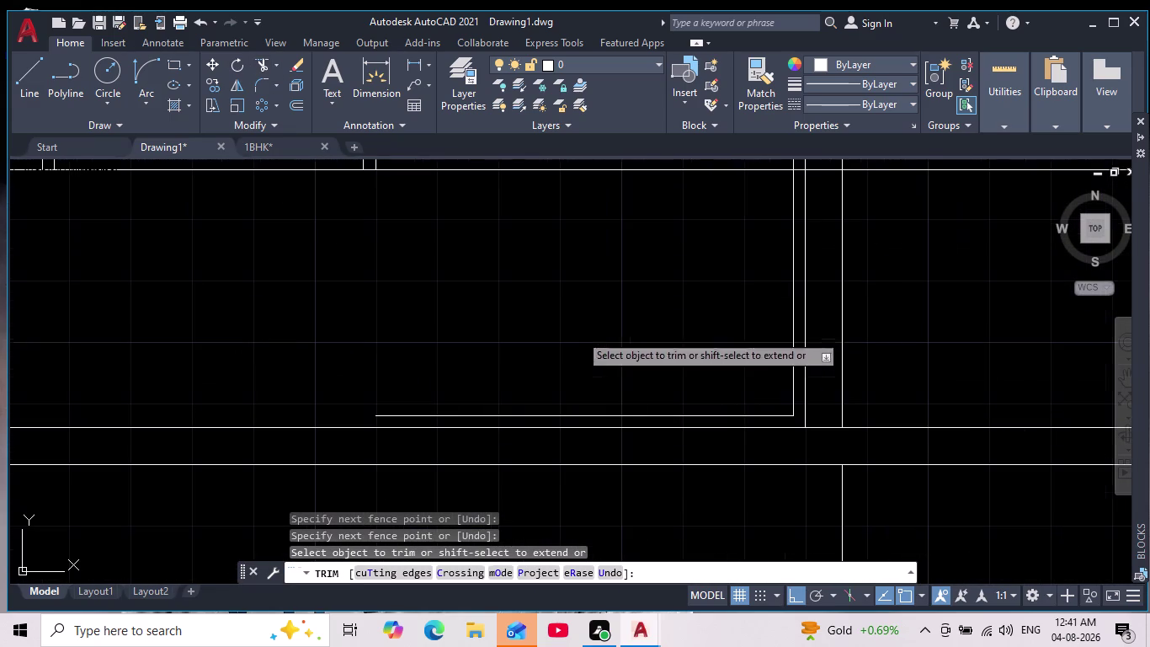
Trim away the short horizontal segment and another stray line segment.
click(702, 415)
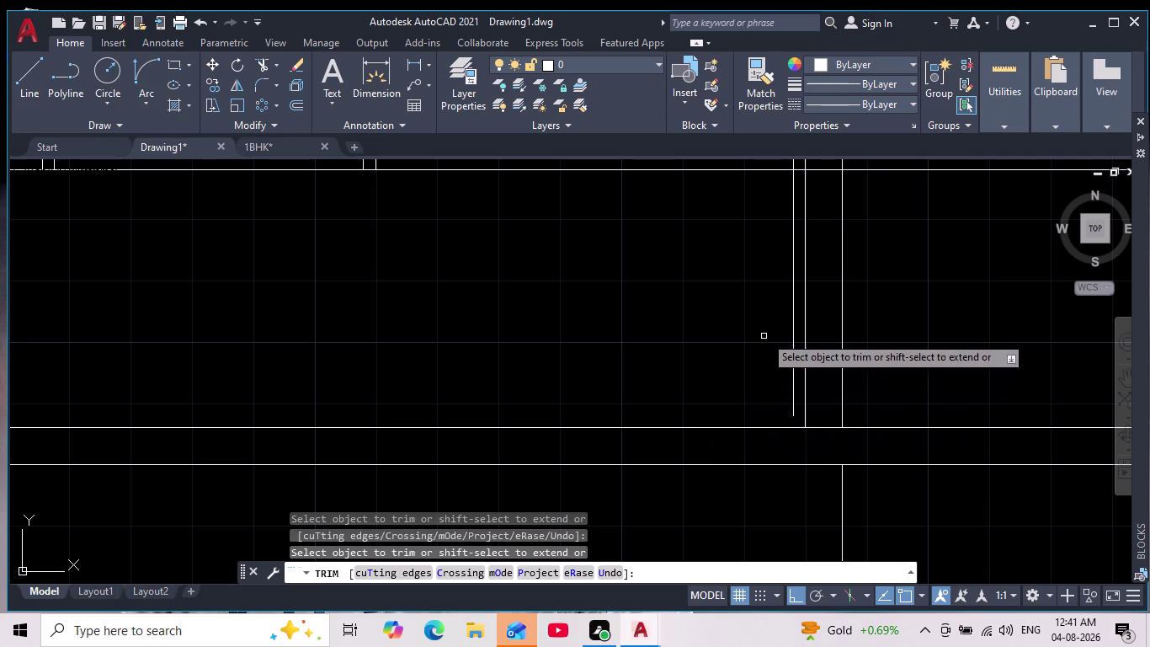
drag(668, 346, 876, 288)
scroll(down, 3)
middle_drag(876, 280, 421, 319)
scroll(down, 3)
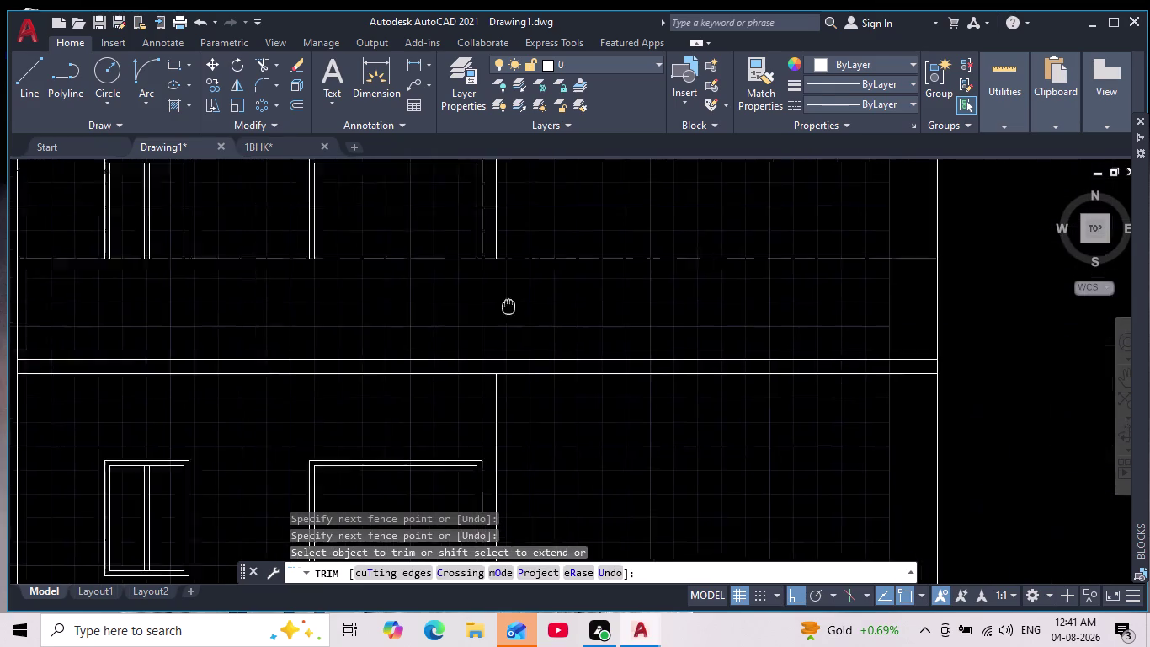
middle_drag(421, 319, 419, 321)
middle_drag(754, 269, 813, 407)
scroll(down, 3)
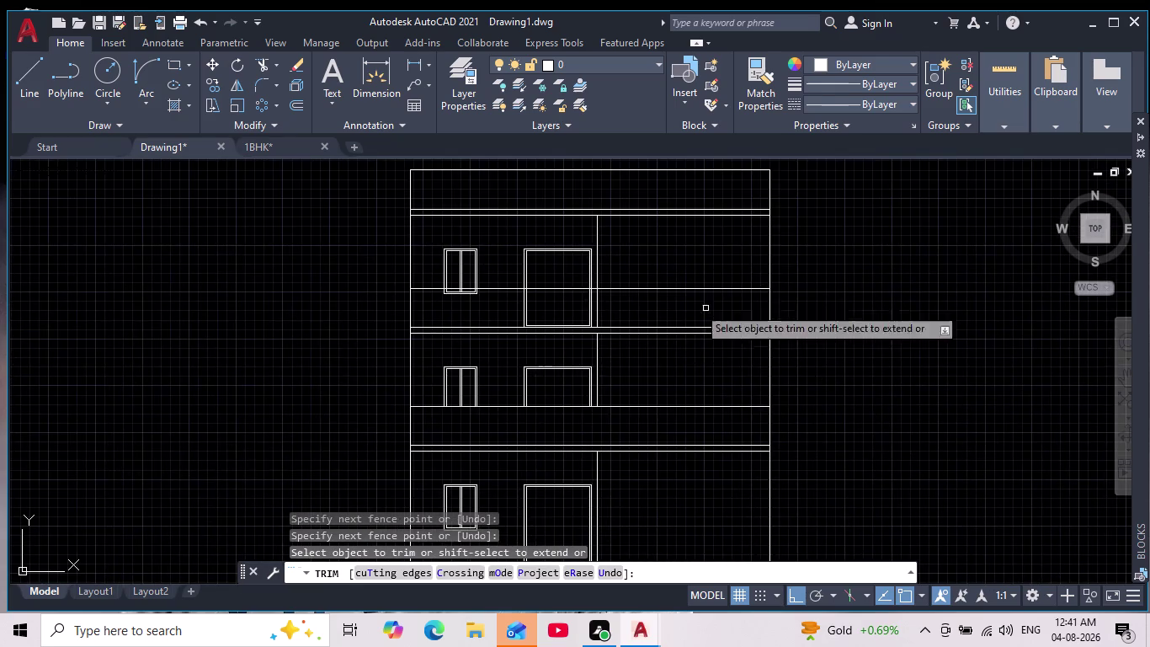
scroll(up, 3)
Trim the leftover horizontal stubs and the vertical line ends below the slab.
drag(284, 343, 838, 315)
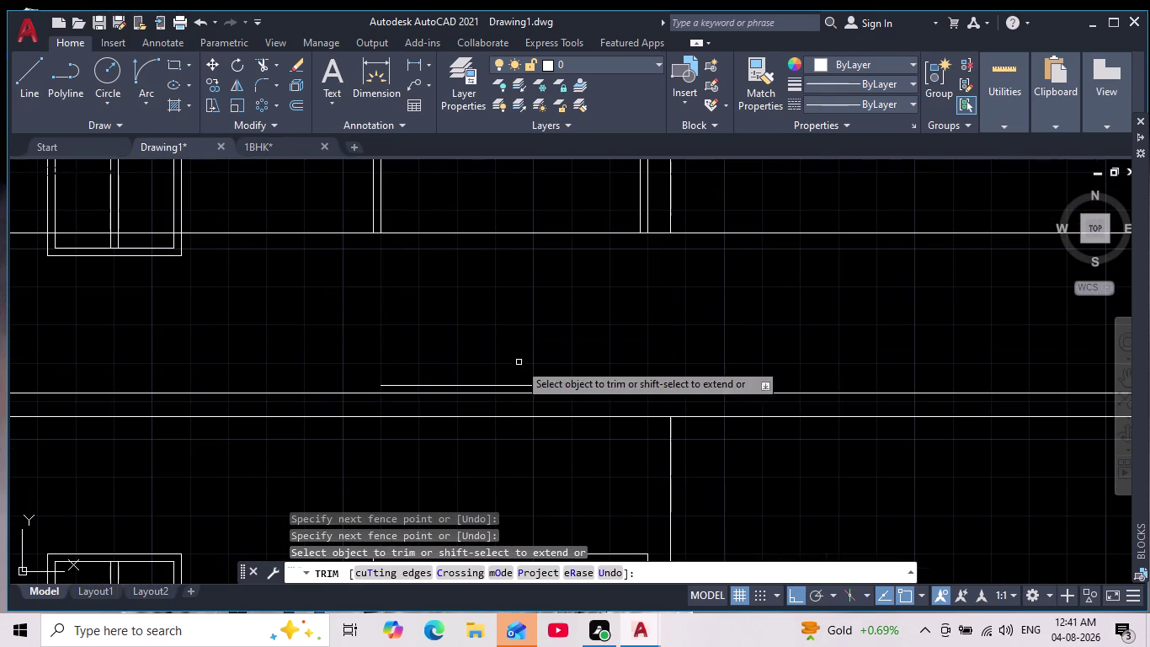
click(559, 384)
scroll(down, 3)
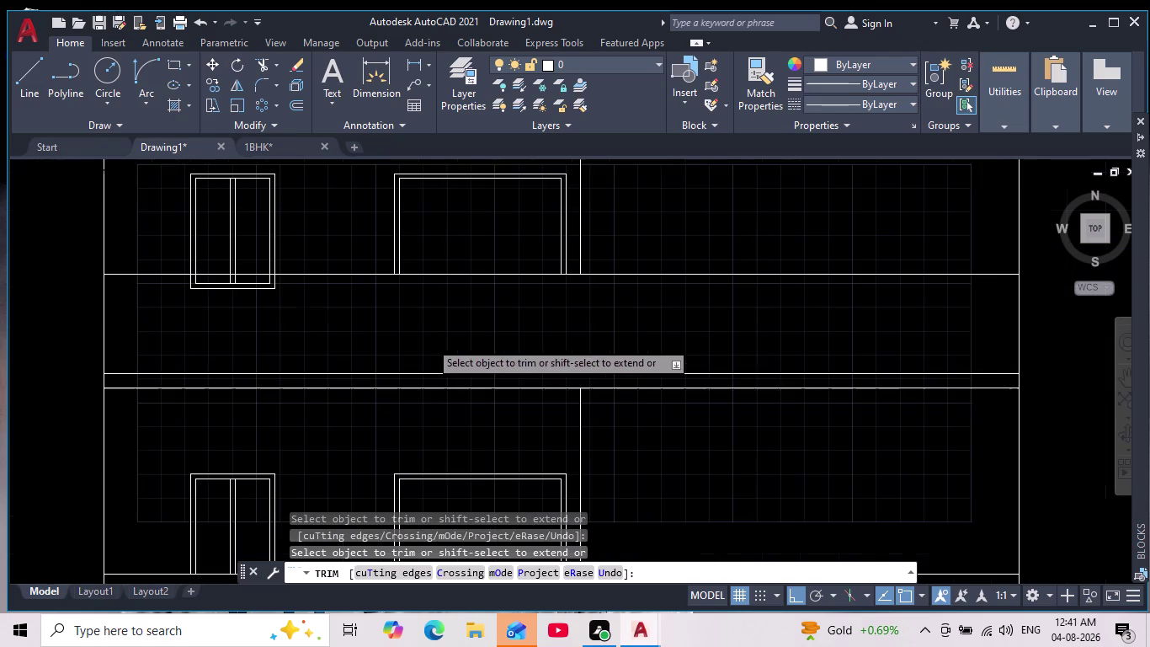
scroll(up, 3)
drag(123, 275, 252, 261)
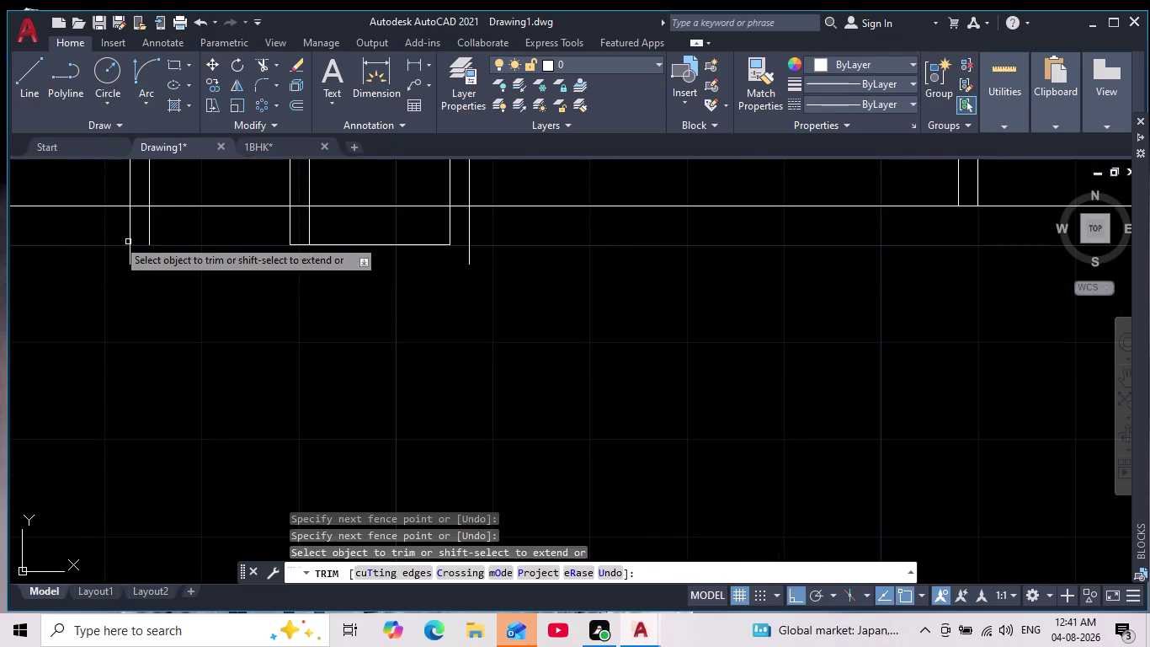
drag(85, 231, 216, 231)
drag(270, 245, 338, 237)
drag(373, 229, 399, 279)
drag(410, 256, 474, 245)
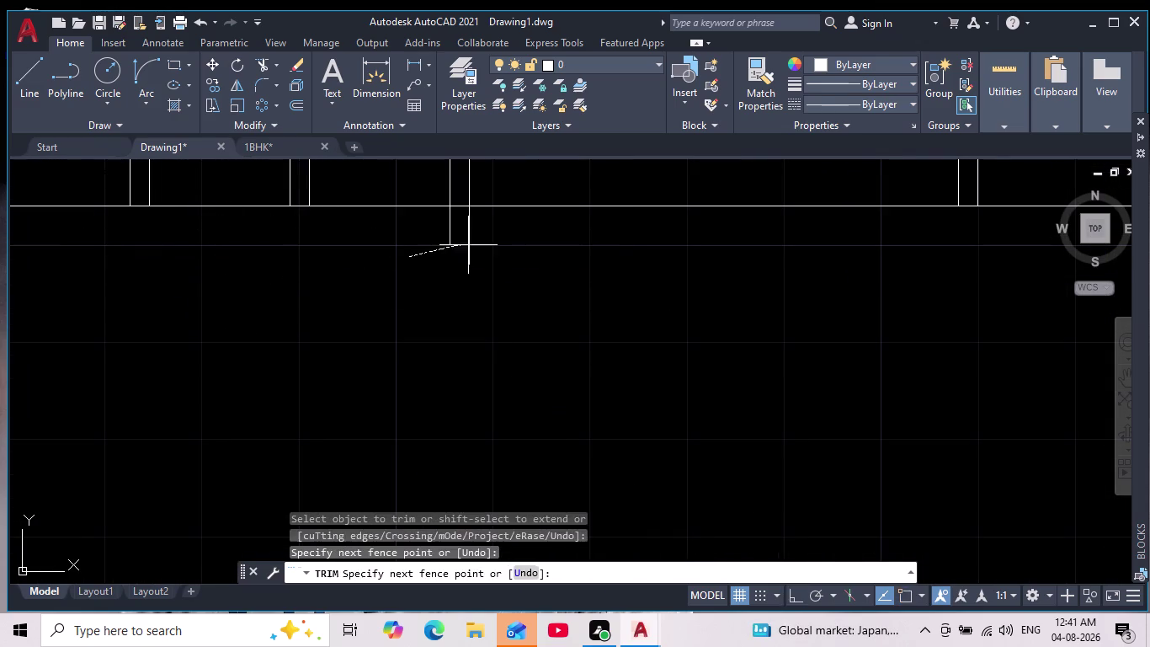
drag(475, 245, 489, 245)
drag(480, 242, 412, 256)
End the trim pass and recentre the view on the upper floors.
scroll(down, 3)
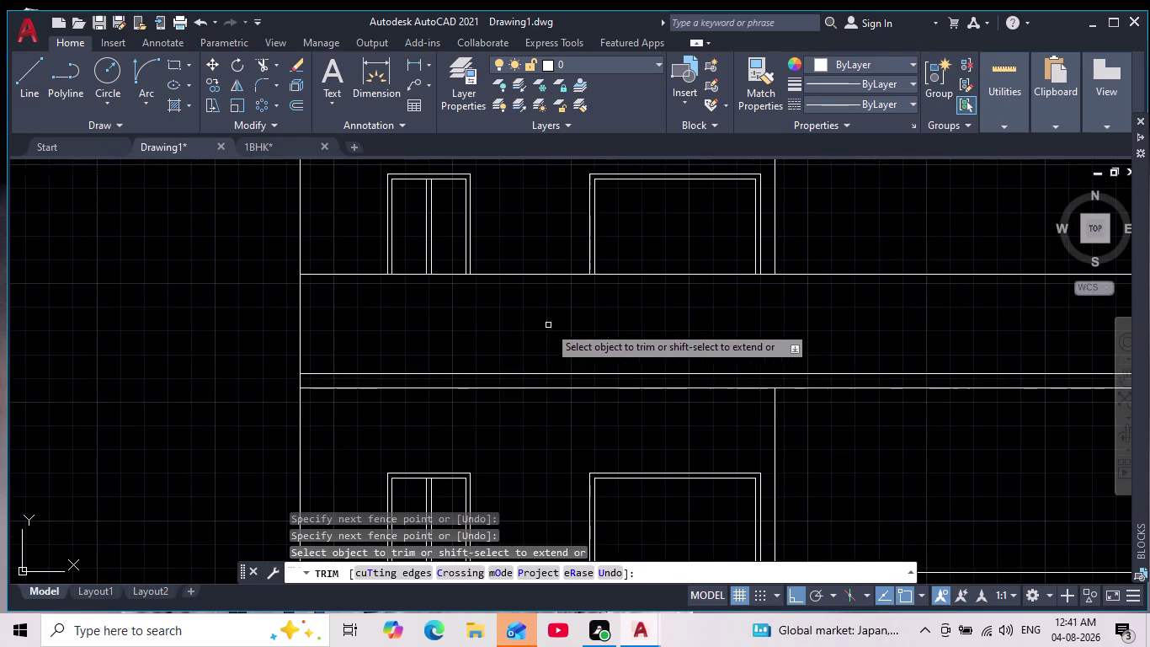
scroll(down, 3)
middle_drag(548, 325, 457, 308)
scroll(down, 3)
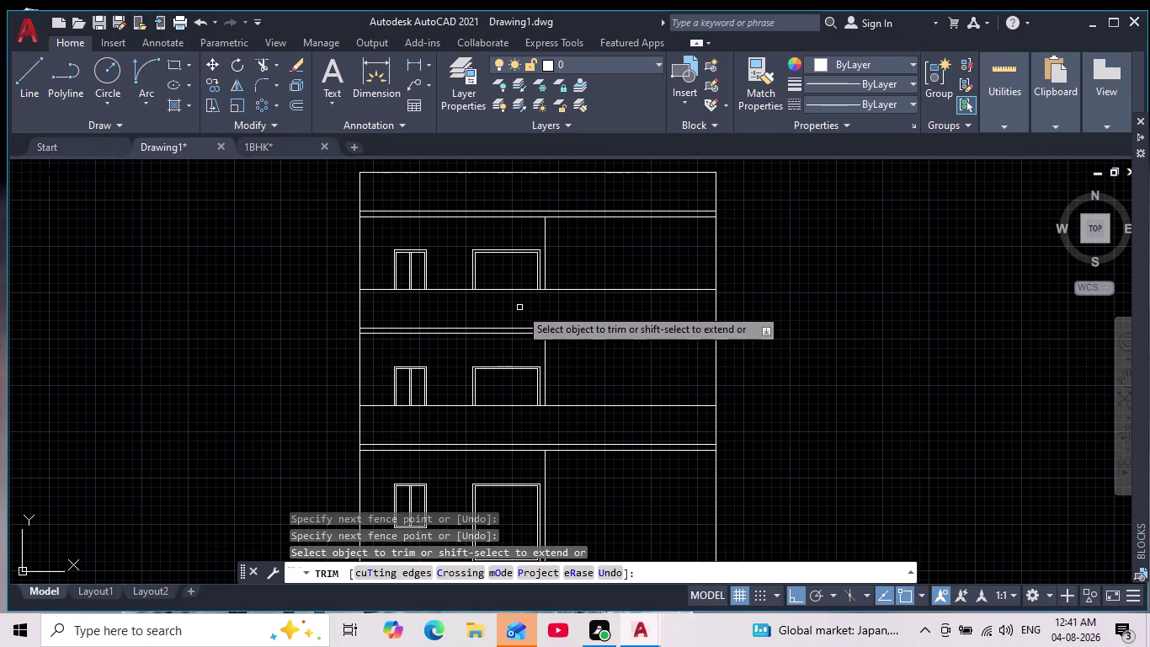
key(Escape)
key(Escape)
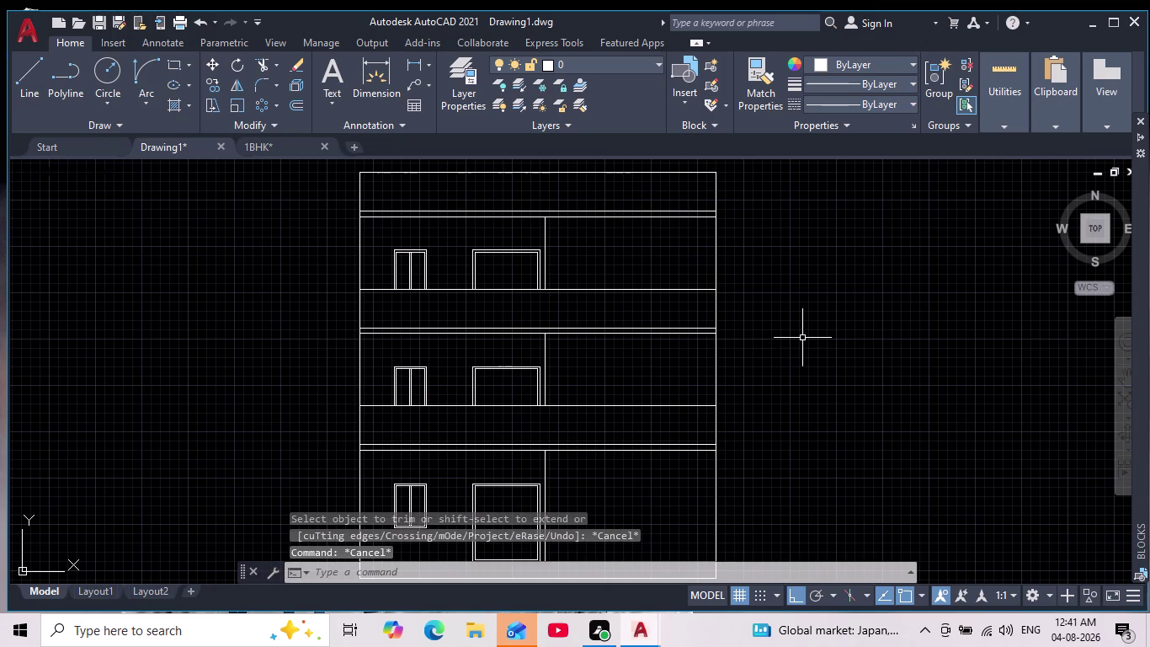
middle_drag(803, 331, 737, 270)
scroll(down, 3)
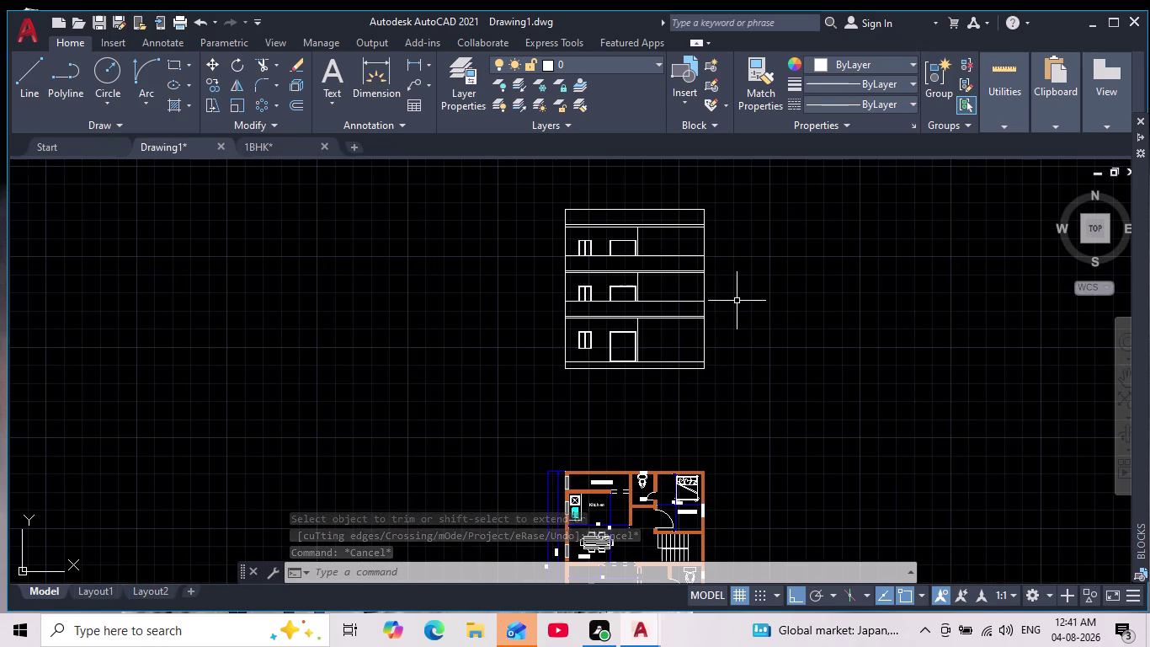
scroll(up, 3)
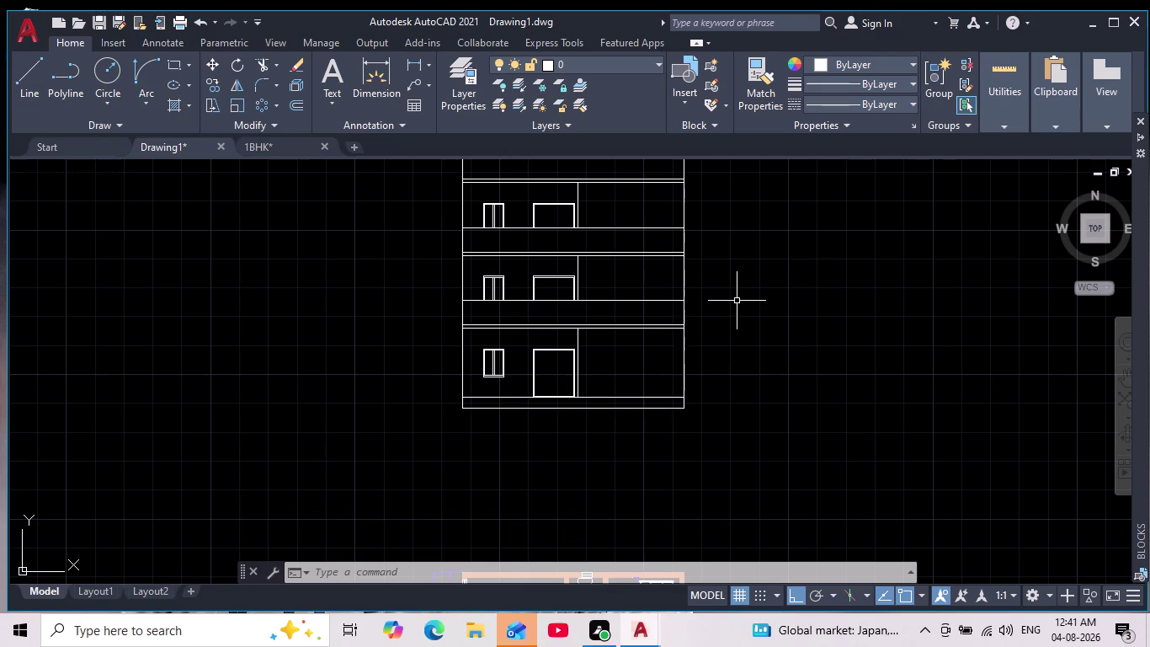
scroll(up, 3)
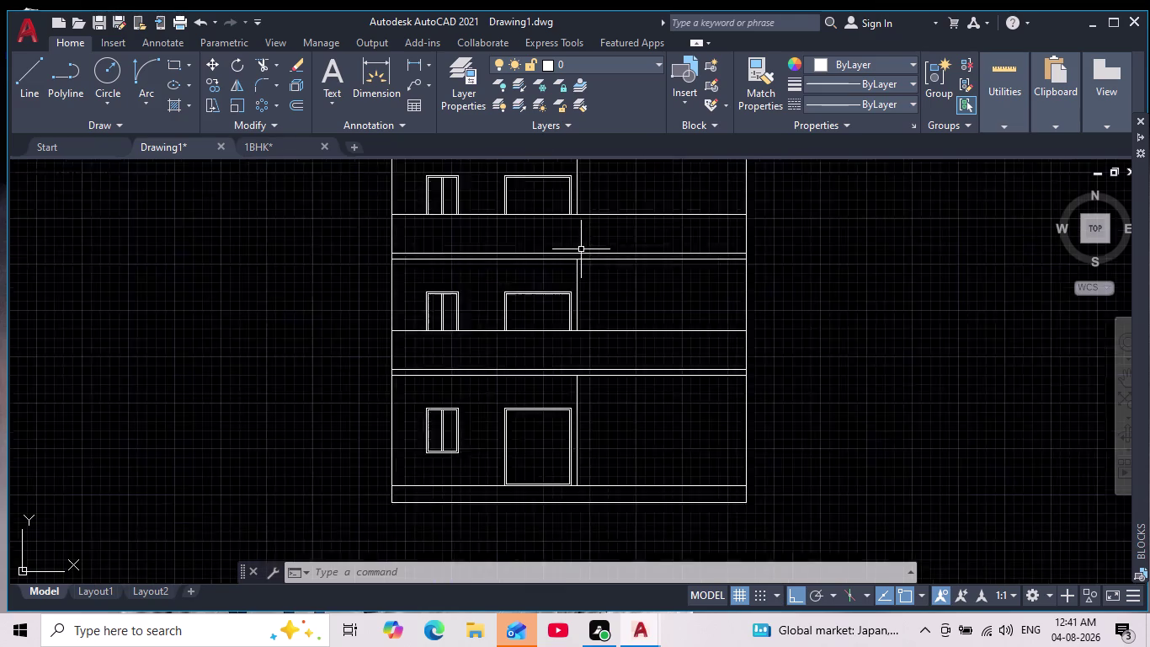
scroll(up, 3)
middle_drag(589, 233, 584, 318)
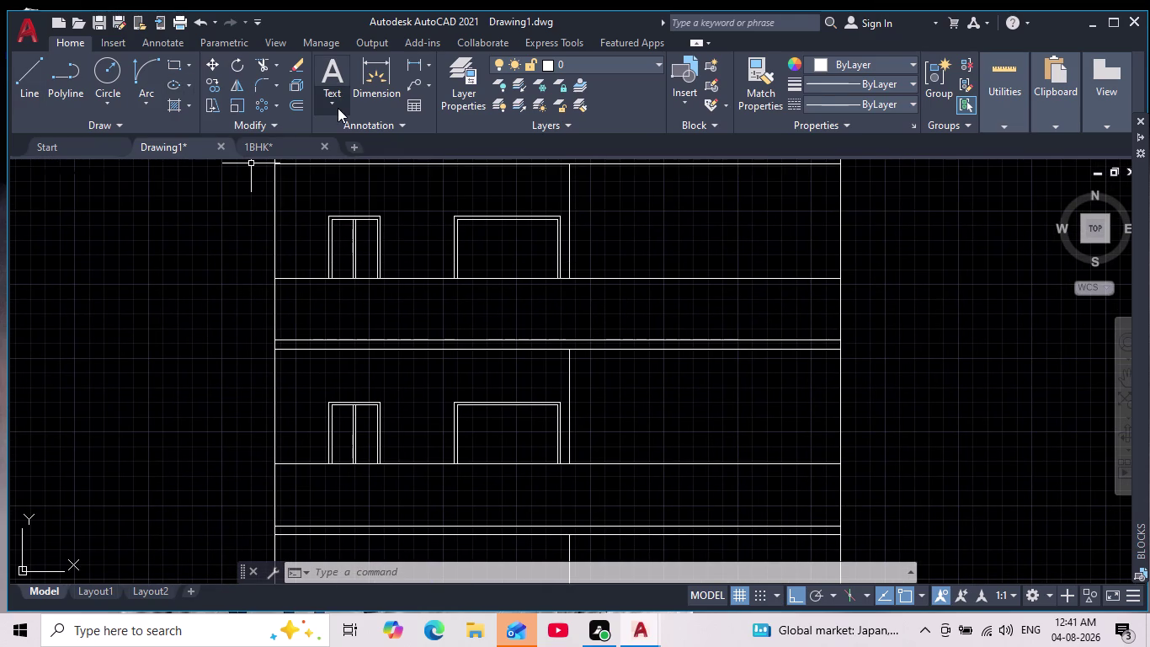
Extend the middle floor's vertical divider up to the slab line with EX.
text(ex)
key(Return)
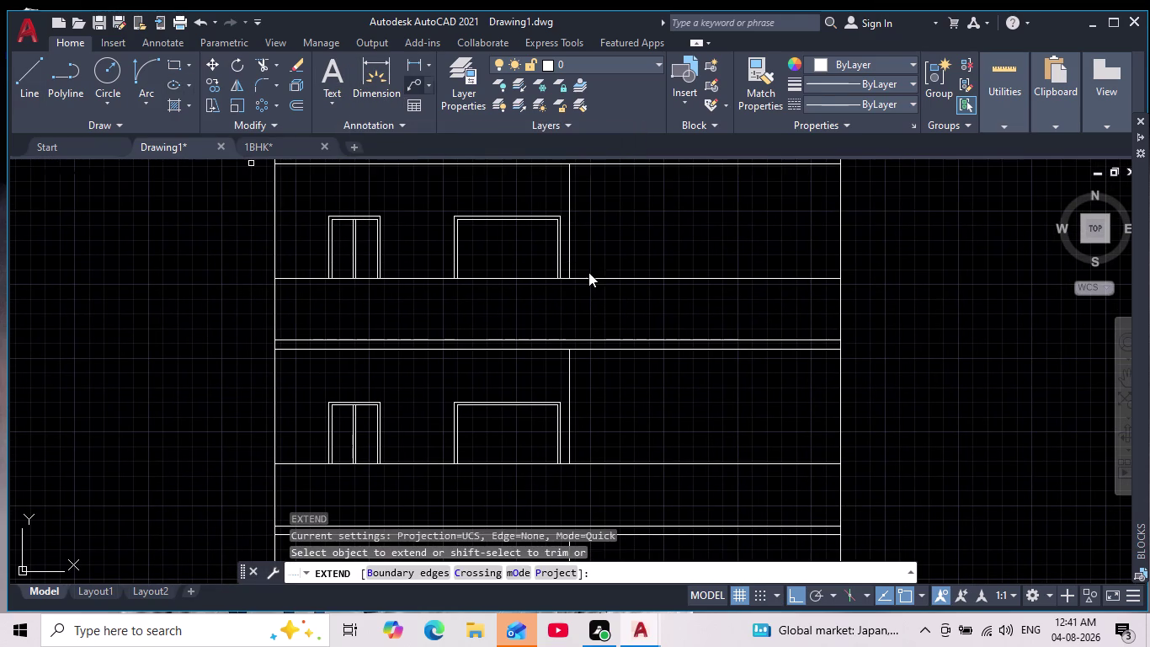
click(570, 258)
middle_drag(921, 277, 903, 249)
scroll(down, 3)
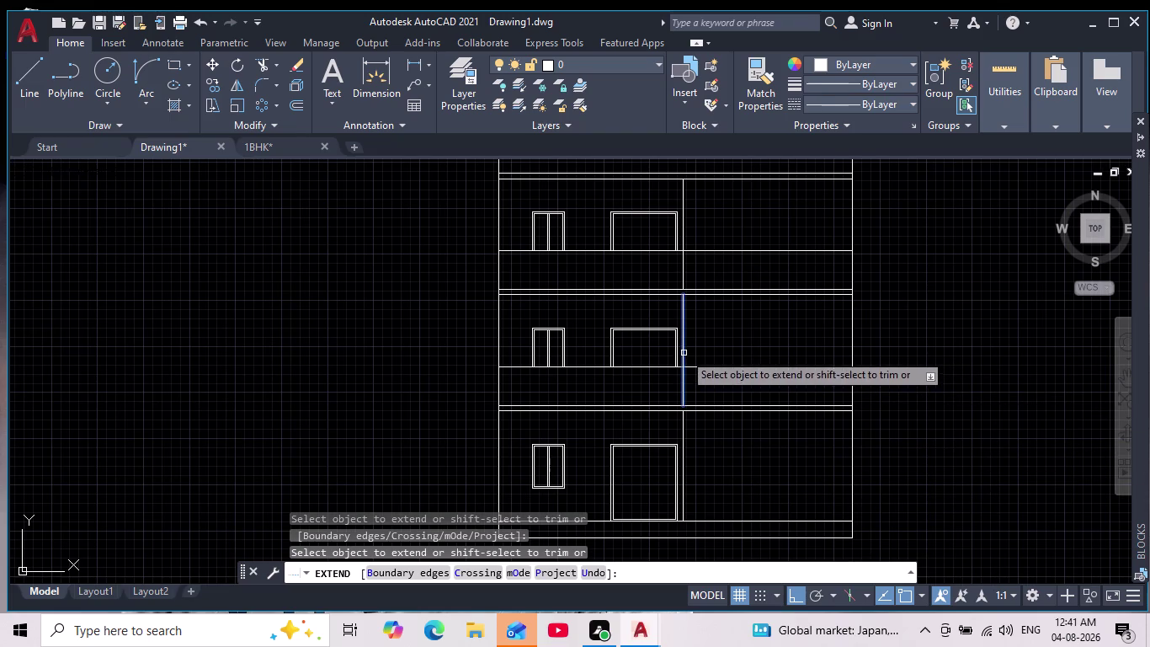
click(684, 353)
middle_drag(926, 362, 849, 338)
scroll(down, 3)
key(Escape)
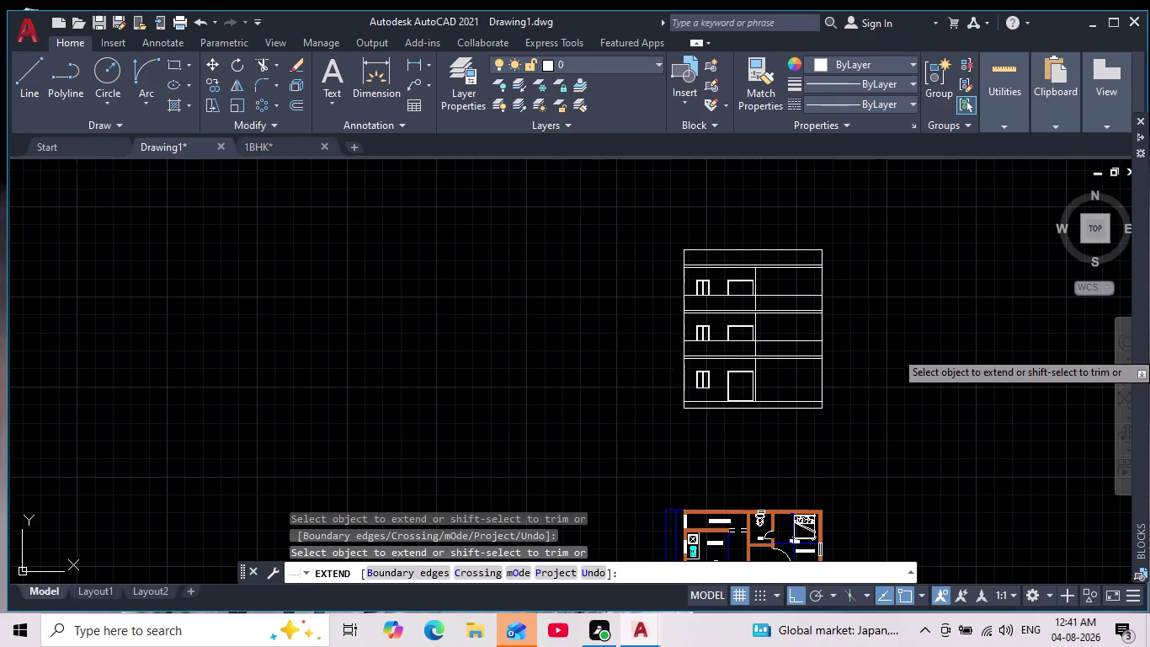
middle_drag(891, 350, 754, 374)
scroll(down, 3)
scroll(up, 3)
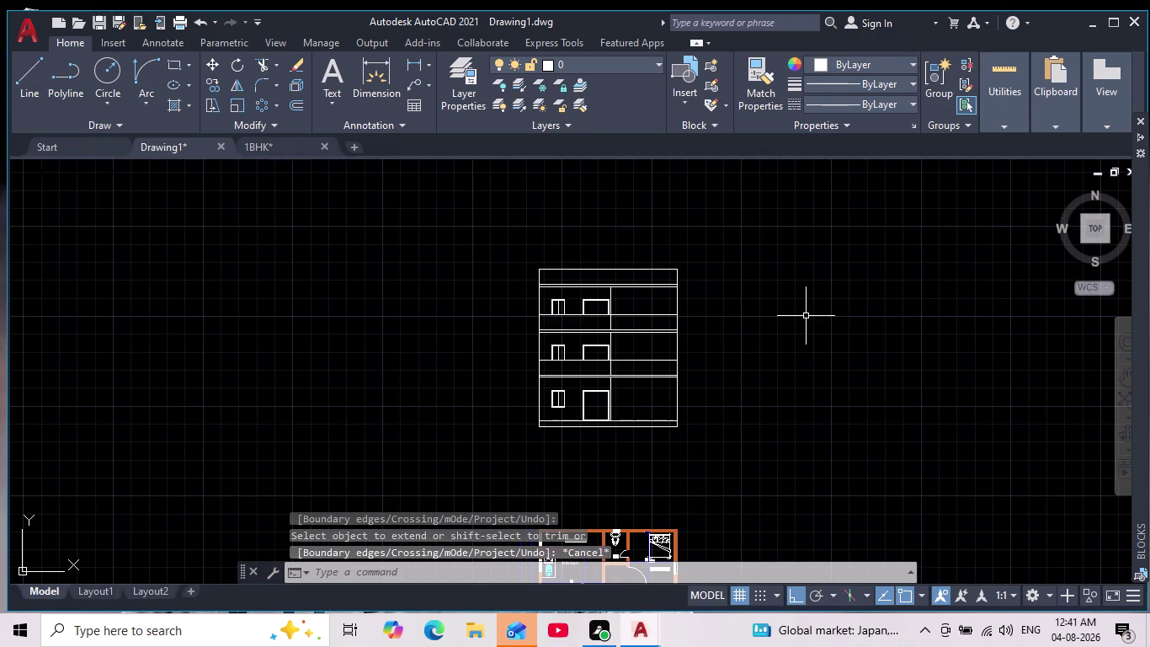
key(Escape)
key(Escape)
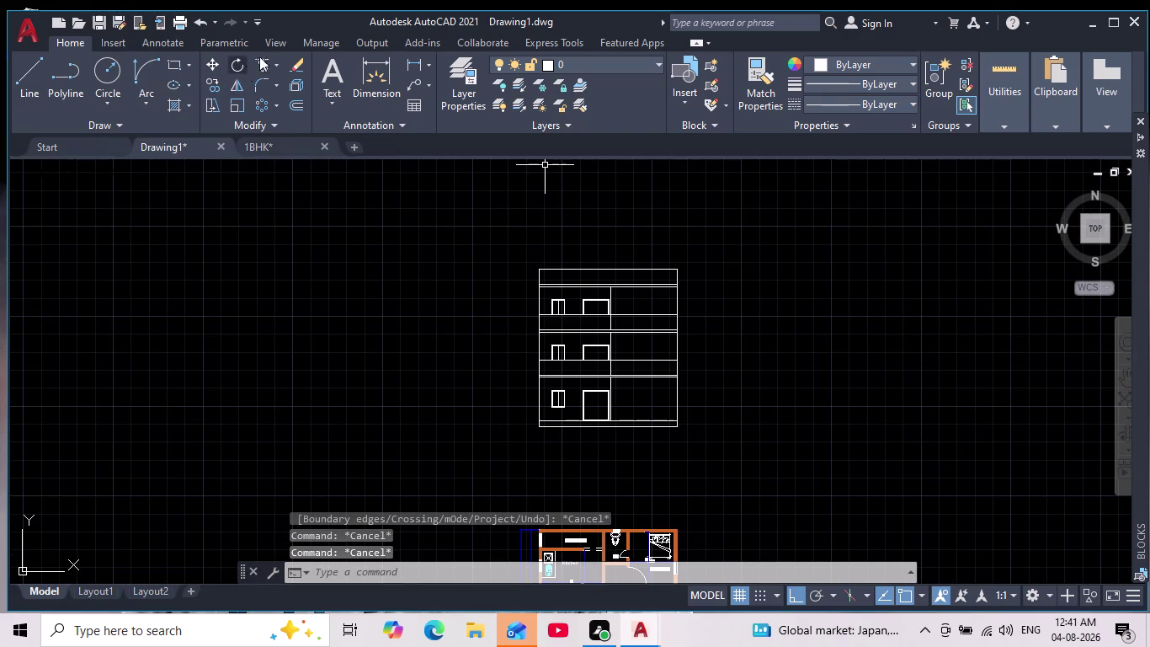
Trim the remaining stray lines on the upper floor.
click(266, 67)
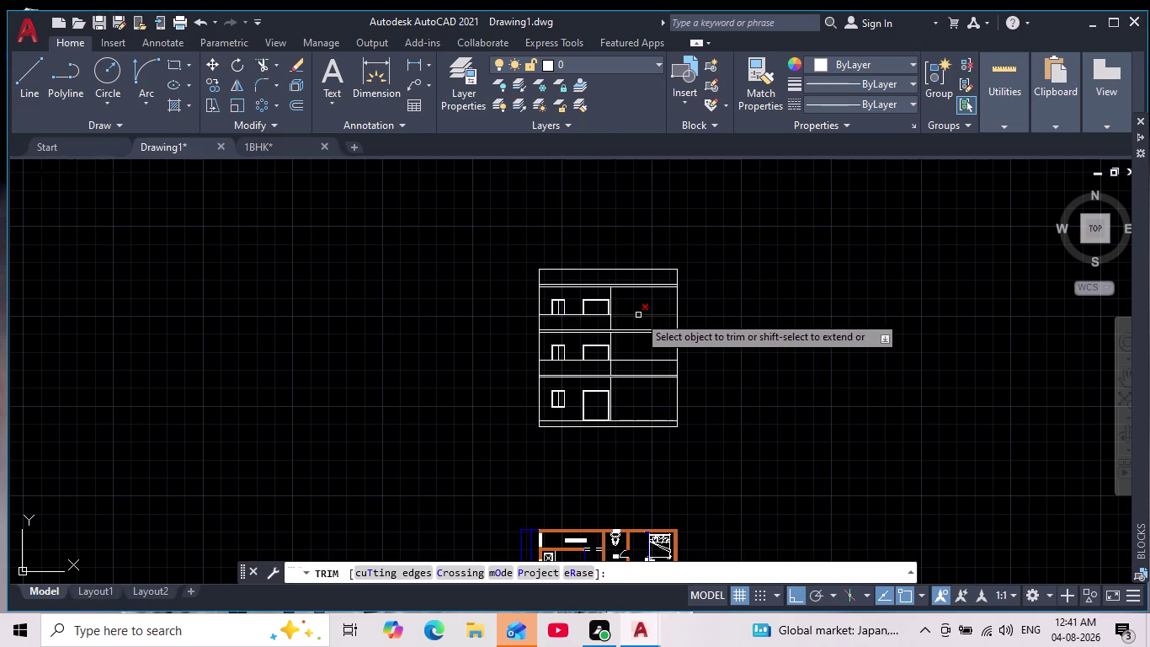
click(638, 313)
middle_drag(731, 324, 707, 294)
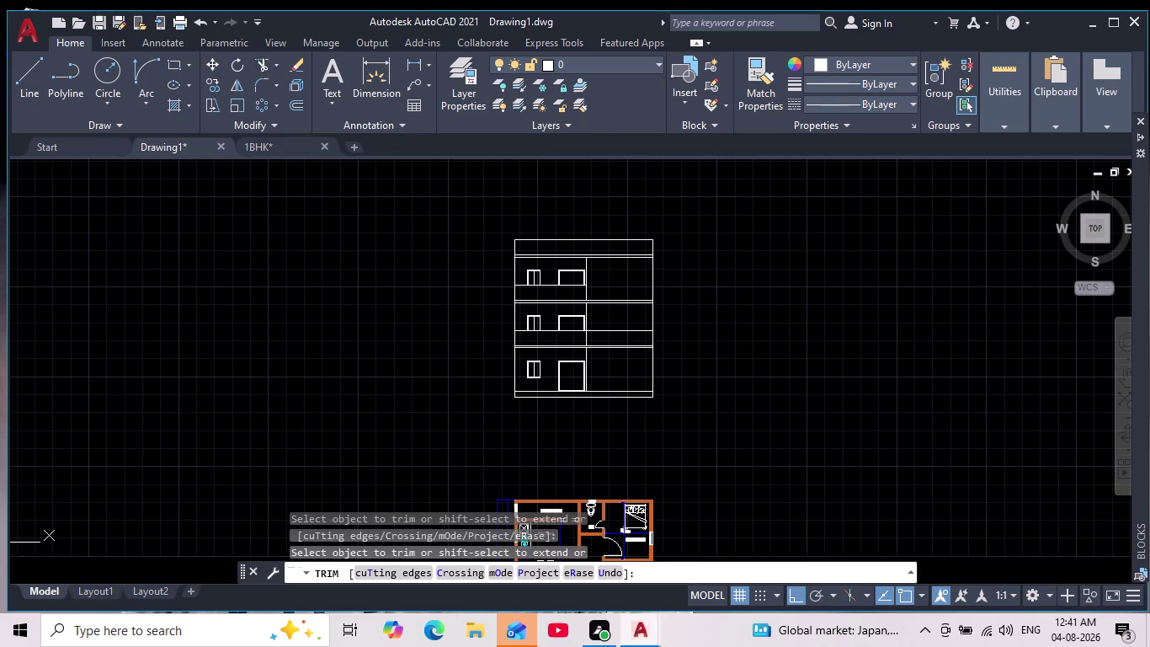
click(616, 331)
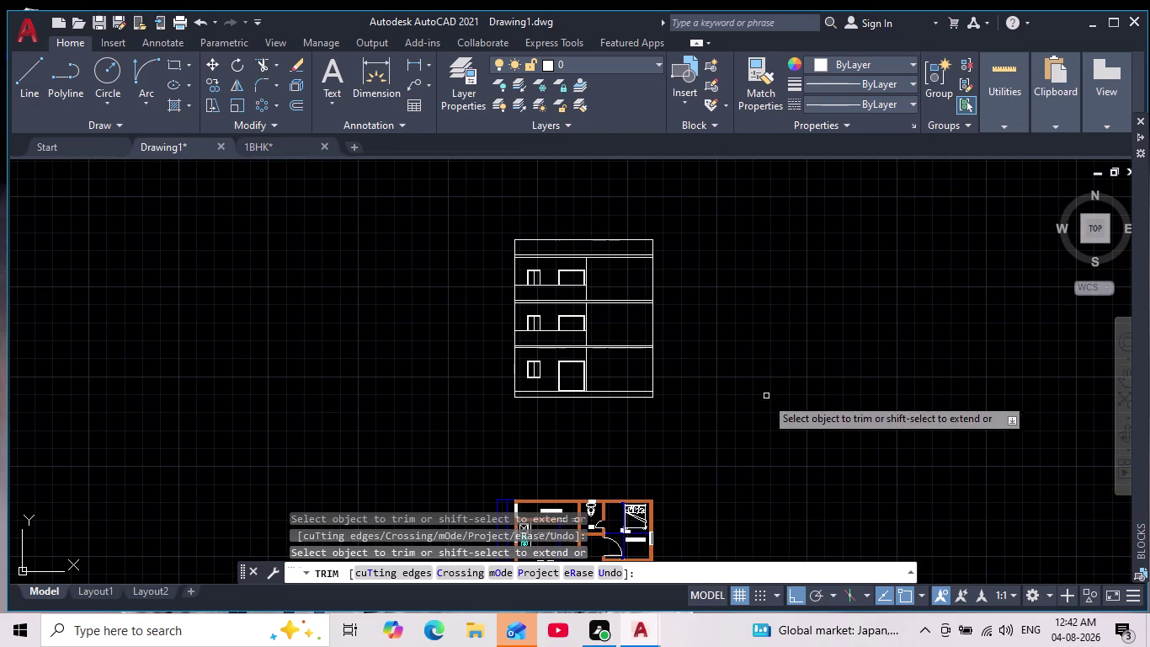
key(Escape)
key(Escape)
scroll(down, 3)
scroll(up, 3)
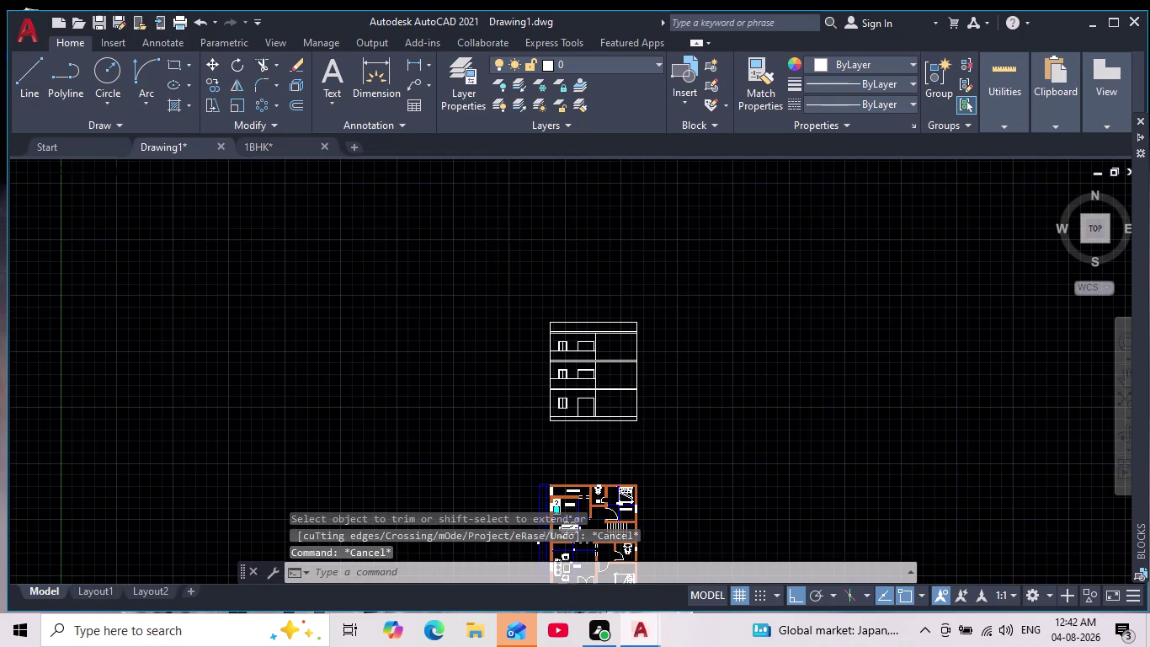
scroll(up, 3)
middle_drag(604, 263, 603, 265)
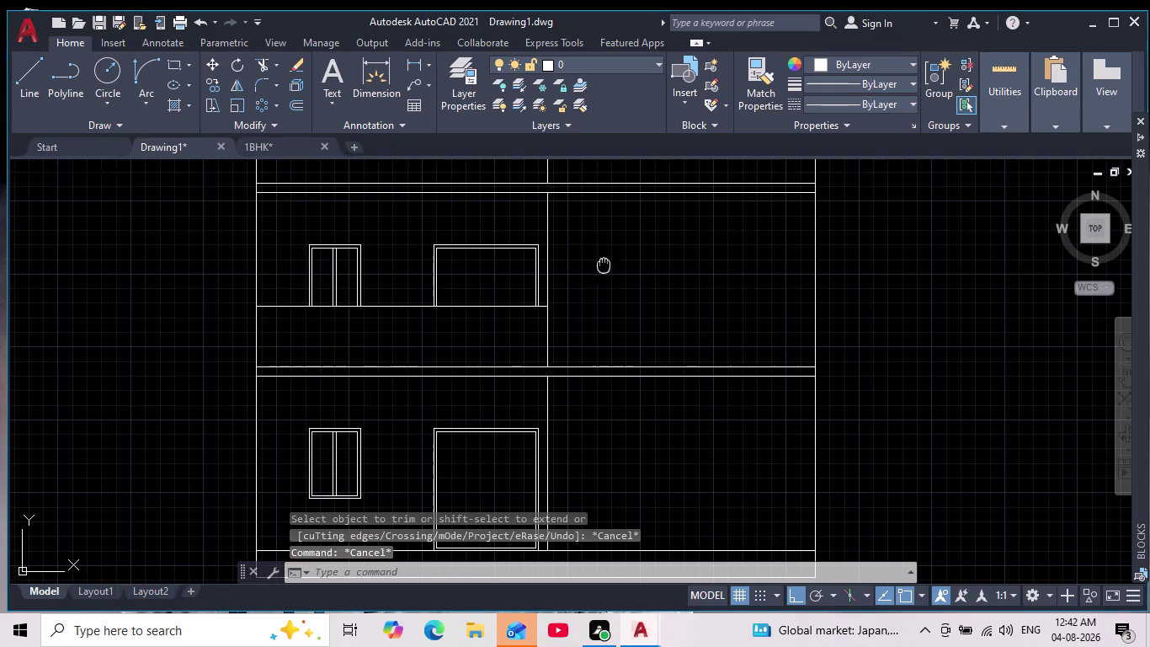
middle_drag(603, 265, 596, 338)
scroll(down, 3)
middle_drag(607, 357, 578, 338)
scroll(down, 3)
scroll(up, 3)
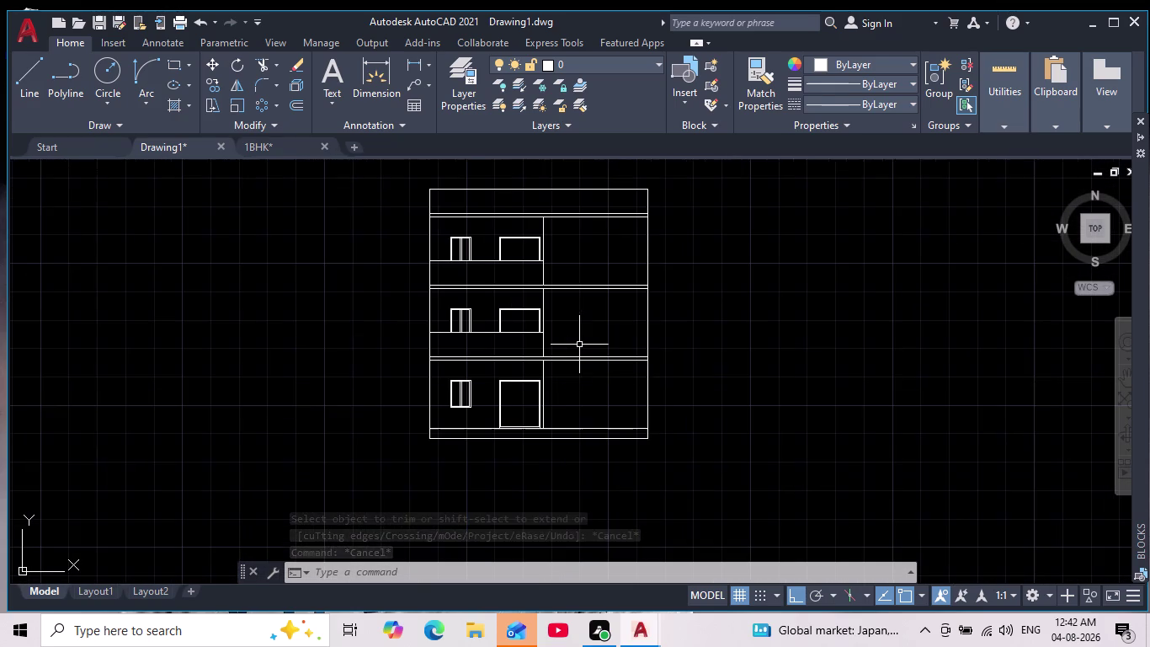
middle_drag(579, 340, 531, 349)
scroll(up, 3)
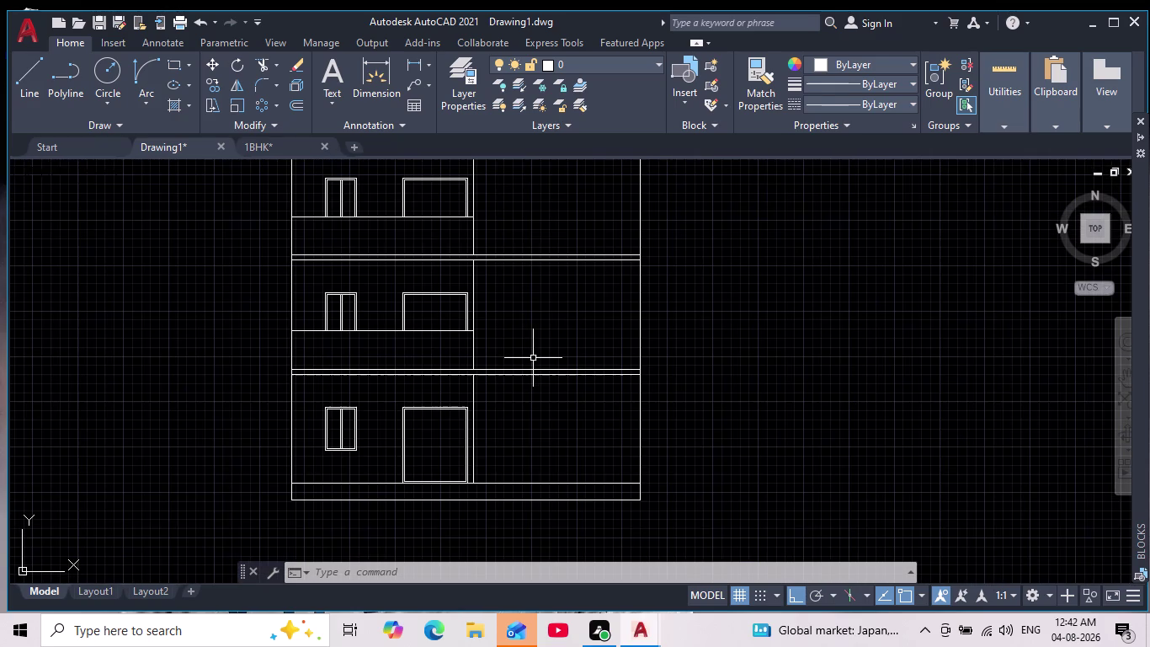
scroll(down, 3)
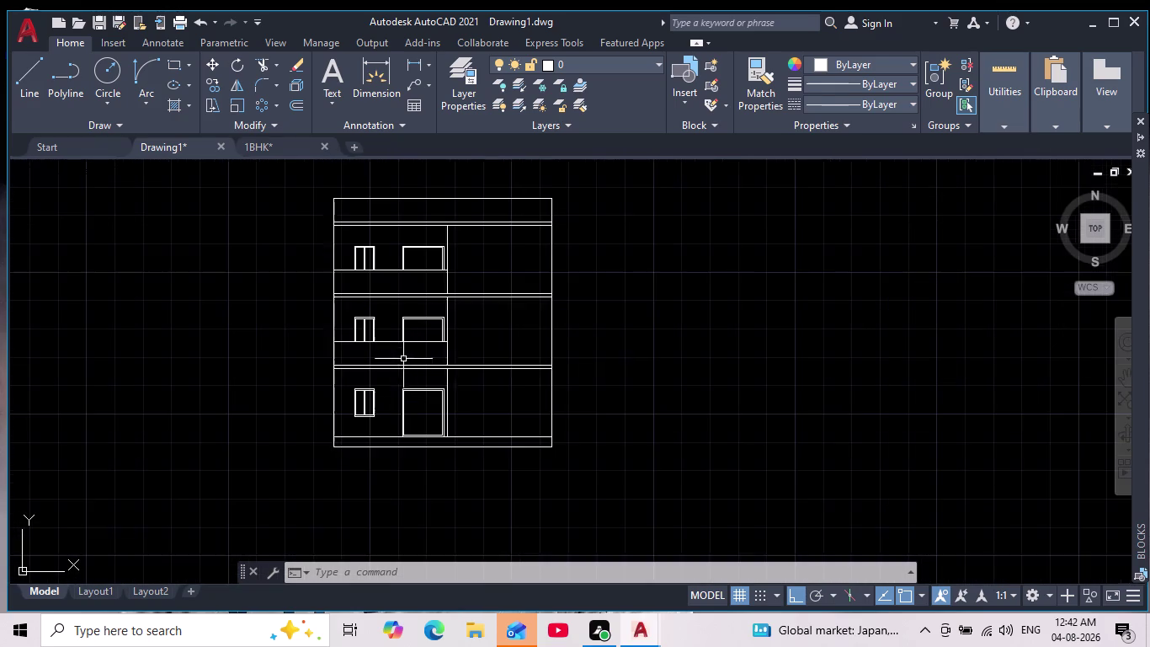
scroll(up, 3)
scroll(up, 3)
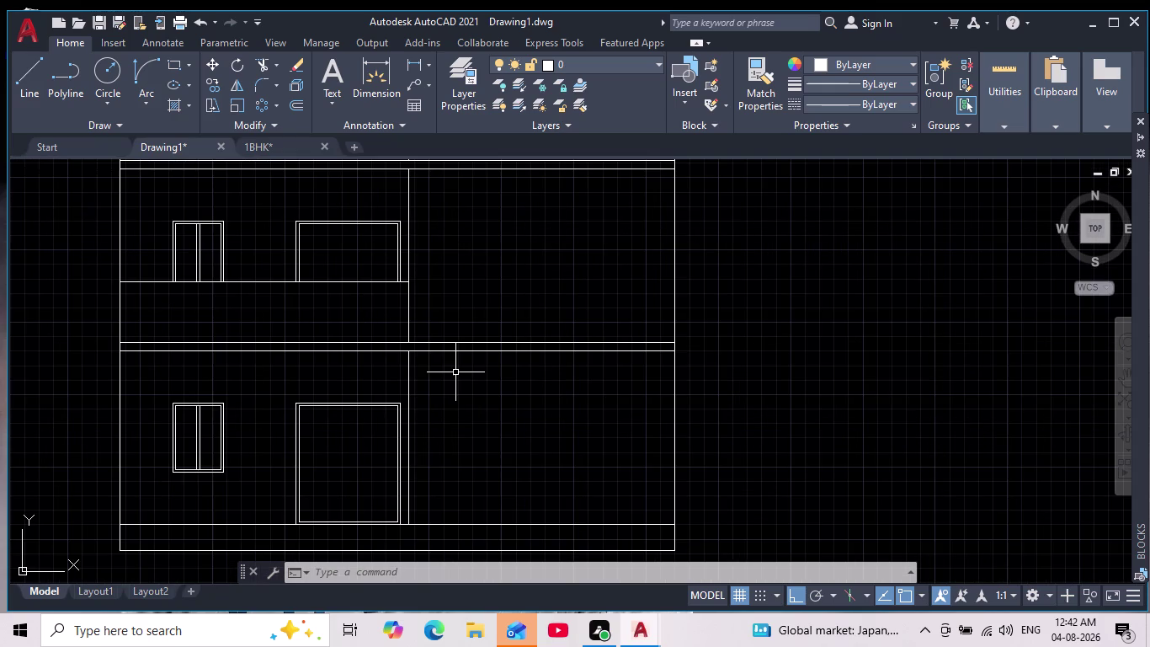
scroll(down, 3)
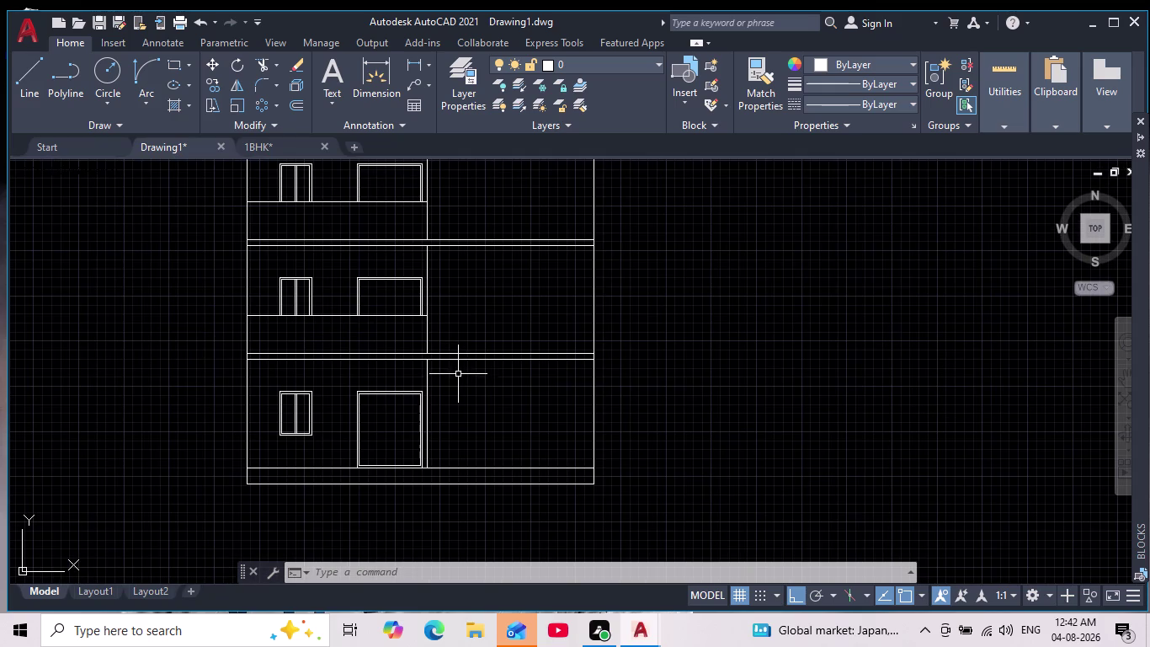
scroll(down, 3)
scroll(up, 3)
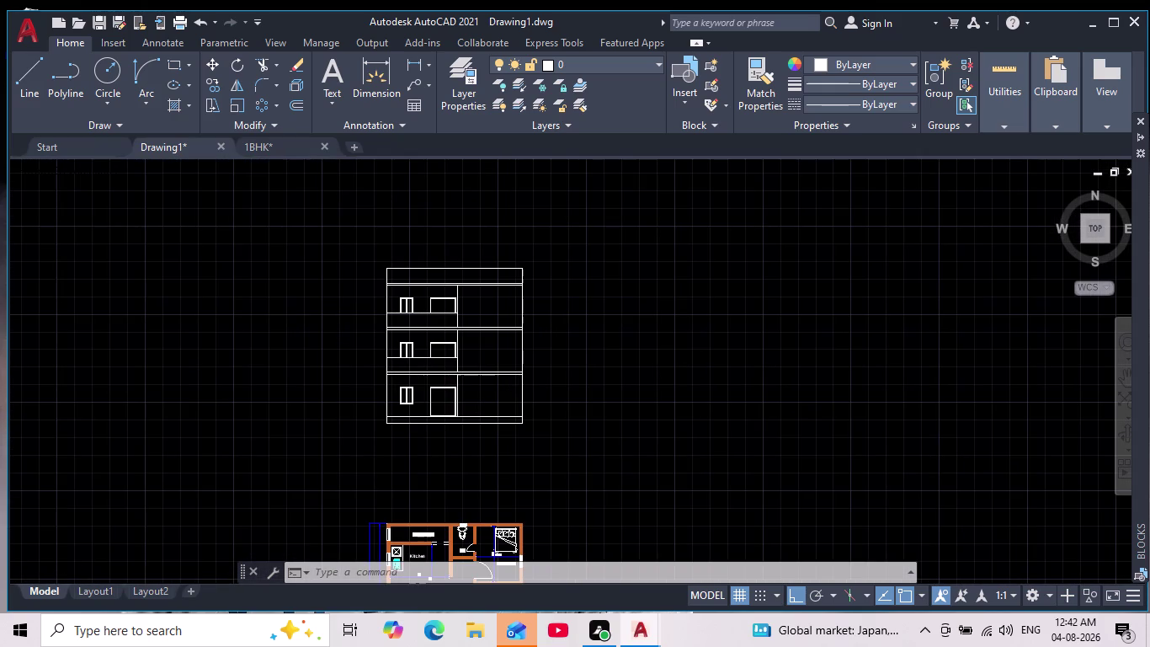
key(Escape)
key(Escape)
key(Escape)
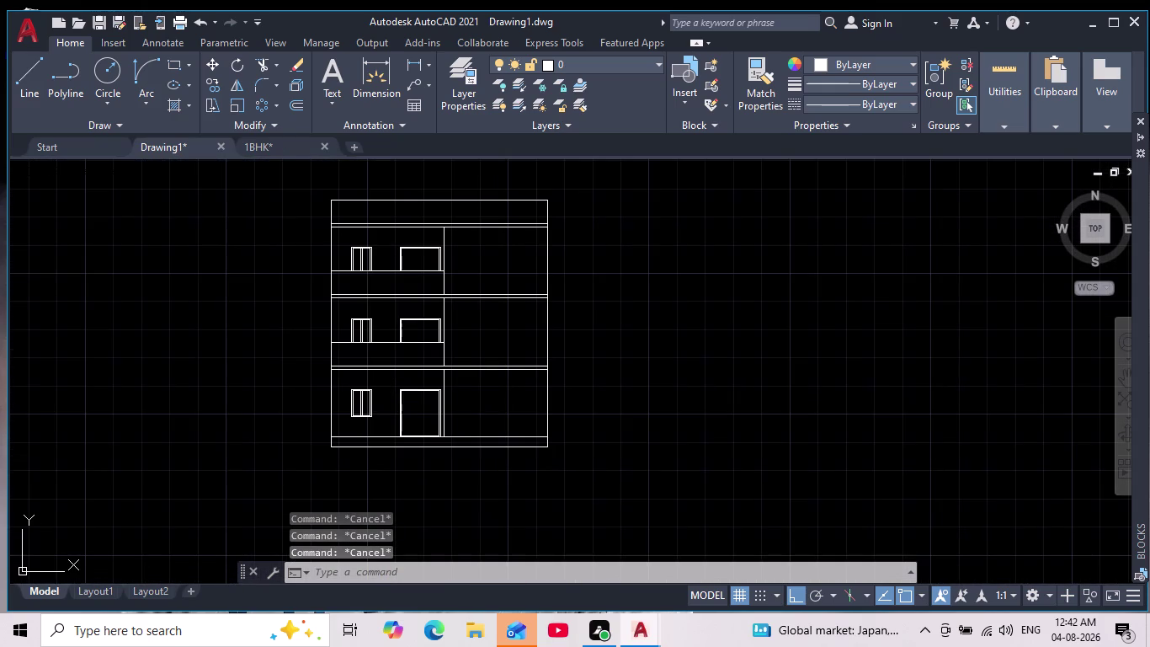
scroll(up, 3)
middle_drag(545, 242, 605, 337)
scroll(down, 3)
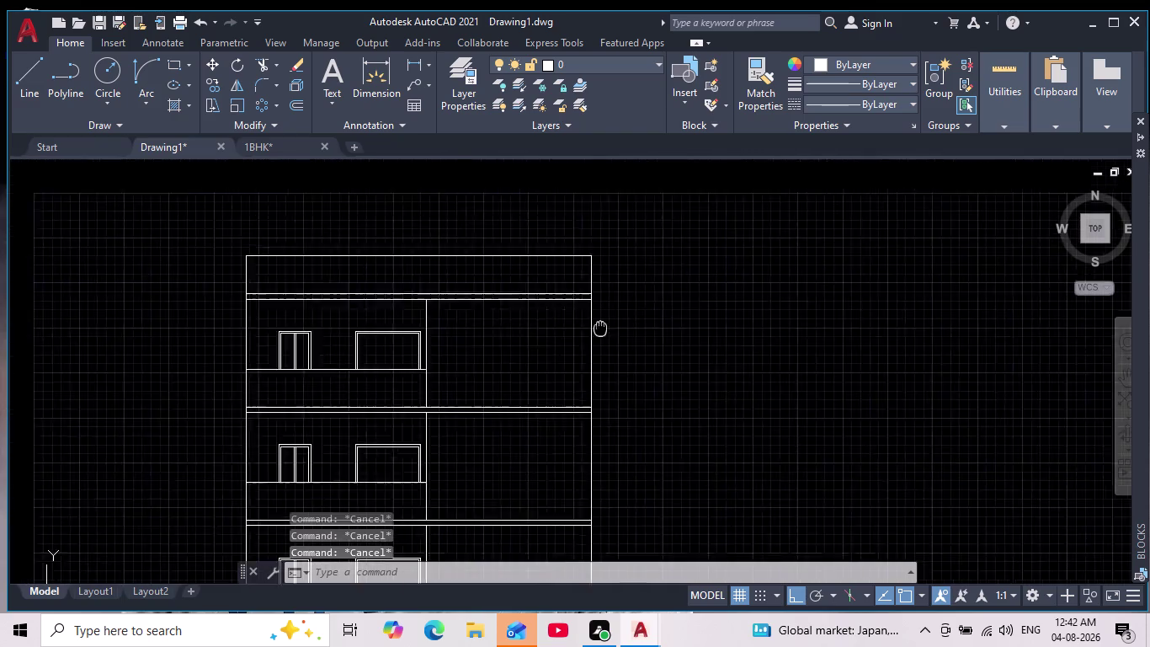
middle_drag(606, 337, 607, 339)
scroll(down, 3)
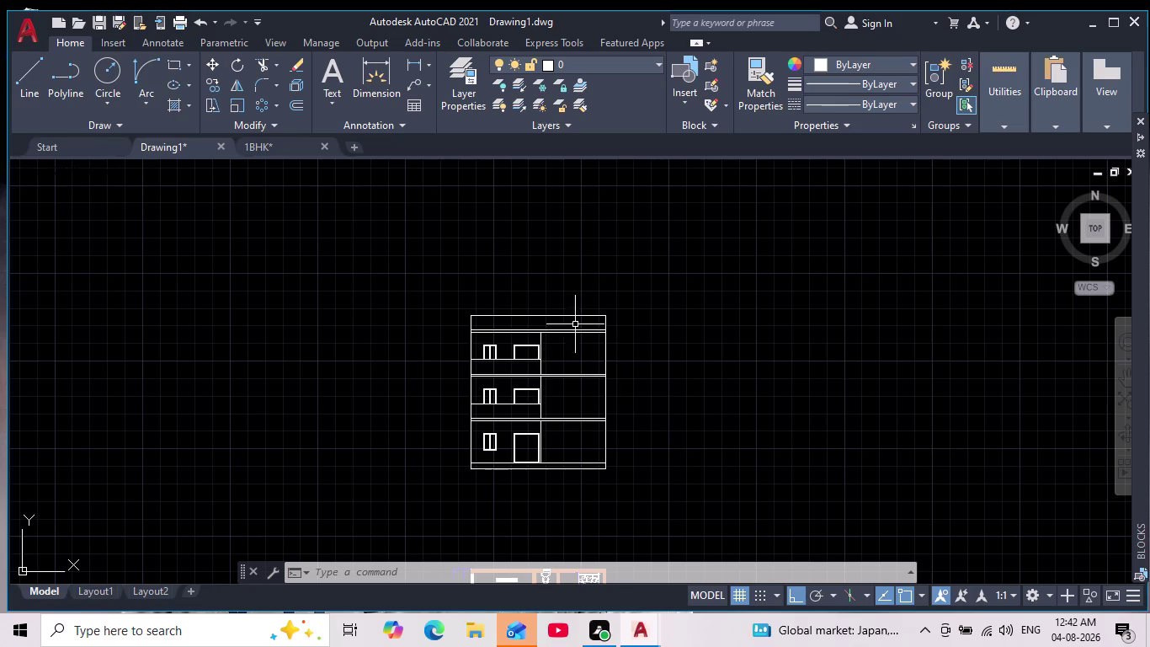
drag(49, 78, 36, 78)
click(33, 79)
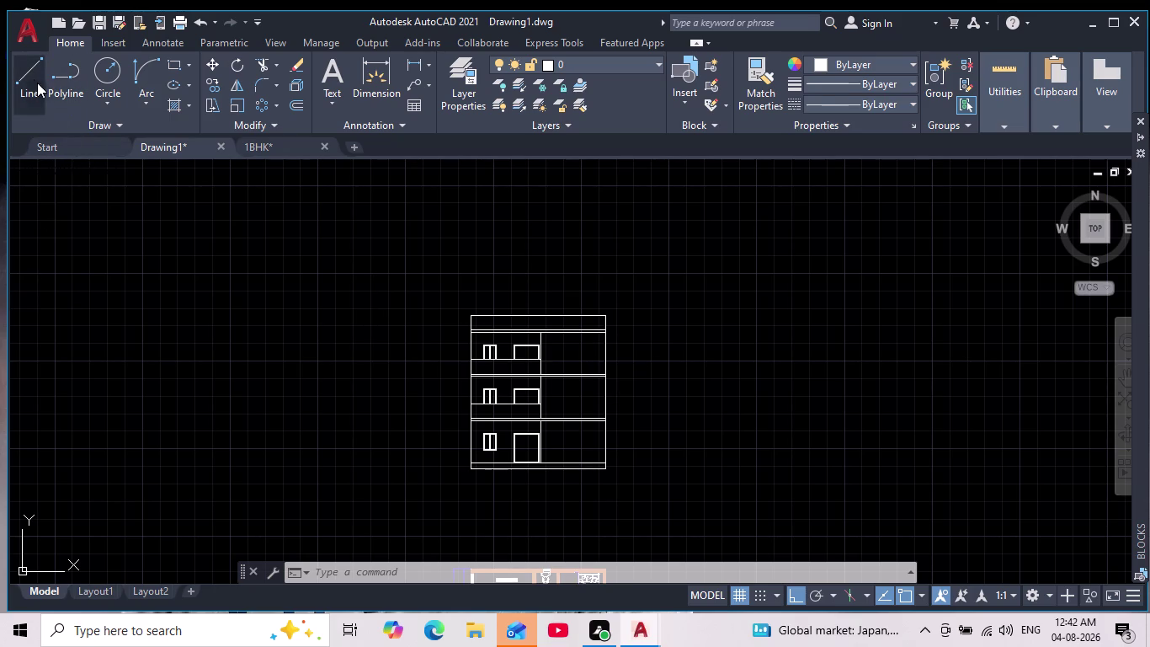
scroll(up, 3)
scroll(up, 3)
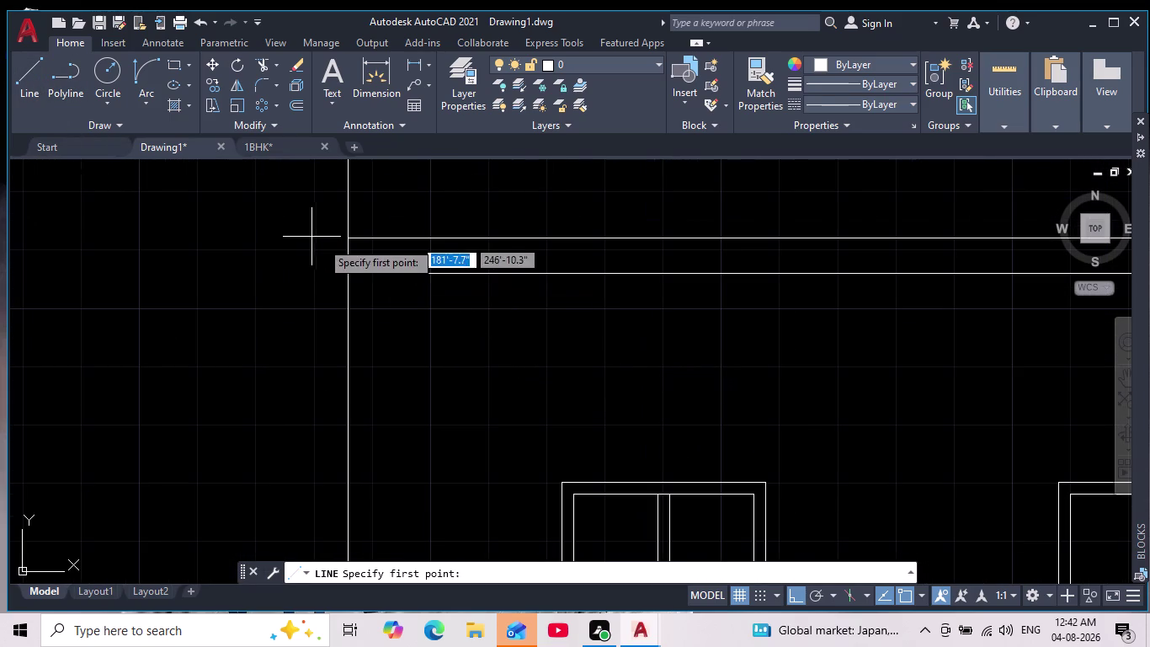
click(349, 233)
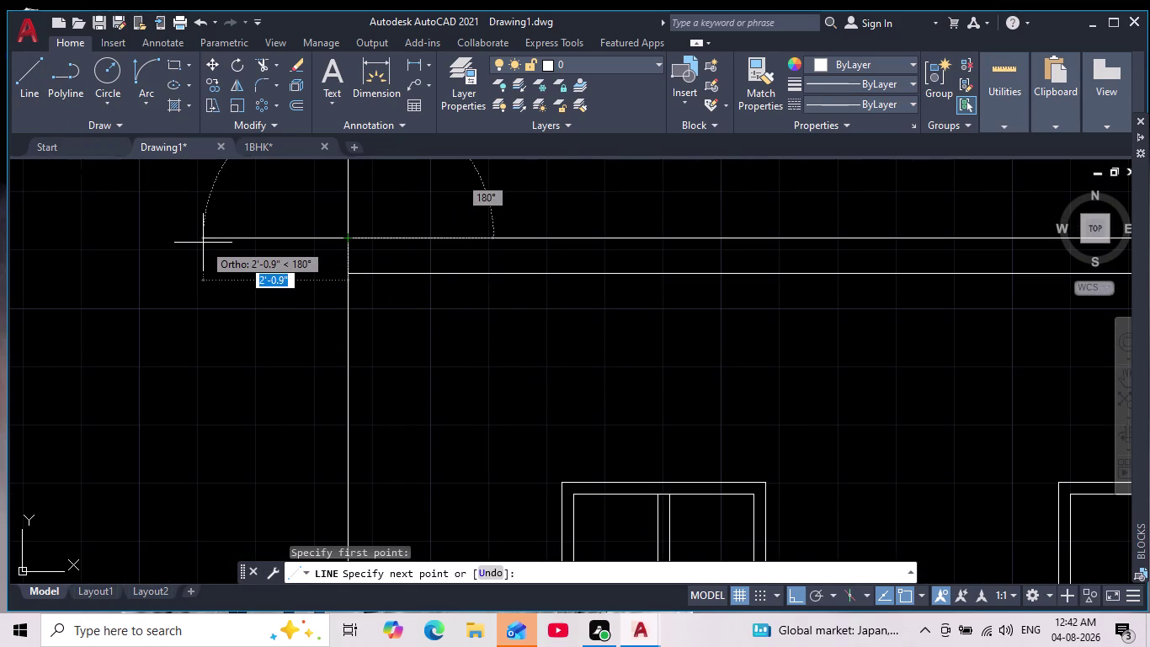
key(3)
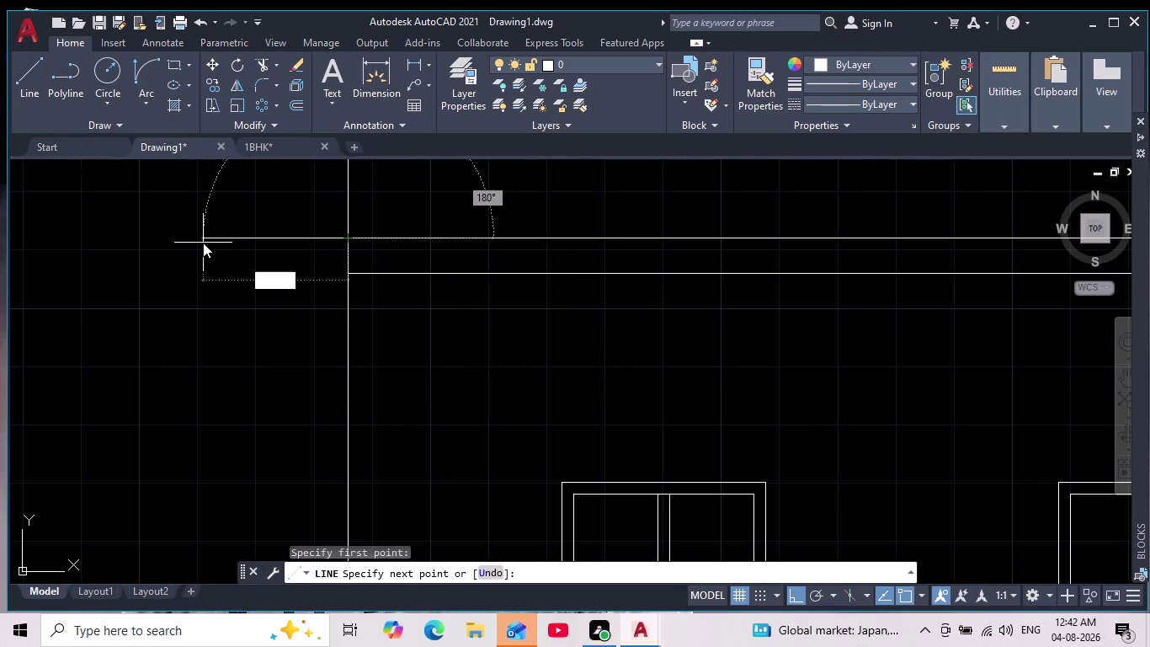
key(apostrophe)
key(Return)
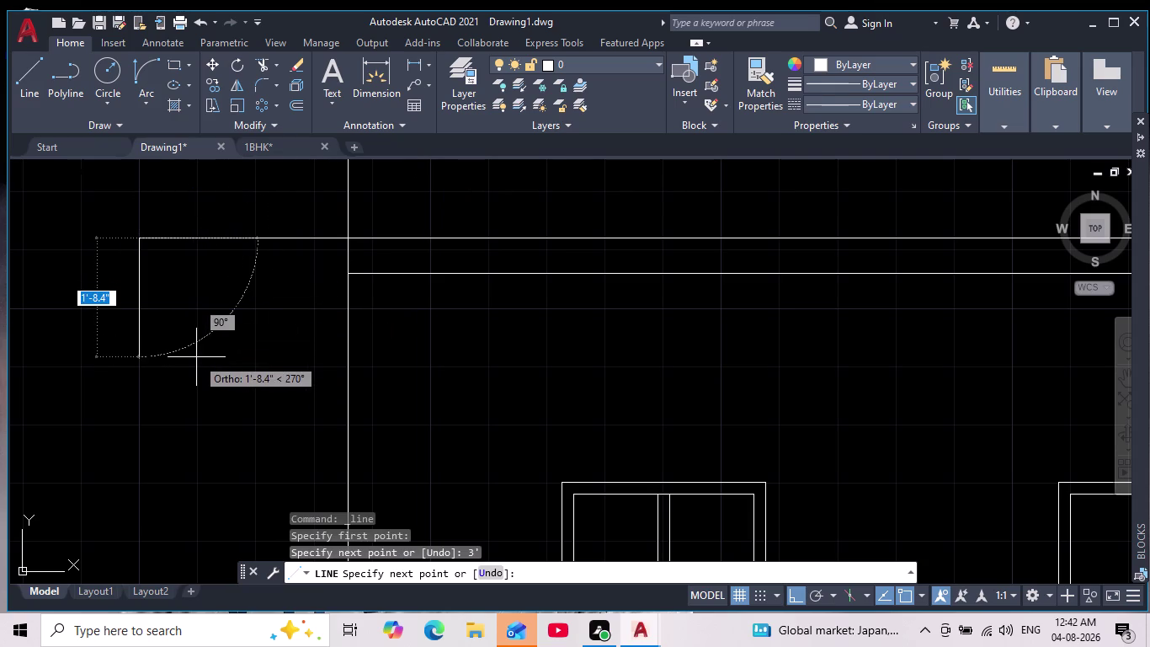
key(6)
key(Return)
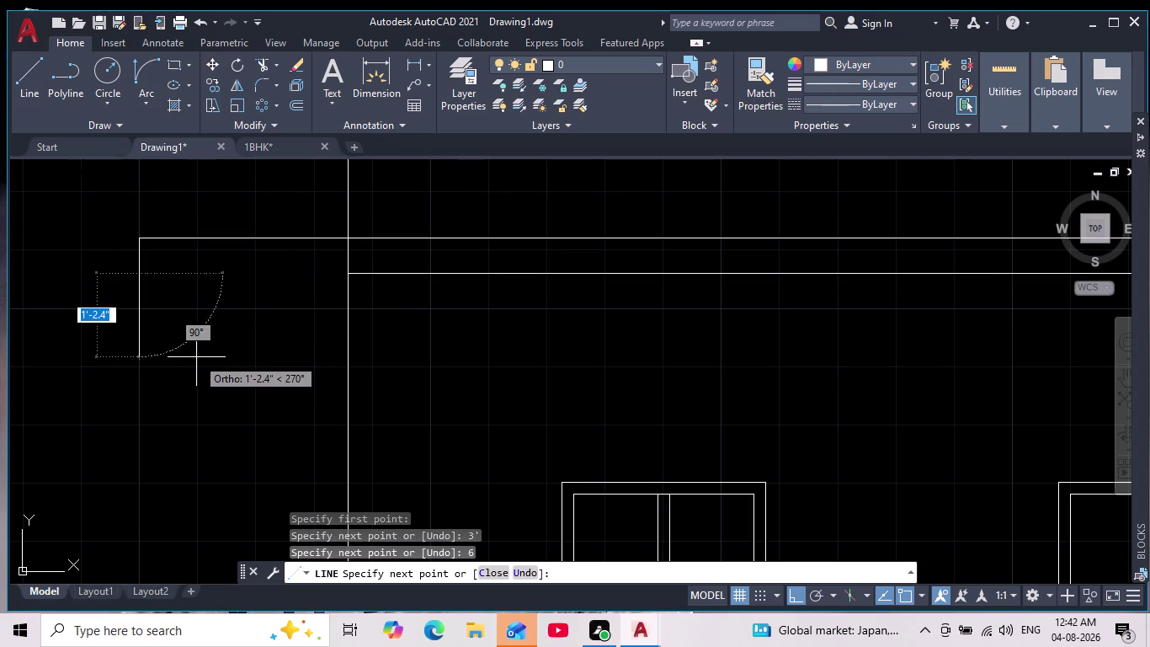
click(352, 273)
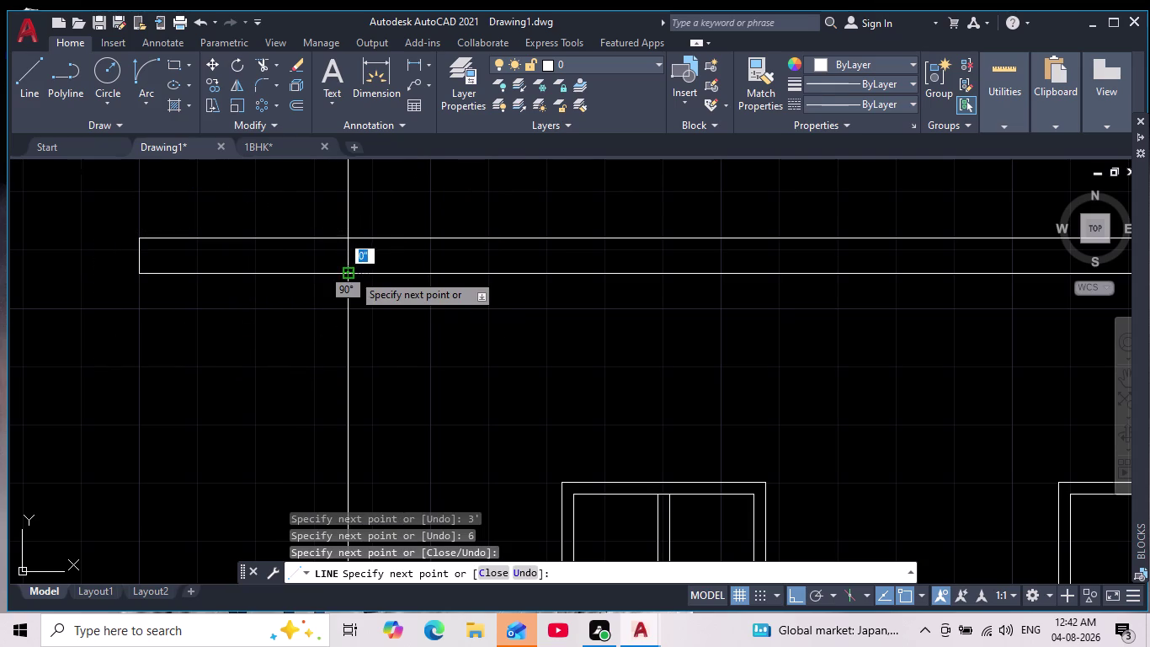
key(Escape)
scroll(down, 3)
middle_drag(362, 312, 254, 314)
scroll(down, 3)
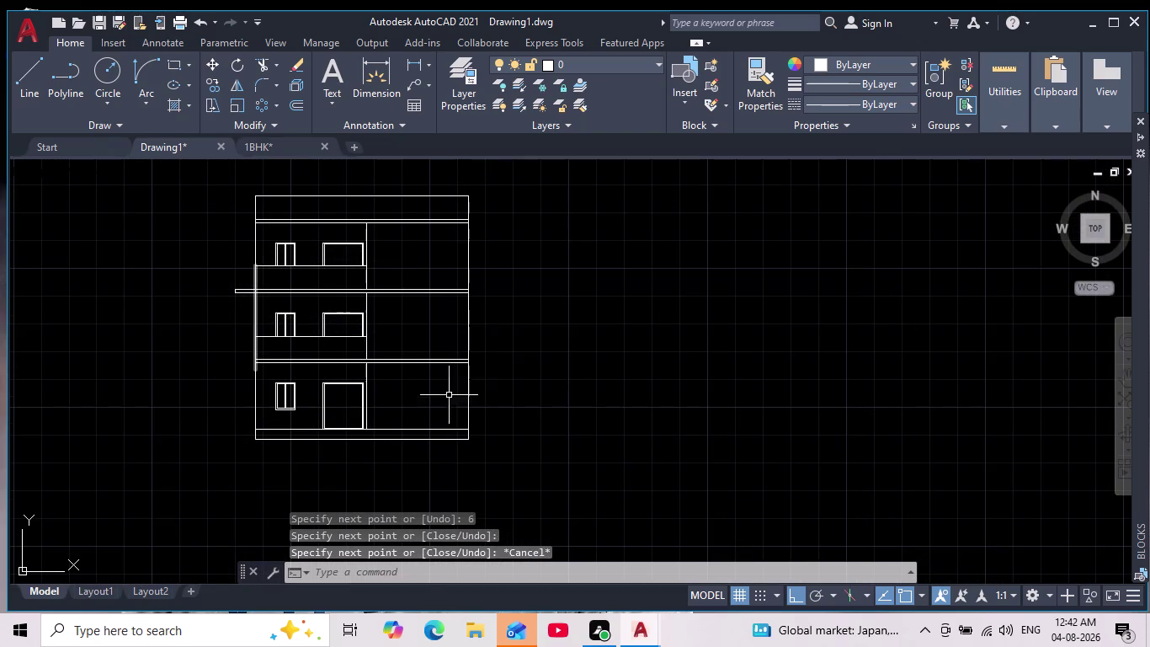
scroll(up, 3)
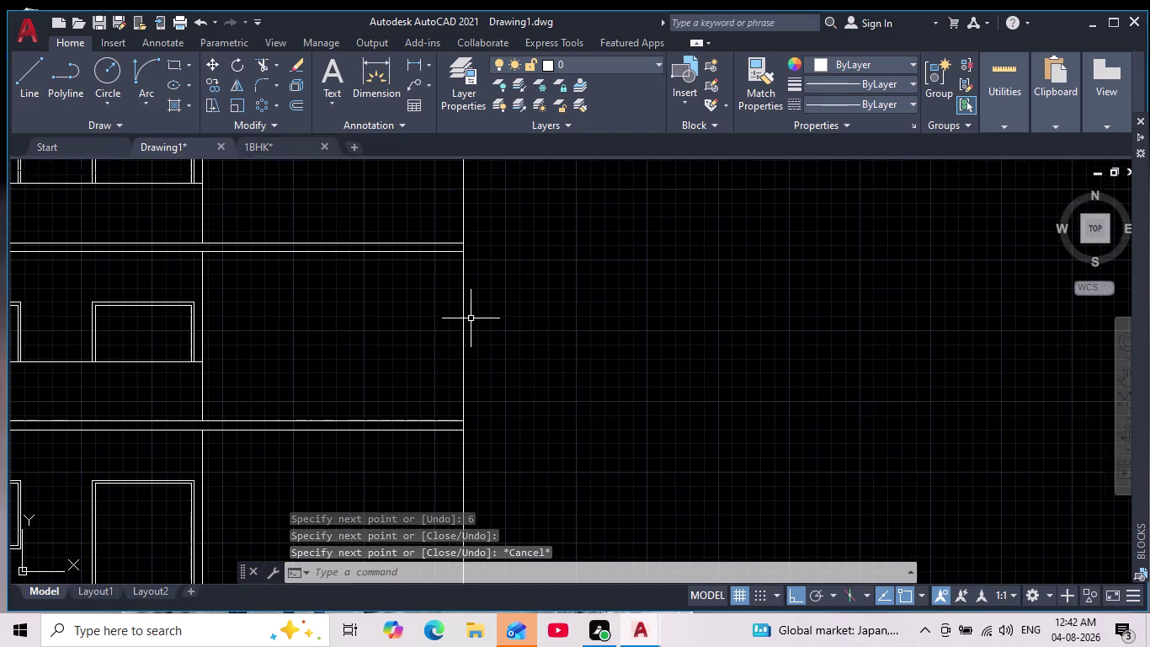
middle_drag(507, 341, 540, 365)
scroll(down, 3)
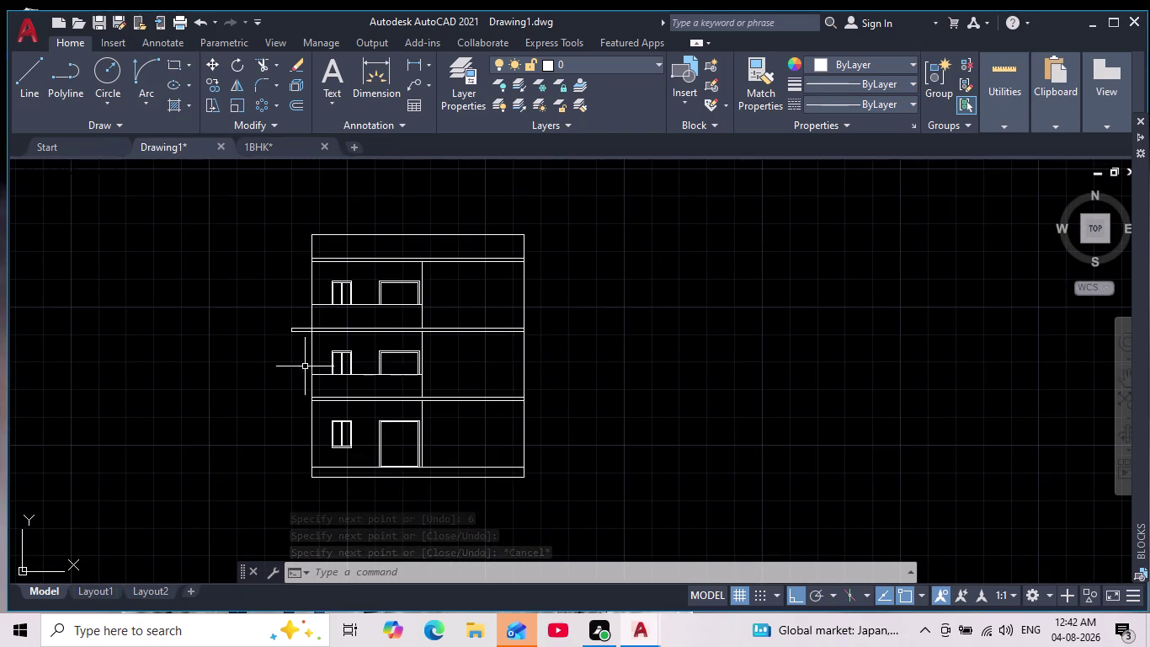
scroll(up, 3)
key(ctrl+z)
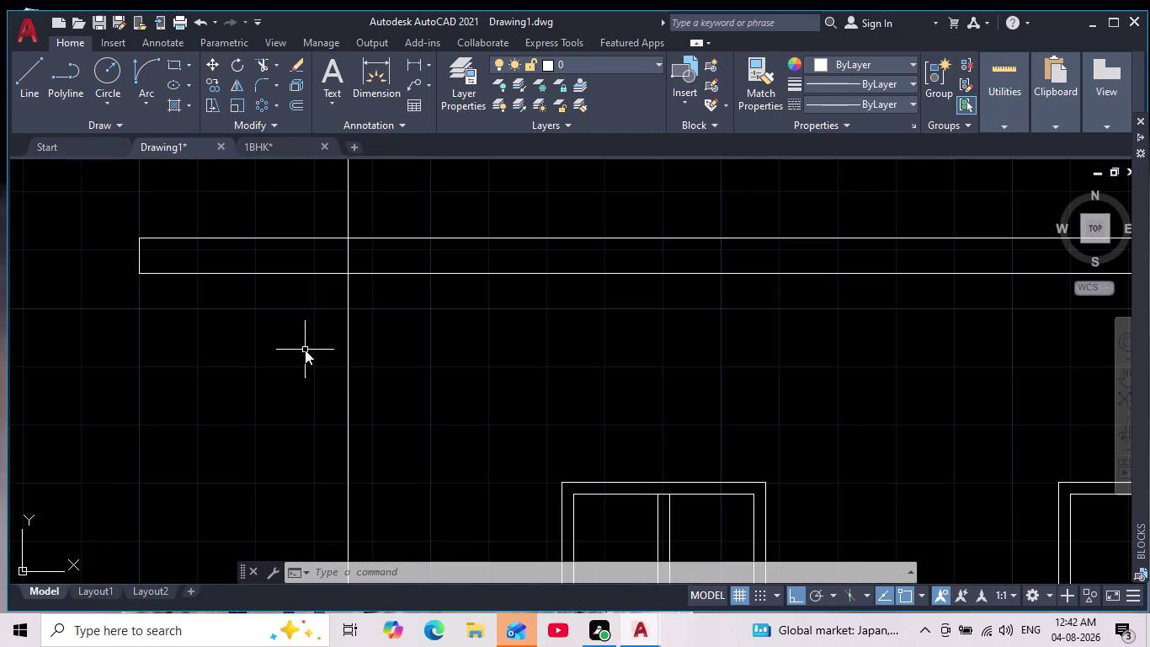
key(ctrl+z)
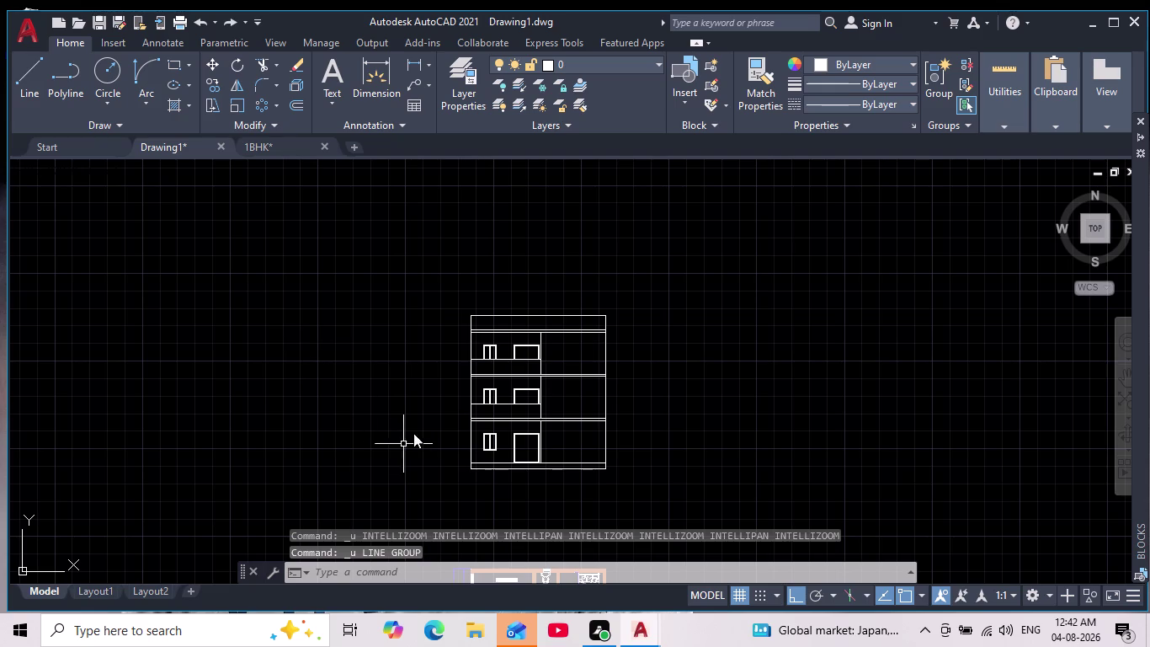
Draw a 1' line outward from the slab's left end.
click(36, 84)
middle_drag(454, 400, 427, 363)
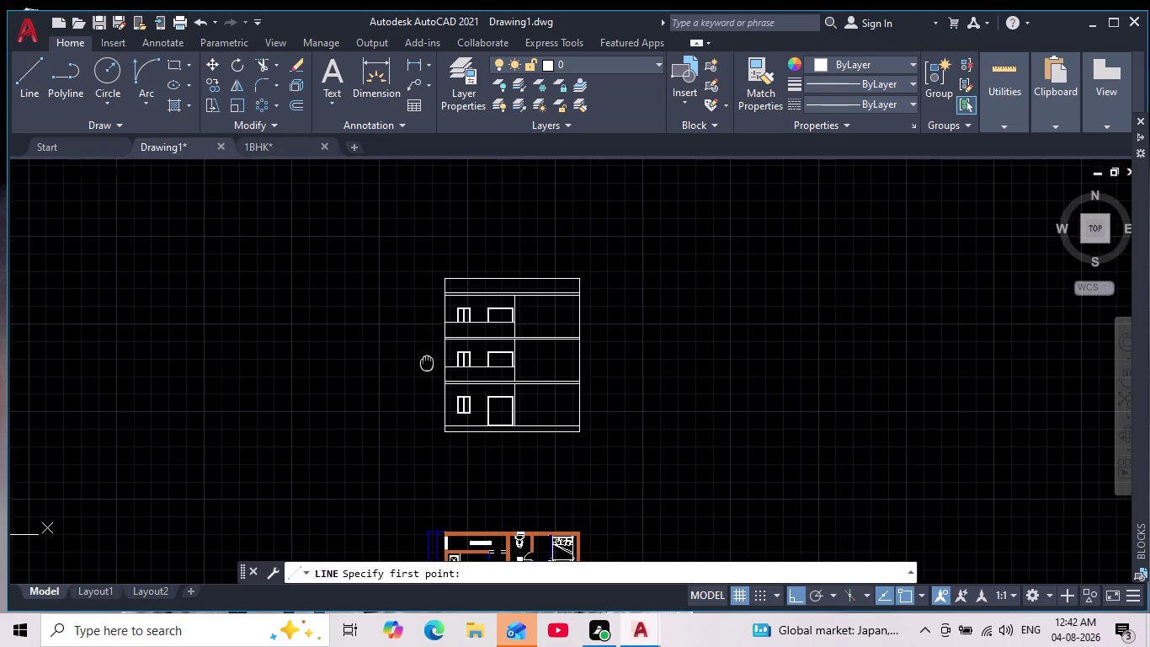
middle_drag(427, 363, 425, 362)
scroll(up, 3)
scroll(down, 3)
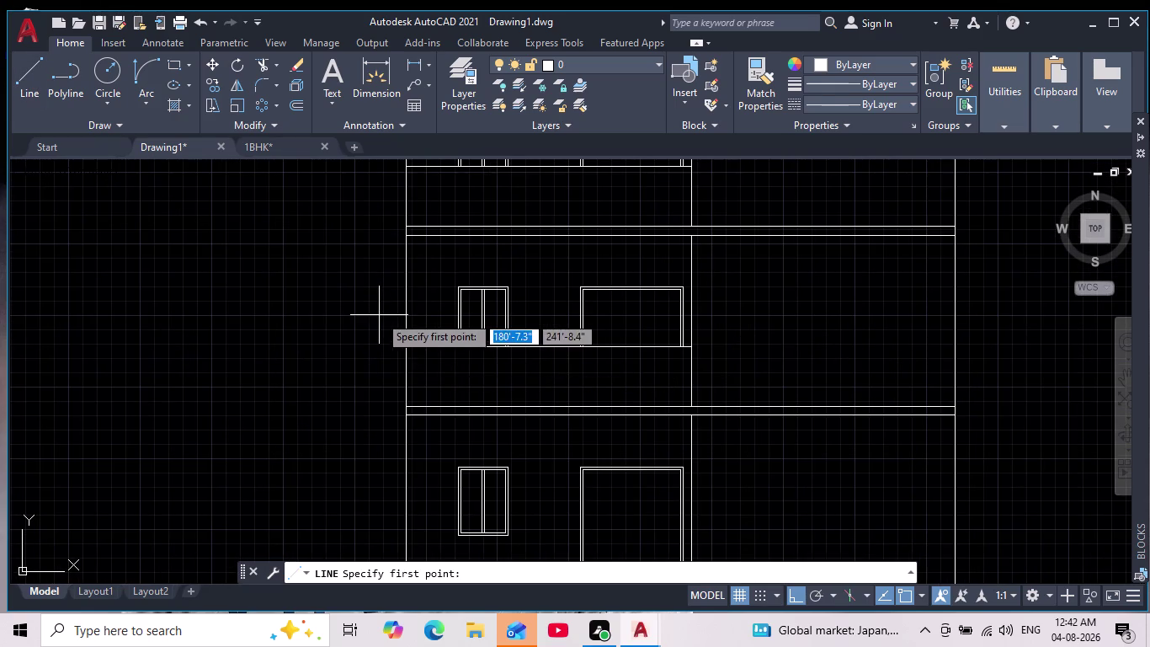
scroll(down, 3)
scroll(up, 3)
middle_drag(384, 328, 337, 363)
scroll(down, 3)
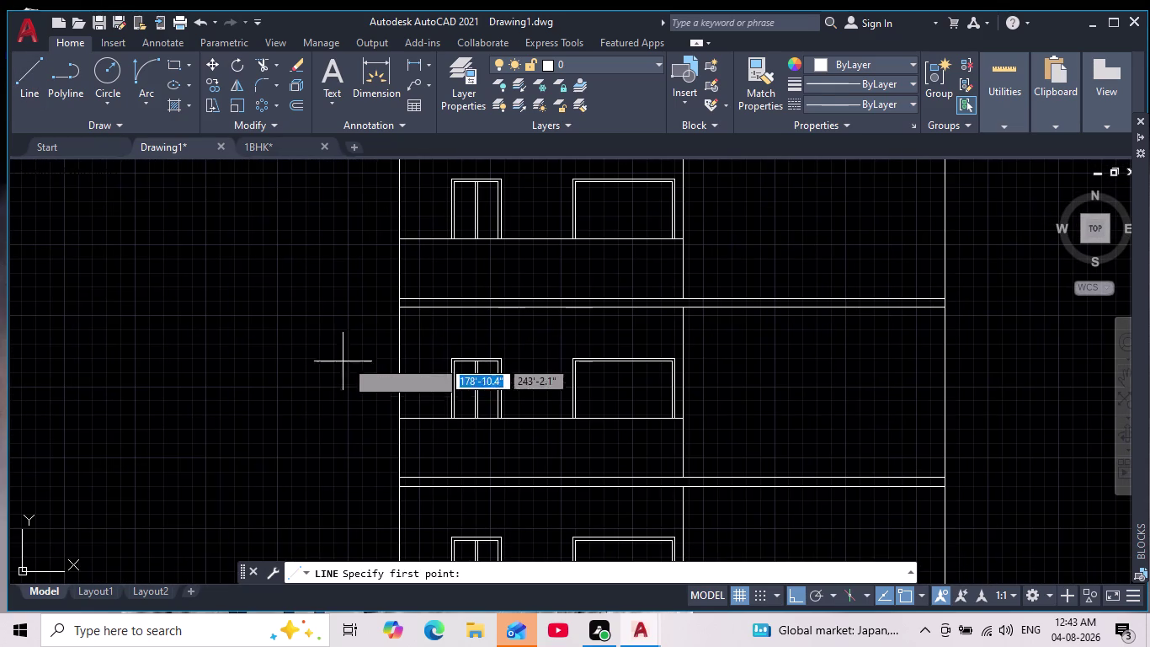
scroll(up, 3)
click(448, 256)
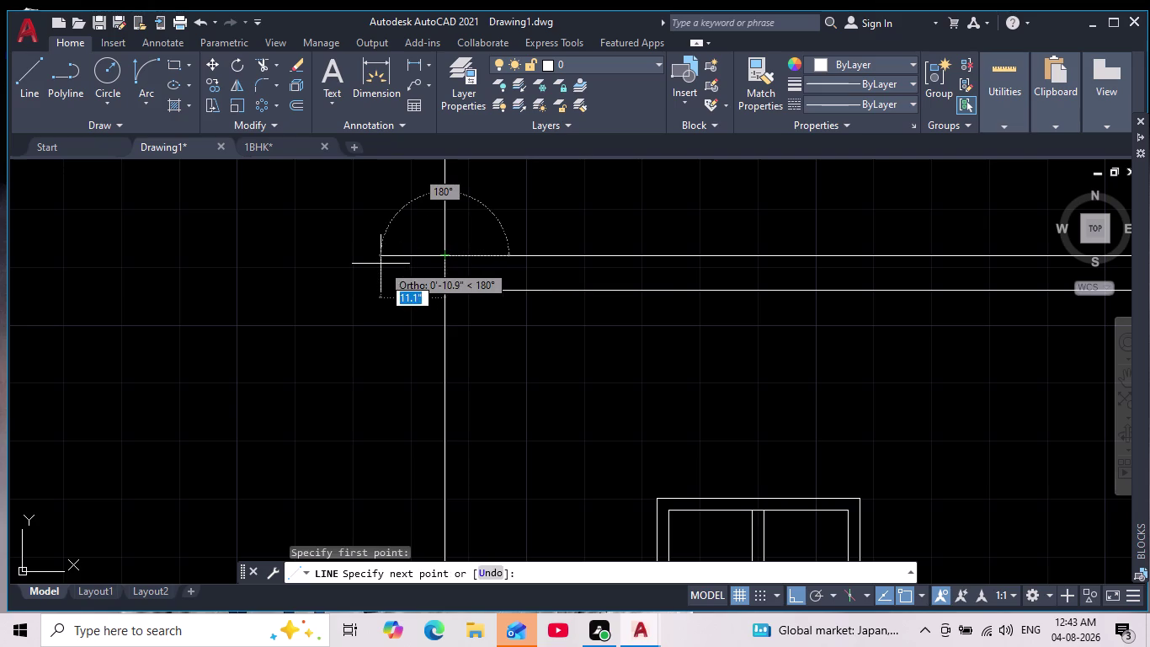
key(3)
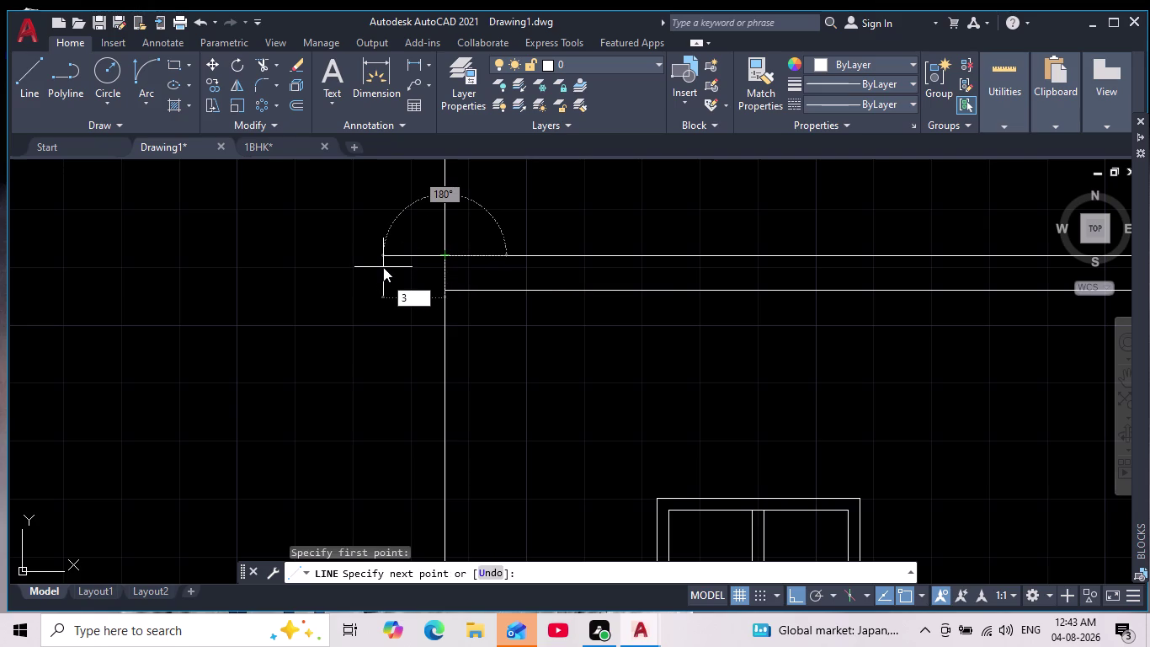
key(BackSpace)
text(1')
key(Return)
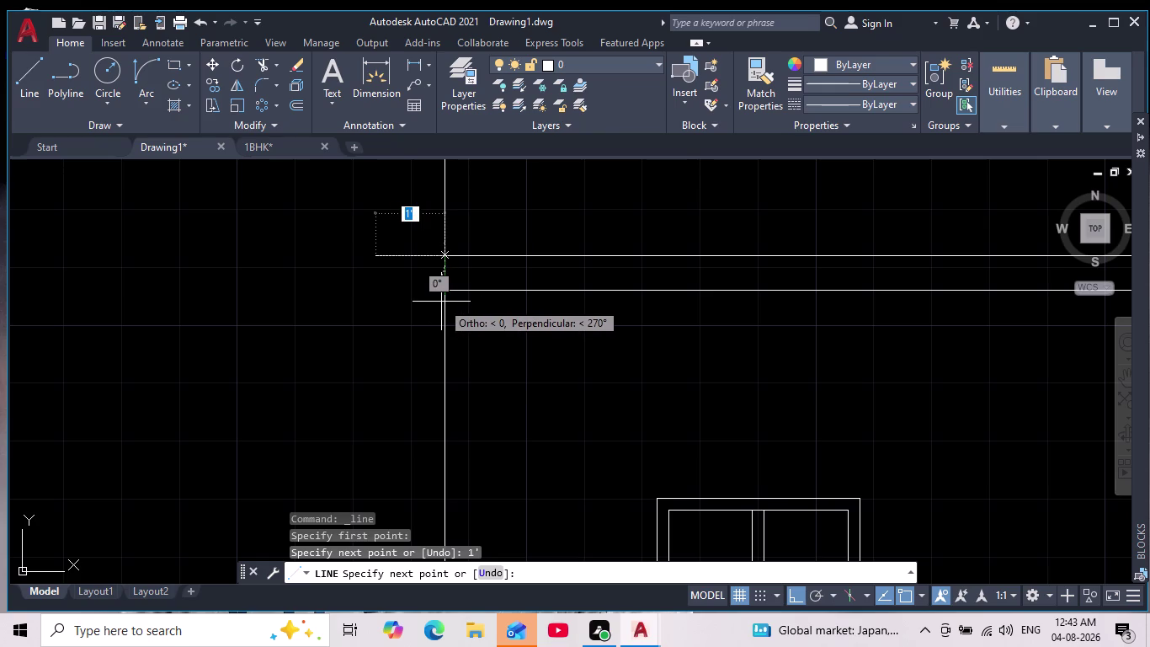
Complete the left projection by drawing down and back onto the slab.
scroll(up, 3)
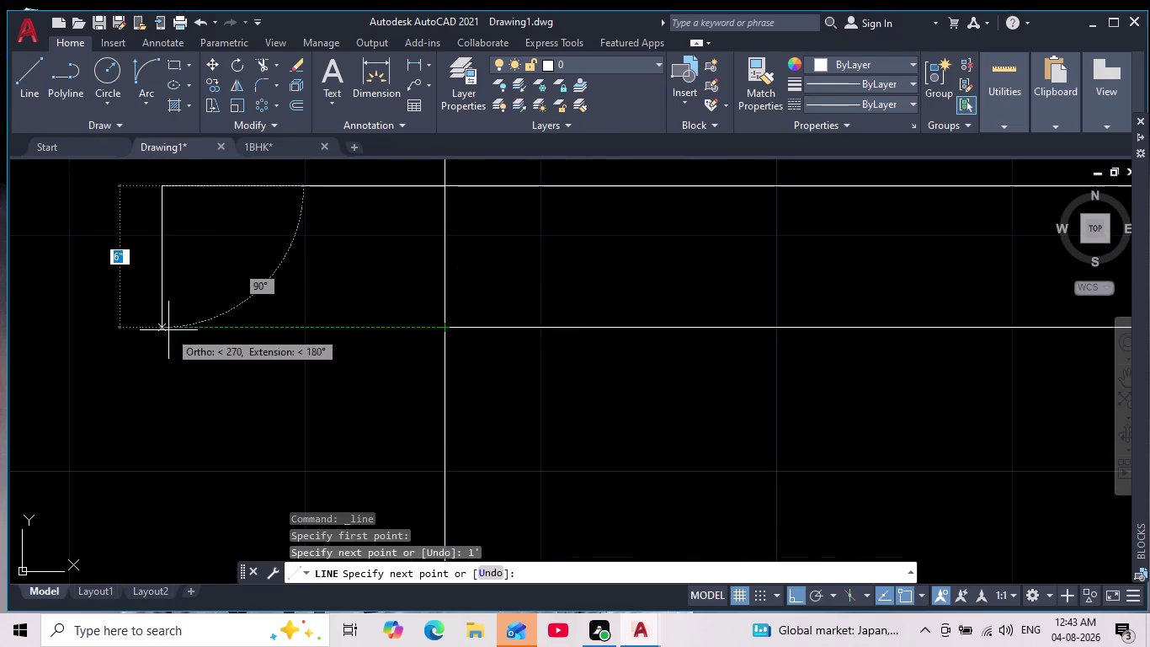
click(168, 329)
click(455, 329)
key(Escape)
key(grave)
scroll(down, 3)
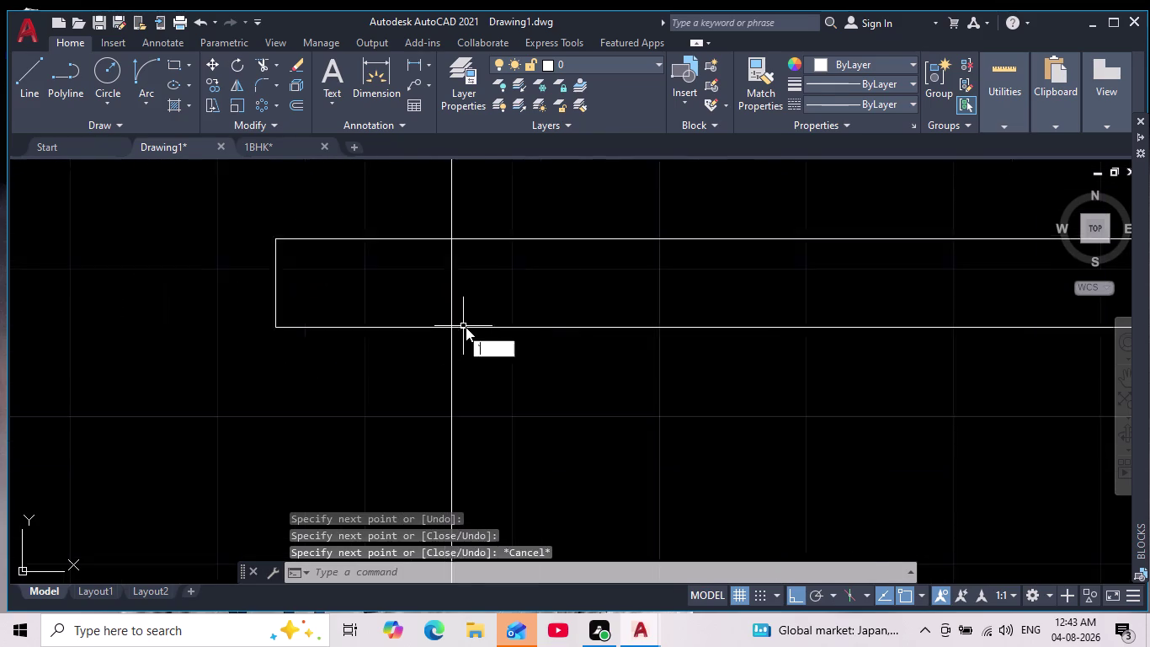
scroll(down, 3)
key(Escape)
At the slab's right end, draw the projection's 1' outward and 6" downward segments.
middle_drag(541, 357, 265, 354)
scroll(down, 3)
middle_drag(703, 364, 278, 344)
scroll(down, 3)
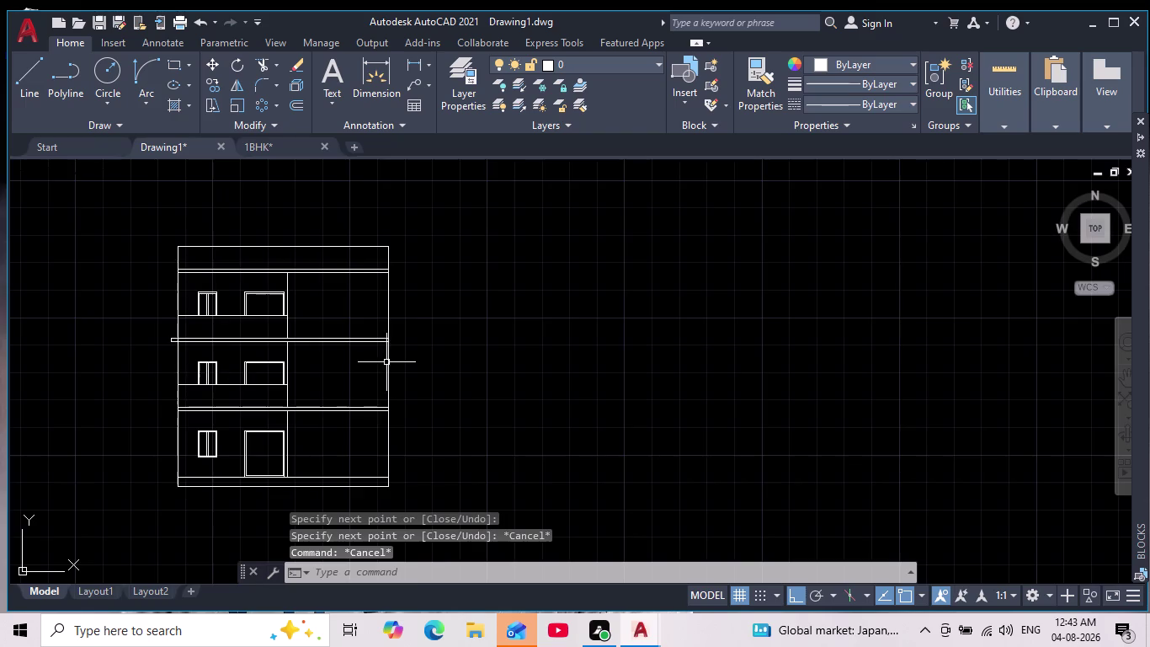
scroll(up, 3)
key(space)
scroll(up, 3)
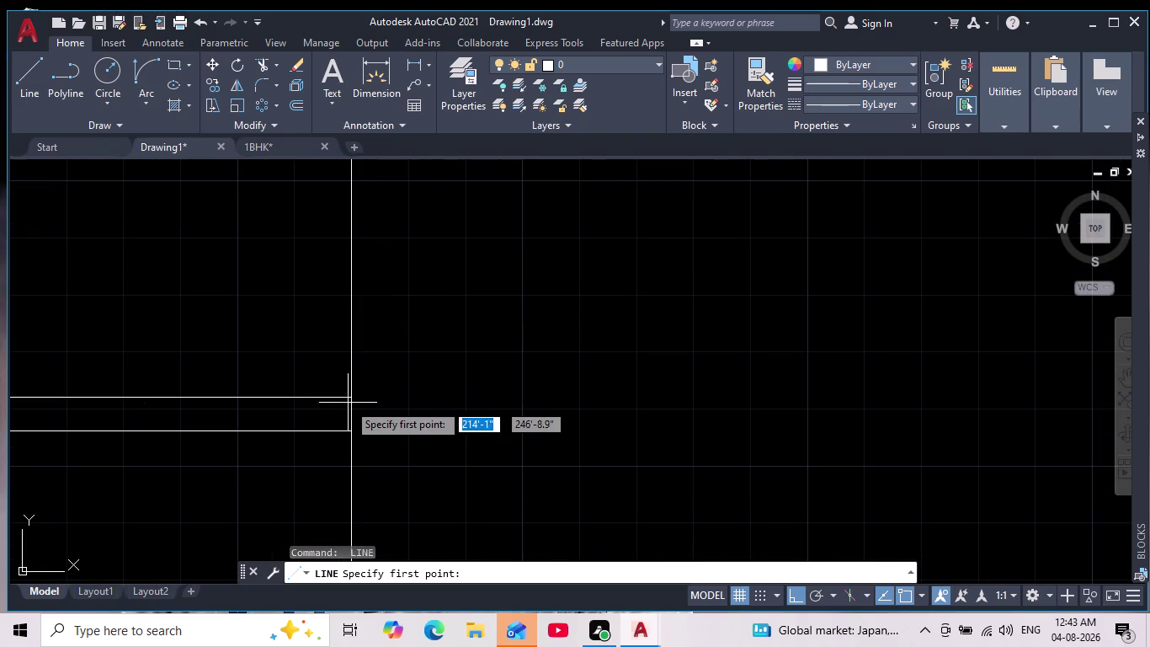
click(354, 398)
text(1')
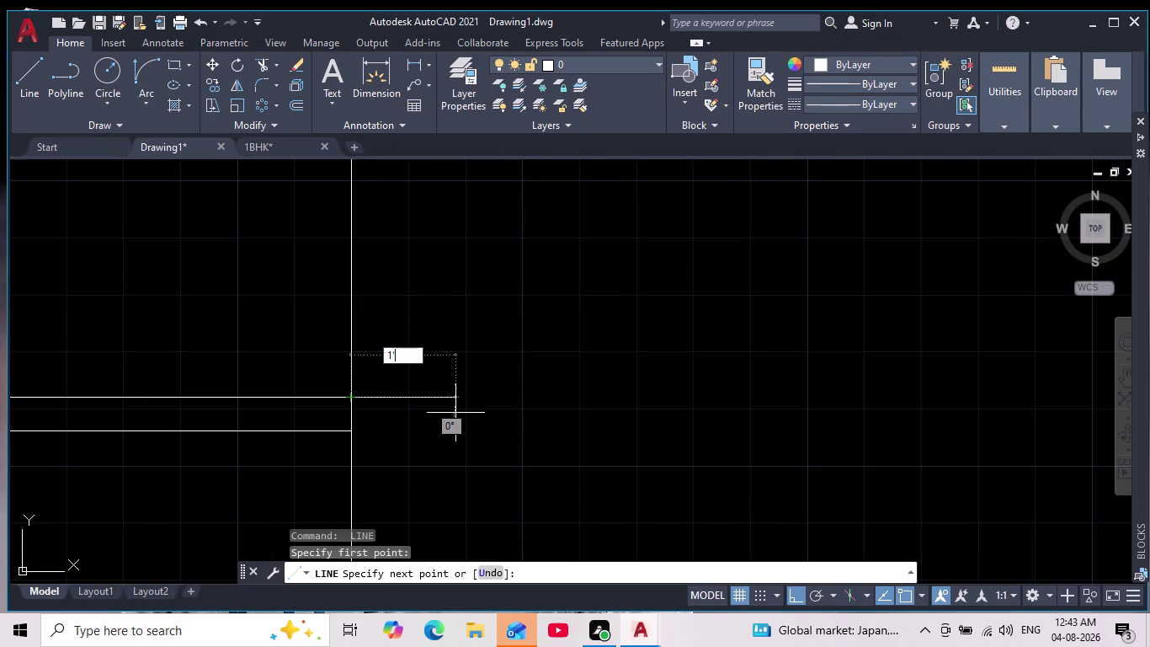
key(Return)
key(6)
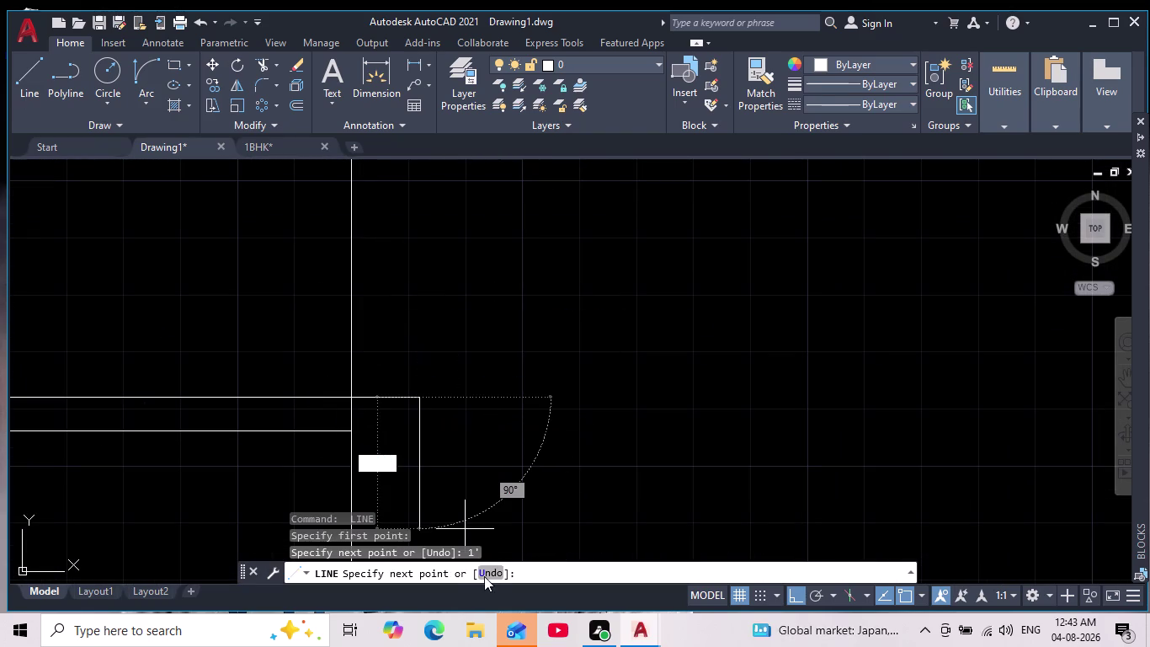
key(Return)
Close the right projection back onto the slab, then select the left projection.
scroll(up, 3)
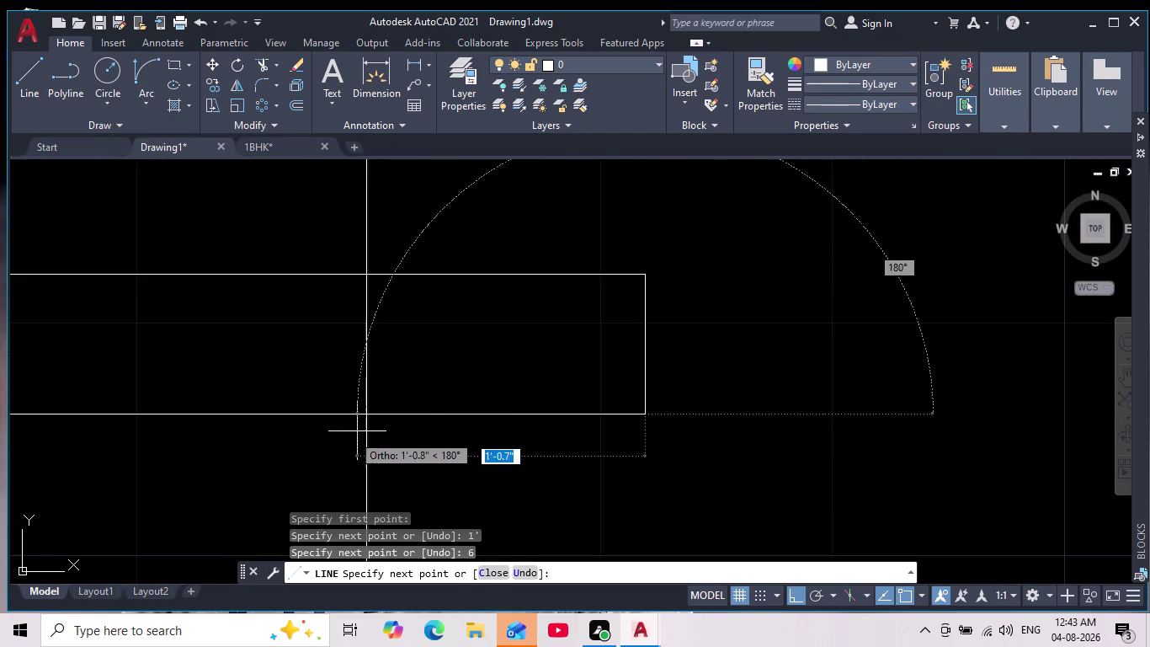
click(367, 418)
key(Escape)
scroll(down, 3)
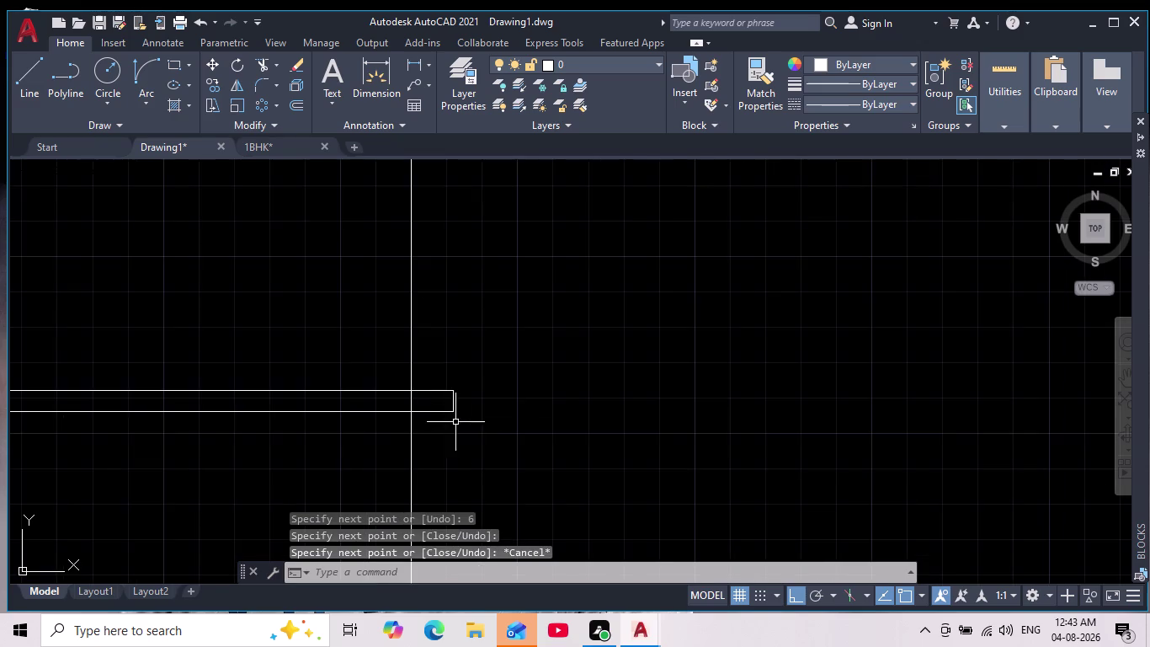
middle_drag(474, 434, 572, 338)
scroll(down, 3)
scroll(up, 3)
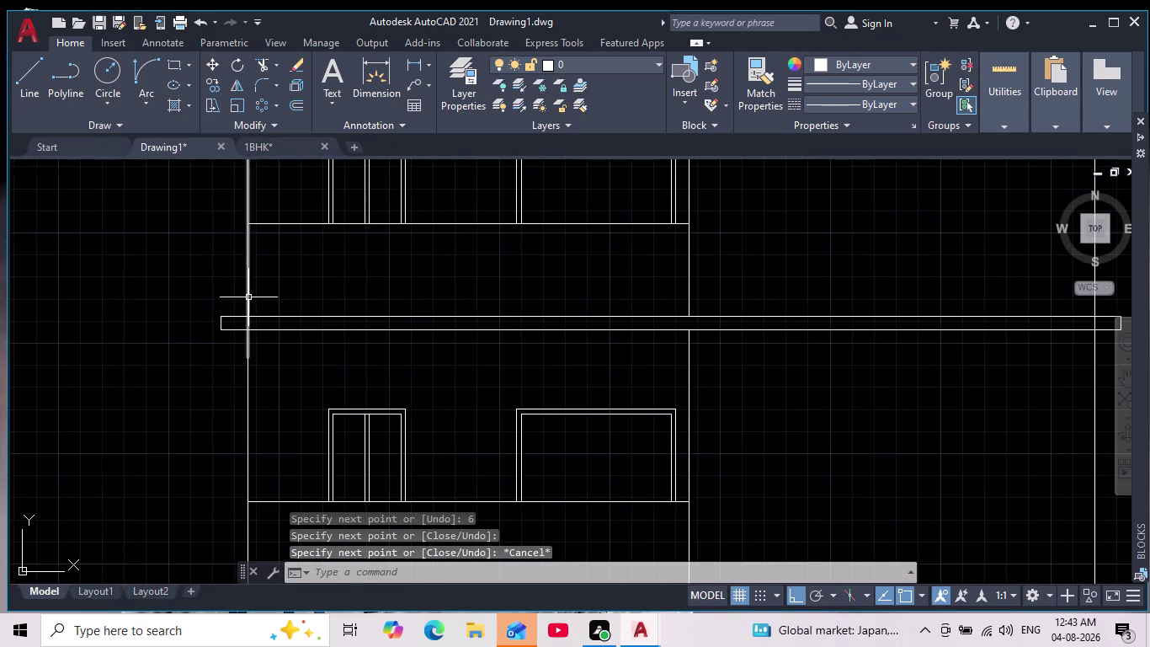
scroll(up, 3)
drag(222, 391, 218, 362)
Copy the left projection bracket, using its corner as the base point.
click(168, 271)
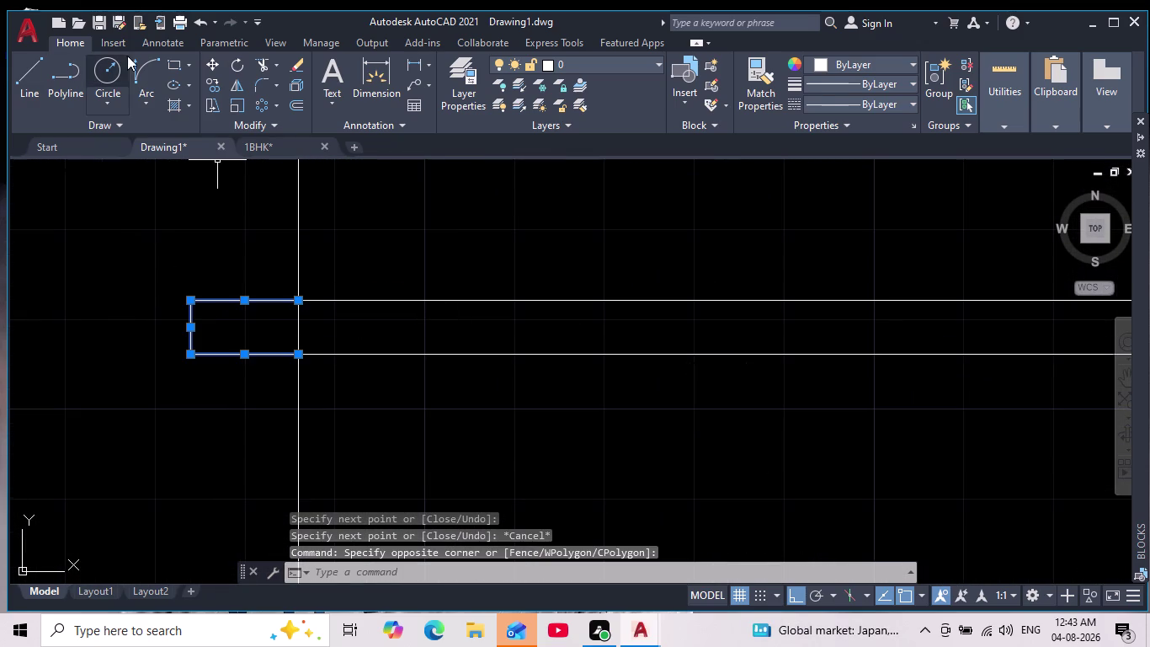
click(213, 86)
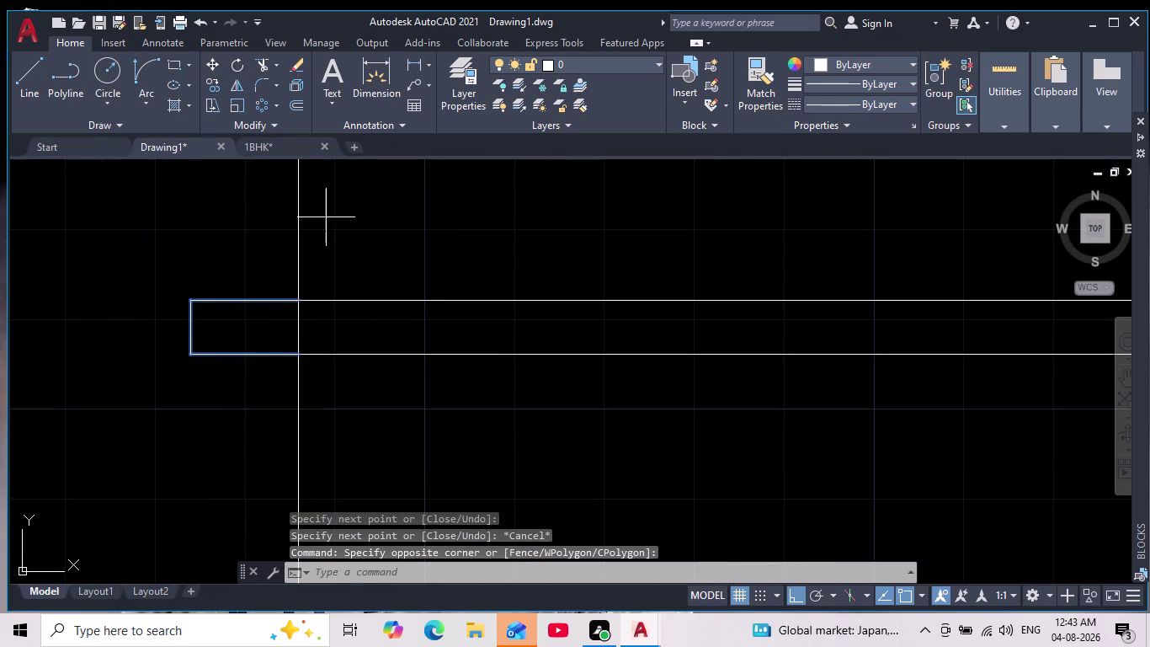
click(296, 301)
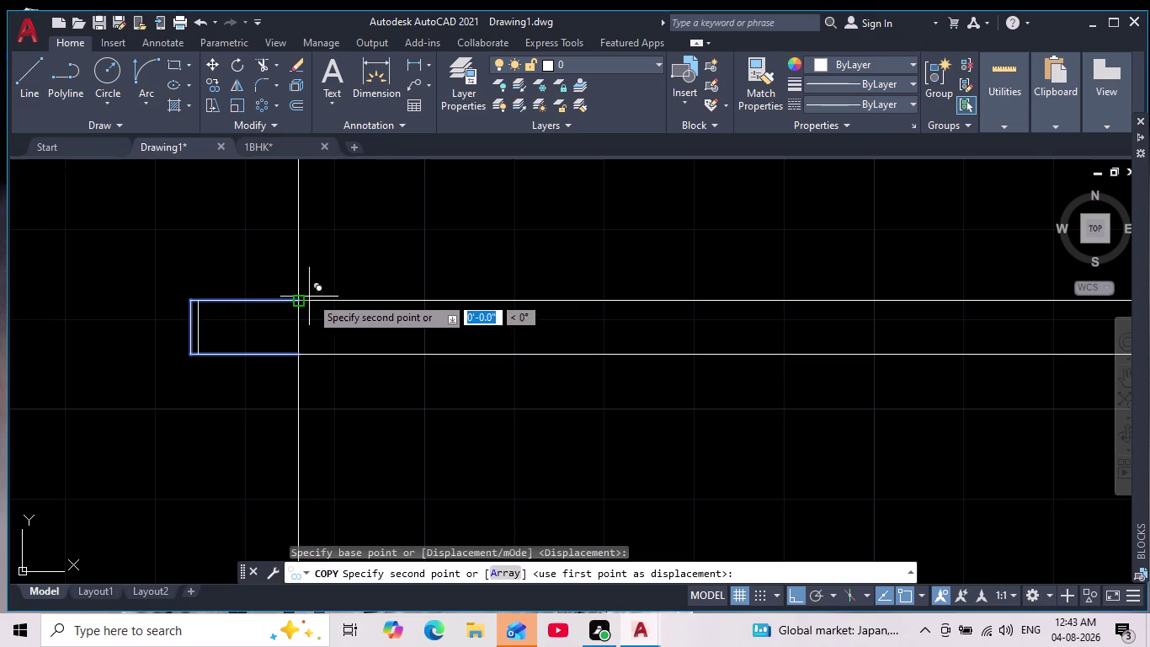
middle_drag(331, 260, 345, 420)
scroll(down, 3)
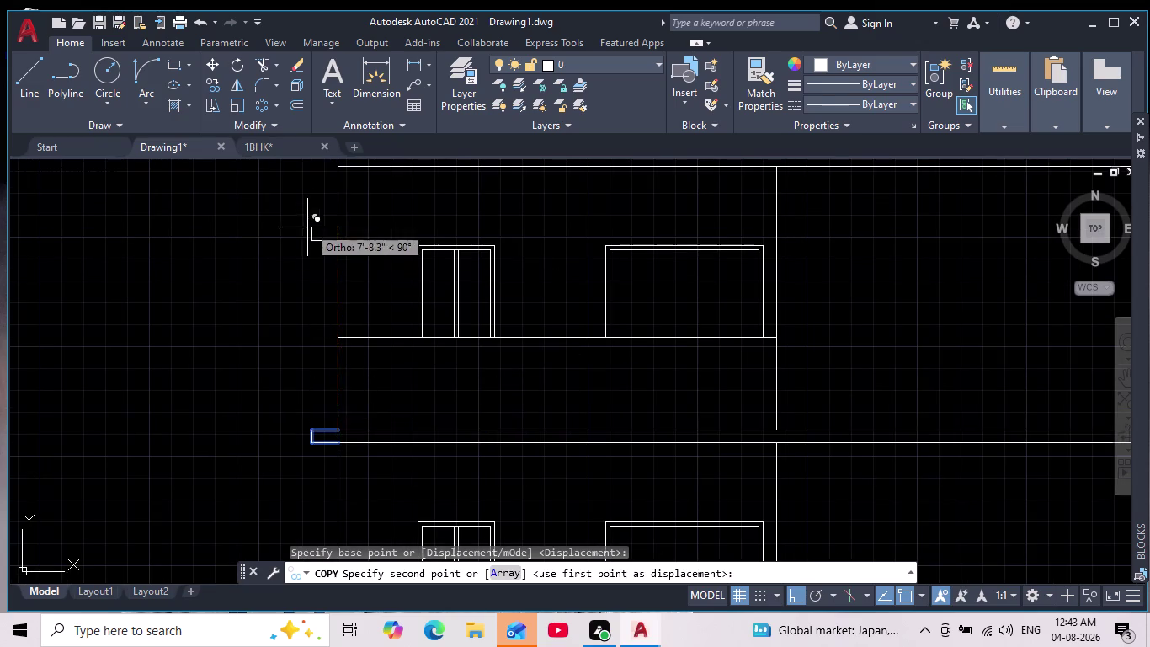
scroll(up, 3)
middle_drag(316, 214, 303, 414)
scroll(down, 3)
scroll(up, 3)
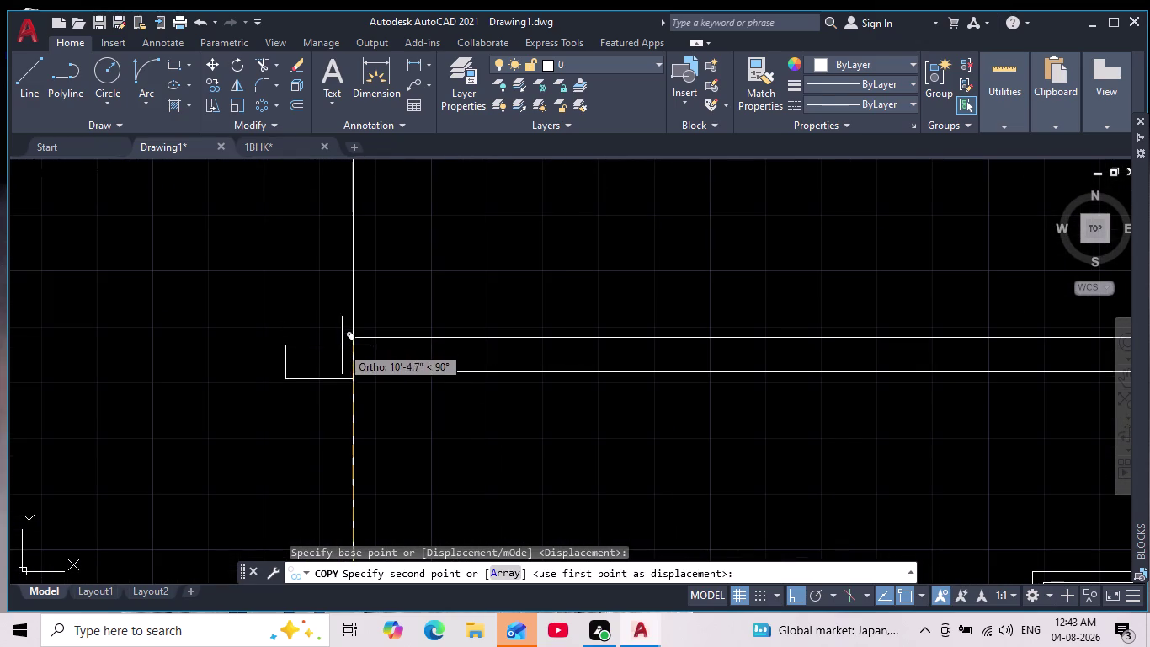
scroll(up, 3)
Place two bracket copies under the slab projection ends.
click(393, 309)
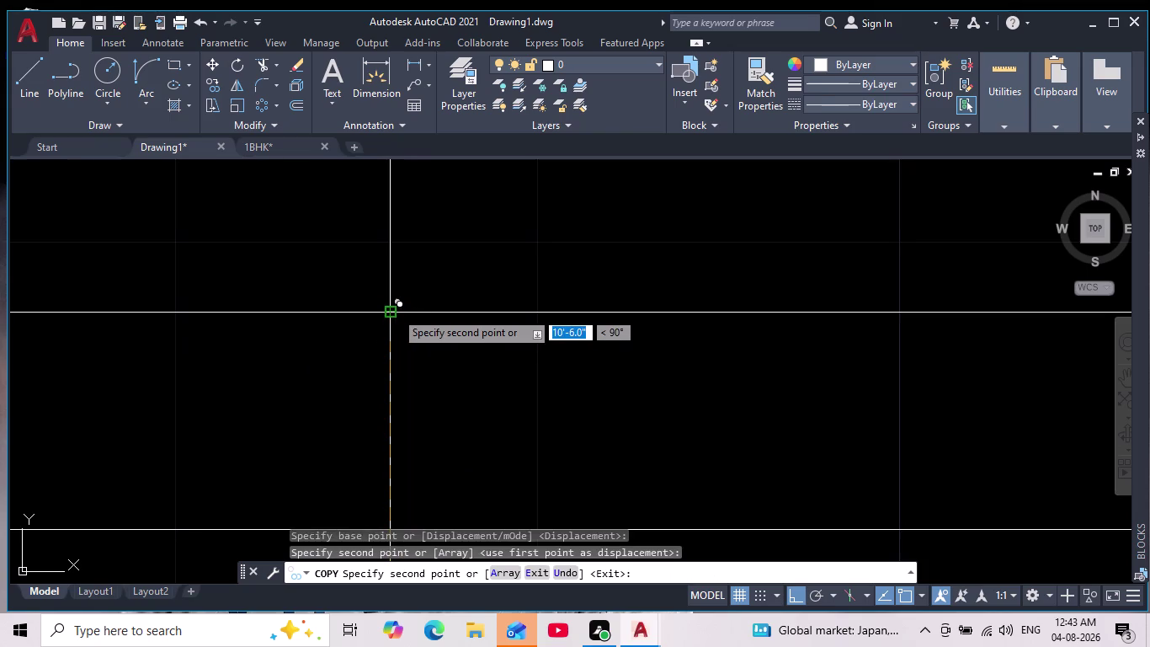
scroll(down, 3)
middle_drag(369, 238, 365, 225)
middle_drag(357, 417, 314, 267)
scroll(down, 3)
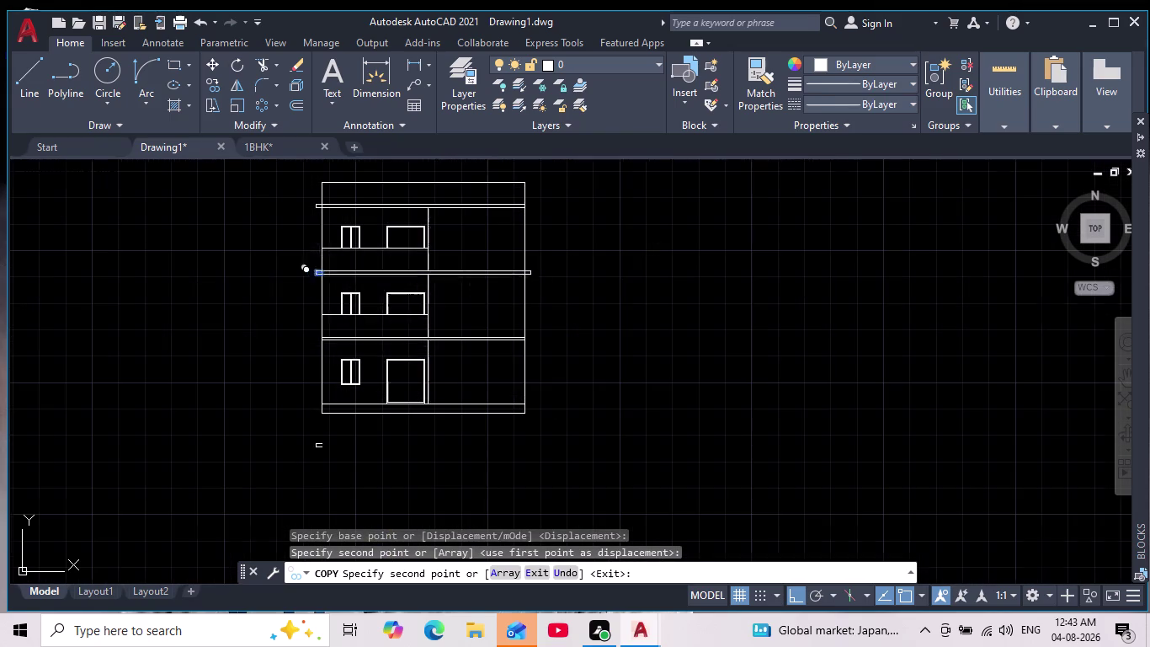
scroll(up, 3)
scroll(up, 3)
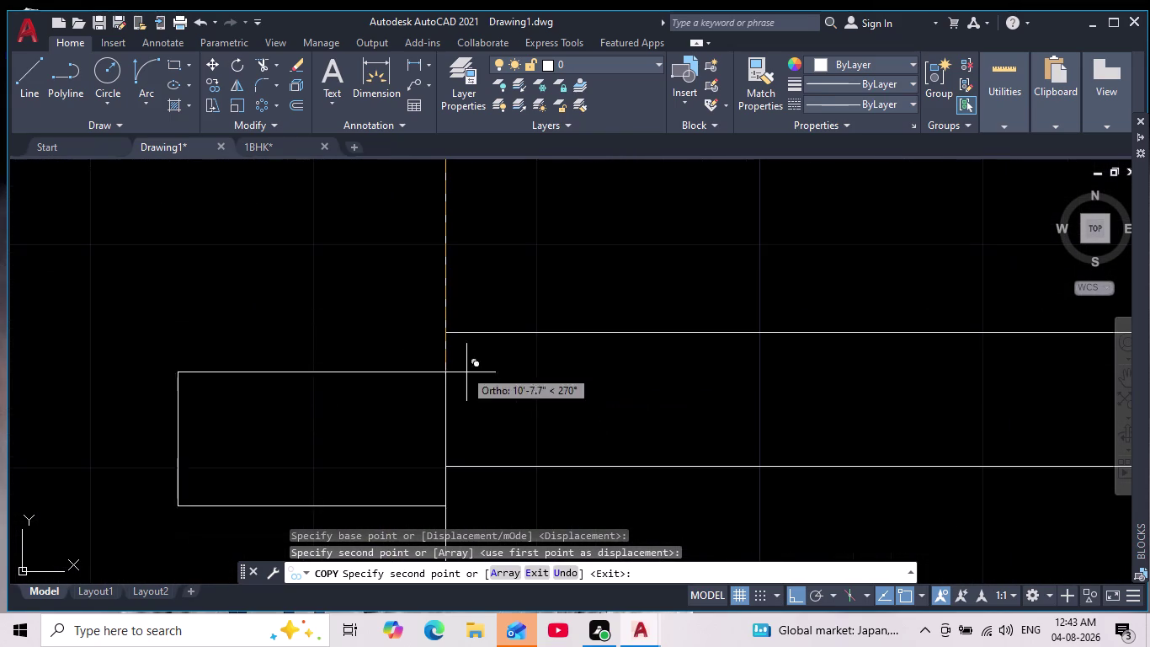
click(448, 335)
scroll(down, 3)
key(Escape)
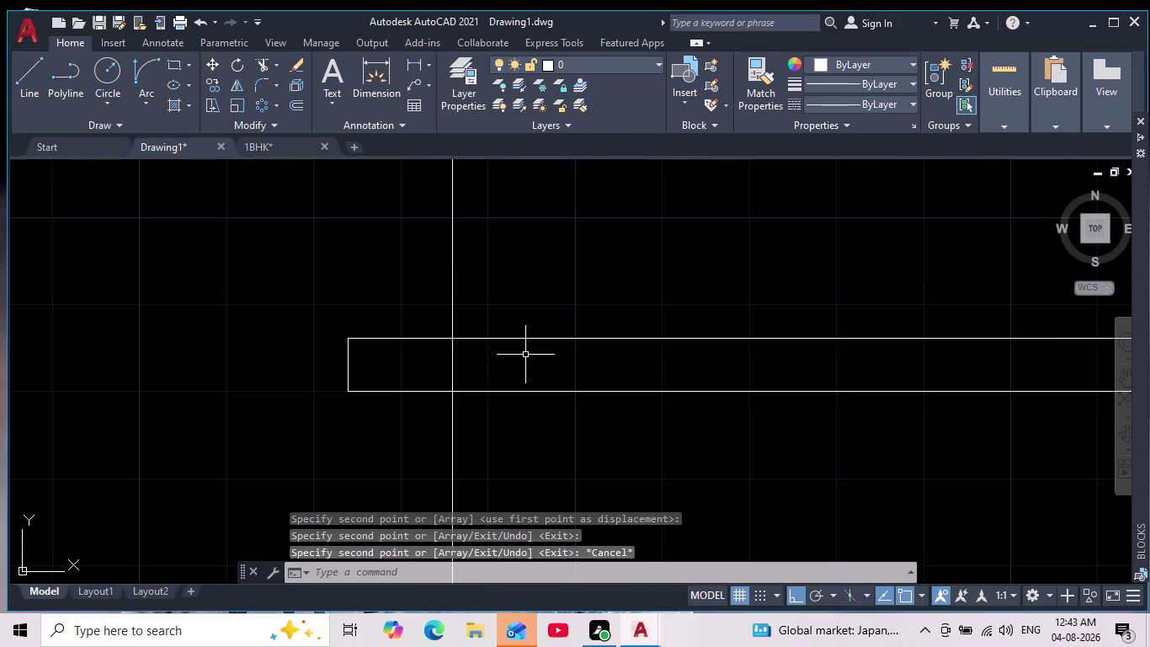
Select the bracket at the slab's right end.
middle_drag(527, 355, 205, 365)
scroll(down, 3)
middle_drag(727, 323, 637, 395)
scroll(down, 3)
scroll(up, 3)
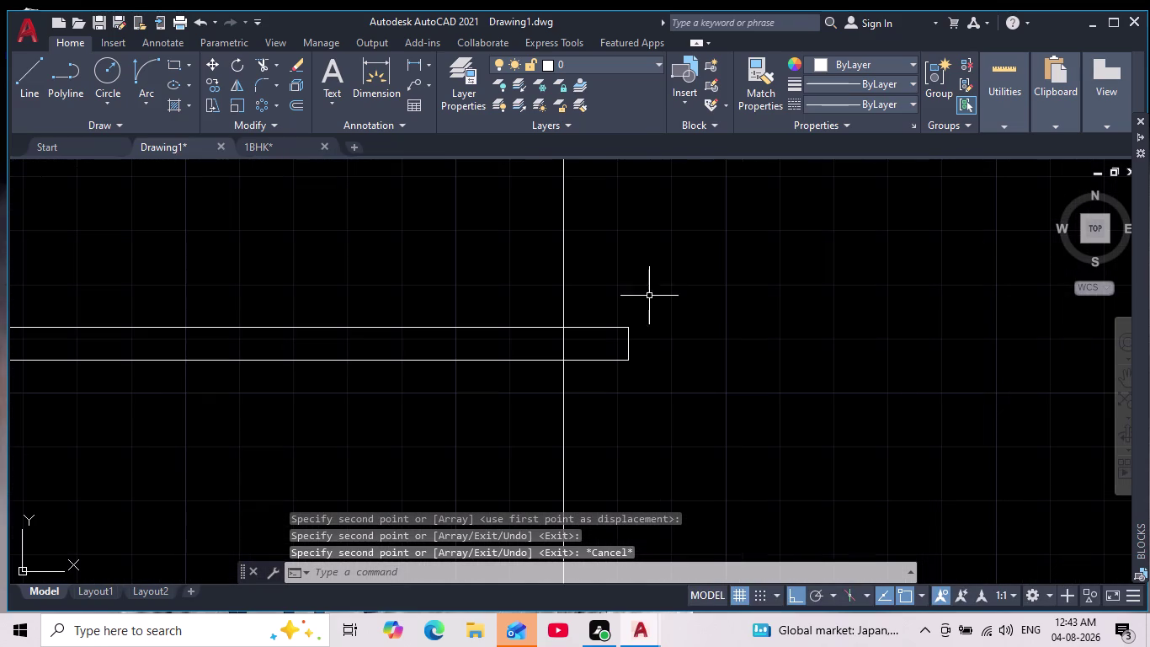
drag(655, 284, 662, 328)
Copy the selected right-end bracket from its corner to the next slab's right end.
click(598, 410)
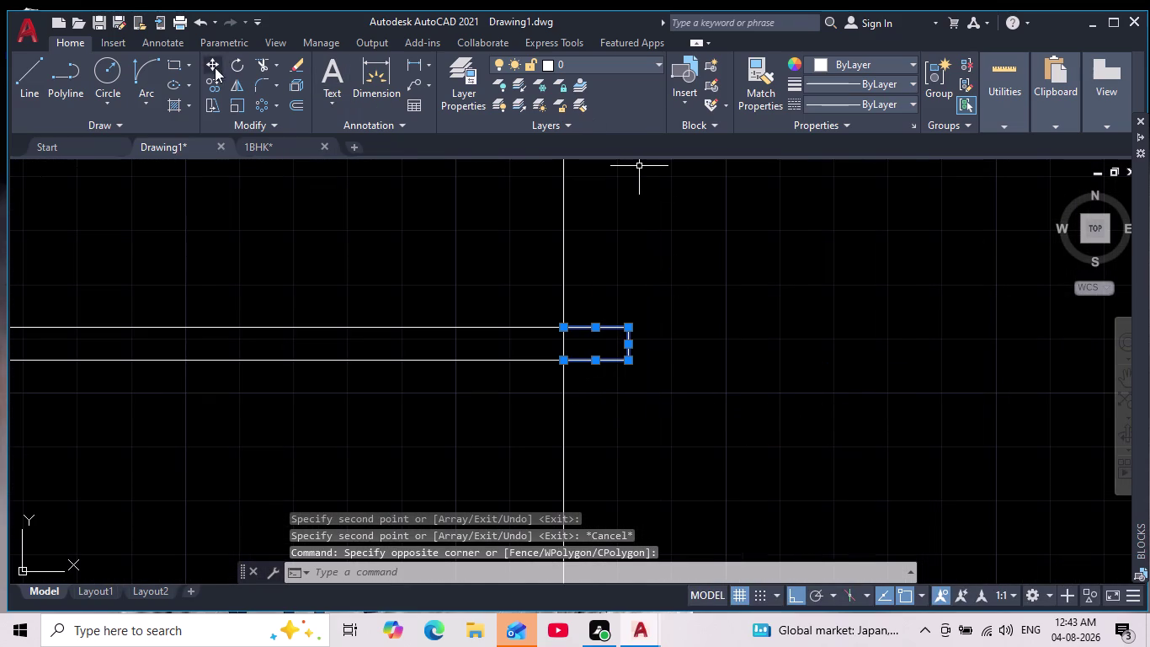
click(217, 83)
click(566, 331)
middle_drag(586, 358, 552, 153)
scroll(down, 3)
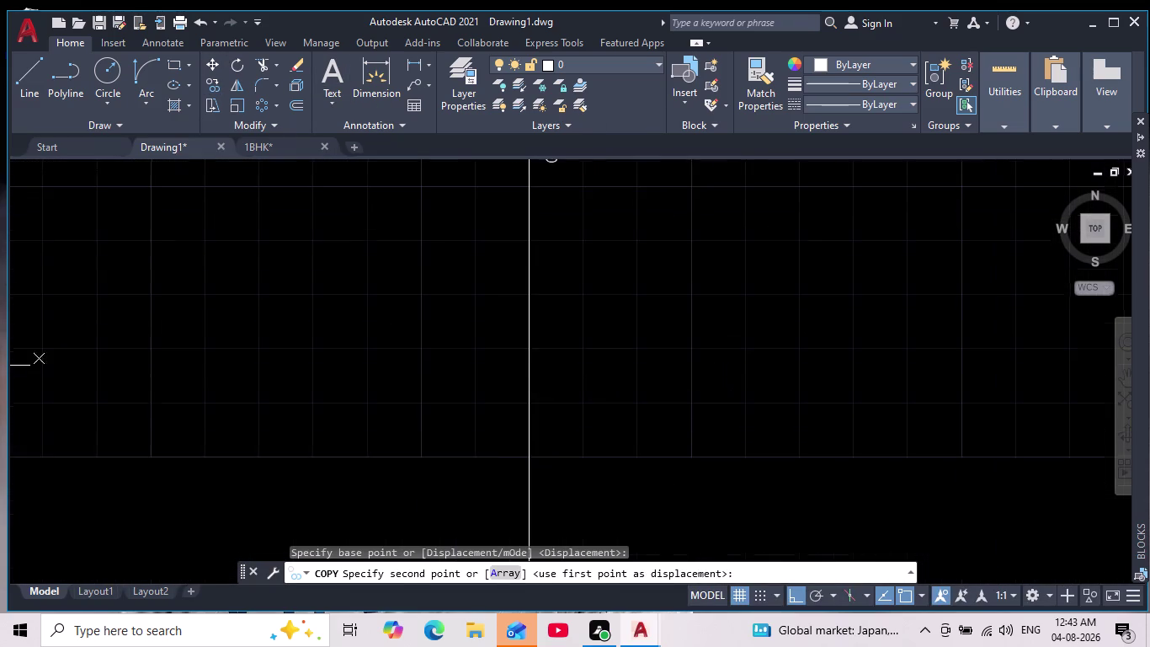
middle_drag(552, 152, 551, 156)
middle_drag(572, 393, 539, 265)
scroll(down, 3)
scroll(up, 3)
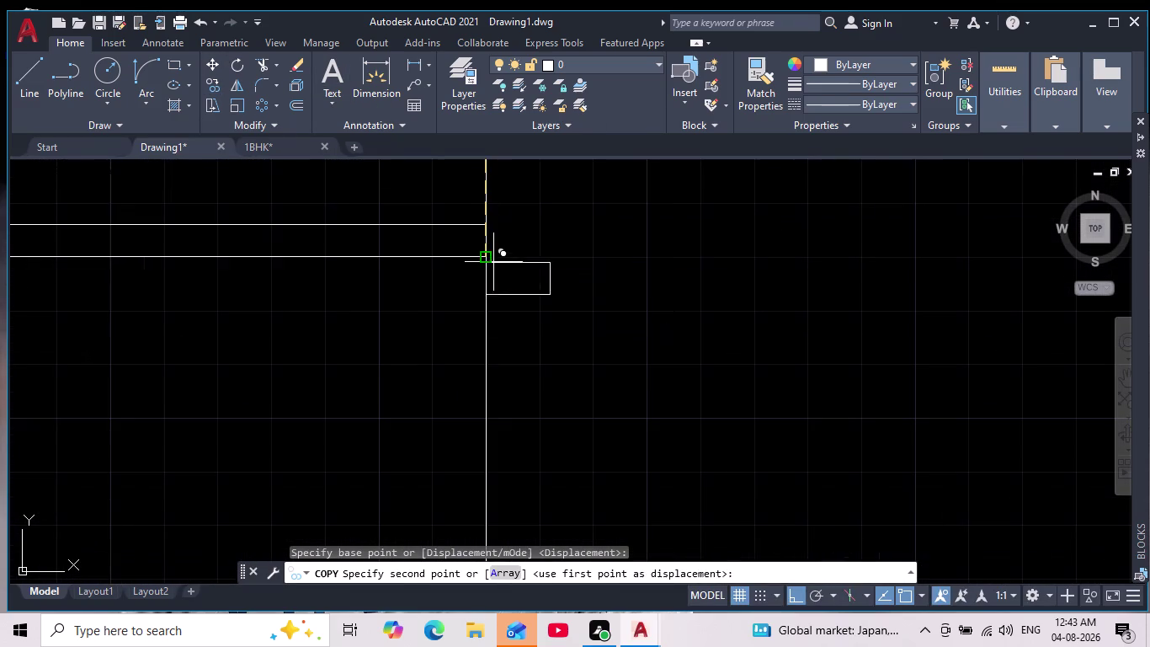
click(487, 231)
Place another bracket copy at a further slab's right end and finish copying.
middle_drag(564, 227, 618, 502)
scroll(down, 3)
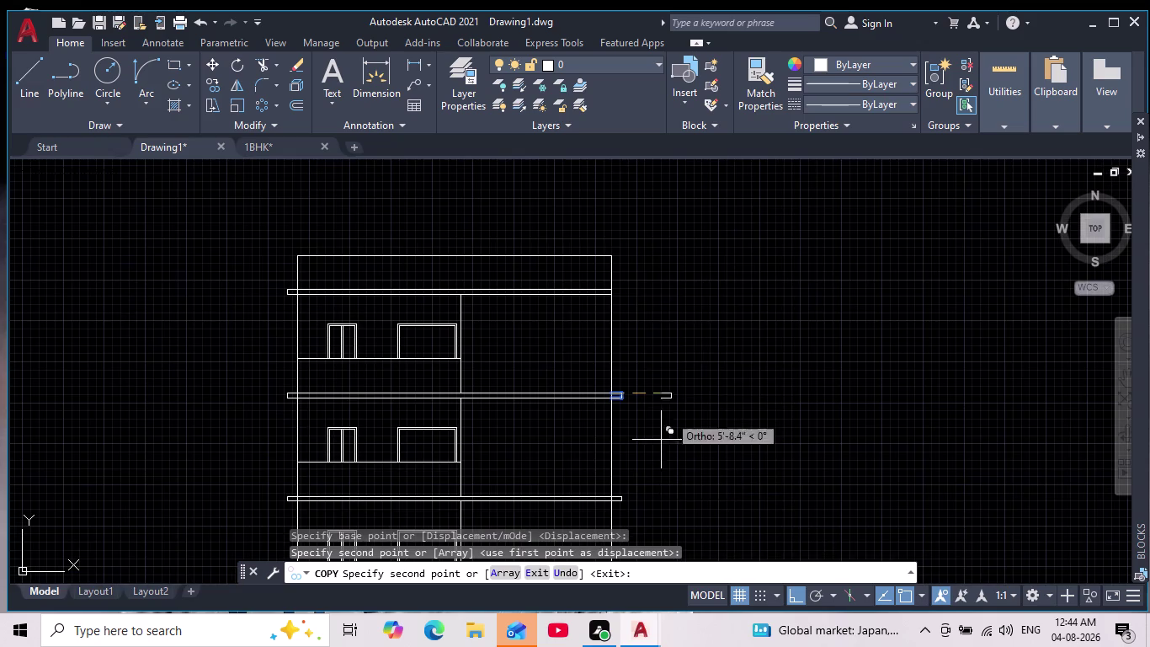
scroll(up, 3)
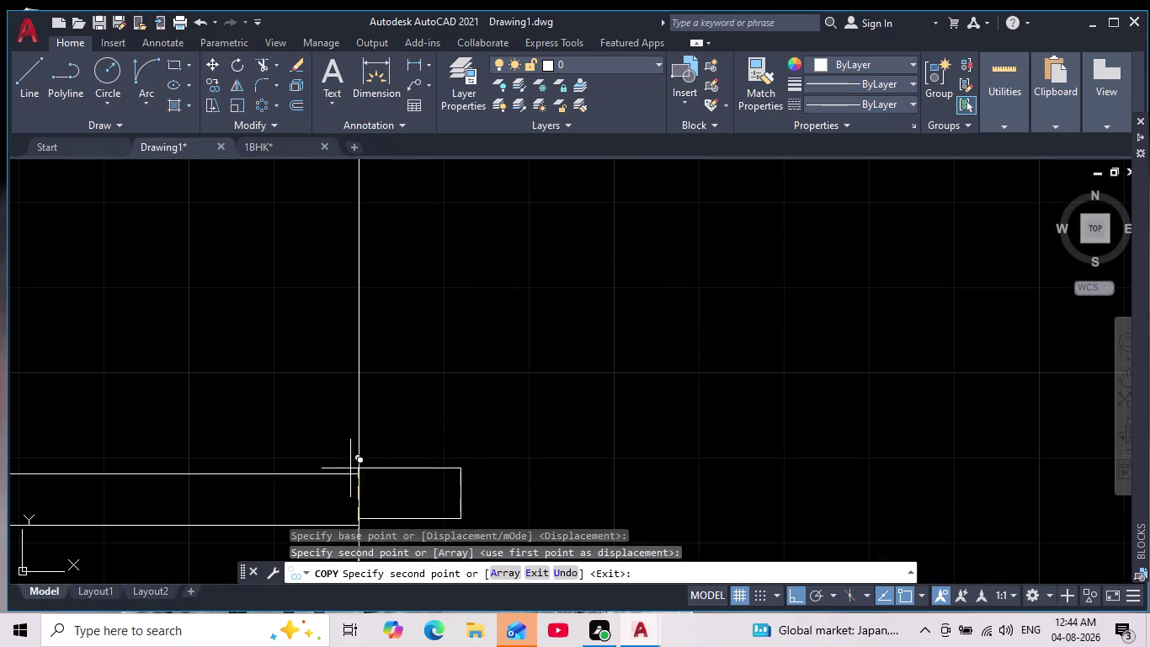
click(360, 474)
key(Escape)
scroll(down, 3)
middle_drag(565, 426, 533, 309)
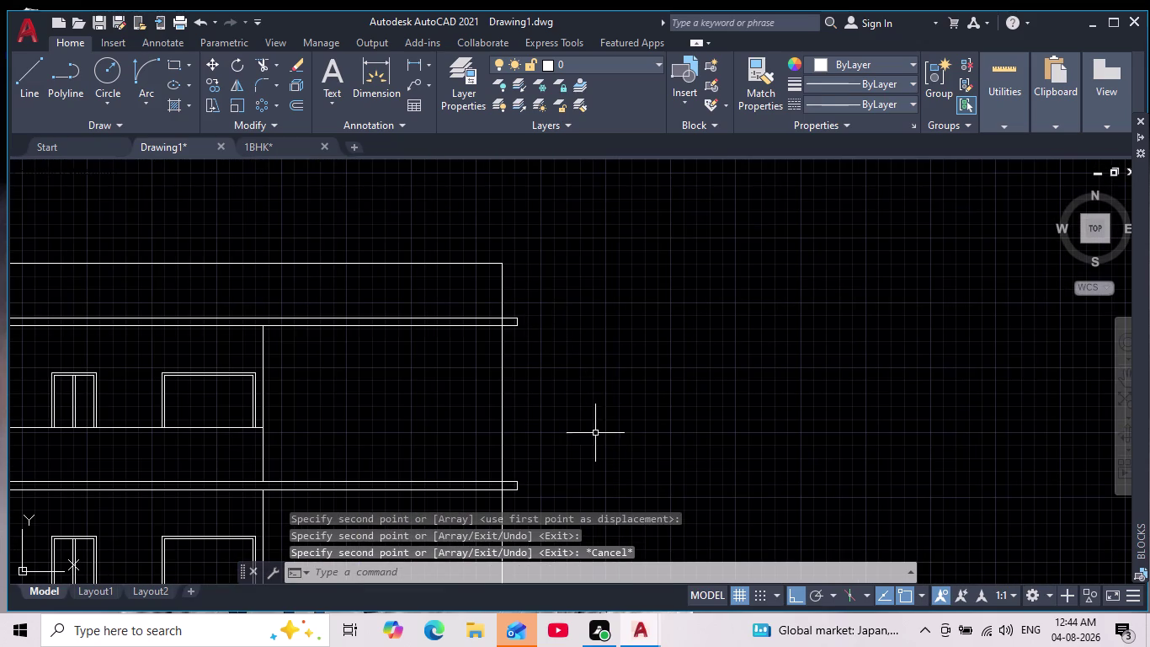
middle_drag(595, 432, 600, 420)
scroll(down, 3)
scroll(up, 3)
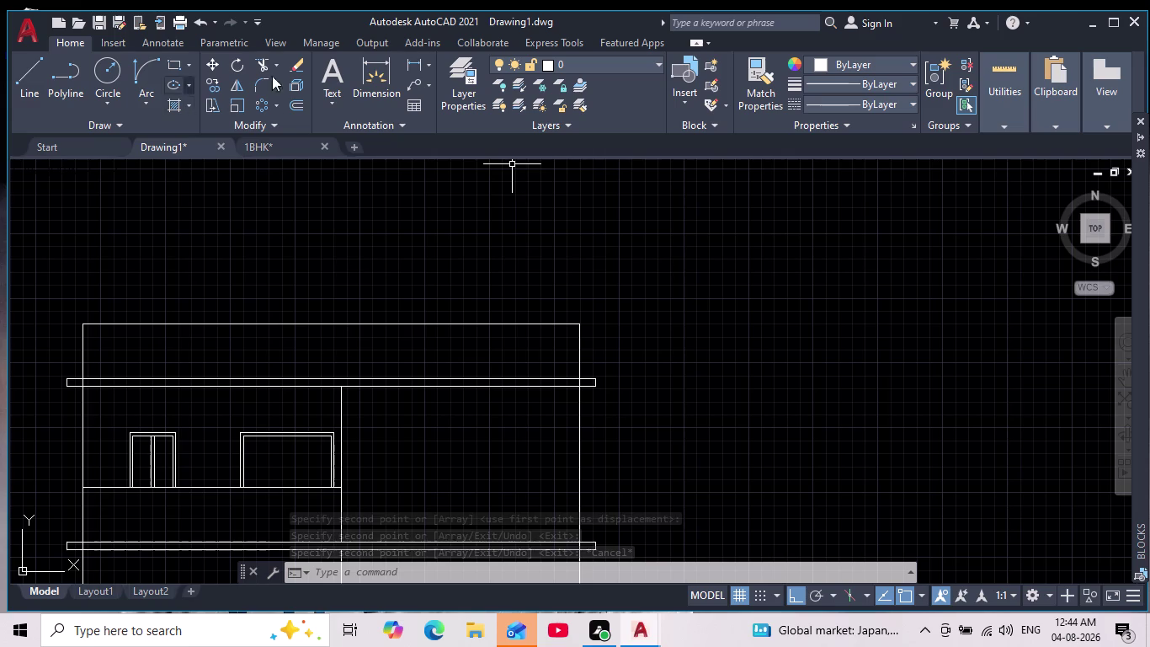
click(258, 63)
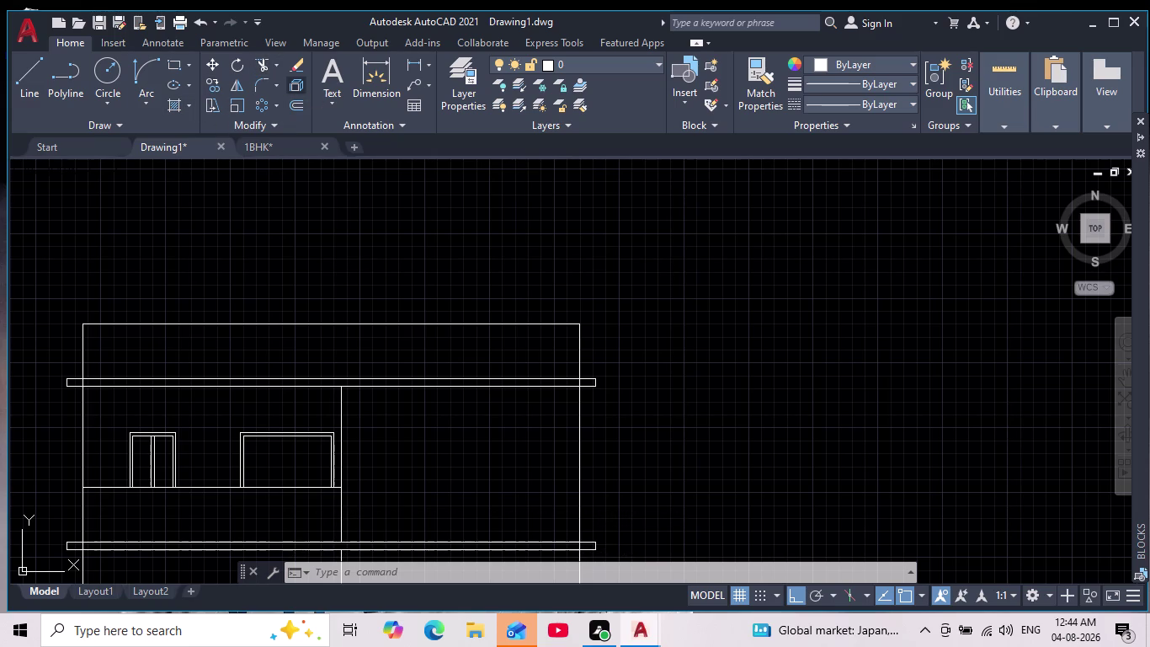
Trim the overlapping lines at the first slab end and near the top slab.
scroll(up, 3)
scroll(up, 3)
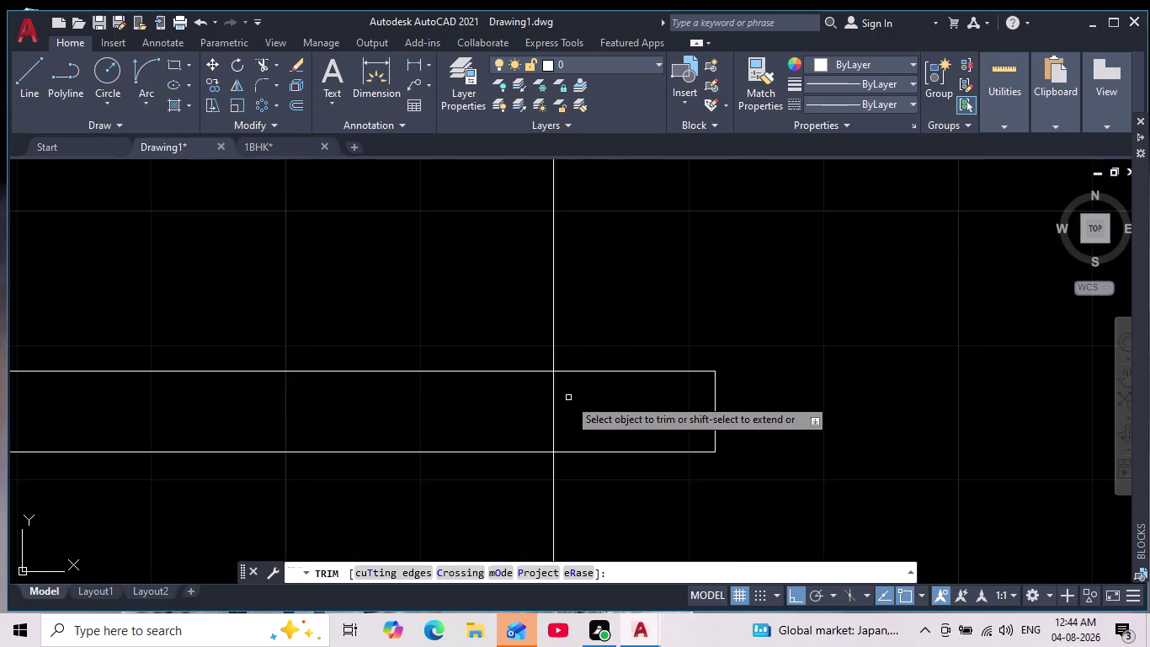
drag(570, 397, 524, 396)
scroll(down, 3)
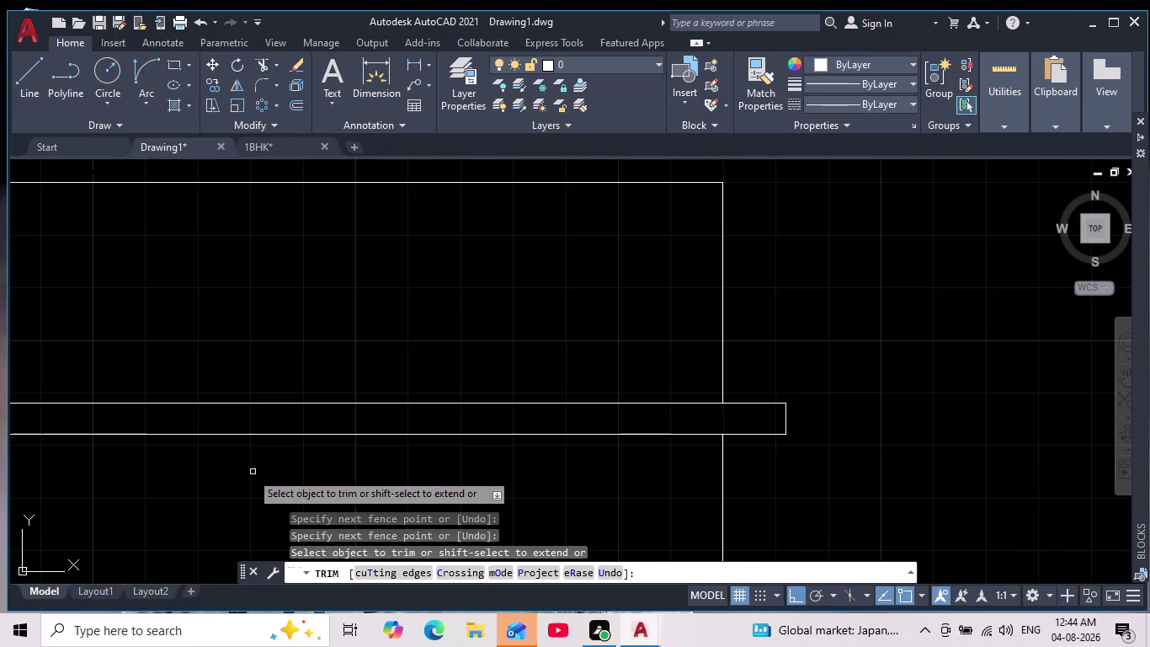
middle_drag(248, 469, 541, 399)
scroll(down, 3)
middle_drag(175, 417, 572, 348)
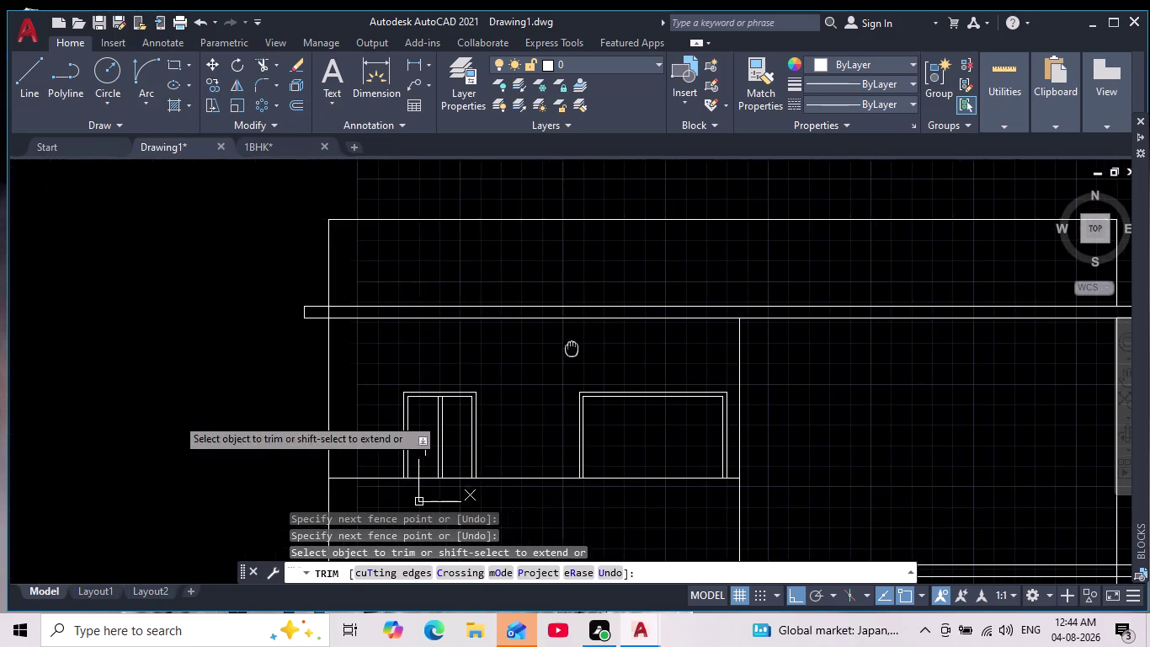
middle_drag(572, 348, 571, 346)
scroll(up, 3)
drag(169, 311, 269, 307)
Trim the bracket overlaps at two more slab ends.
scroll(down, 3)
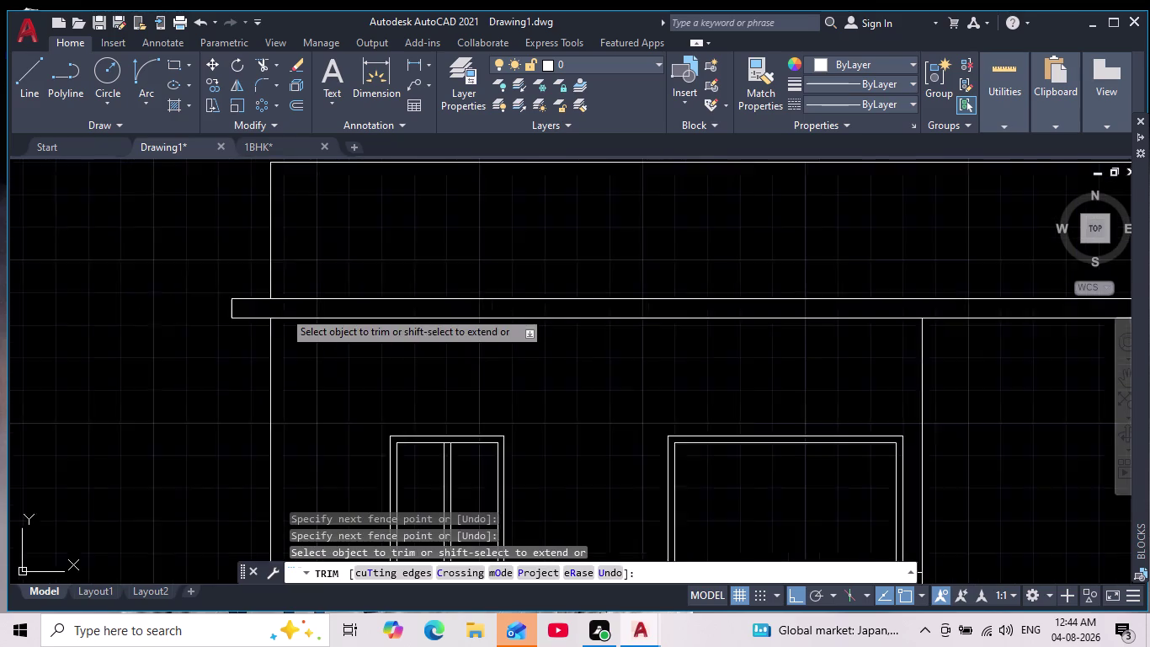
scroll(down, 3)
middle_drag(543, 357, 228, 193)
scroll(down, 3)
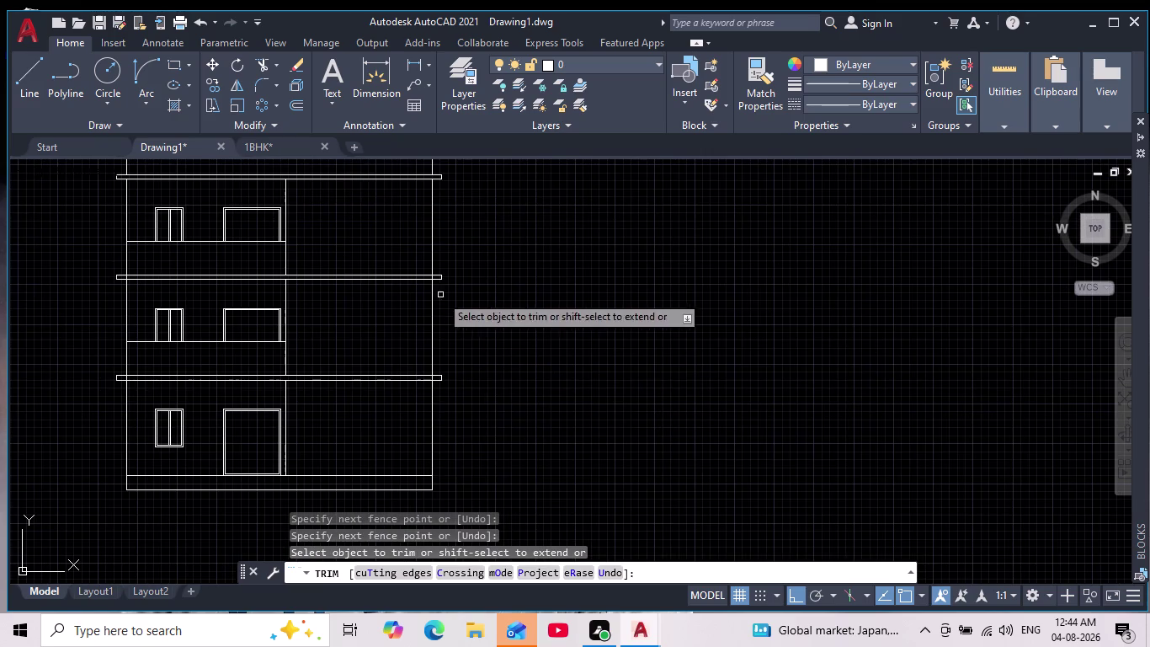
scroll(up, 3)
scroll(up, 3)
drag(306, 202, 382, 190)
scroll(down, 3)
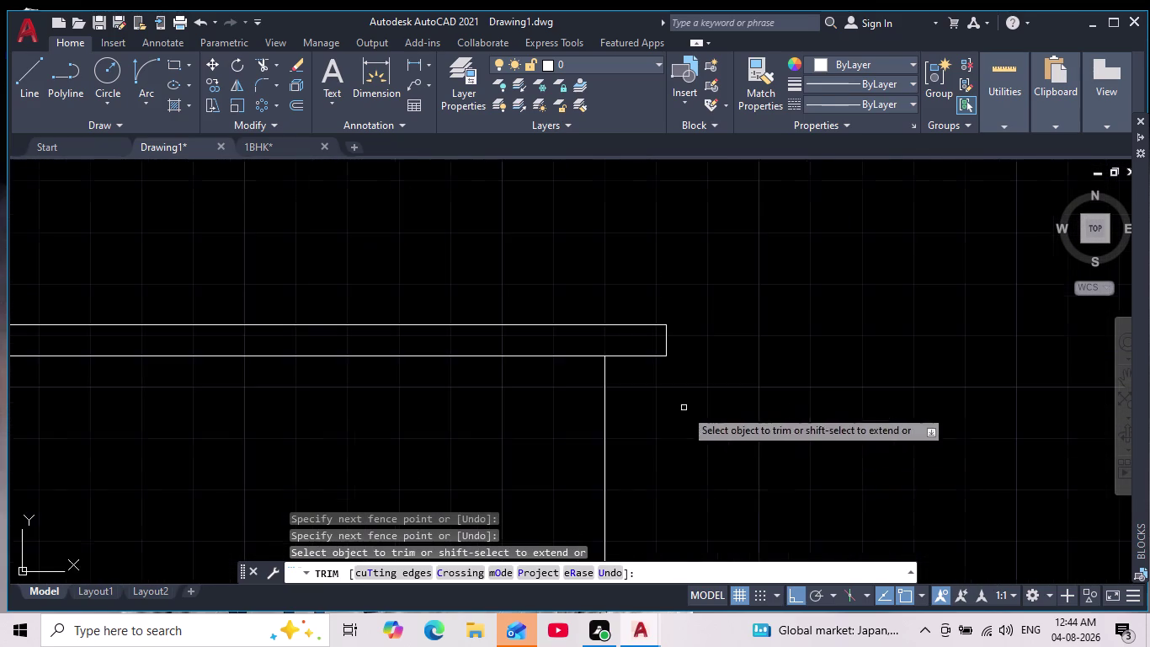
middle_drag(726, 479, 575, 252)
scroll(down, 3)
scroll(up, 3)
middle_drag(470, 286, 538, 390)
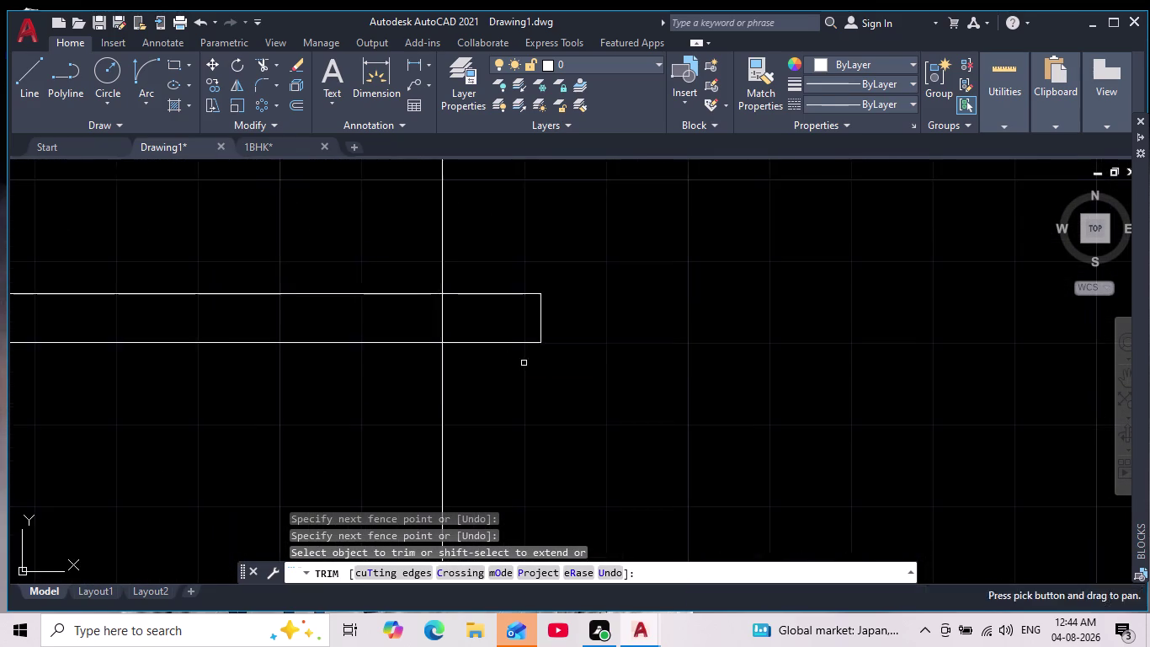
scroll(up, 3)
drag(159, 278, 342, 231)
Trim the excess segments on the middle slab and a remaining slab end, then end Trim.
scroll(down, 3)
scroll(down, 3)
middle_drag(779, 415, 626, 267)
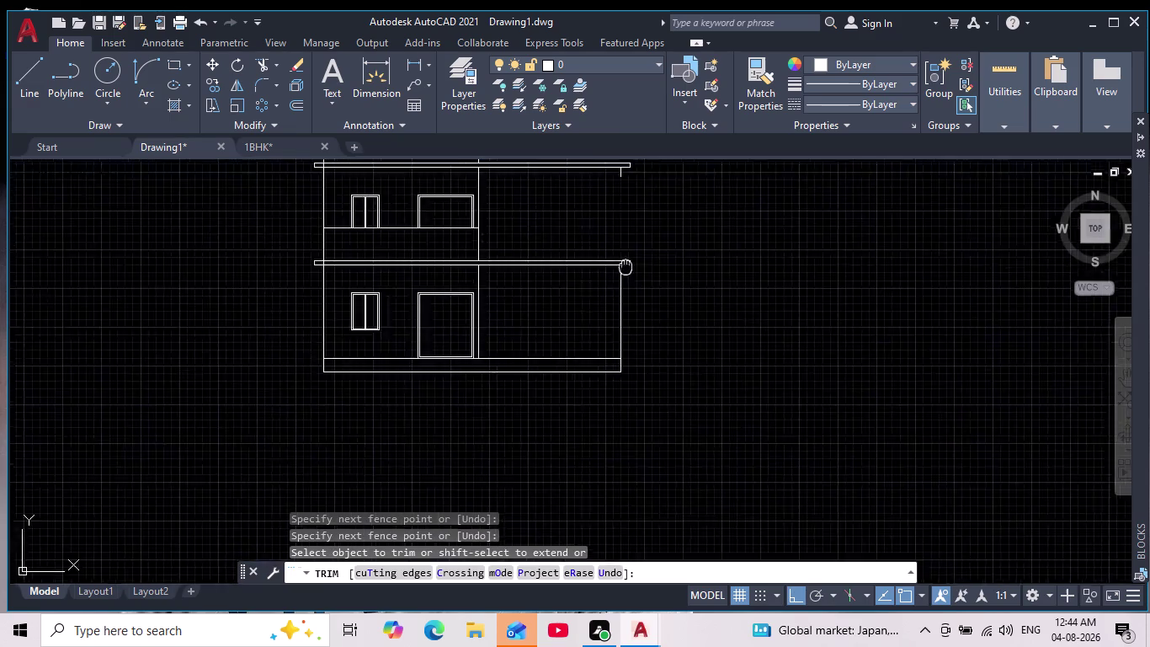
scroll(down, 3)
scroll(up, 3)
middle_drag(490, 288, 411, 452)
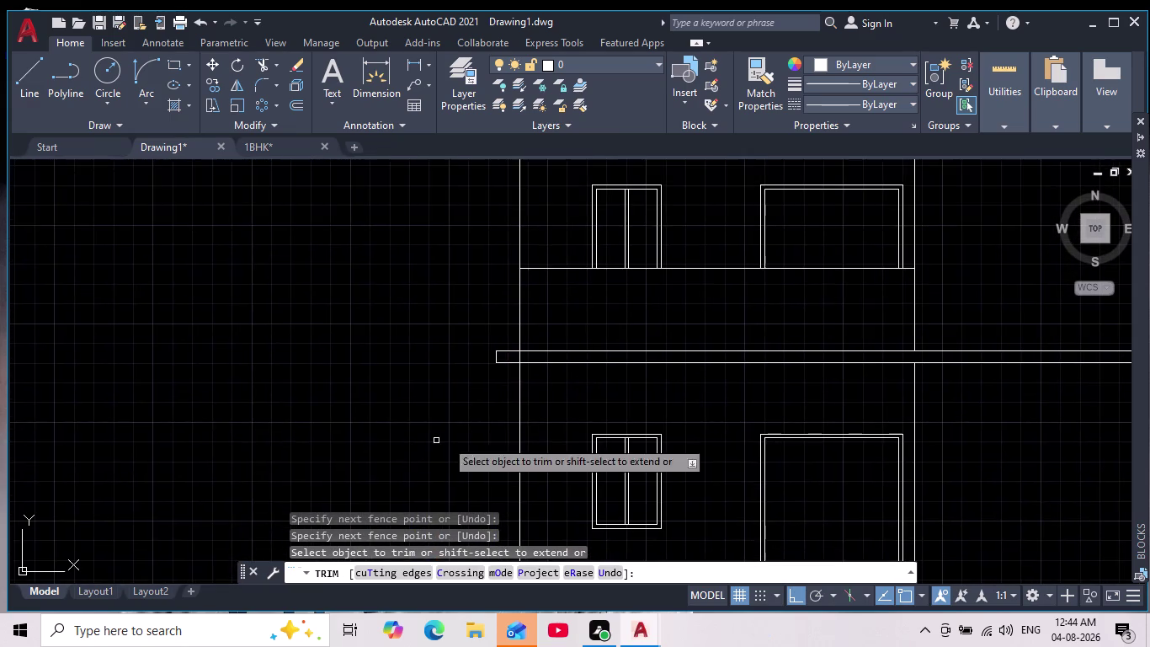
scroll(up, 3)
middle_drag(472, 383, 455, 600)
drag(607, 246, 538, 251)
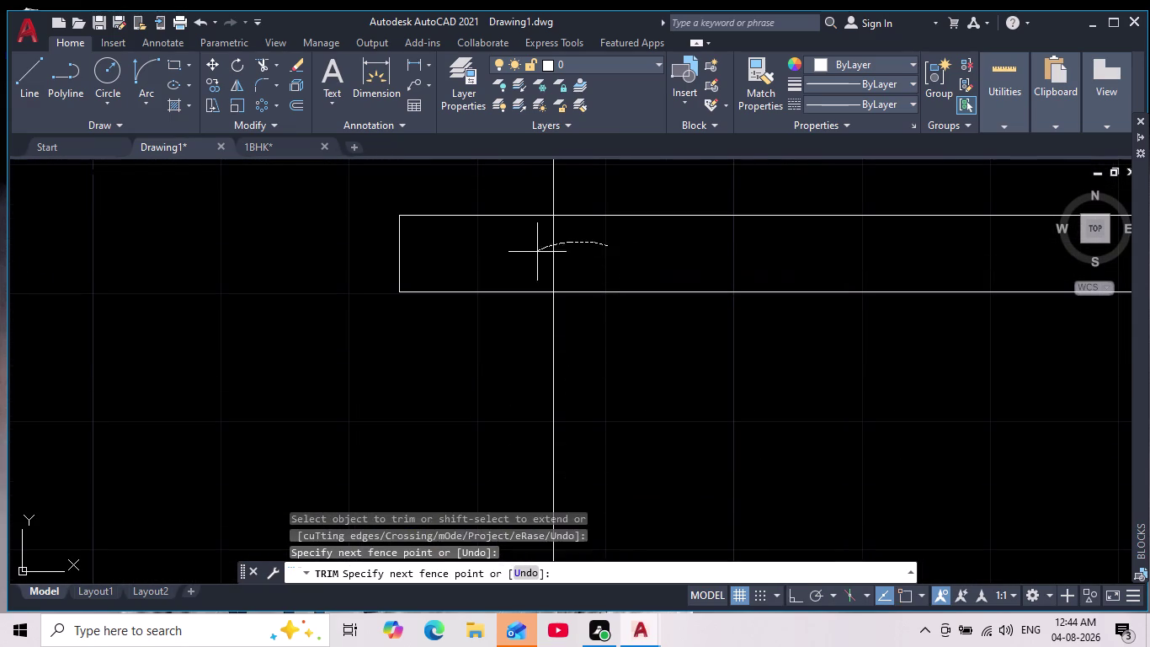
drag(538, 251, 536, 253)
scroll(down, 3)
middle_drag(174, 353, 186, 402)
scroll(down, 3)
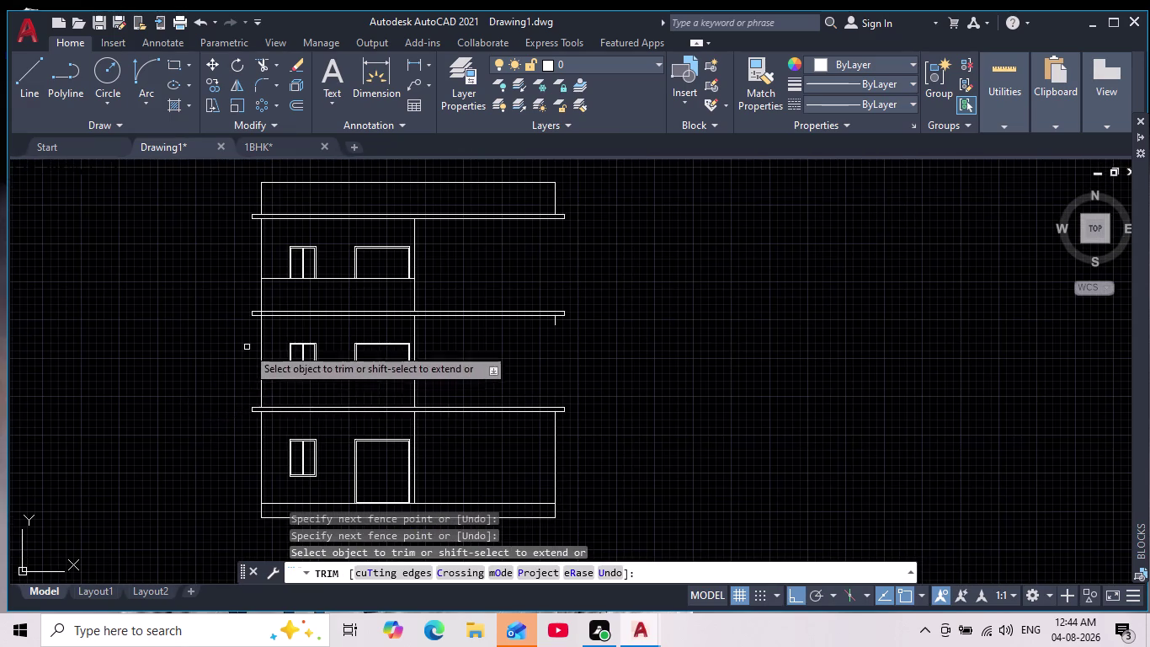
scroll(up, 3)
middle_drag(264, 322, 268, 489)
scroll(up, 3)
drag(239, 381, 326, 367)
key(Escape)
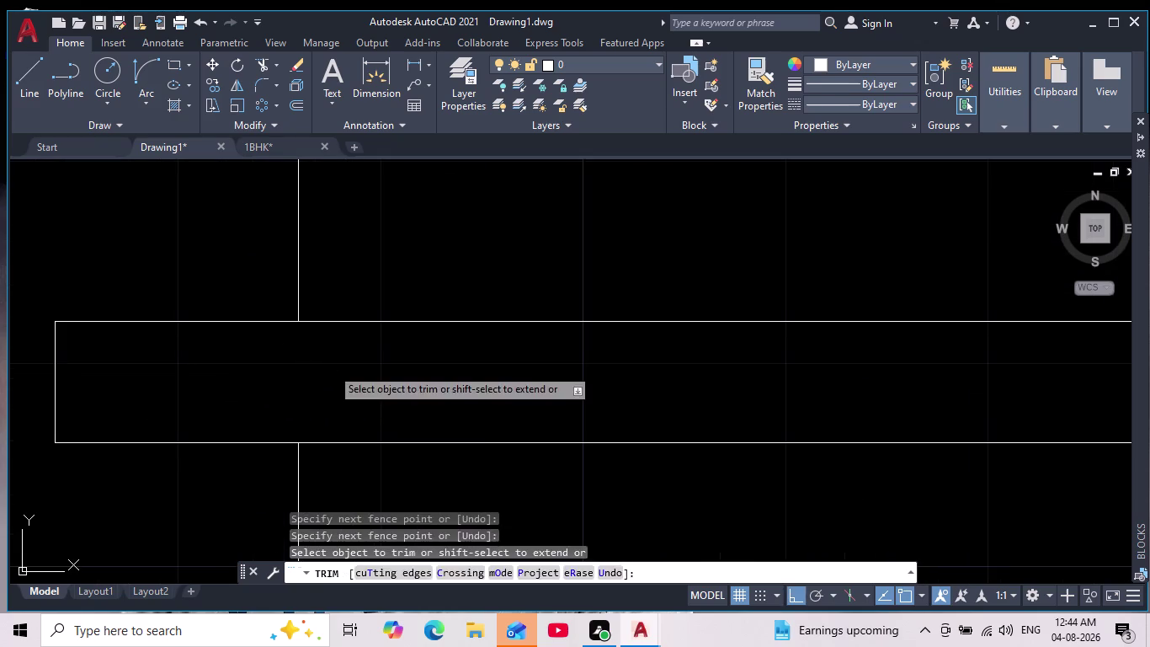
key(Escape)
Undo the last, unwanted trim.
scroll(down, 3)
scroll(down, 3)
middle_drag(367, 386, 335, 360)
scroll(up, 3)
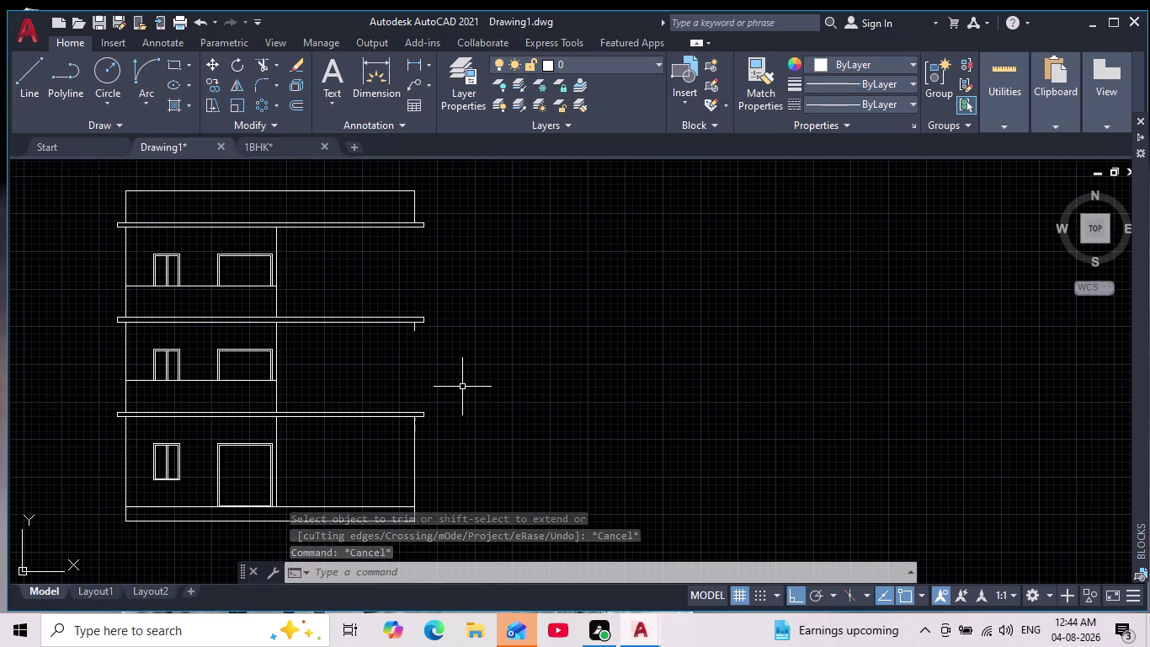
key(ctrl+z)
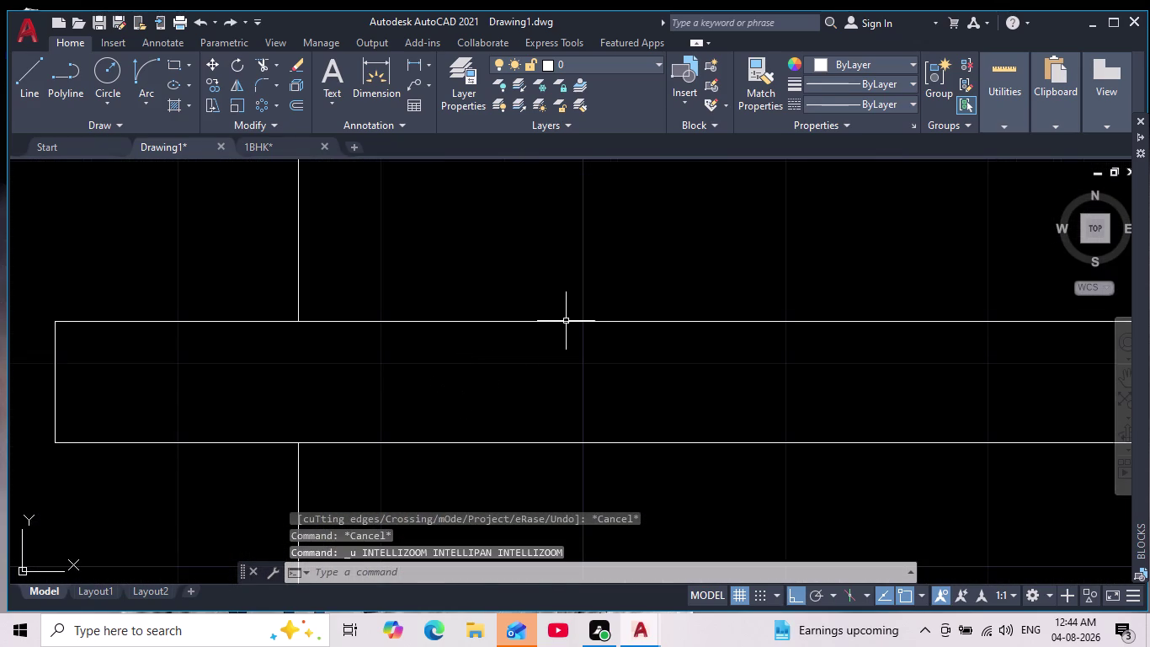
Undo further recent changes to restore the divider line through the slab band.
scroll(down, 3)
middle_drag(587, 355, 416, 306)
scroll(down, 3)
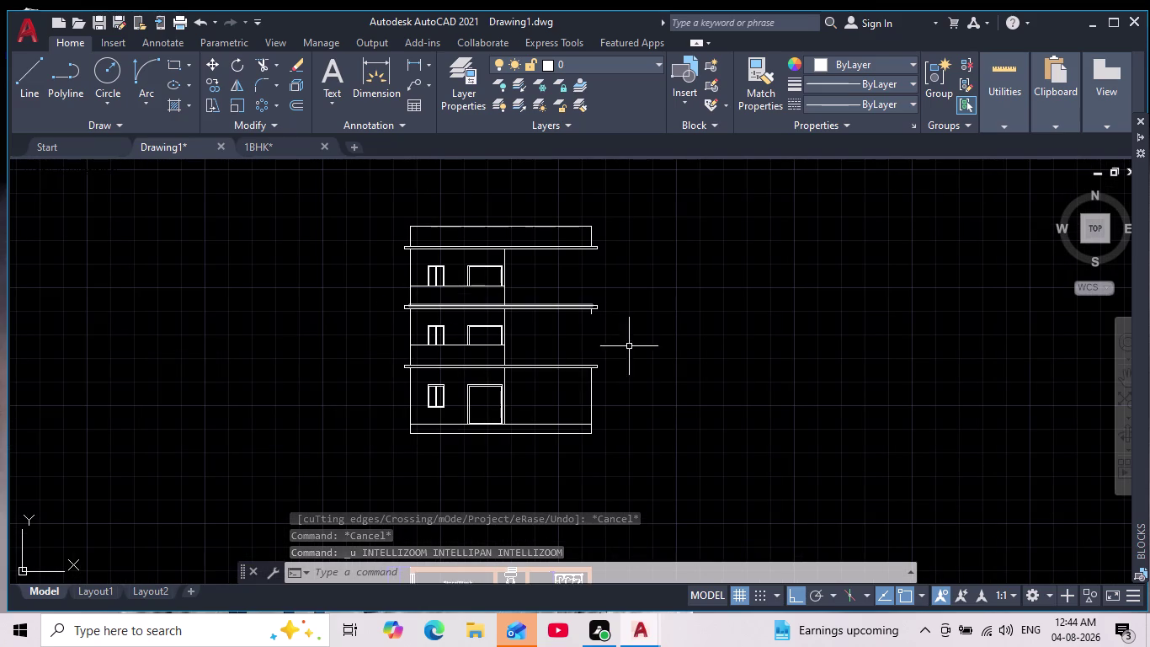
key(z)
key(ctrl+z)
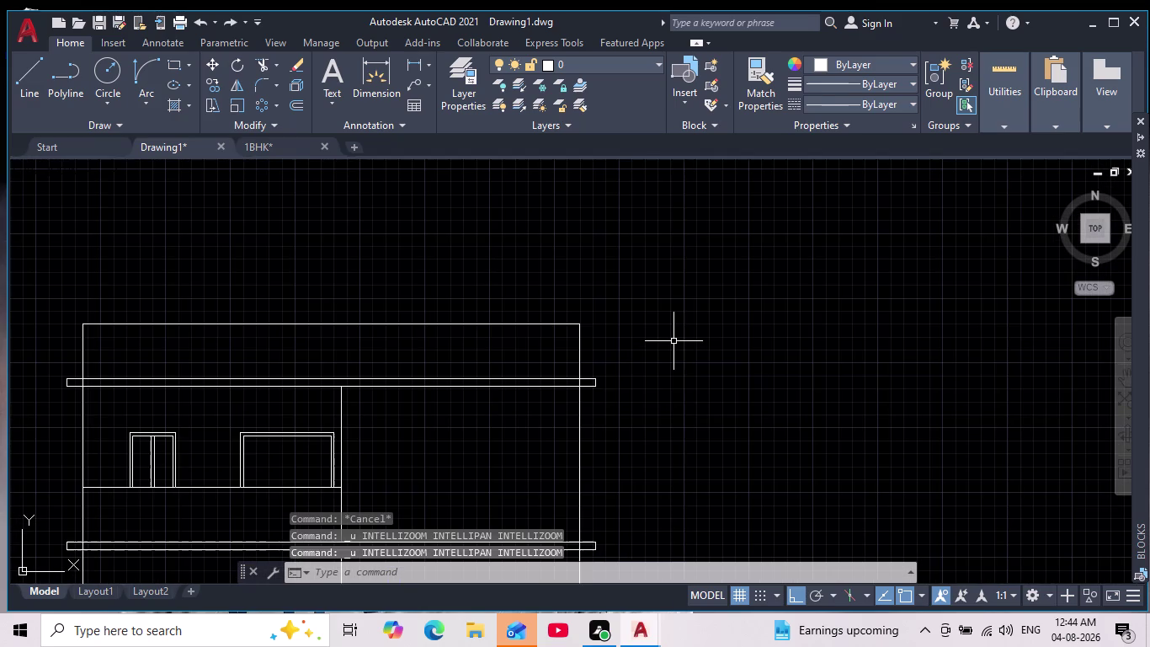
scroll(up, 3)
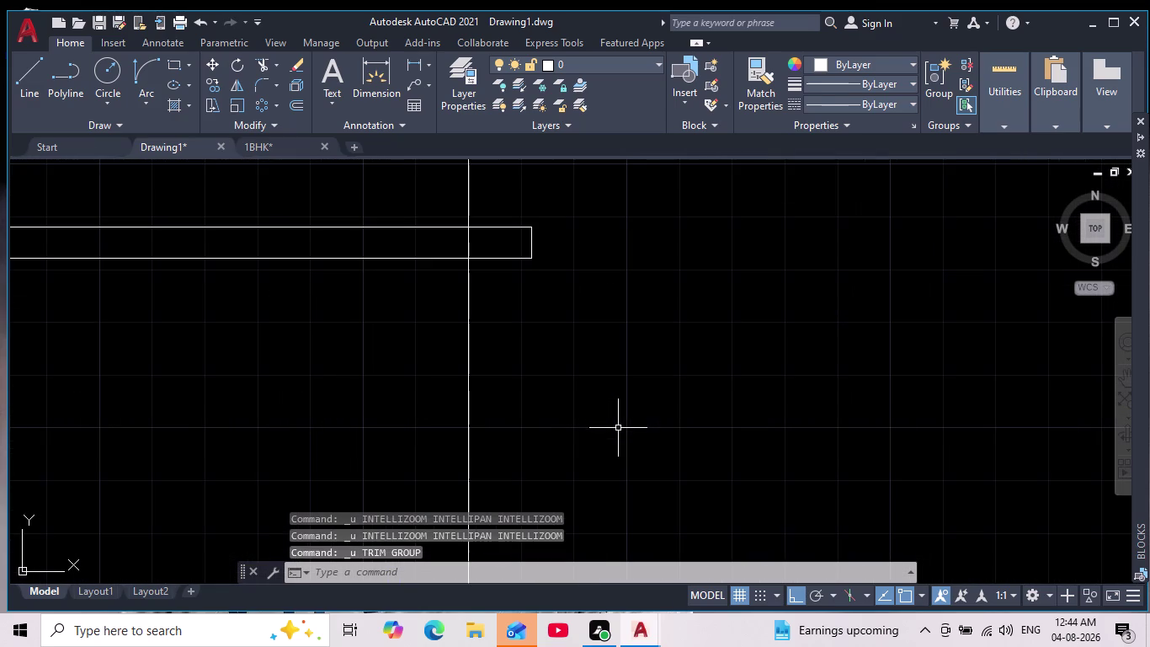
key(Escape)
key(Escape)
Trim the wall lines crossing the first two slab projections.
click(259, 69)
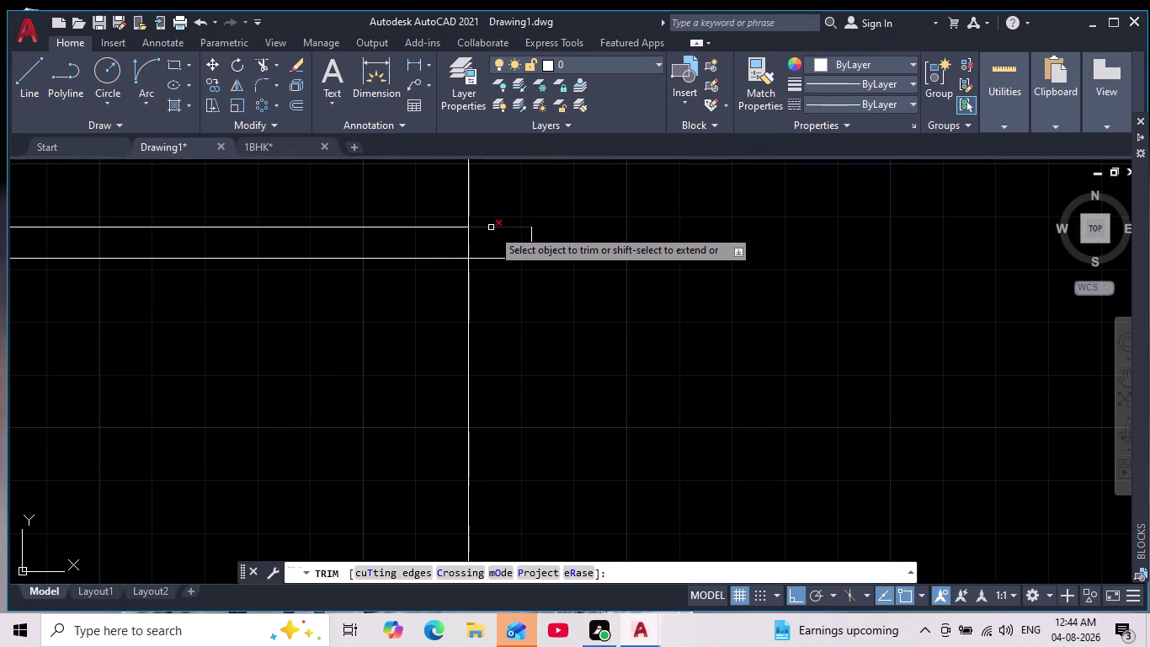
click(469, 241)
scroll(down, 3)
middle_drag(682, 362, 671, 331)
scroll(down, 3)
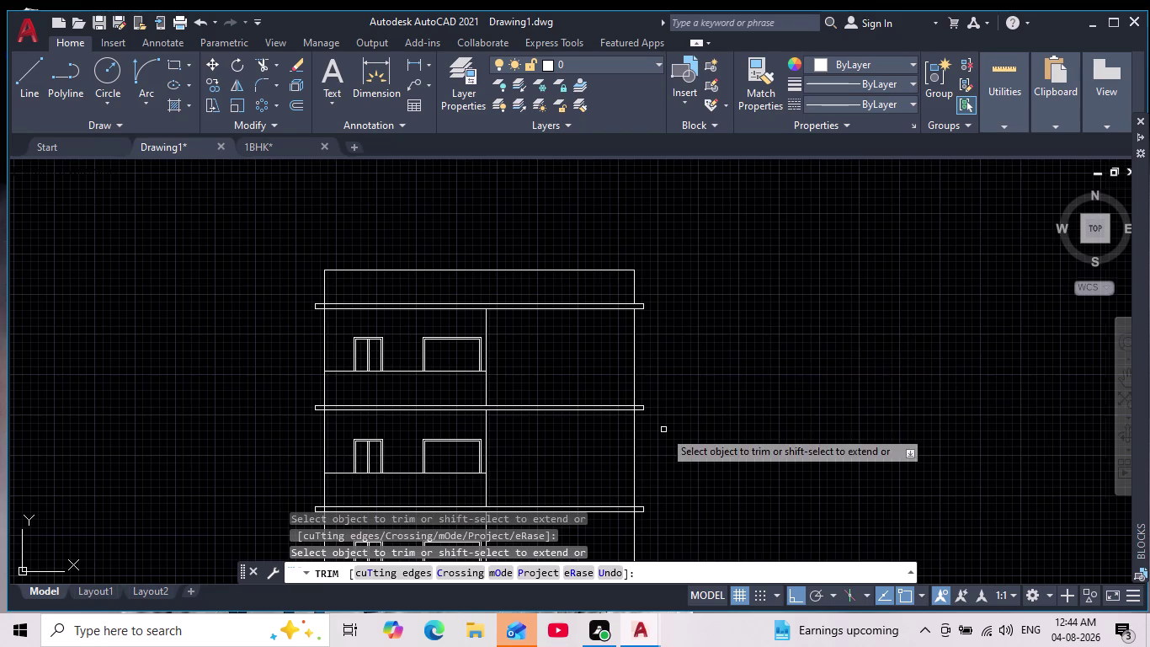
scroll(up, 3)
scroll(up, 3)
drag(327, 282, 396, 272)
scroll(down, 3)
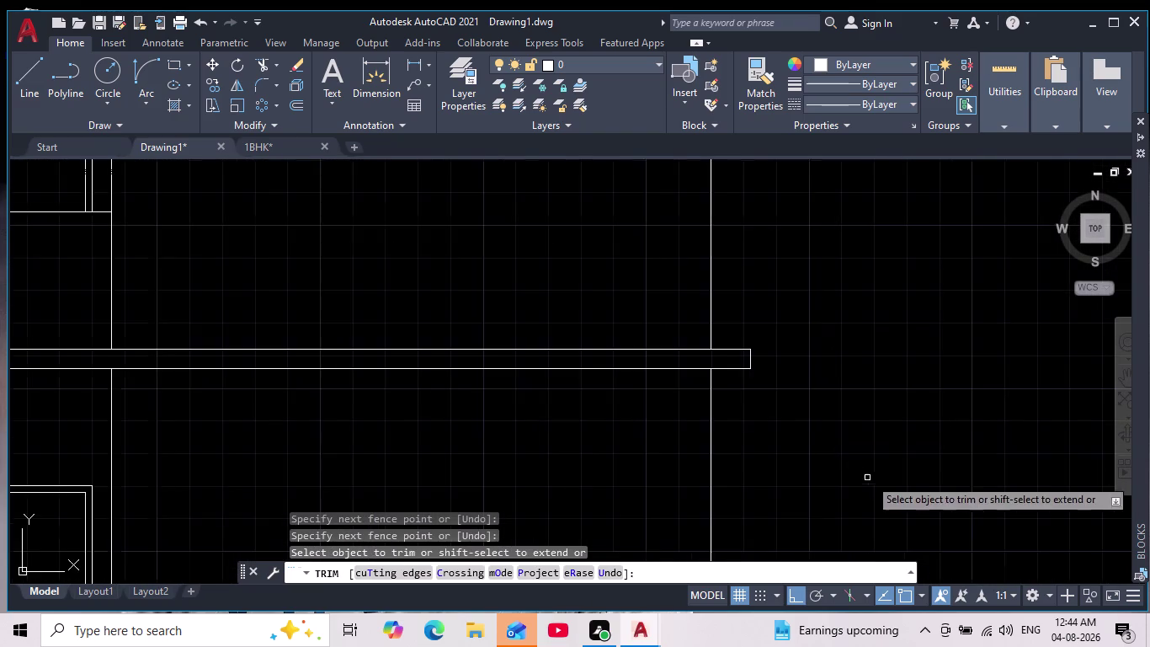
middle_drag(883, 501, 706, 287)
scroll(down, 3)
scroll(up, 3)
middle_drag(509, 289, 522, 305)
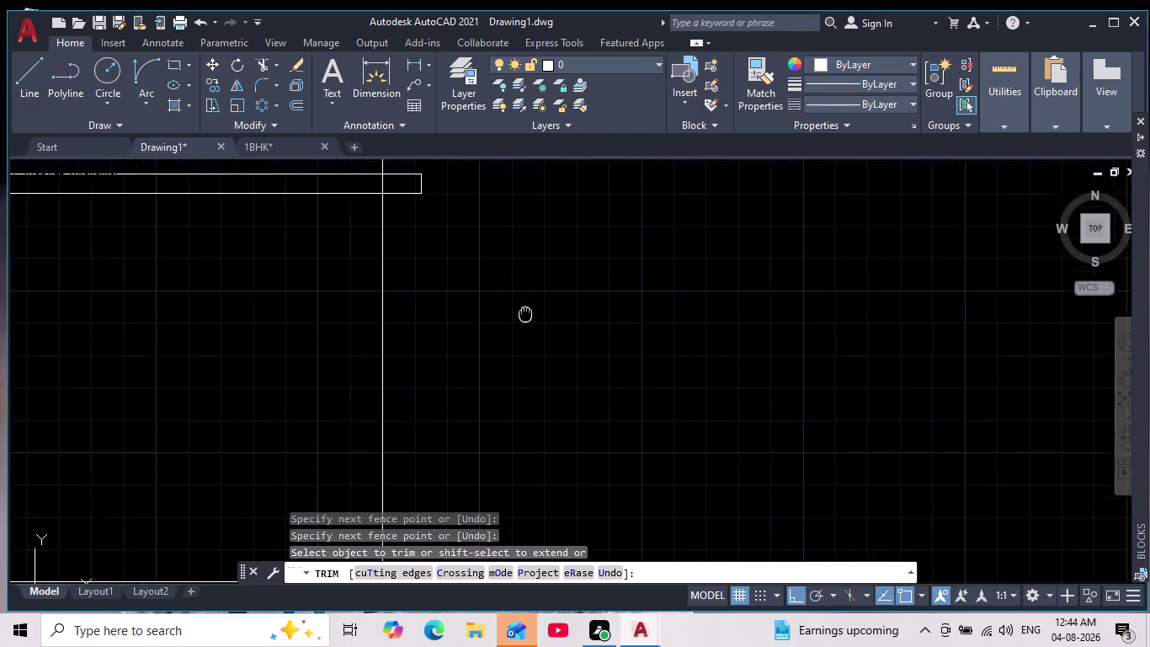
middle_drag(521, 306, 572, 462)
scroll(up, 3)
drag(148, 345, 281, 310)
Trim the wall lines at the right end of another floor's slab.
scroll(down, 3)
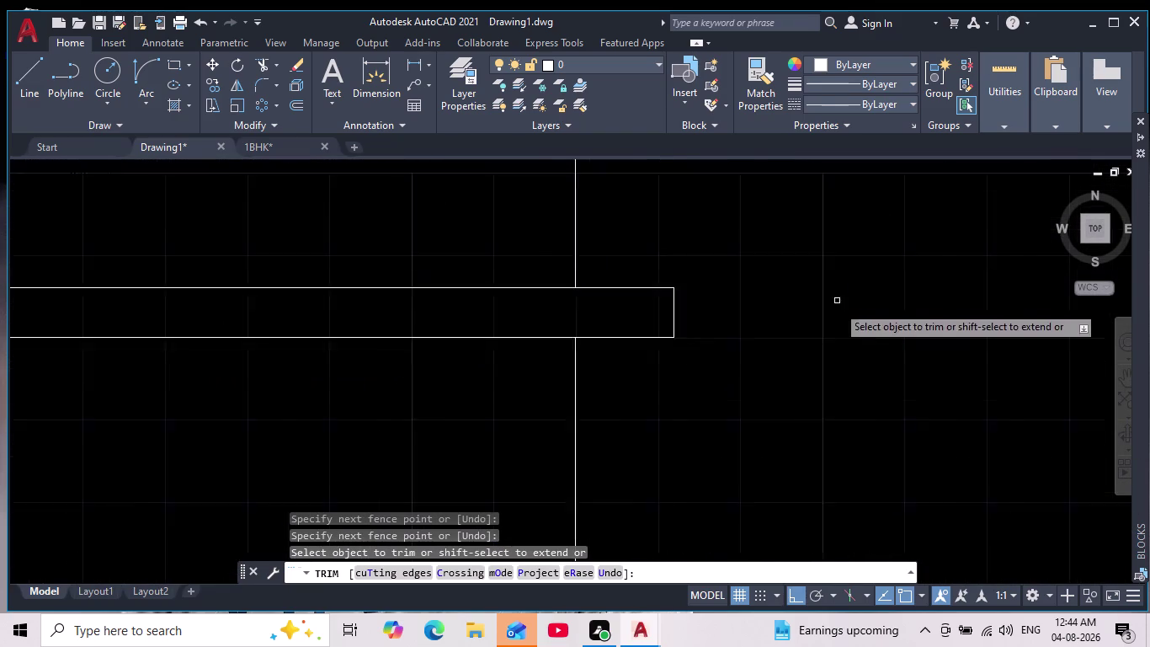
scroll(down, 3)
scroll(down, 3)
middle_drag(984, 568, 885, 316)
scroll(up, 3)
middle_drag(402, 267, 409, 313)
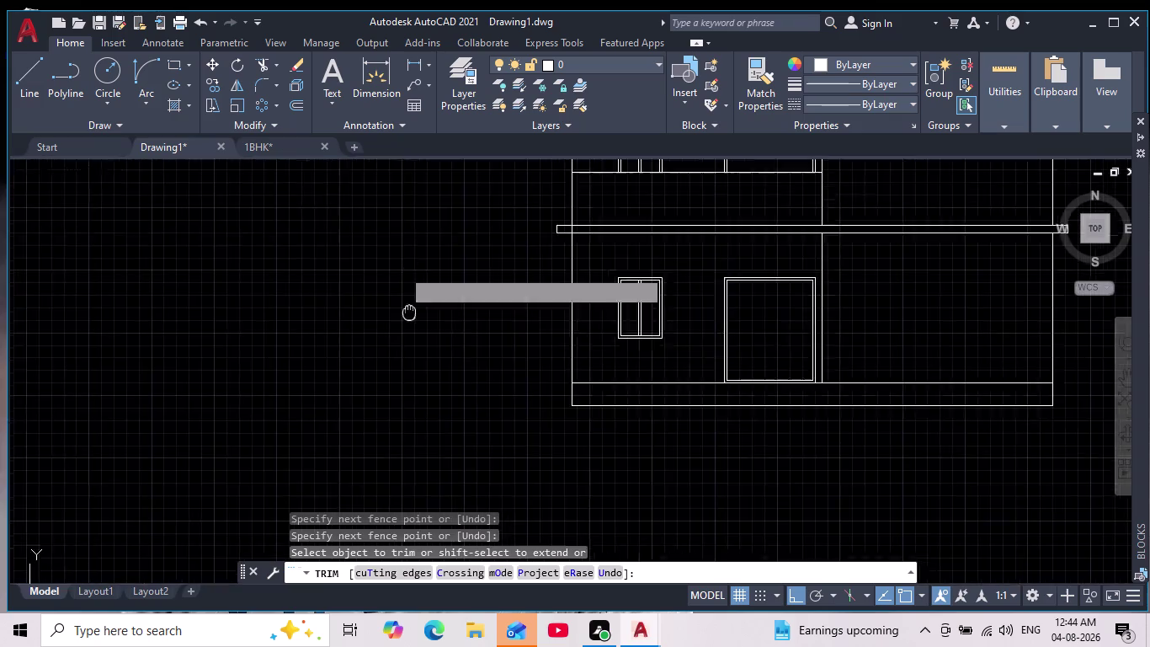
middle_drag(409, 312, 391, 491)
scroll(up, 3)
middle_drag(538, 354, 494, 583)
scroll(up, 3)
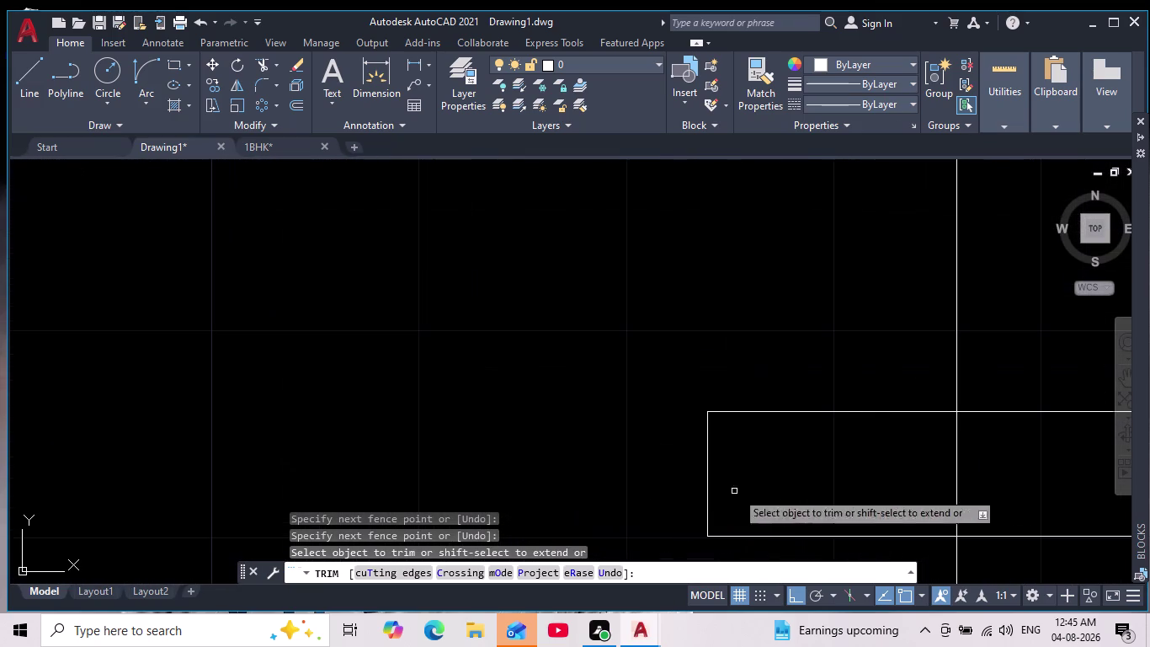
drag(1036, 460, 933, 484)
Trim the wall lines inside the middle floor slab and the next slab, then end Trim.
middle_drag(537, 267, 561, 455)
scroll(down, 3)
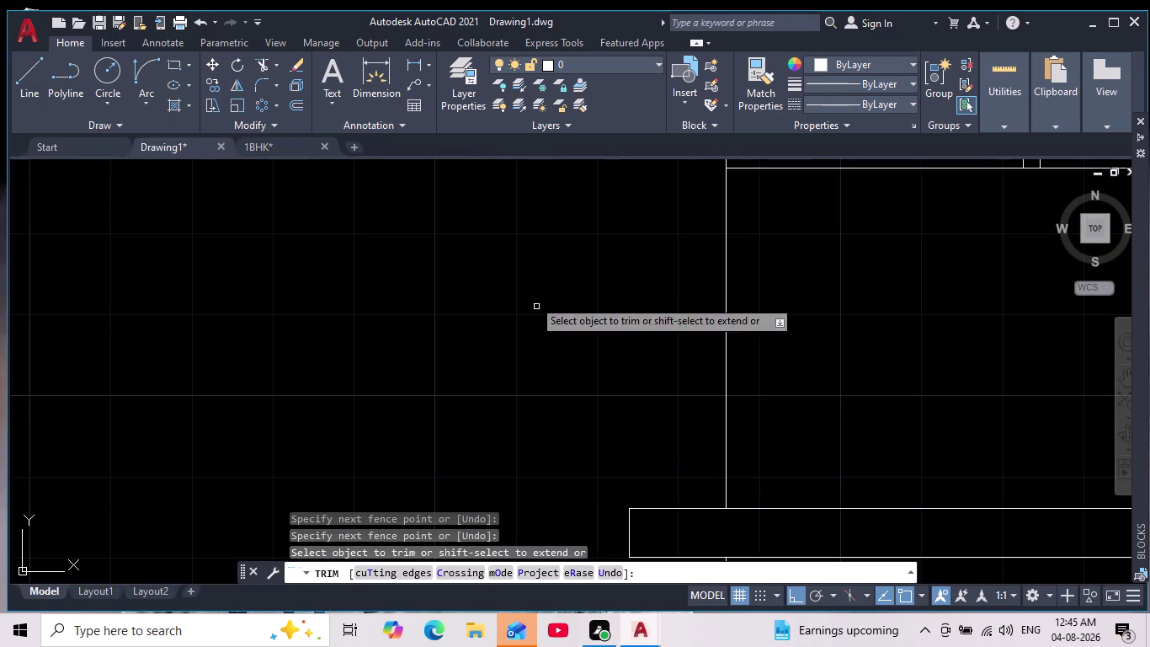
middle_drag(528, 308, 534, 531)
scroll(down, 3)
middle_drag(499, 284, 548, 484)
scroll(down, 3)
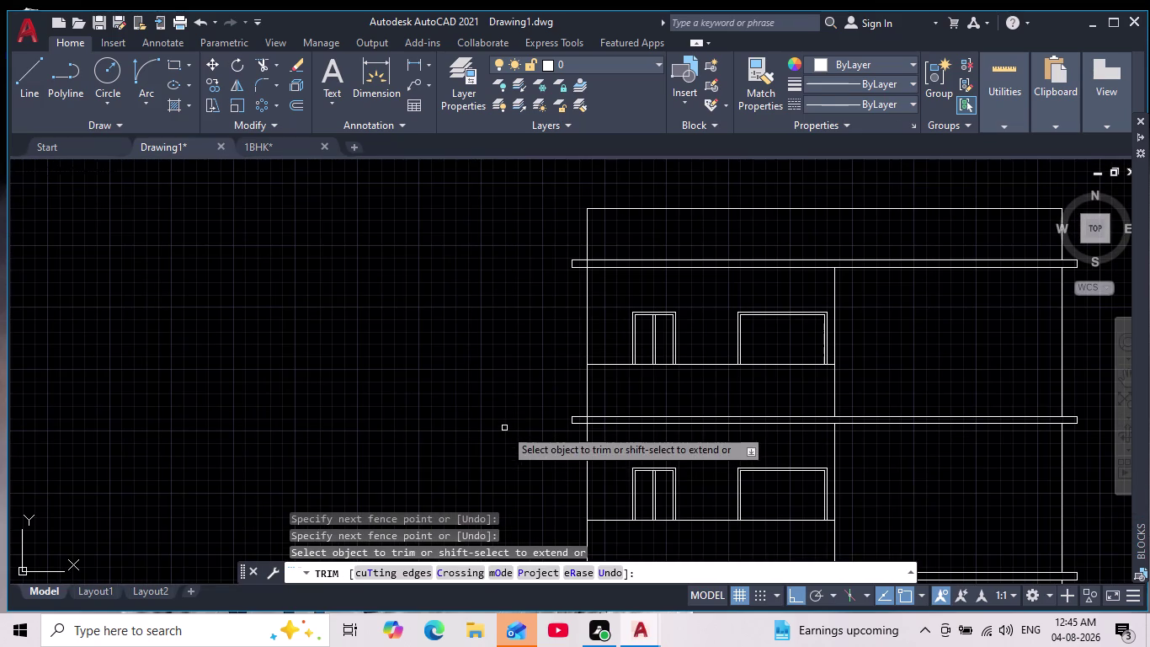
scroll(up, 3)
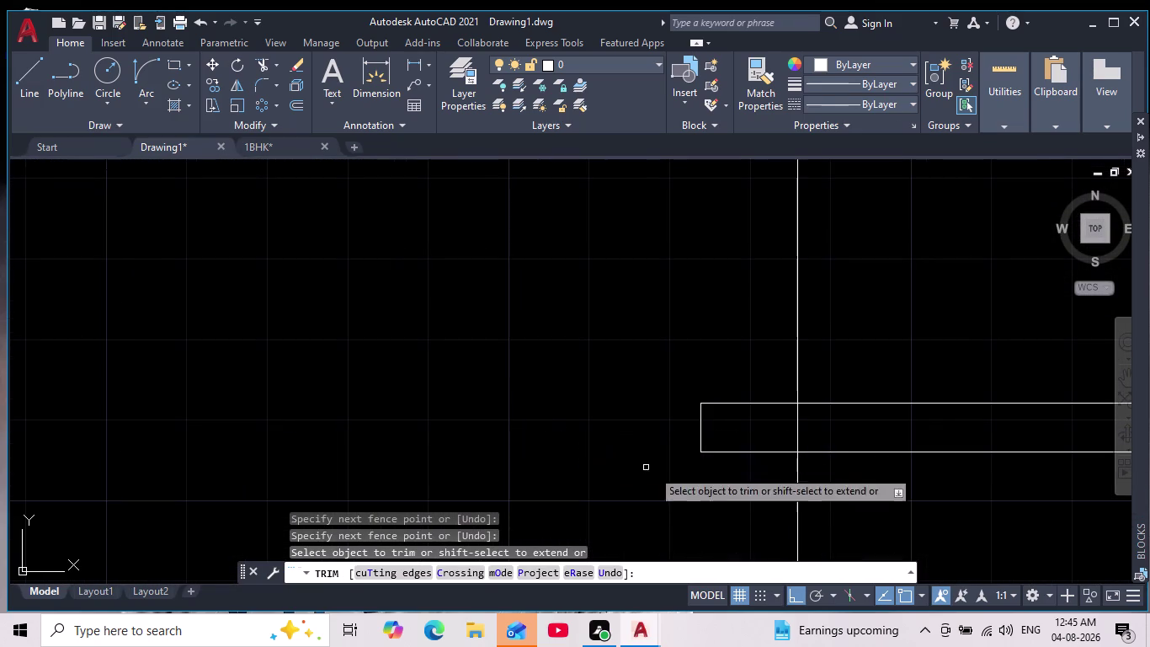
drag(803, 432, 767, 432)
scroll(down, 3)
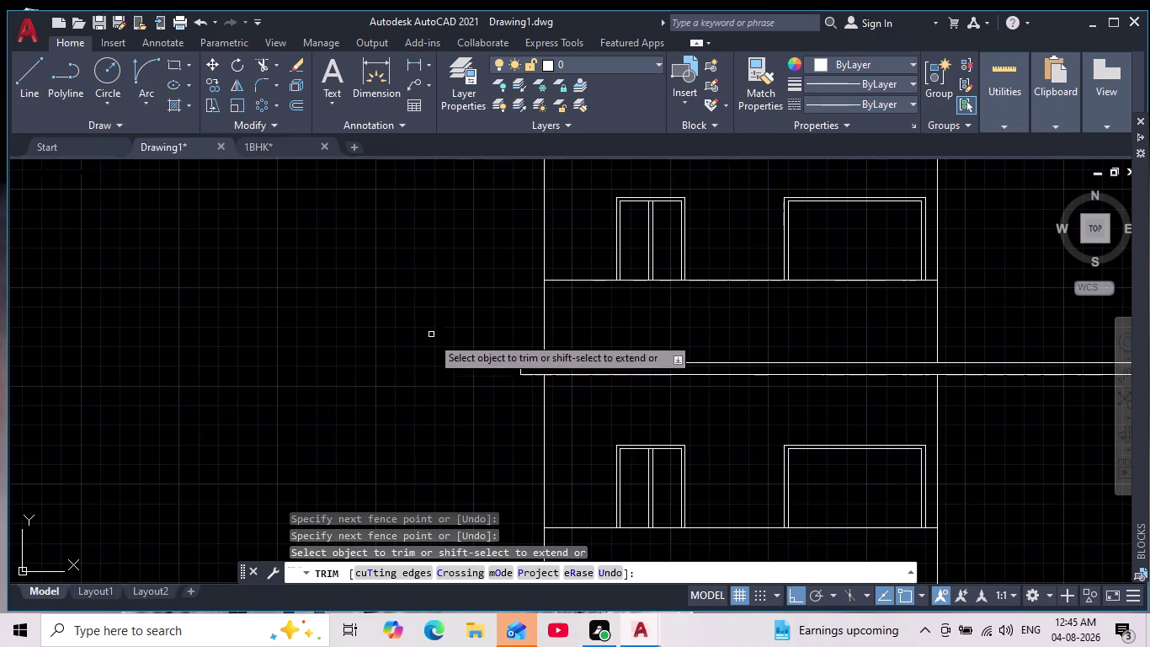
middle_drag(433, 356, 459, 582)
scroll(down, 3)
scroll(up, 3)
drag(515, 386, 563, 386)
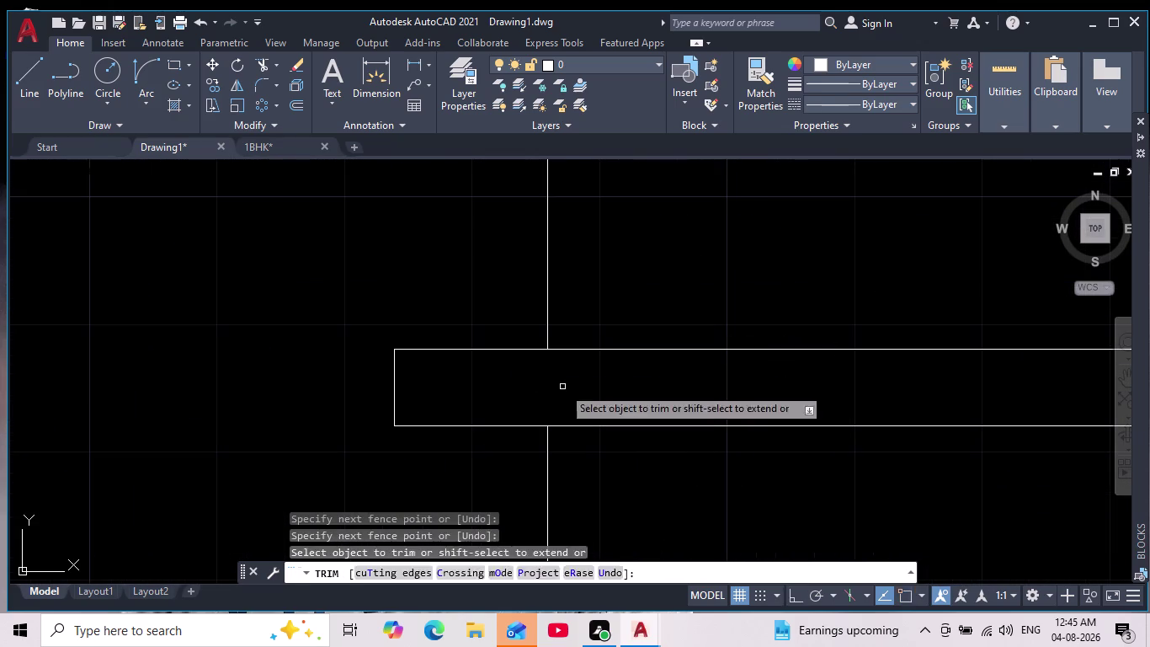
key(Escape)
key(Escape)
Zoom out and center the whole elevation in view.
scroll(down, 3)
middle_drag(647, 384, 498, 298)
scroll(down, 3)
scroll(up, 3)
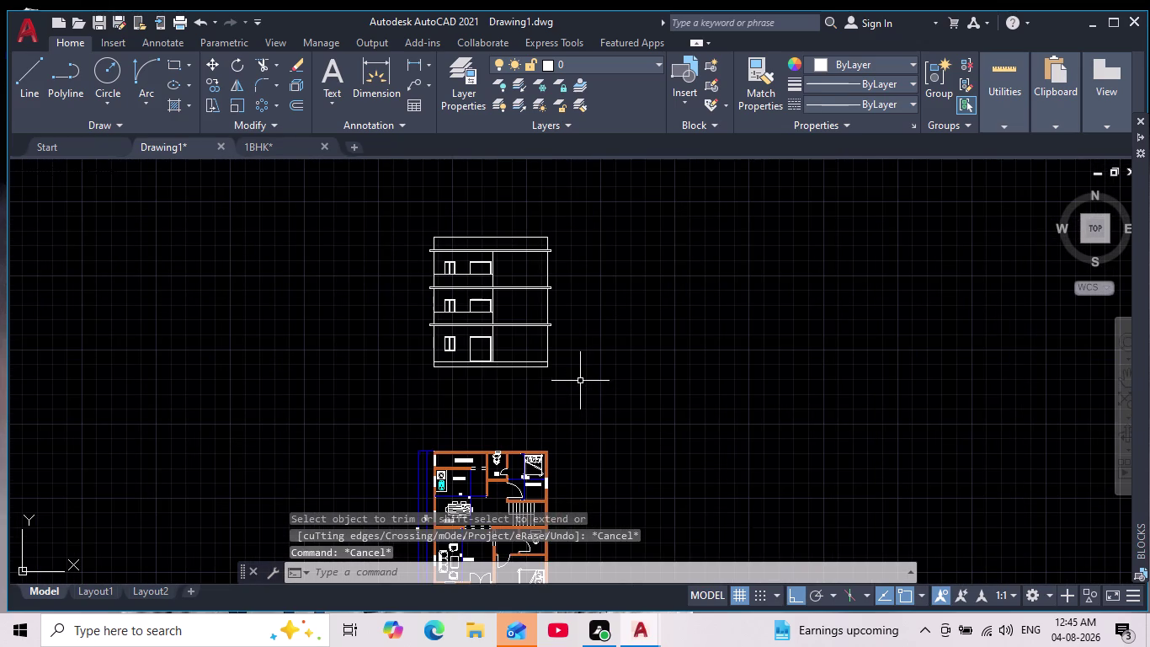
scroll(up, 3)
middle_drag(512, 358, 508, 403)
scroll(down, 3)
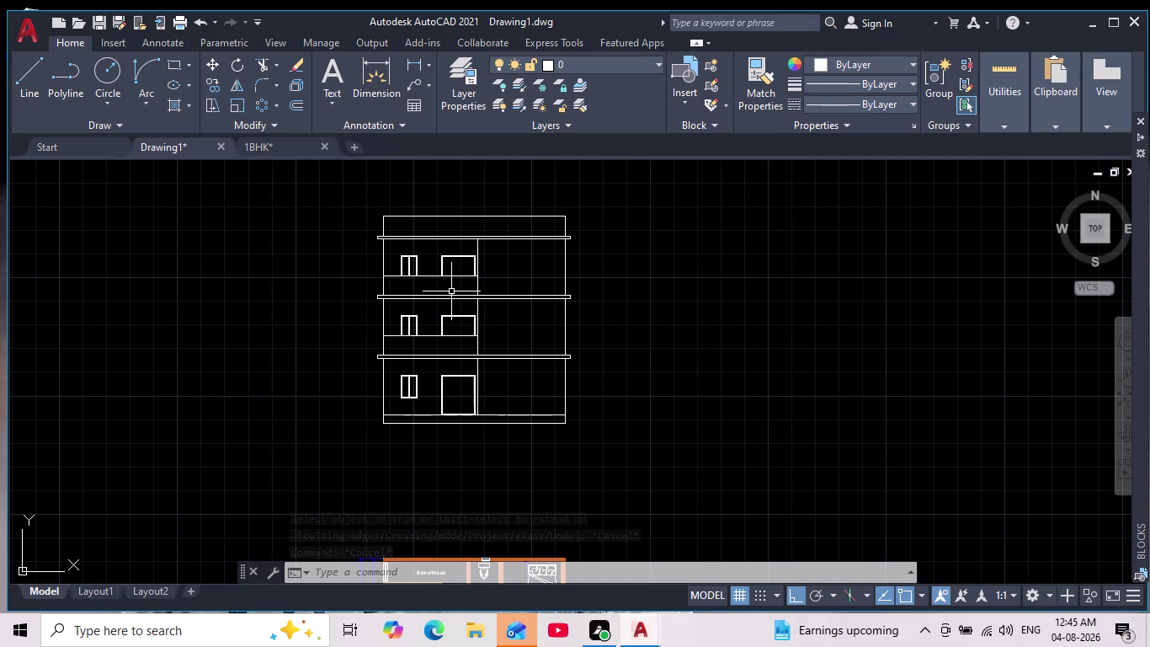
click(33, 74)
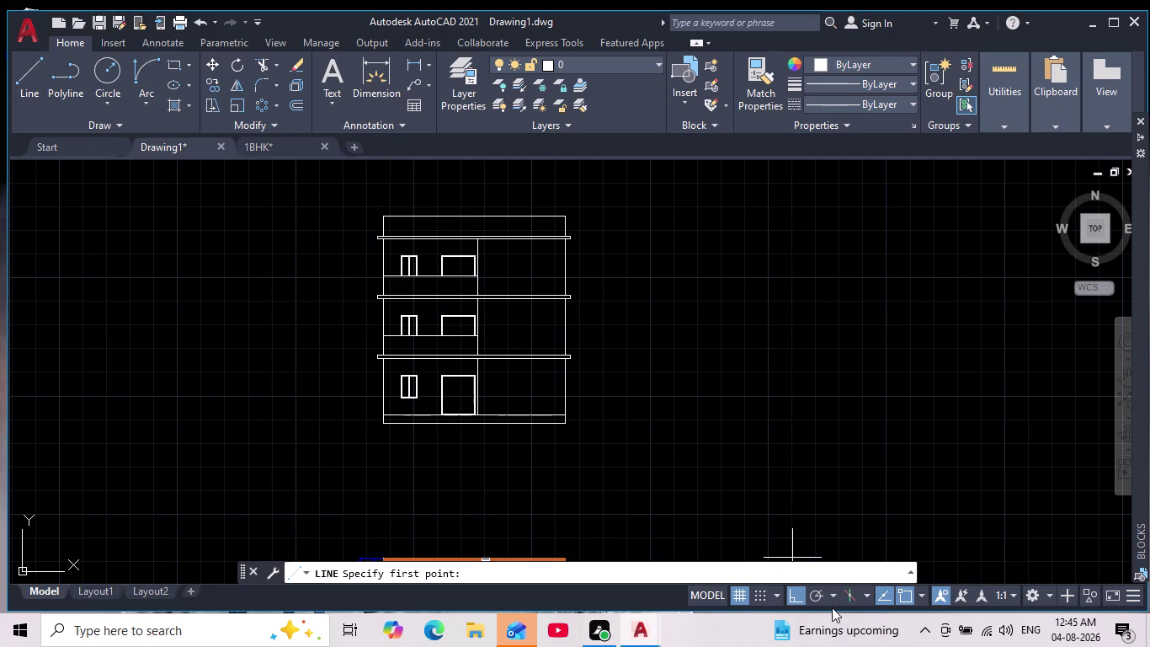
With Polar tracking on, draw a 40° bracket line from the slab's lower-left corner to the wall.
click(816, 597)
scroll(up, 3)
middle_drag(383, 243, 383, 315)
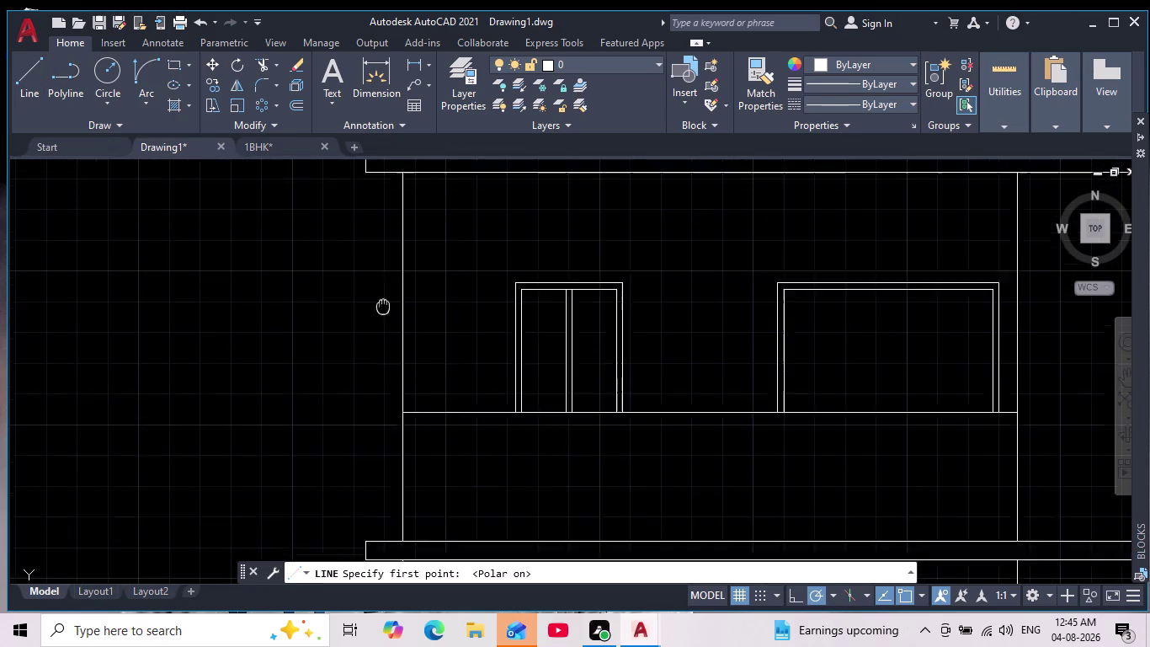
middle_drag(383, 315, 383, 428)
scroll(down, 3)
scroll(up, 3)
middle_drag(366, 408, 389, 225)
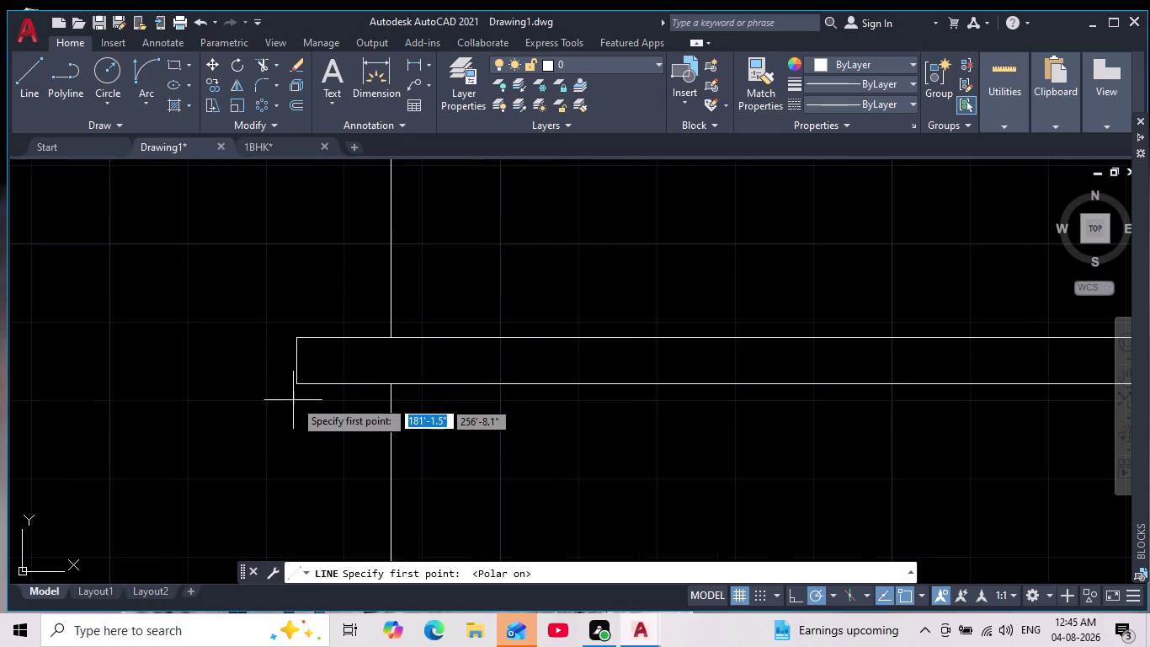
click(301, 381)
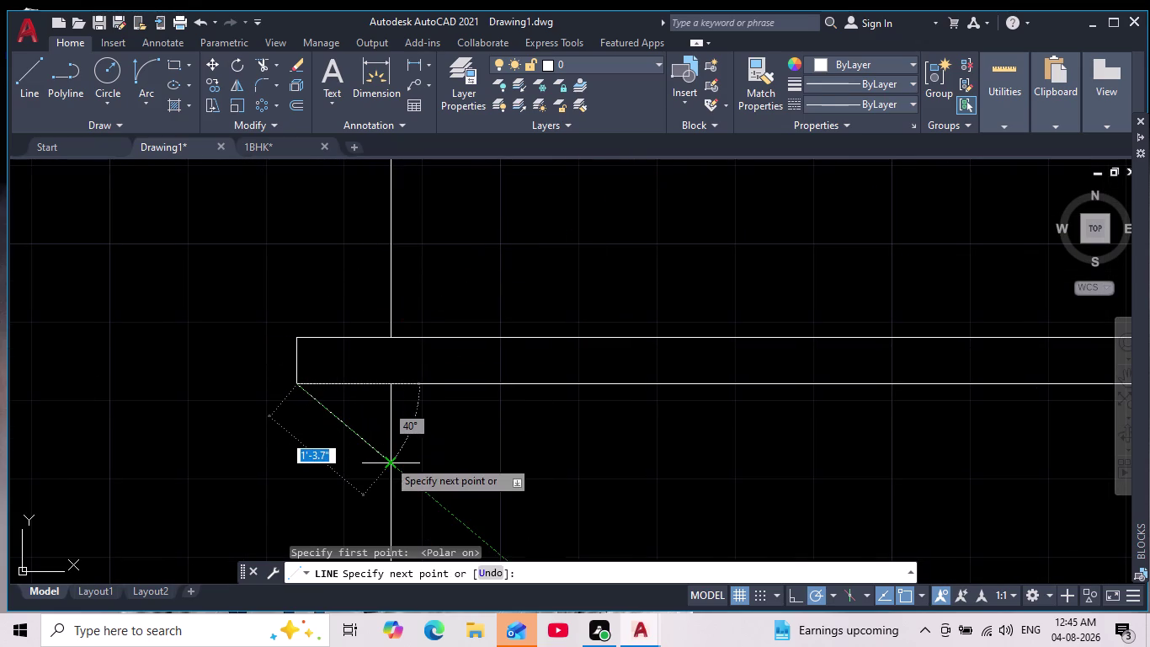
click(387, 459)
key(Escape)
Select the new bracket line for copying.
drag(379, 425, 371, 430)
click(349, 444)
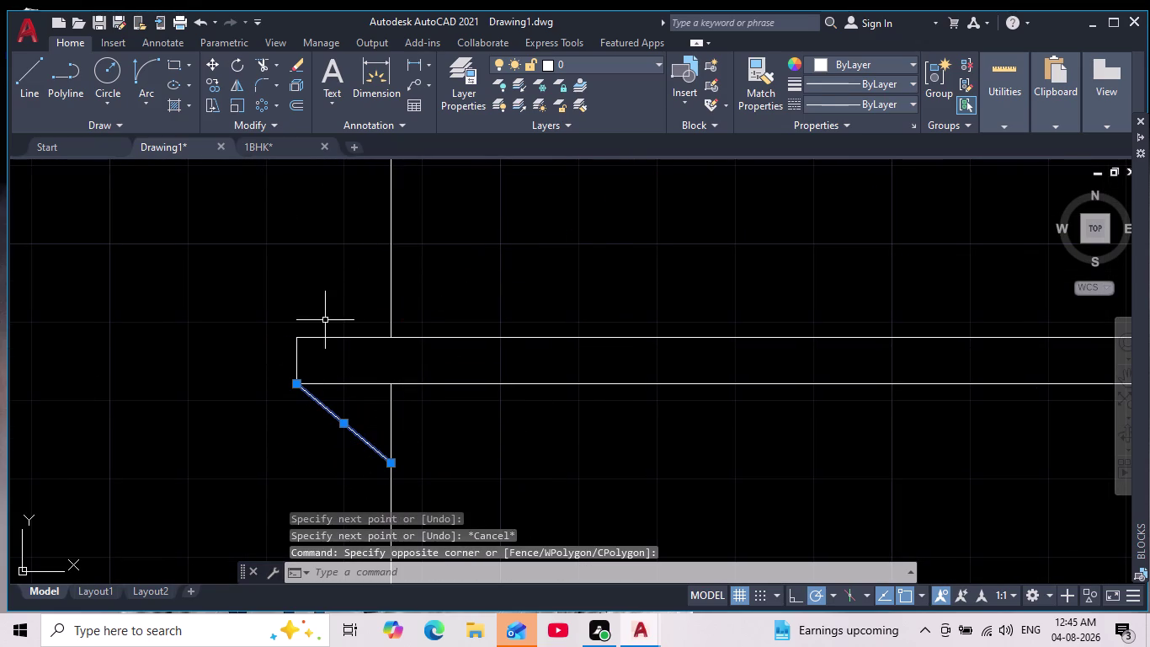
click(210, 84)
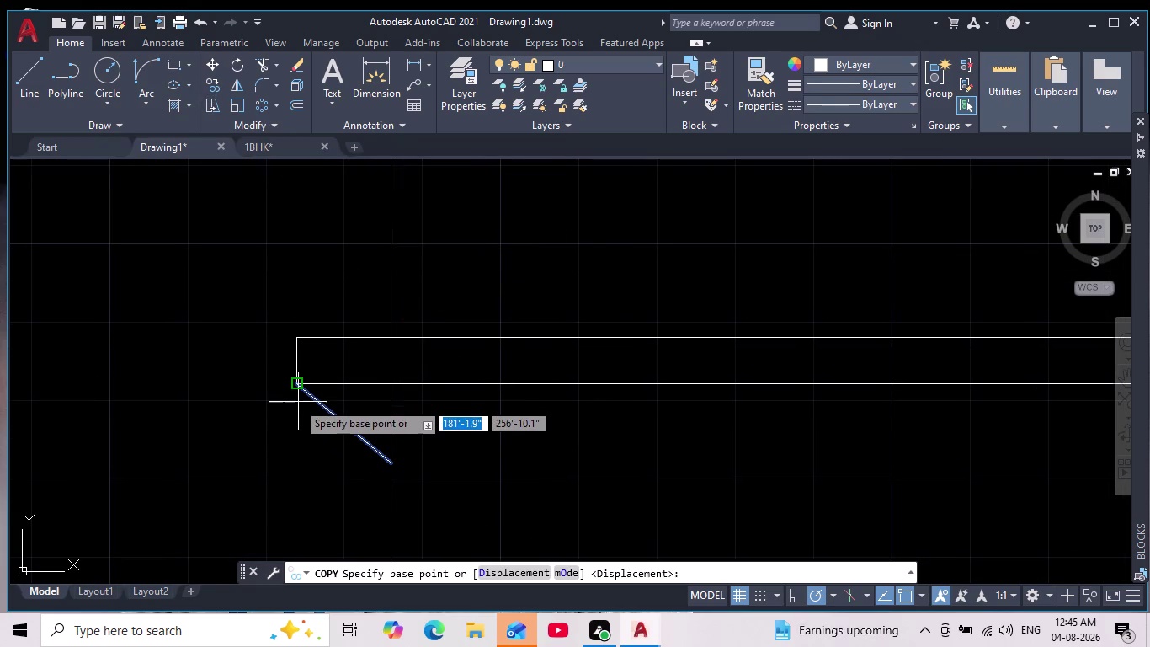
Copy the diagonal bracket from its top corner to the next lower slab's left end.
click(296, 391)
middle_drag(306, 494, 362, 270)
scroll(down, 3)
scroll(down, 3)
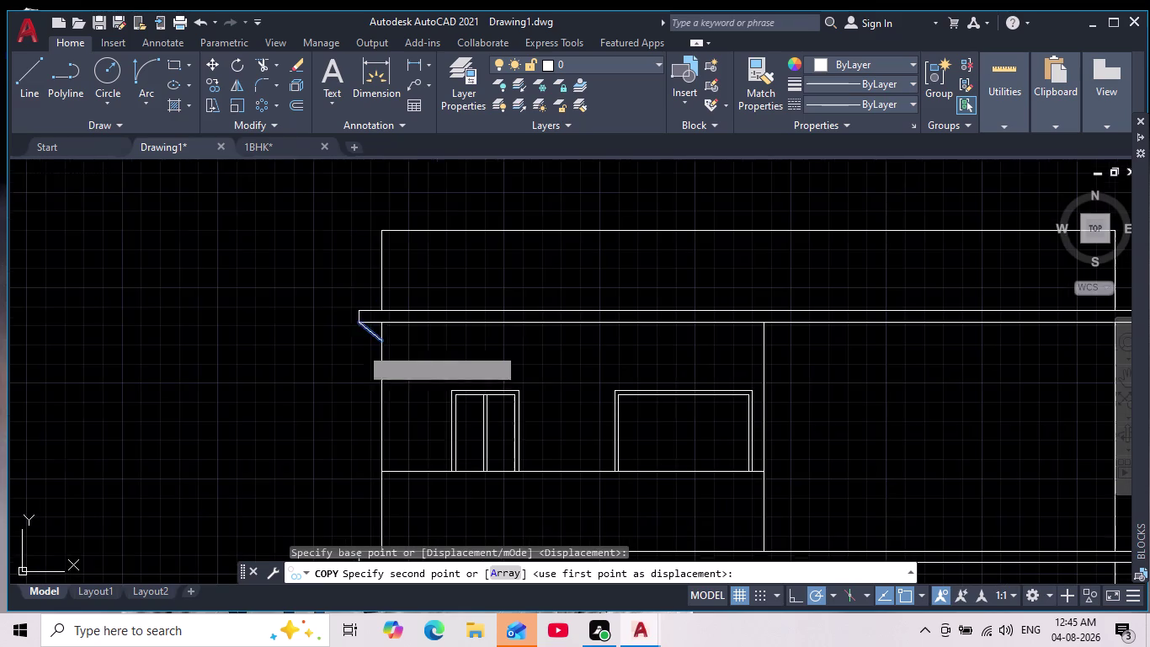
middle_drag(333, 488, 419, 147)
scroll(down, 3)
scroll(up, 3)
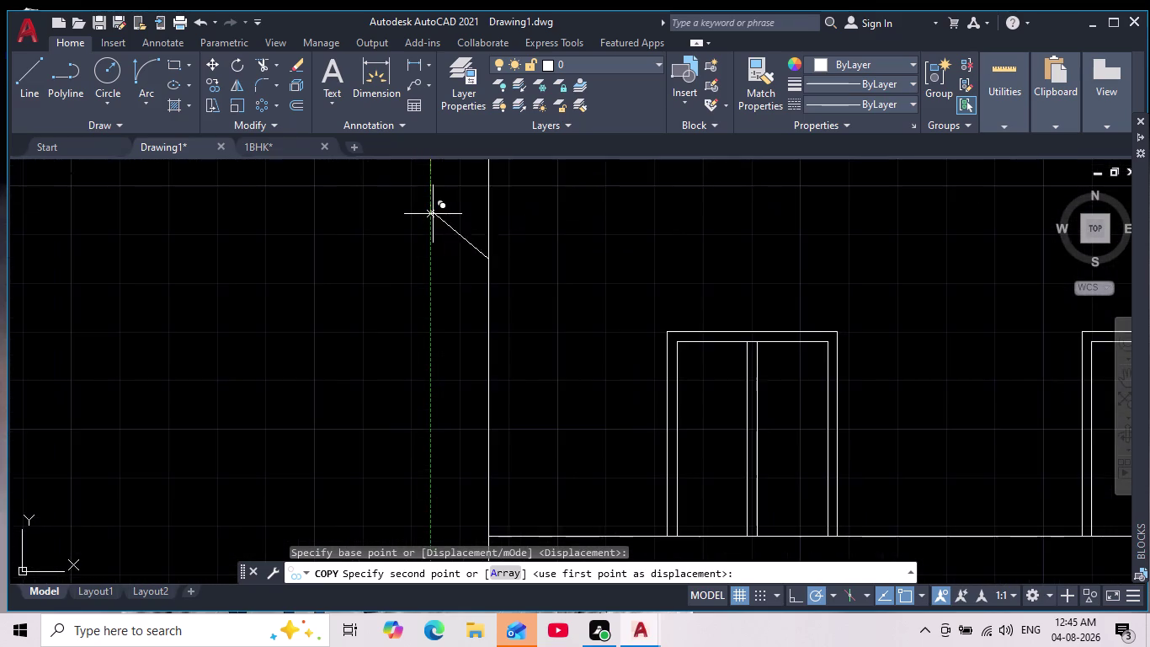
middle_drag(438, 219, 432, 381)
click(425, 323)
middle_drag(410, 420, 386, 222)
scroll(down, 3)
middle_drag(376, 269, 361, 506)
scroll(up, 3)
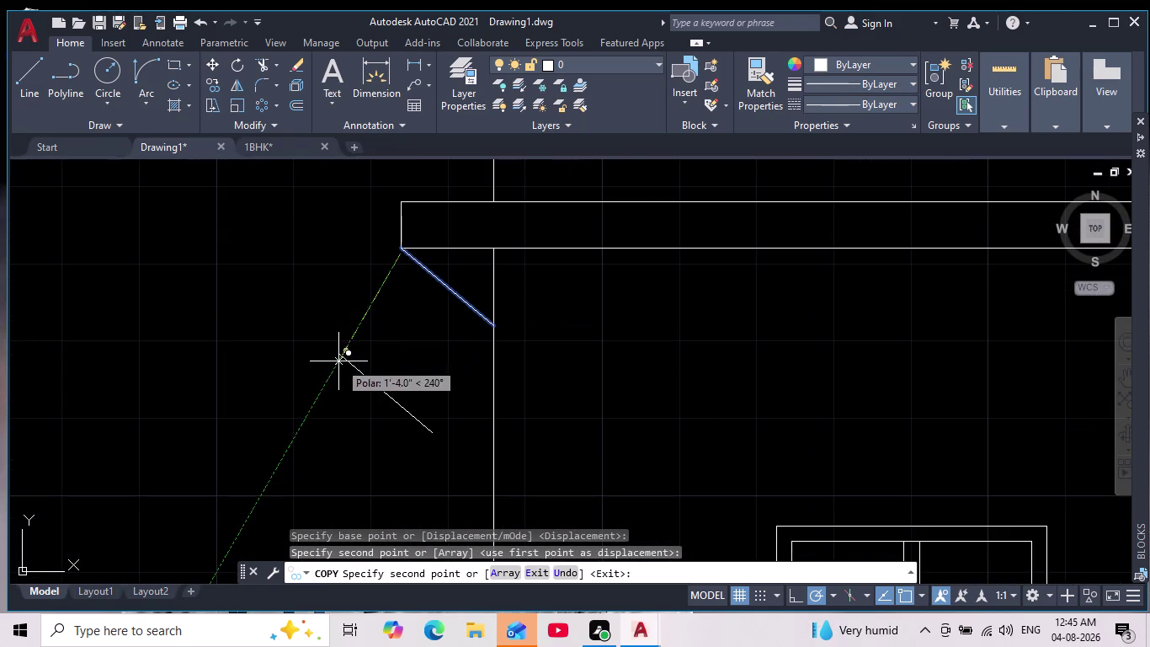
middle_drag(339, 428, 349, 229)
scroll(down, 3)
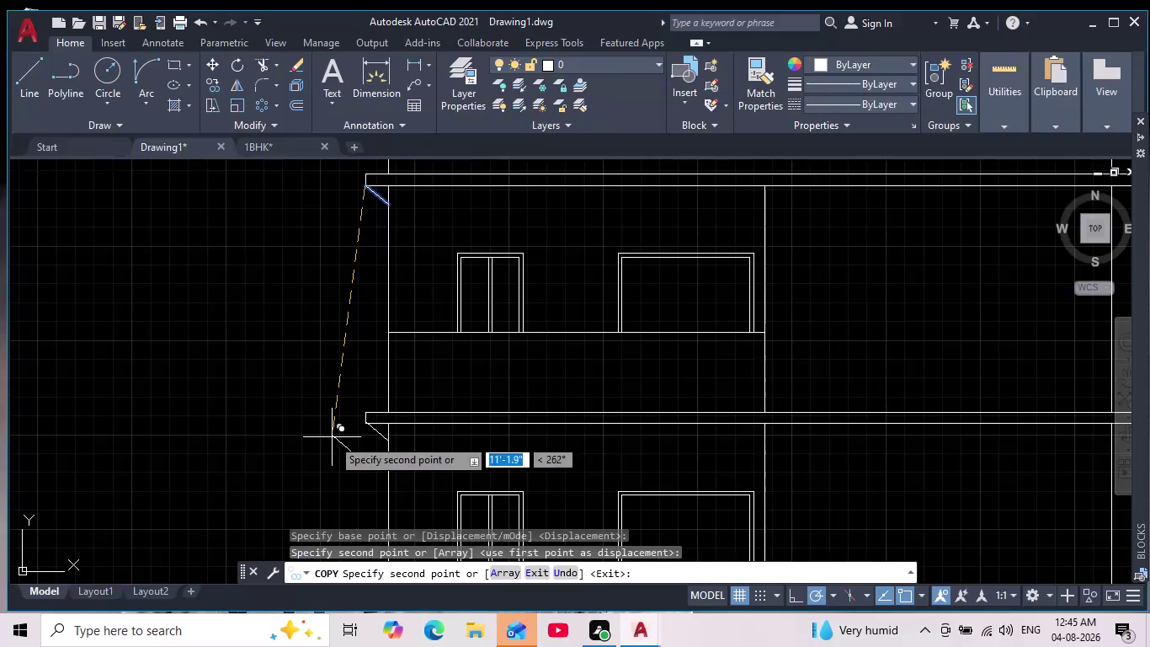
middle_drag(322, 430, 322, 301)
scroll(up, 3)
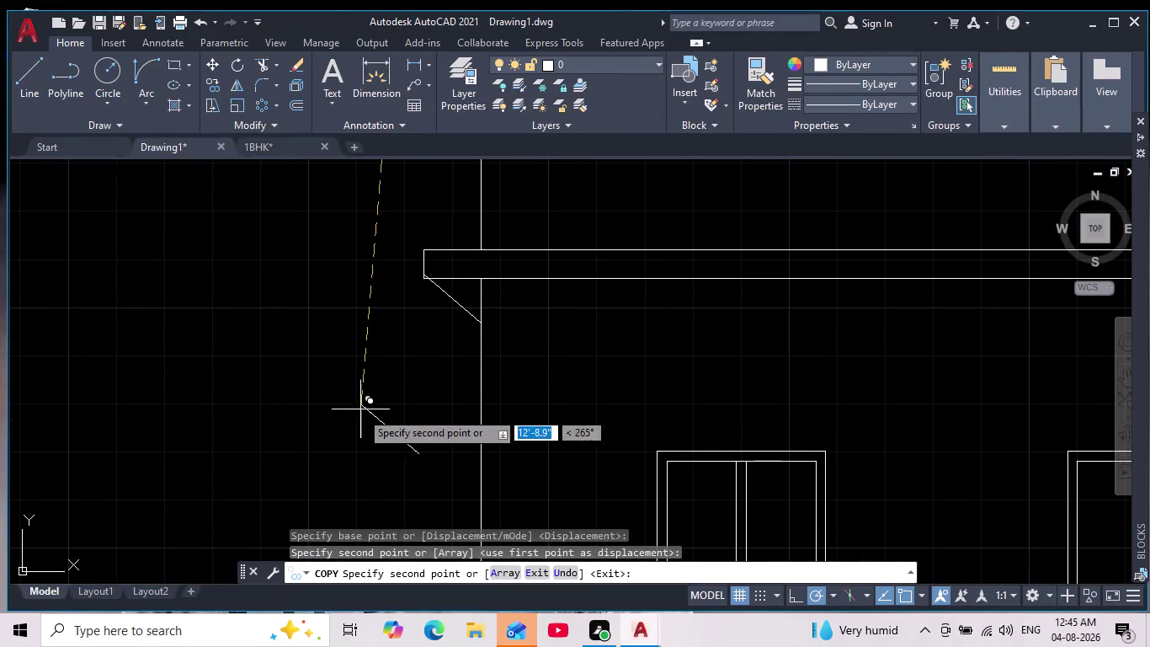
middle_drag(360, 421, 365, 172)
middle_drag(400, 292, 395, 248)
scroll(down, 3)
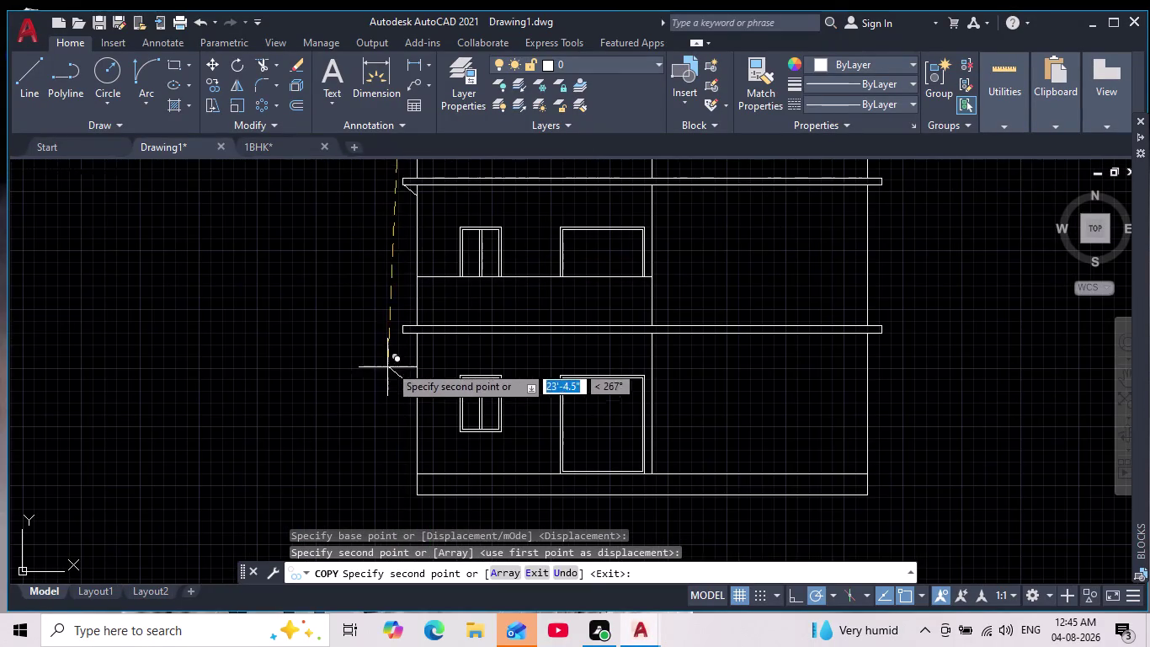
scroll(up, 3)
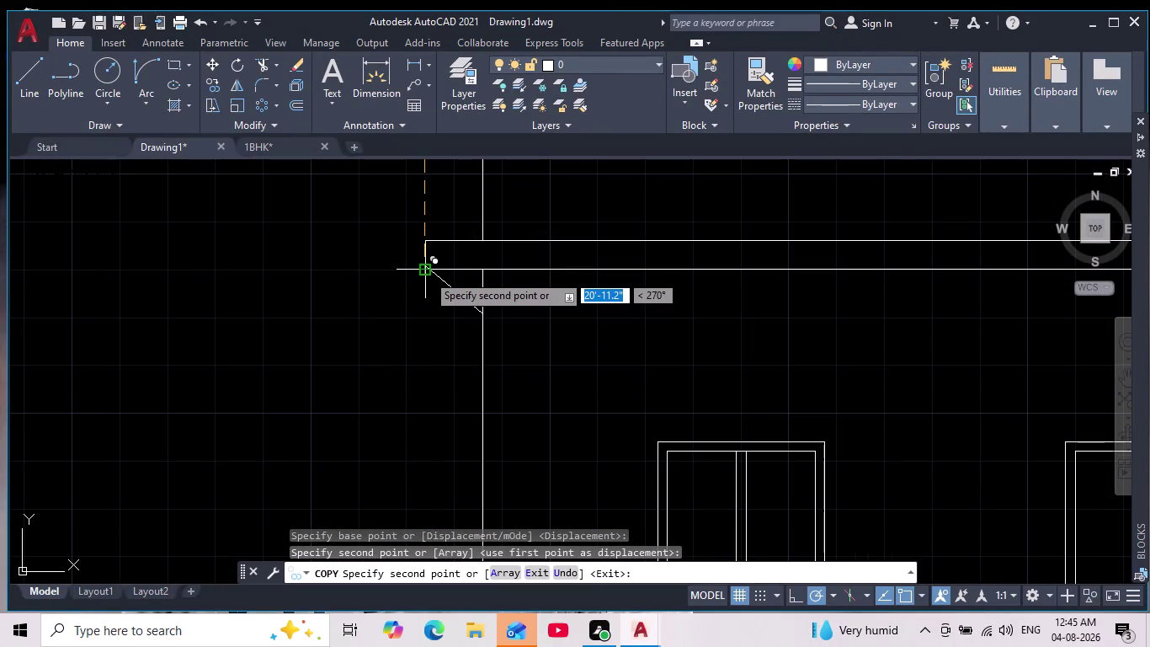
click(428, 277)
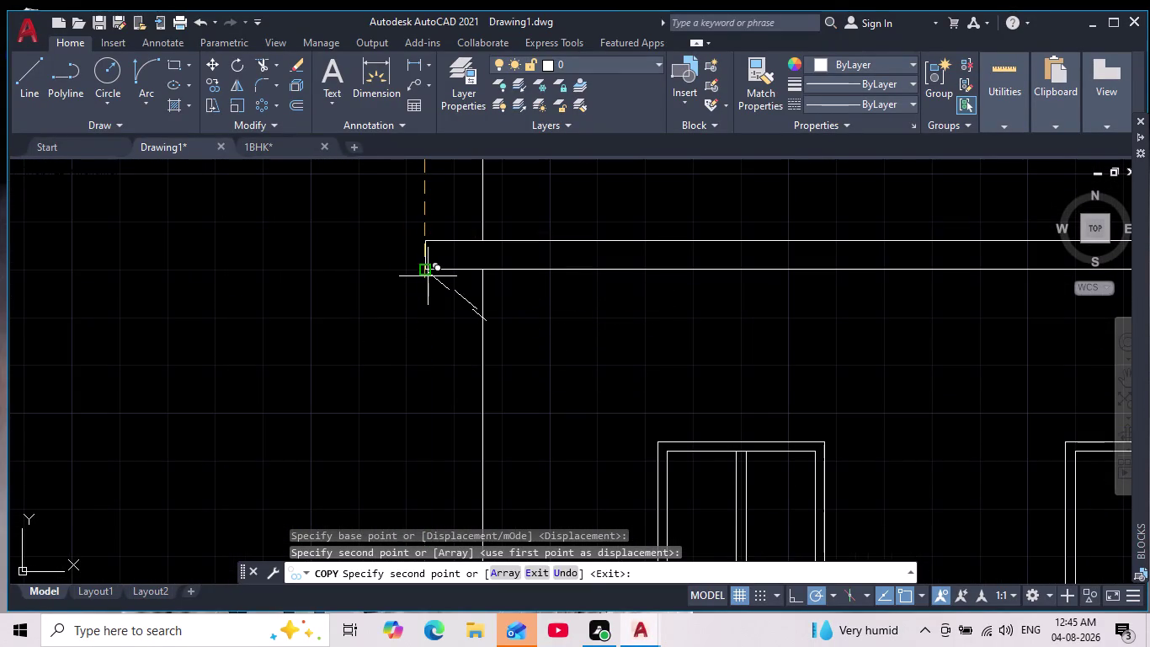
End the copy and select the bracket line for repositioning.
scroll(up, 3)
key(Escape)
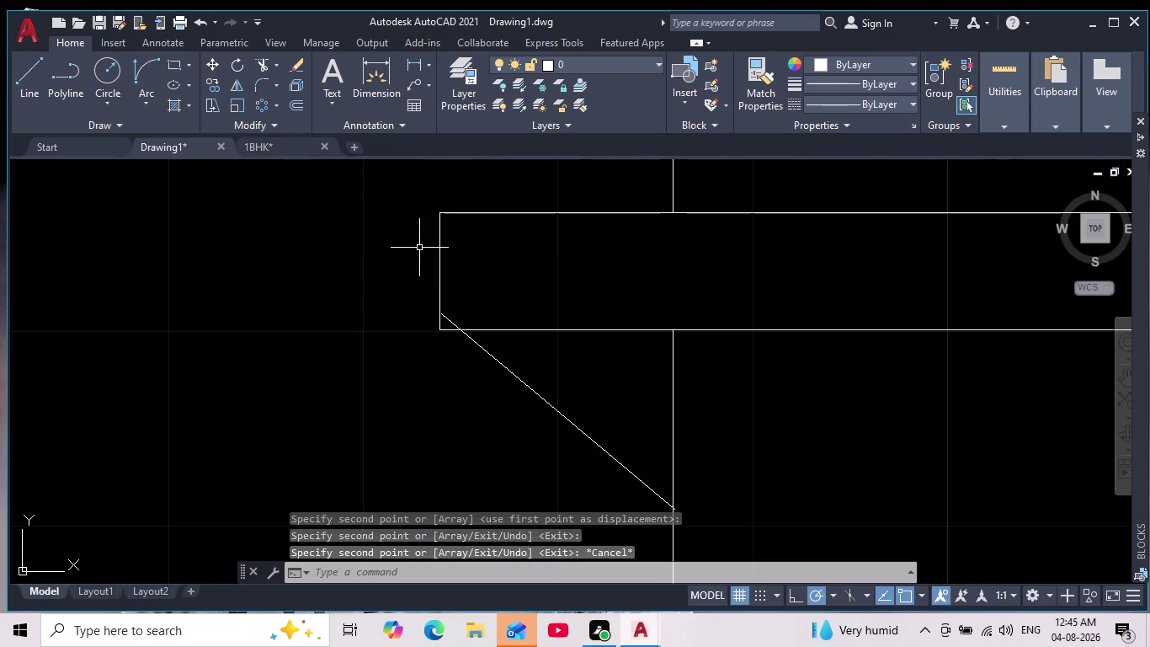
click(546, 374)
click(500, 409)
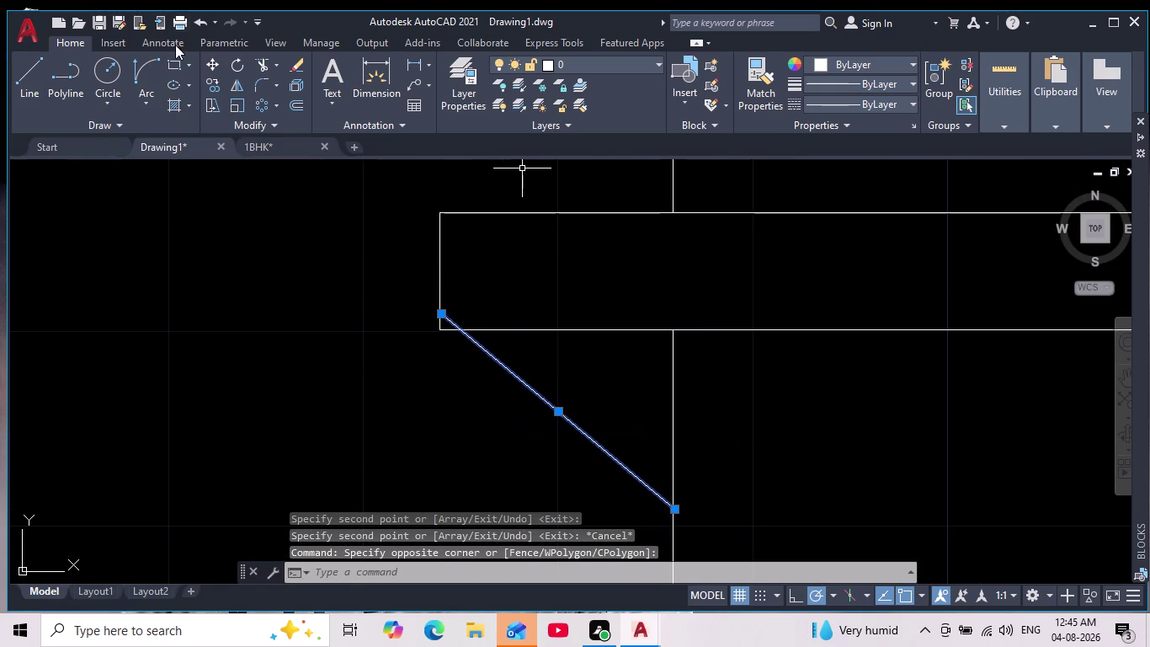
Move the selected bracket from its top corner to the slab-wall corner.
click(213, 70)
click(442, 315)
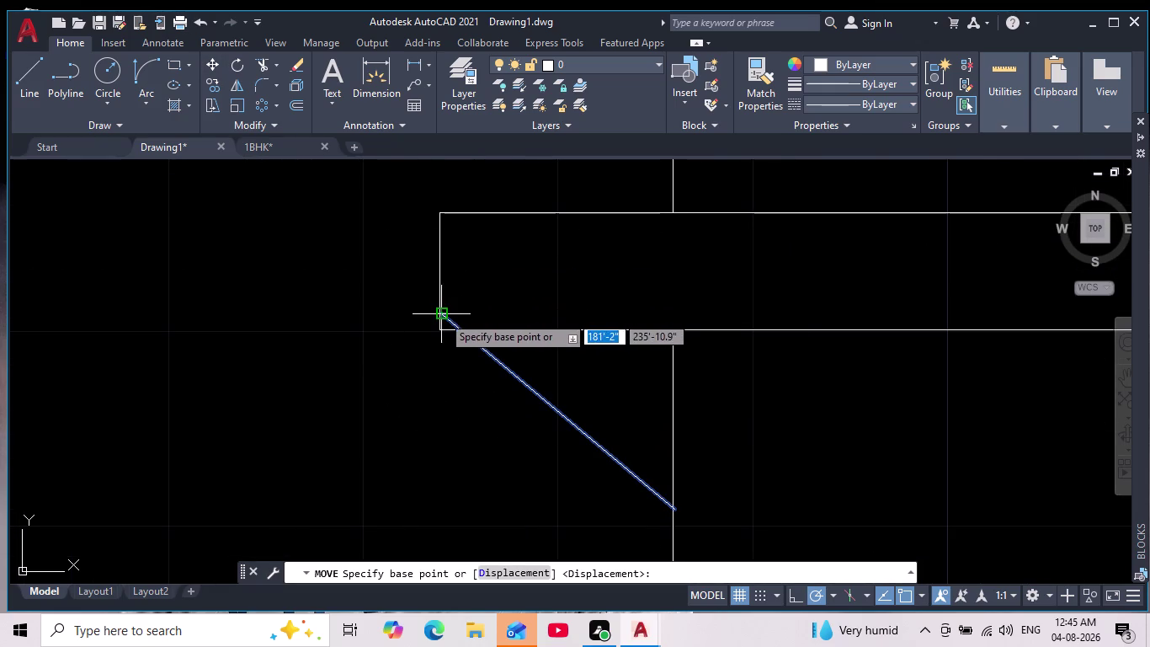
scroll(up, 3)
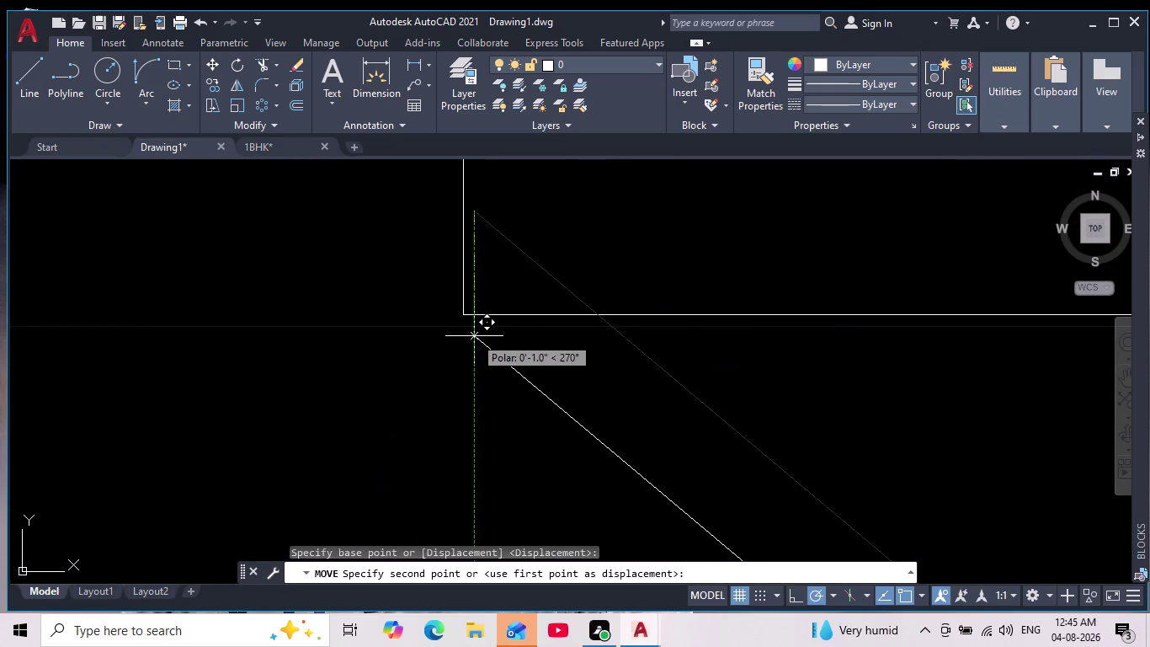
click(466, 316)
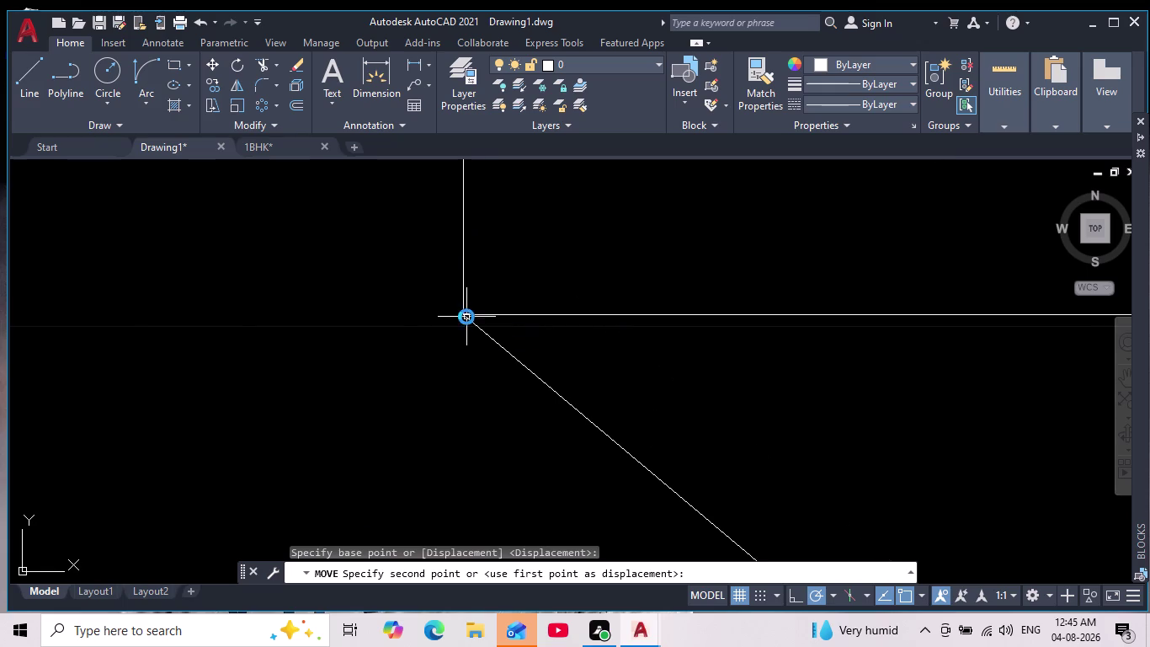
middle_drag(431, 358, 418, 464)
scroll(down, 3)
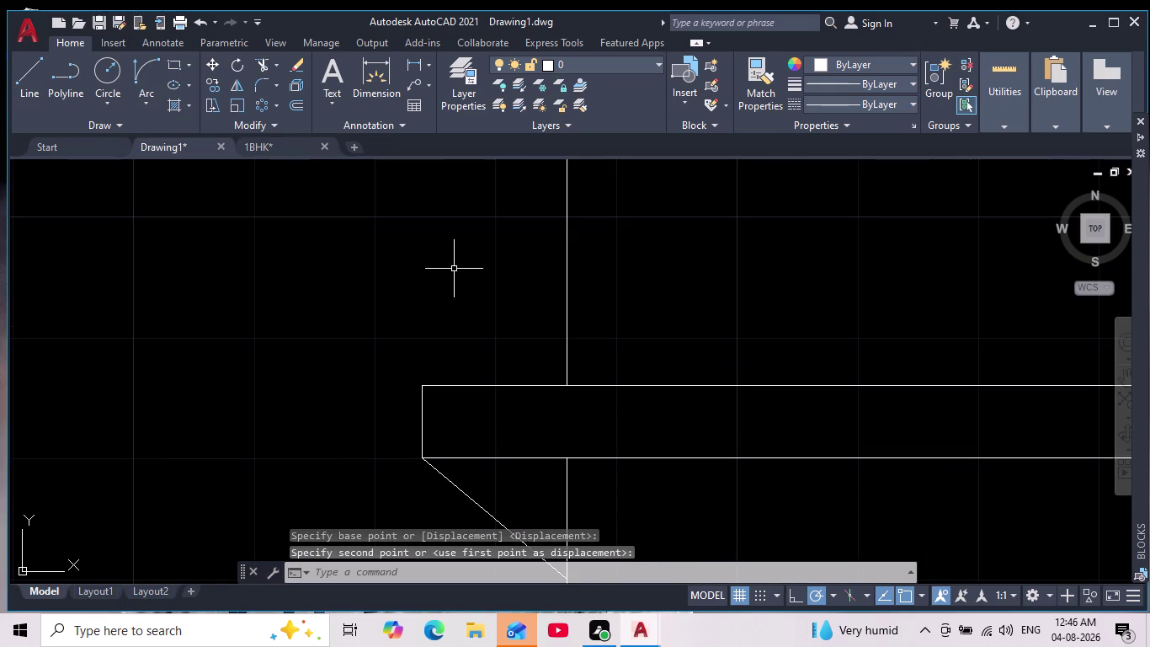
middle_drag(458, 275, 484, 457)
scroll(down, 3)
middle_drag(467, 255, 485, 440)
scroll(down, 3)
scroll(up, 3)
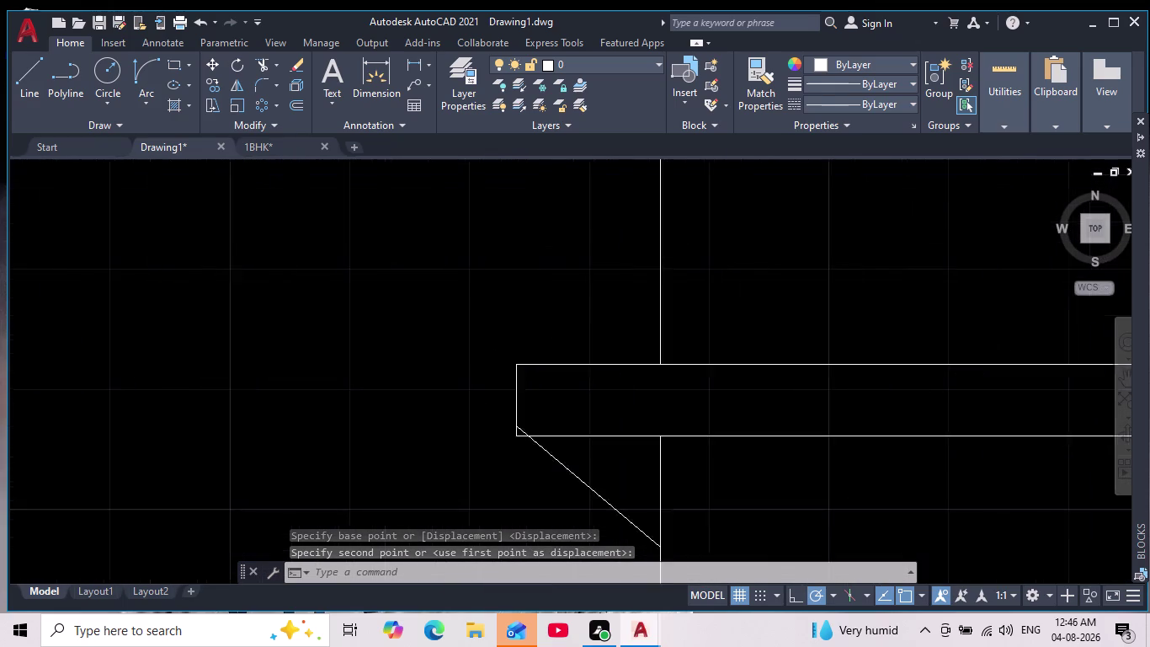
middle_drag(560, 409, 496, 203)
Move the other diagonal bracket by its upper end onto its slab-wall corner.
drag(588, 349, 563, 364)
click(545, 372)
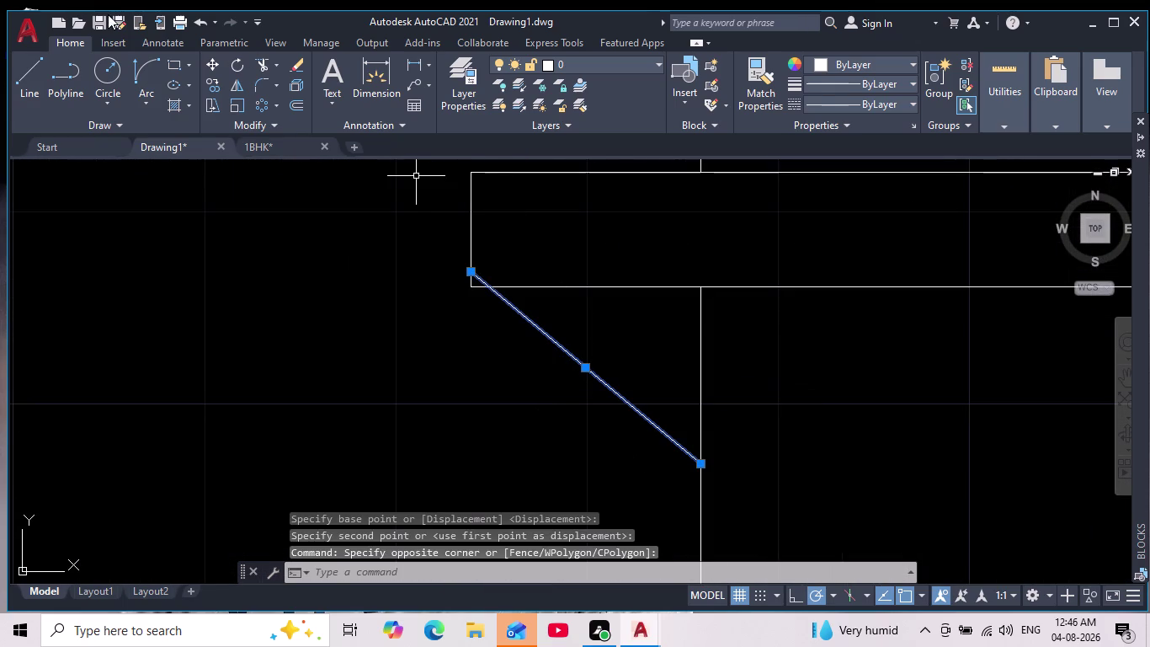
click(214, 66)
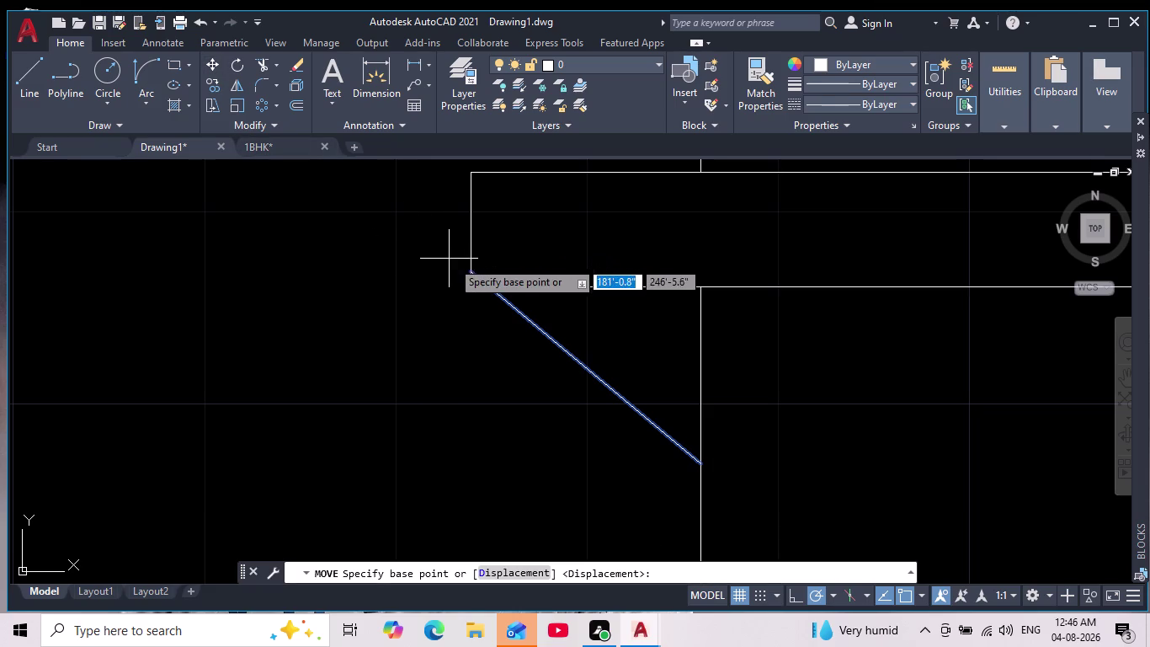
click(465, 272)
scroll(up, 3)
middle_drag(468, 278, 503, 449)
scroll(down, 3)
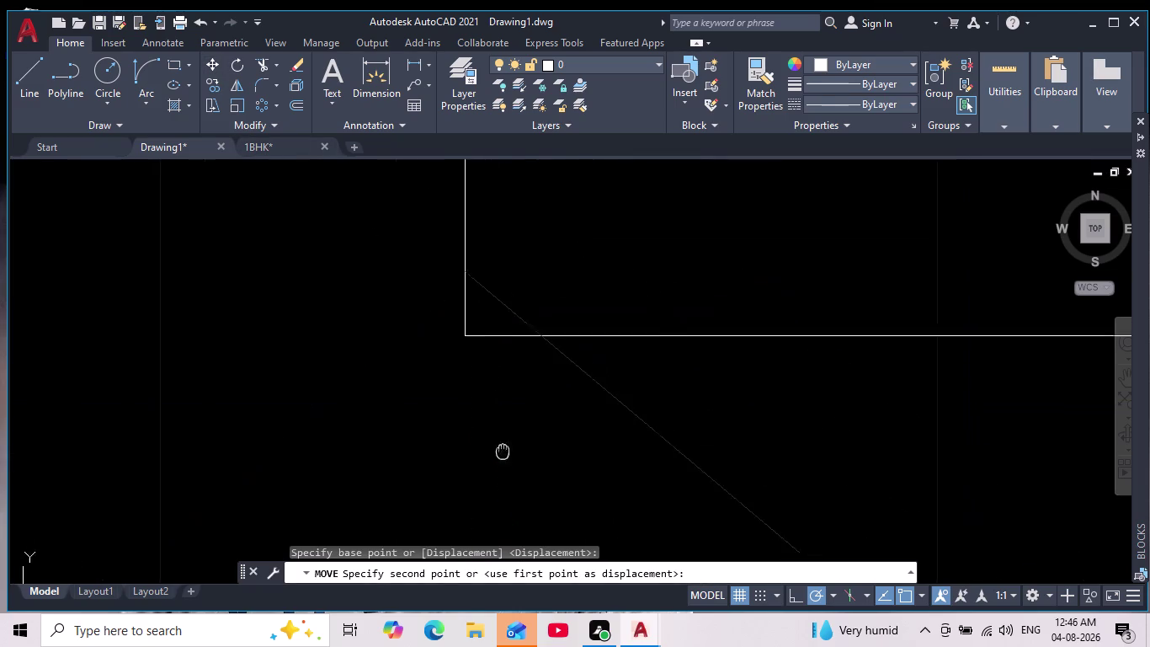
middle_drag(503, 449, 503, 451)
scroll(down, 3)
scroll(up, 3)
click(485, 438)
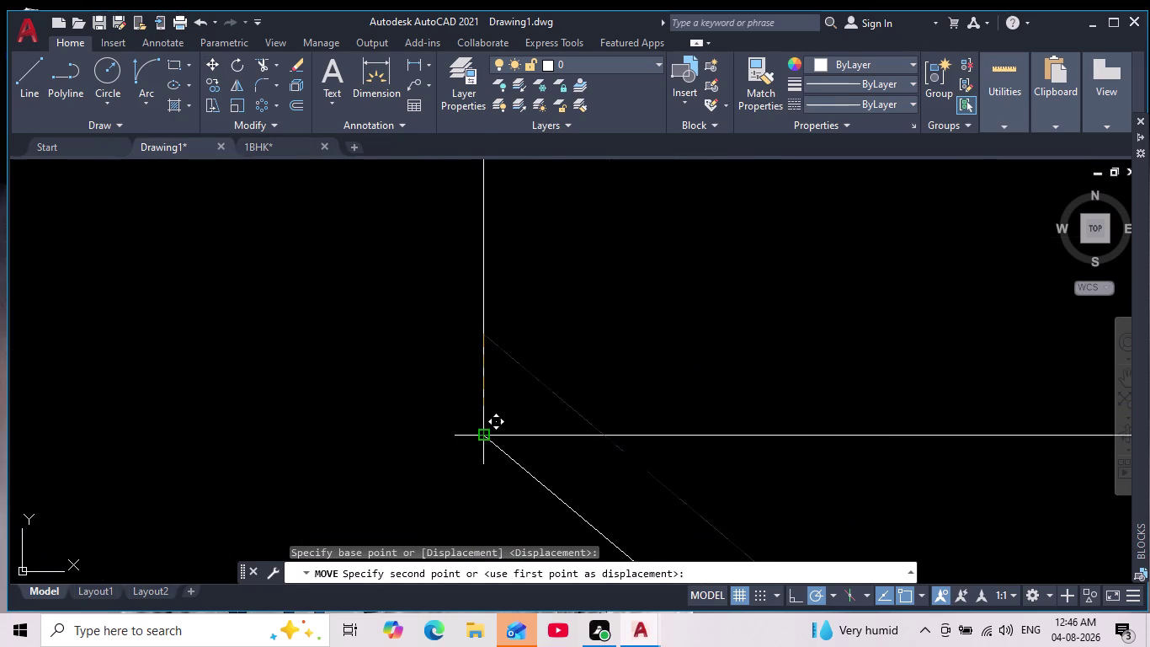
key(Escape)
Recentre the view on the front elevation and start a new line.
scroll(down, 3)
scroll(down, 3)
middle_drag(539, 380, 317, 170)
scroll(down, 3)
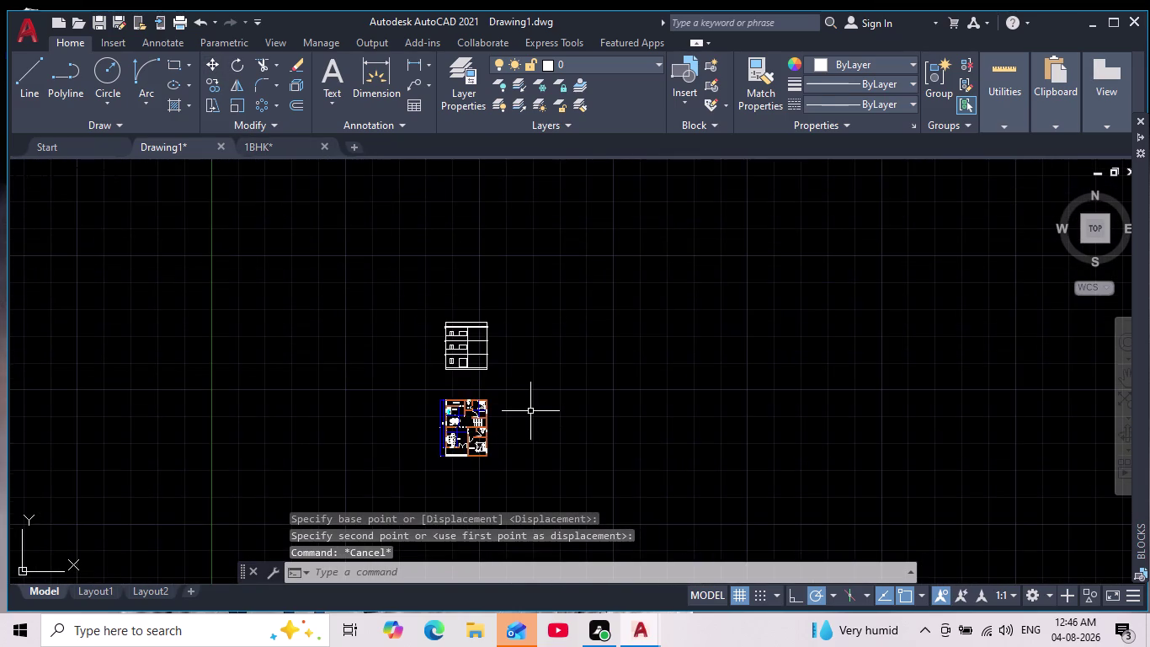
scroll(up, 3)
middle_drag(432, 341, 450, 397)
scroll(up, 3)
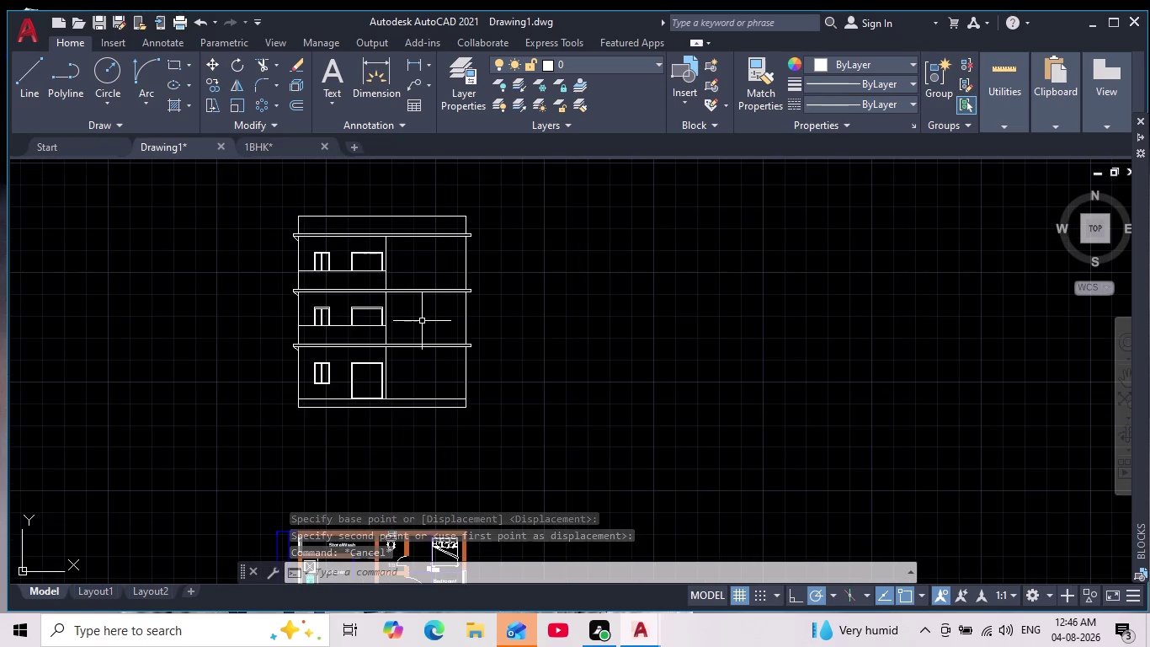
middle_drag(423, 323, 453, 358)
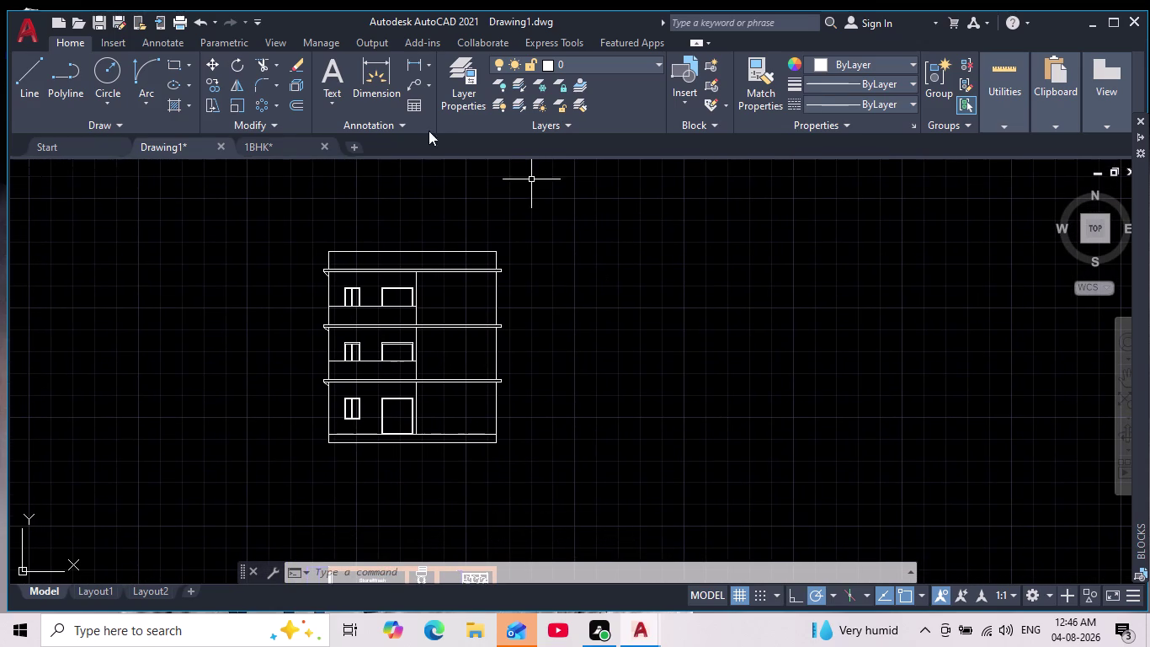
click(34, 72)
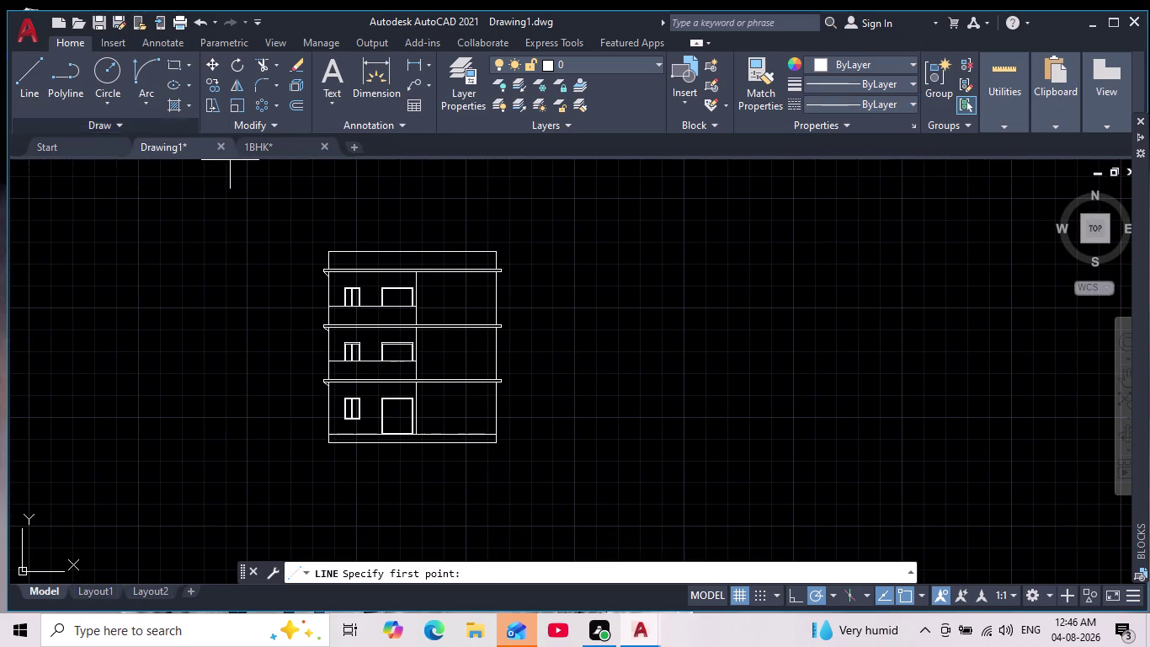
Draw a diagonal bracket from the right slab projection's outer corner to the wall, then select it.
scroll(up, 3)
scroll(up, 3)
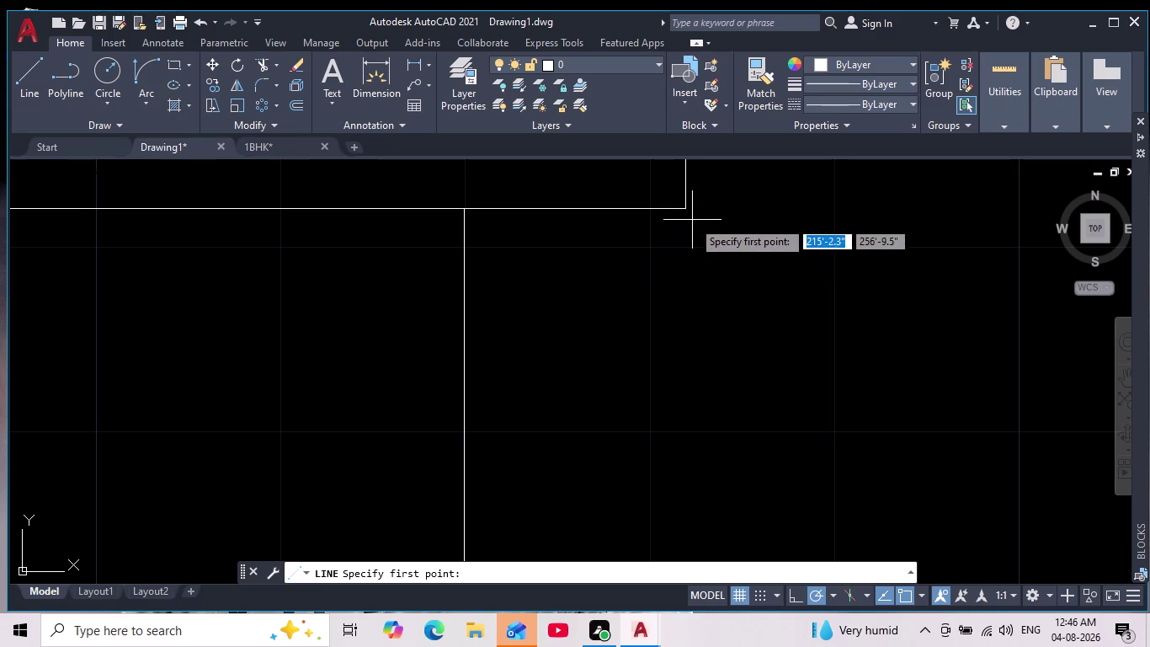
click(684, 209)
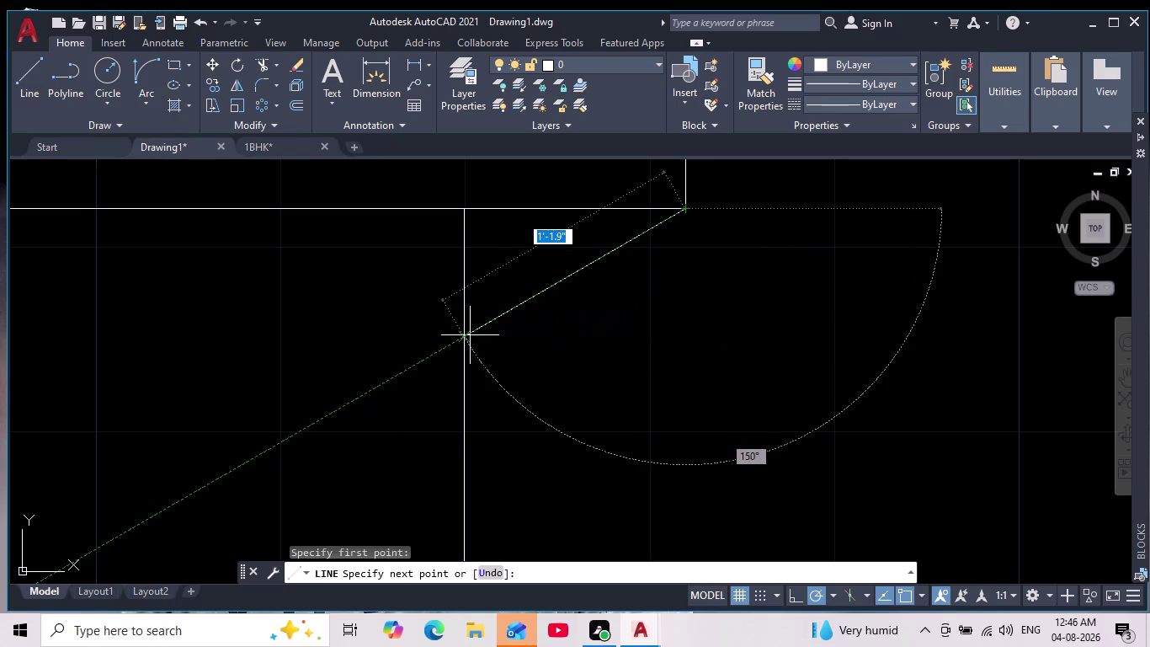
click(470, 336)
key(Escape)
drag(585, 322, 574, 310)
click(508, 269)
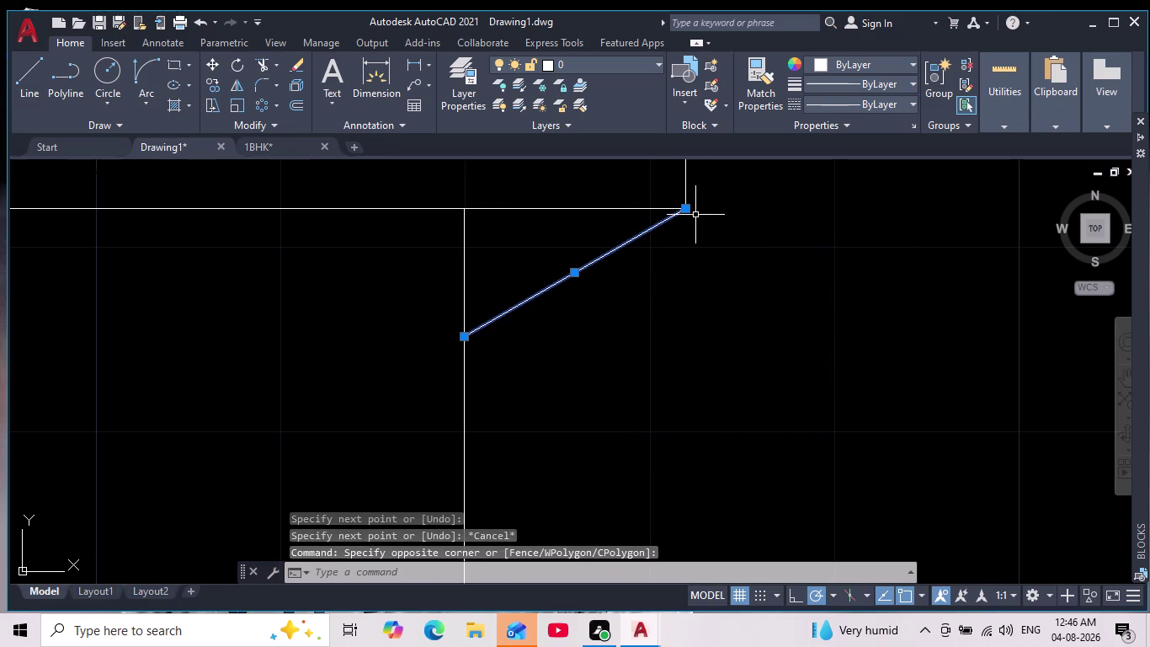
Copy the bracket from its upper corner to the next slab projection below.
click(215, 81)
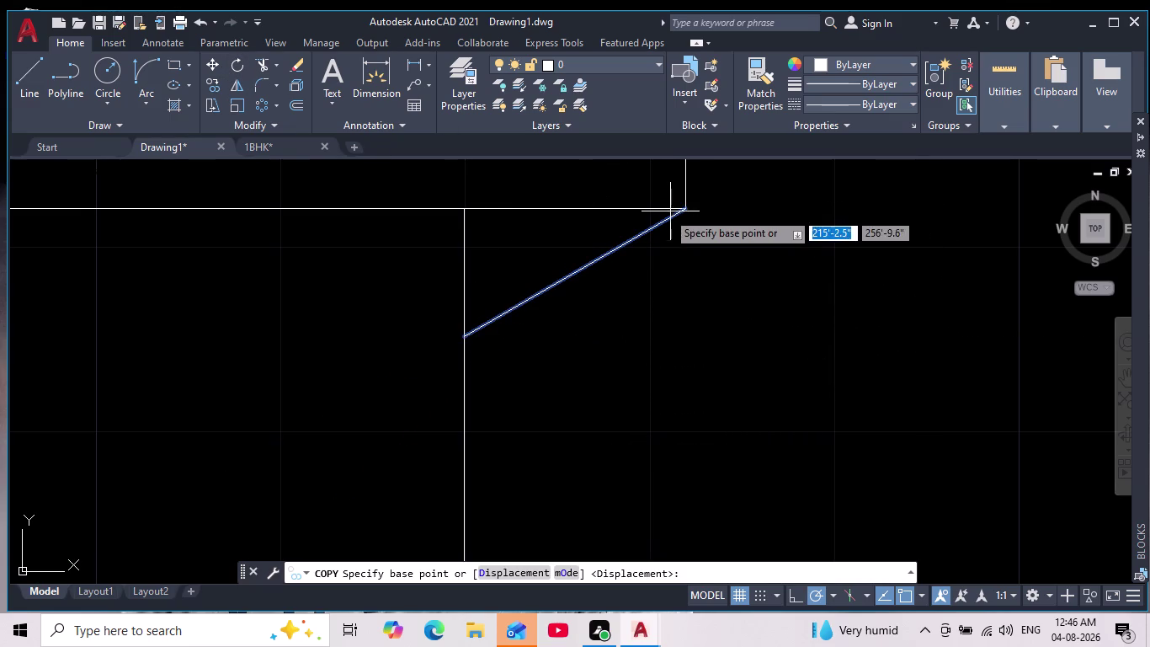
click(691, 212)
middle_drag(736, 393, 672, 303)
scroll(down, 3)
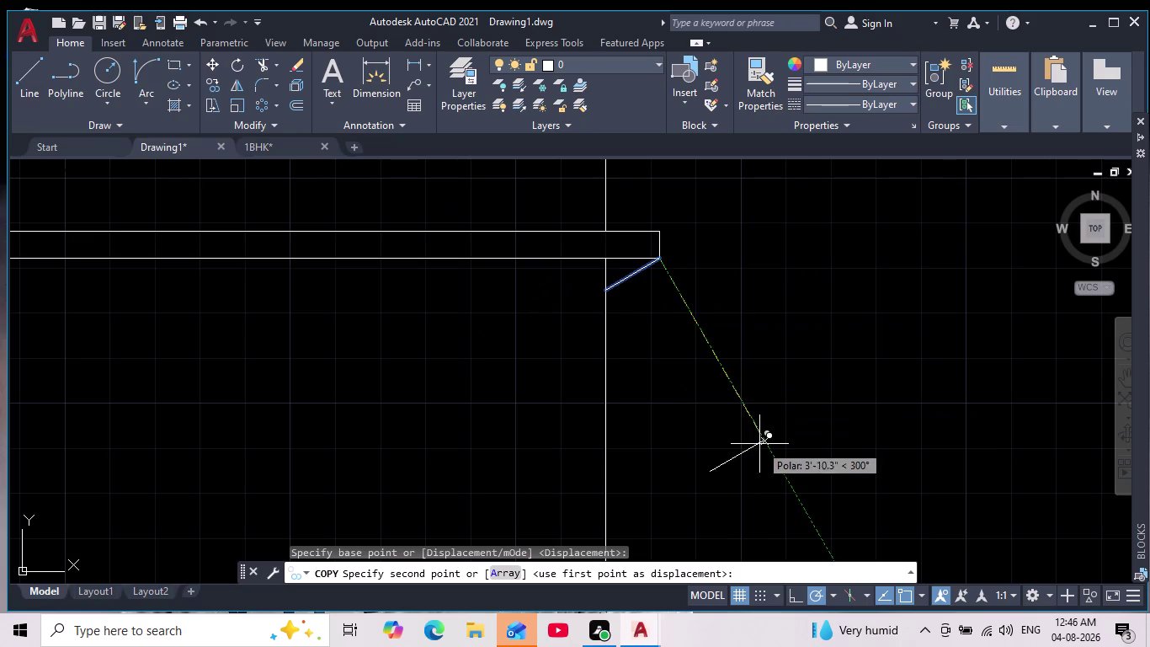
middle_drag(759, 443, 592, 221)
scroll(down, 3)
scroll(up, 3)
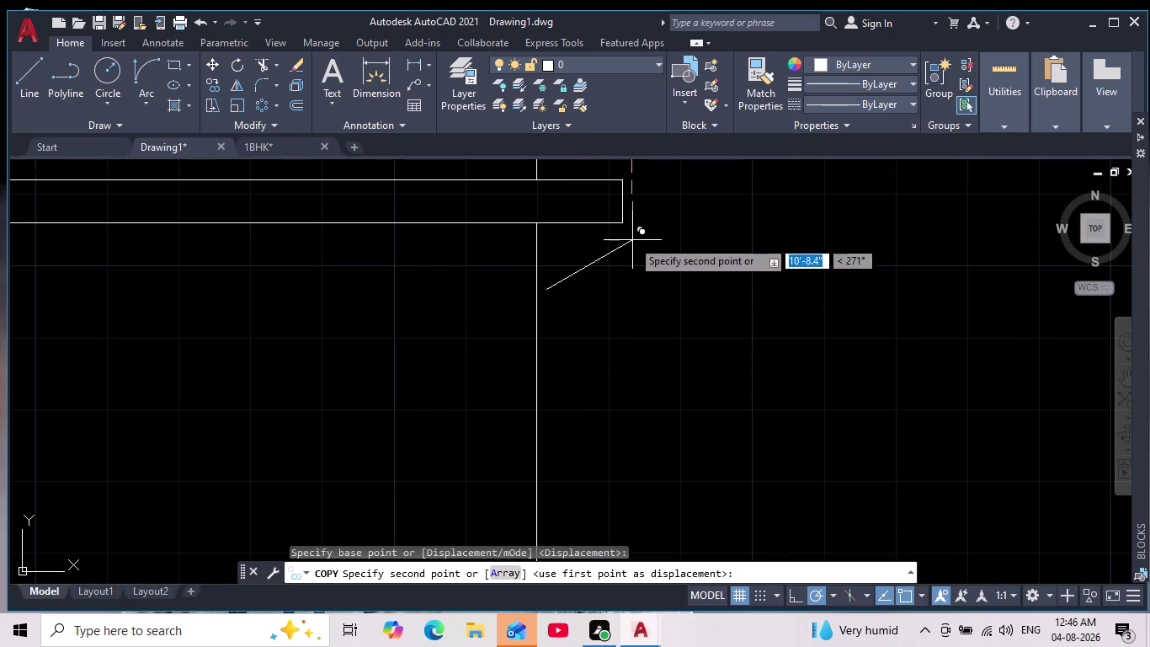
click(619, 223)
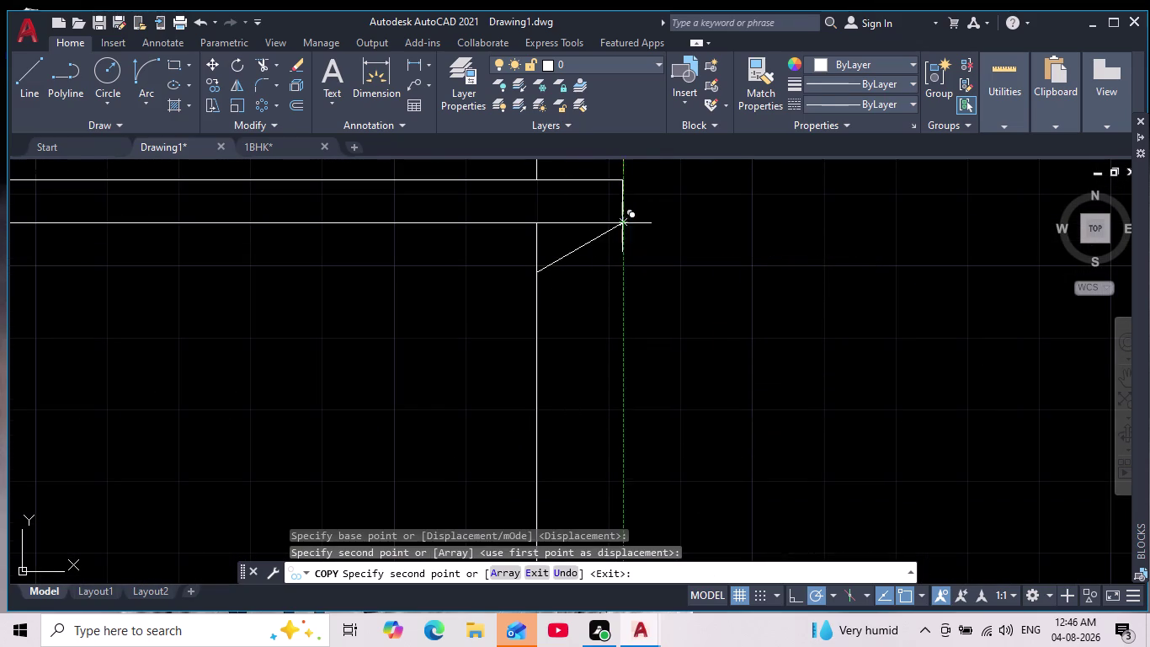
Place another bracket copy under the lower slab projection and end copying.
scroll(down, 3)
middle_drag(760, 424, 732, 390)
scroll(up, 3)
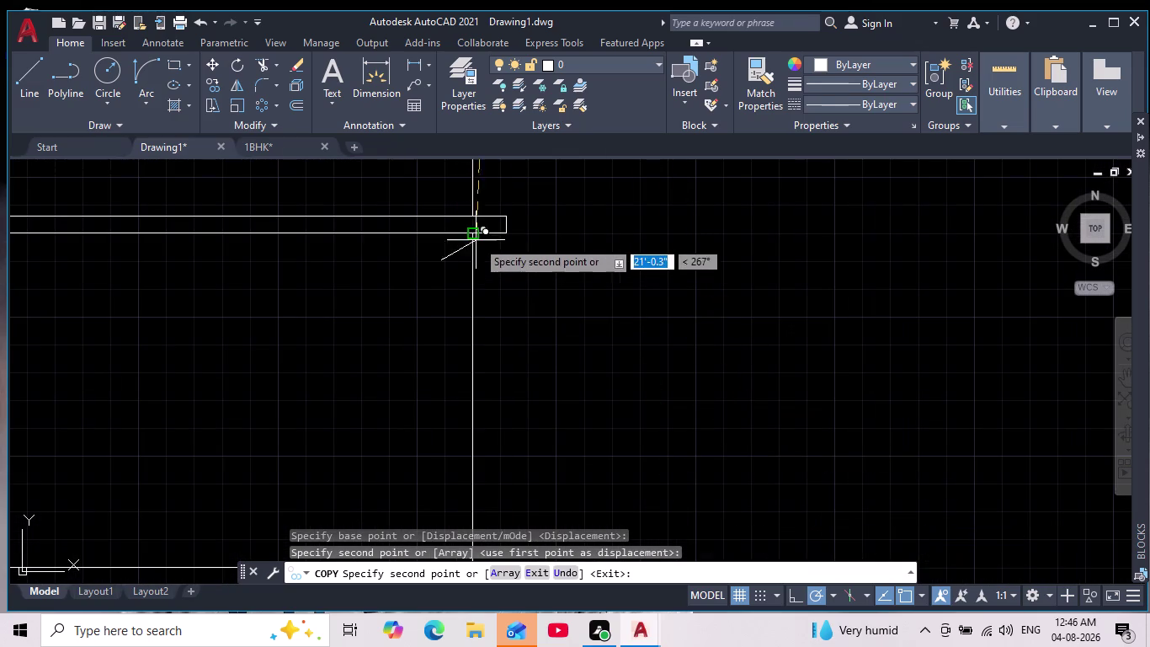
click(502, 240)
scroll(up, 3)
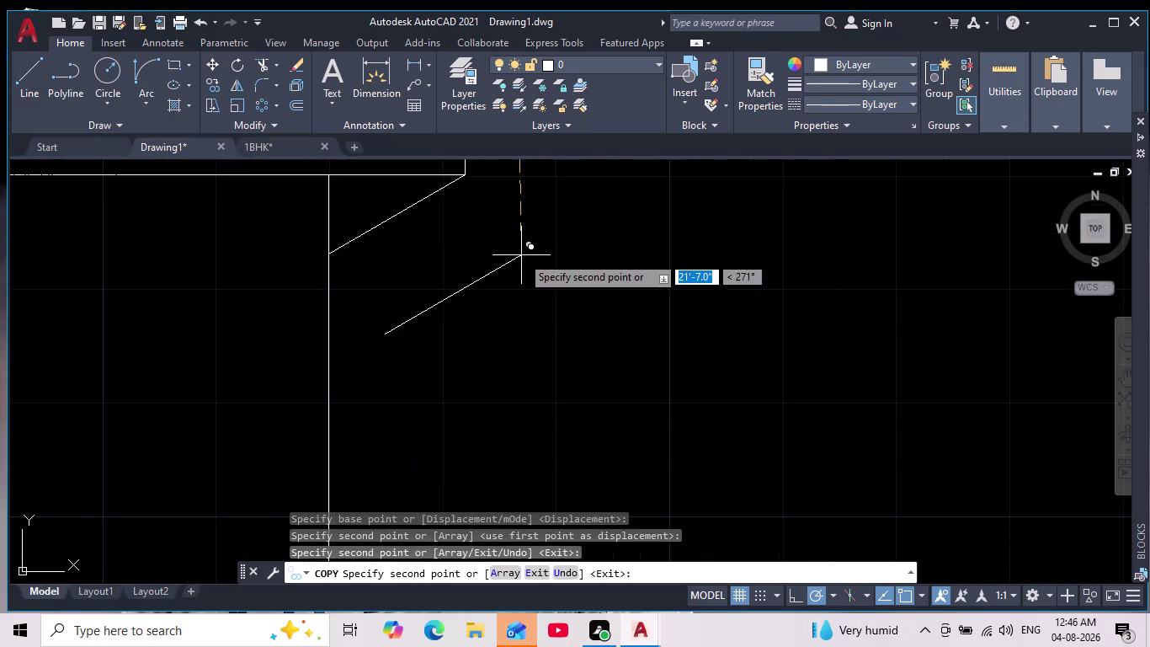
middle_drag(539, 283, 583, 357)
key(Escape)
scroll(down, 3)
middle_drag(686, 411, 653, 389)
scroll(down, 3)
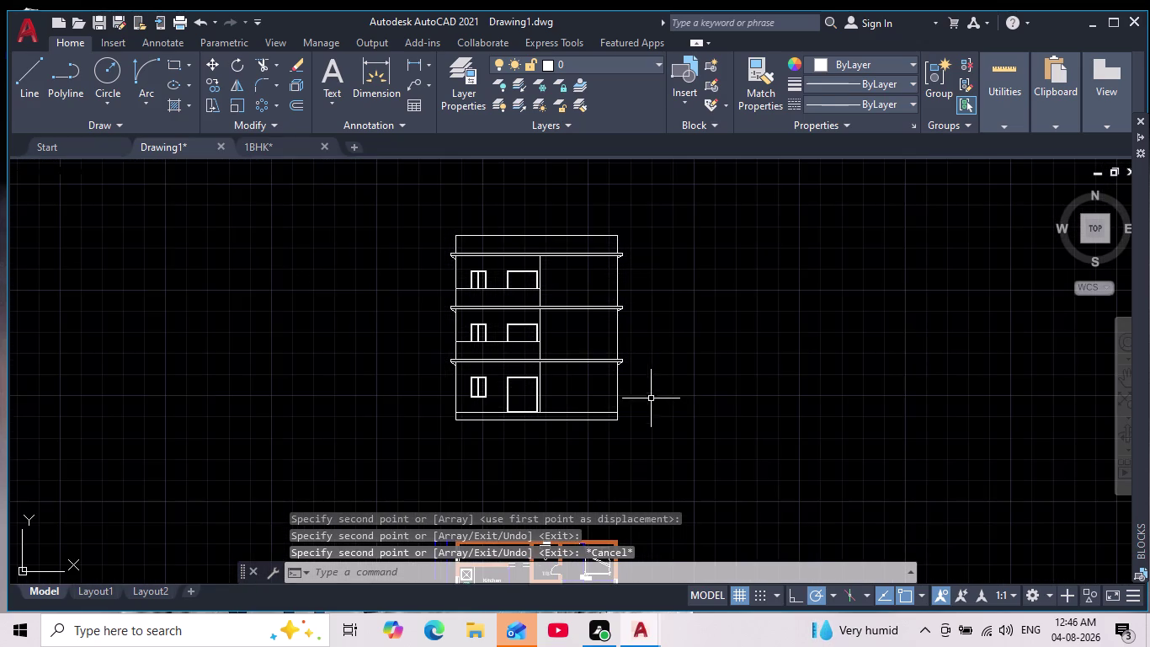
Fence-trim away the parapet's left and right vertical edges above the top slab.
middle_drag(660, 403, 616, 447)
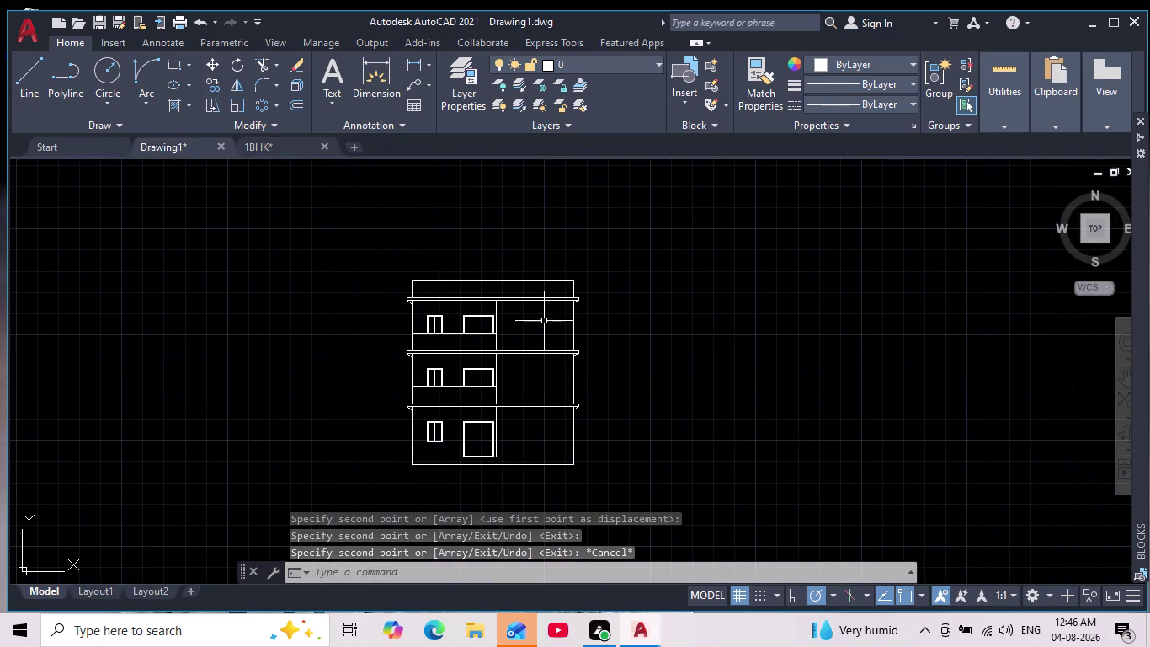
scroll(up, 3)
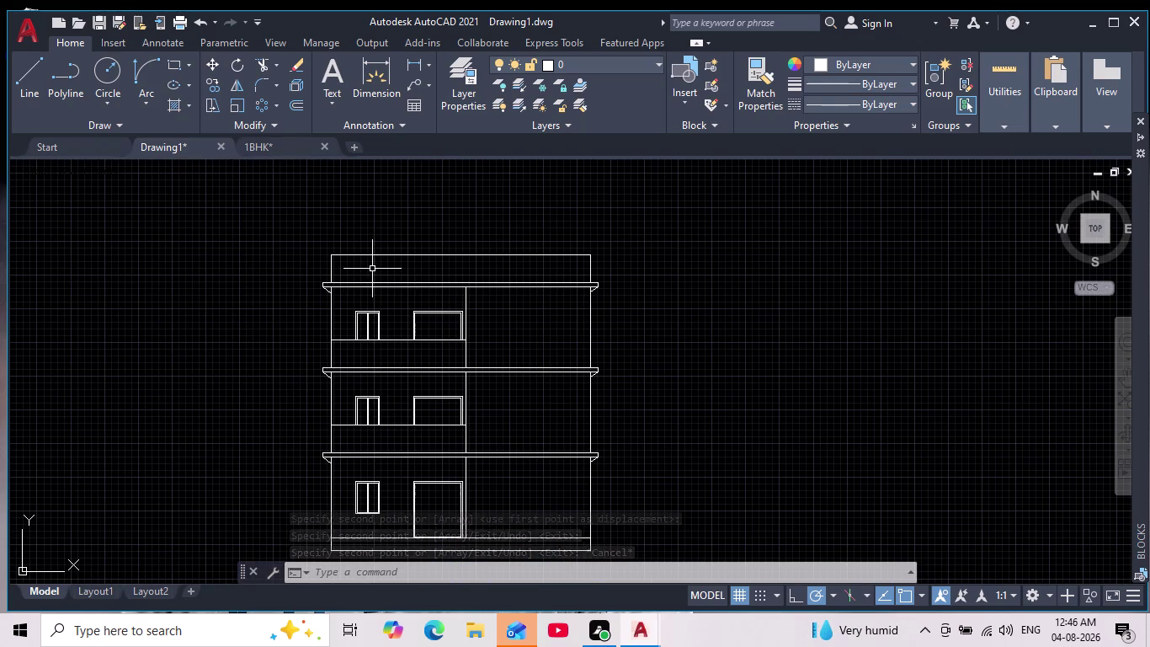
scroll(up, 3)
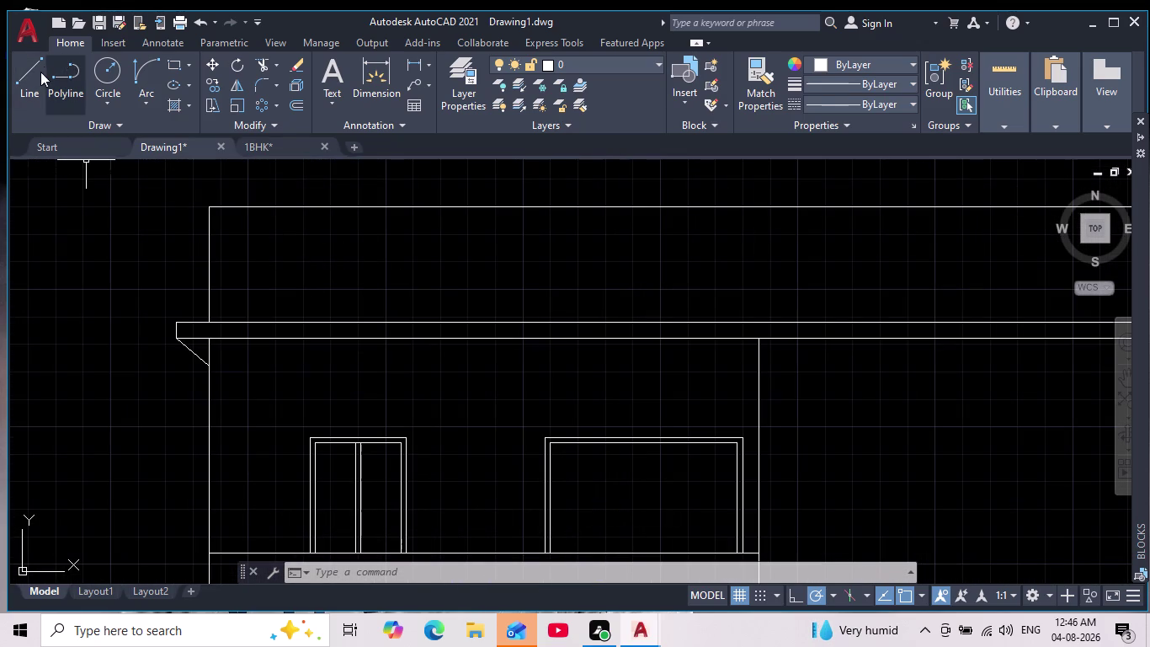
click(262, 65)
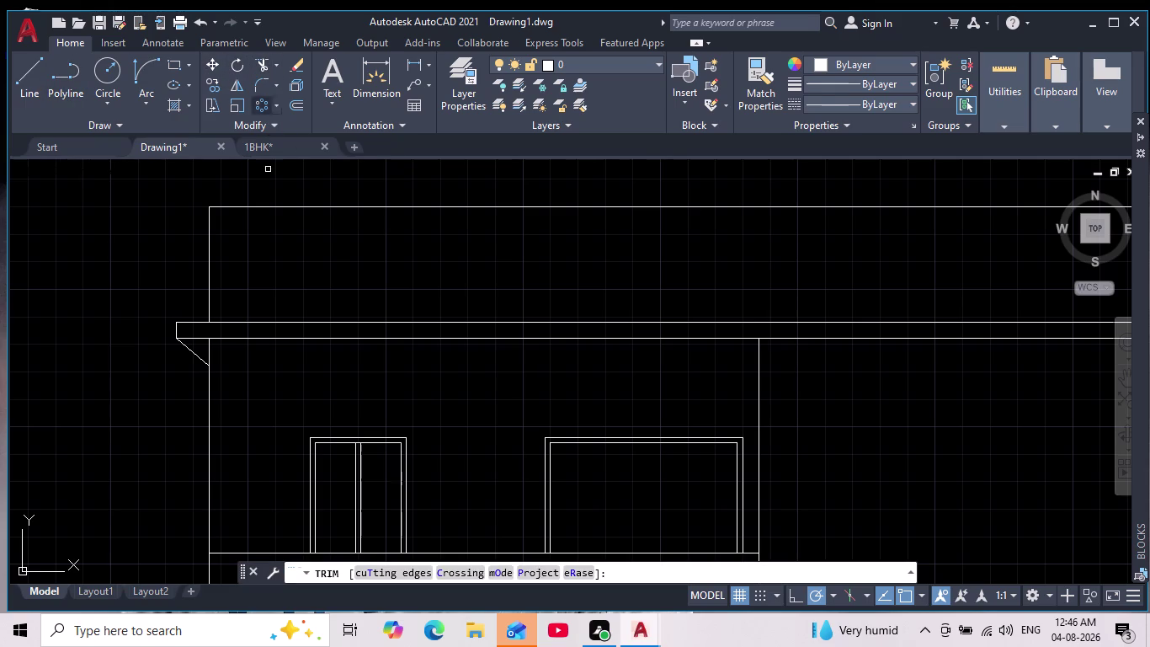
drag(248, 273, 144, 288)
middle_drag(474, 269, 224, 338)
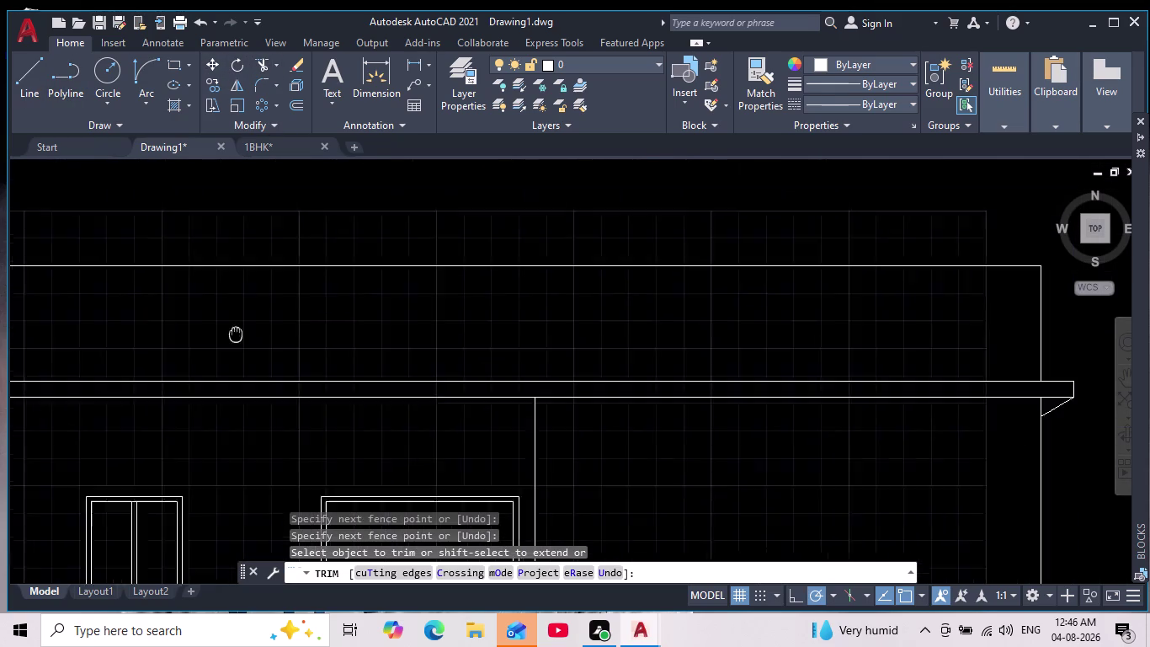
middle_drag(224, 338, 87, 374)
drag(793, 384, 914, 370)
scroll(down, 3)
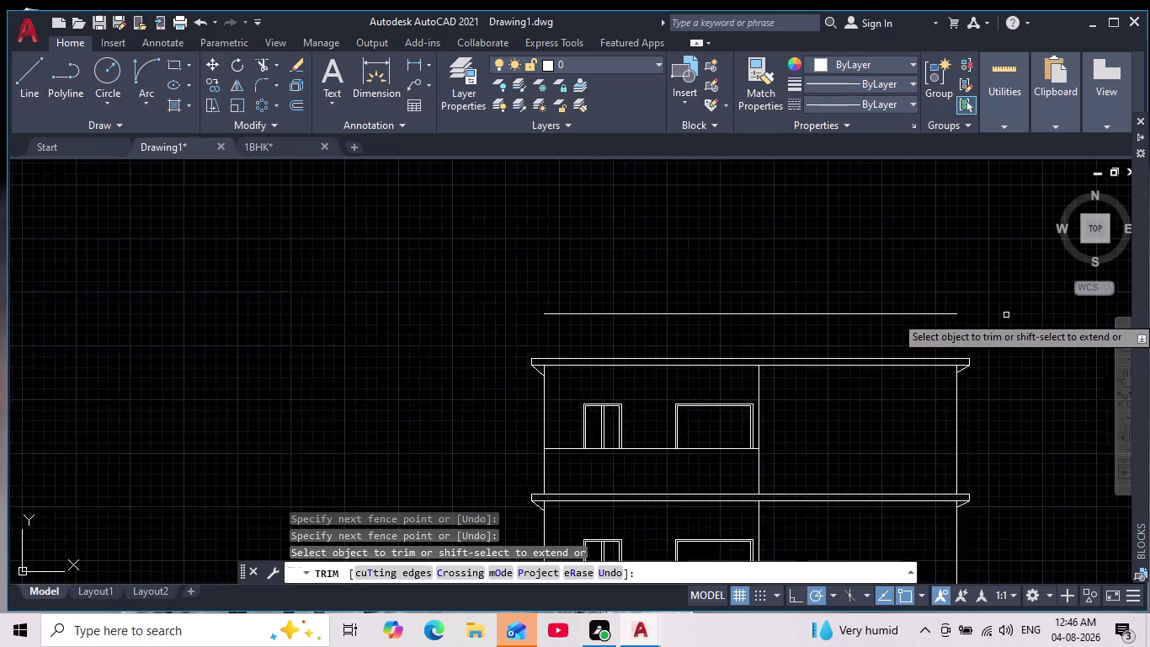
middle_drag(1015, 324, 741, 400)
key(Escape)
key(Escape)
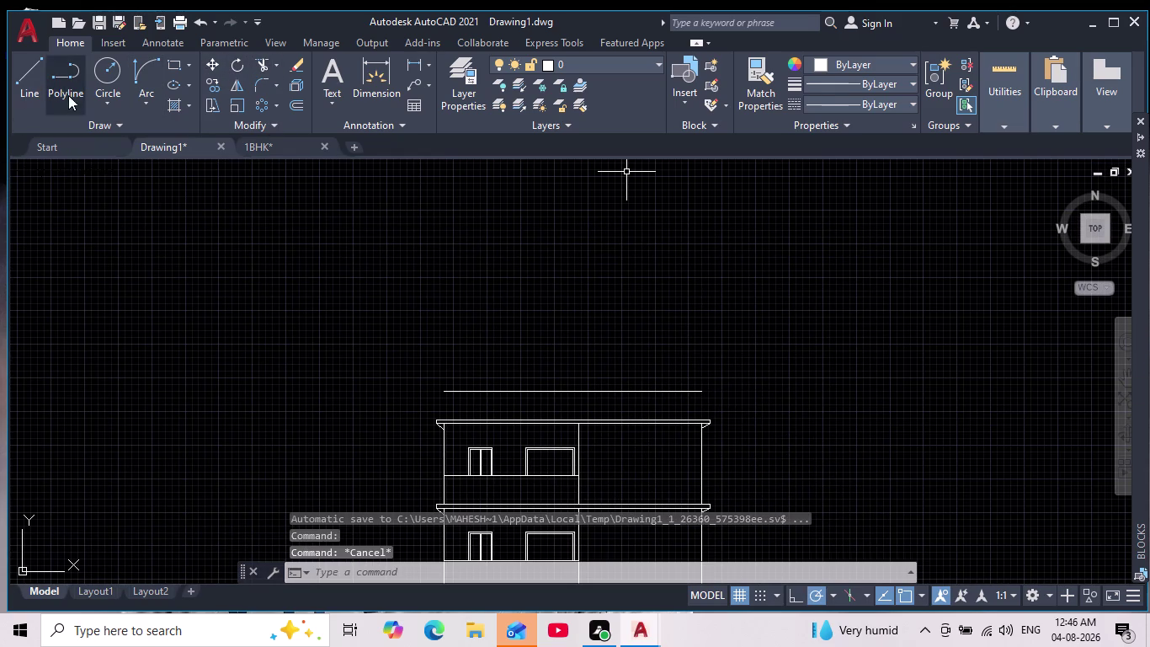
With Ortho on, draw the parapet's left edge up from the top slab's corner, plus its top edge.
click(27, 80)
scroll(up, 3)
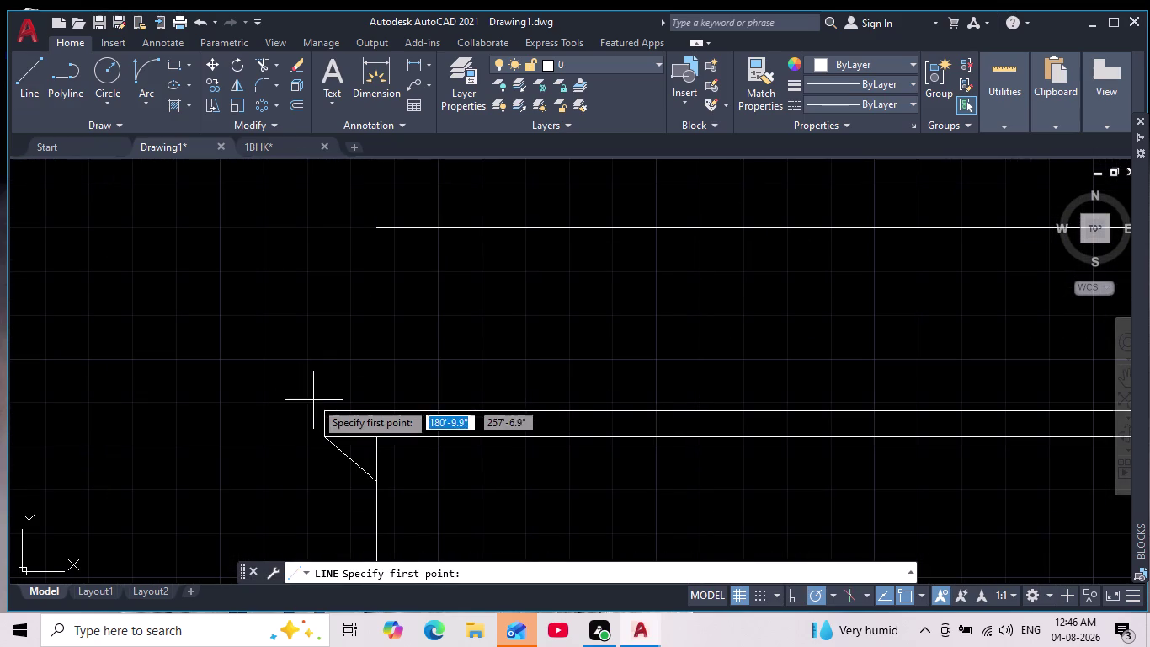
click(324, 403)
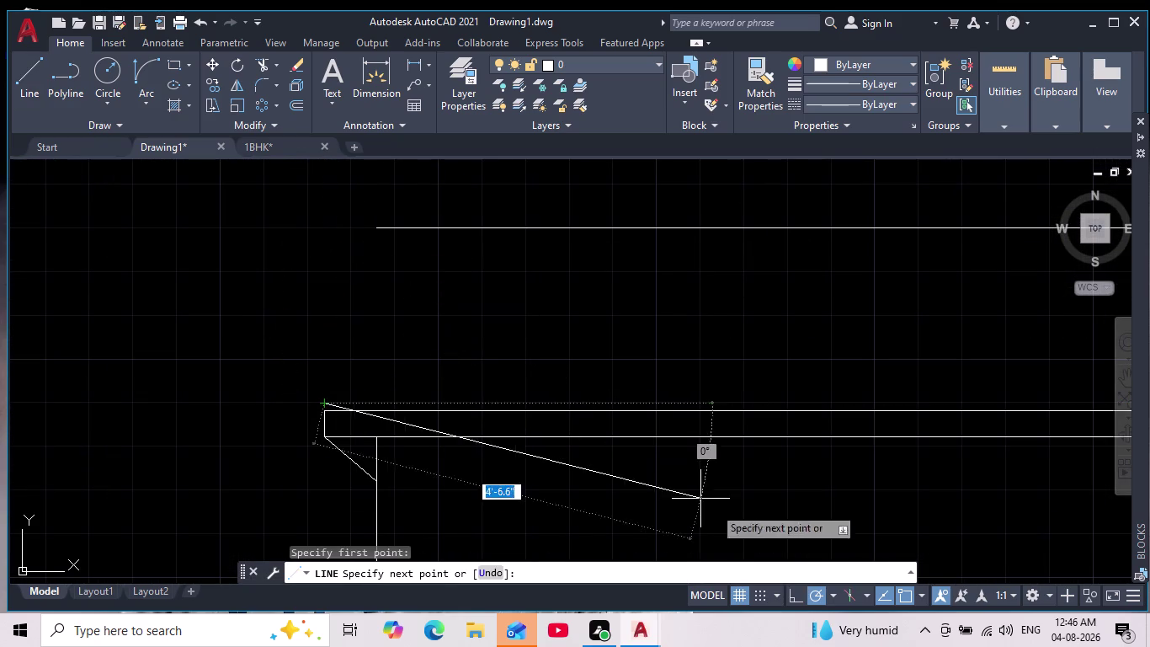
click(789, 600)
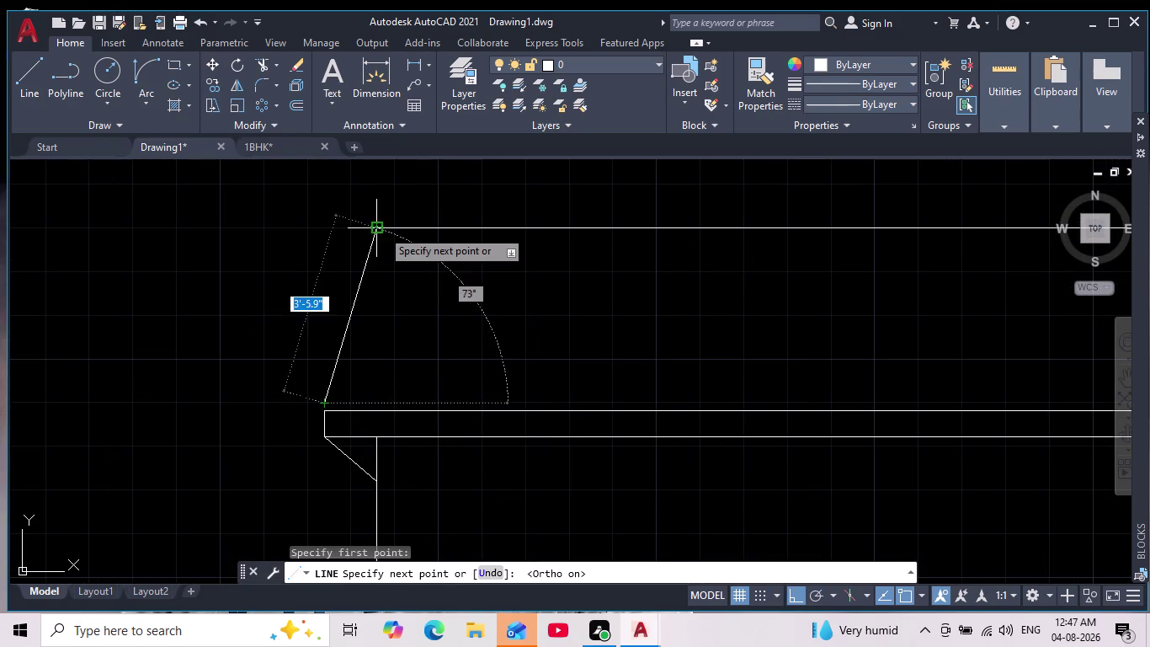
click(325, 228)
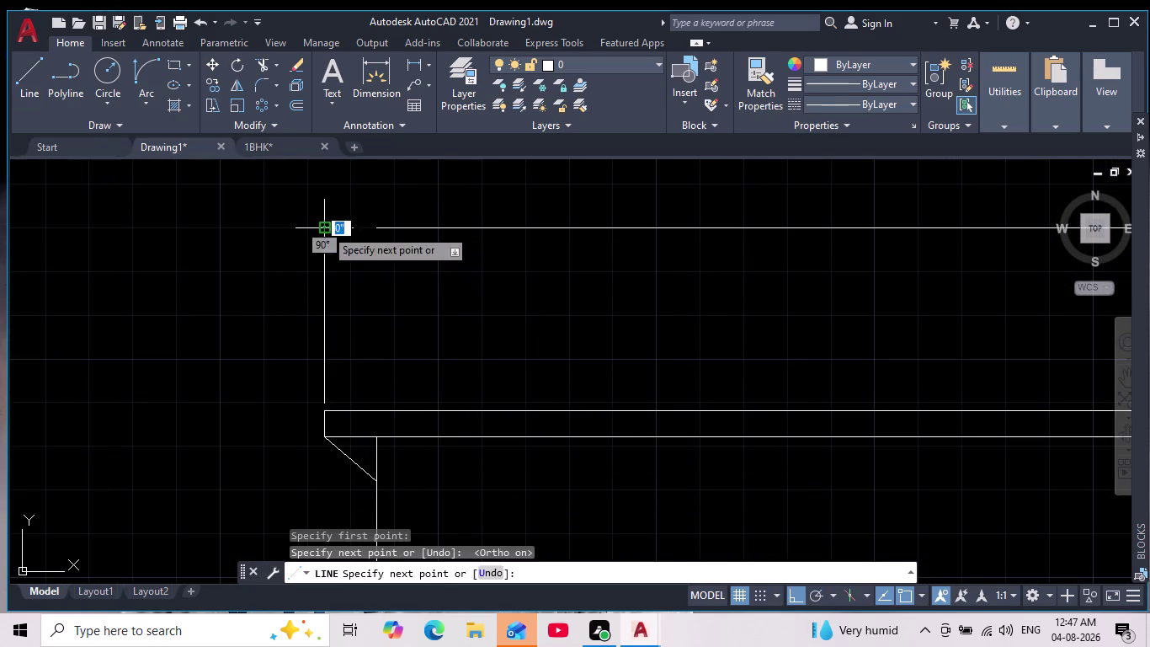
click(381, 228)
key(space)
Draw the parapet's right edge joining its top edge to the top slab's right end.
middle_drag(573, 236, 437, 276)
scroll(down, 3)
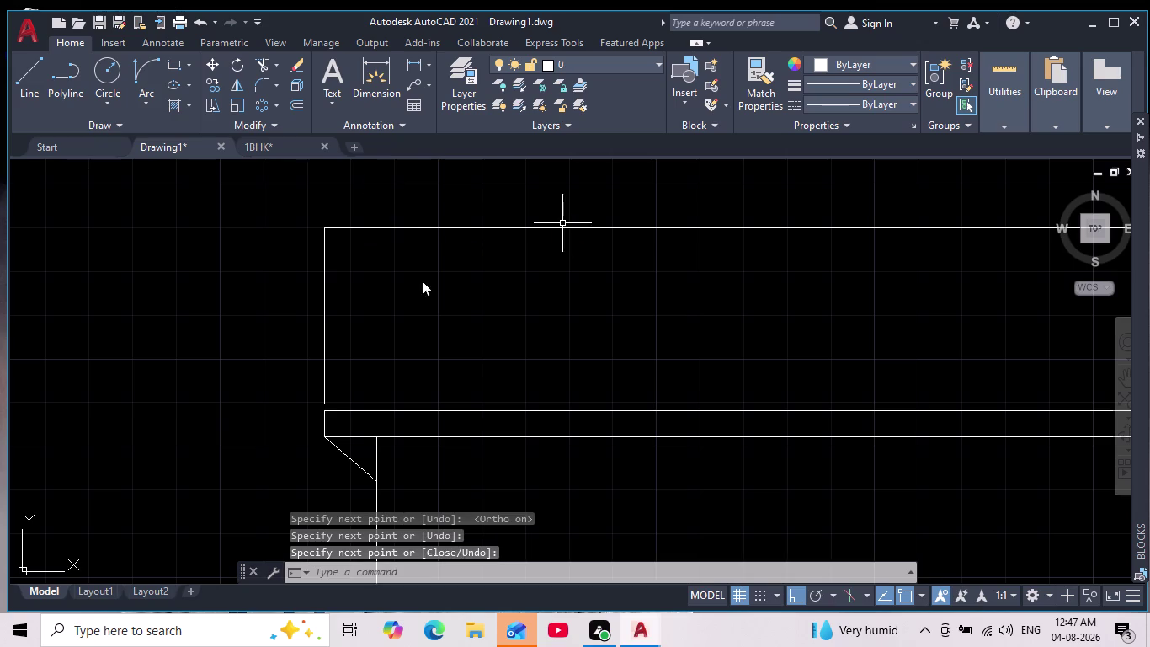
middle_drag(437, 277, 344, 286)
scroll(down, 3)
scroll(up, 3)
middle_drag(728, 281, 554, 302)
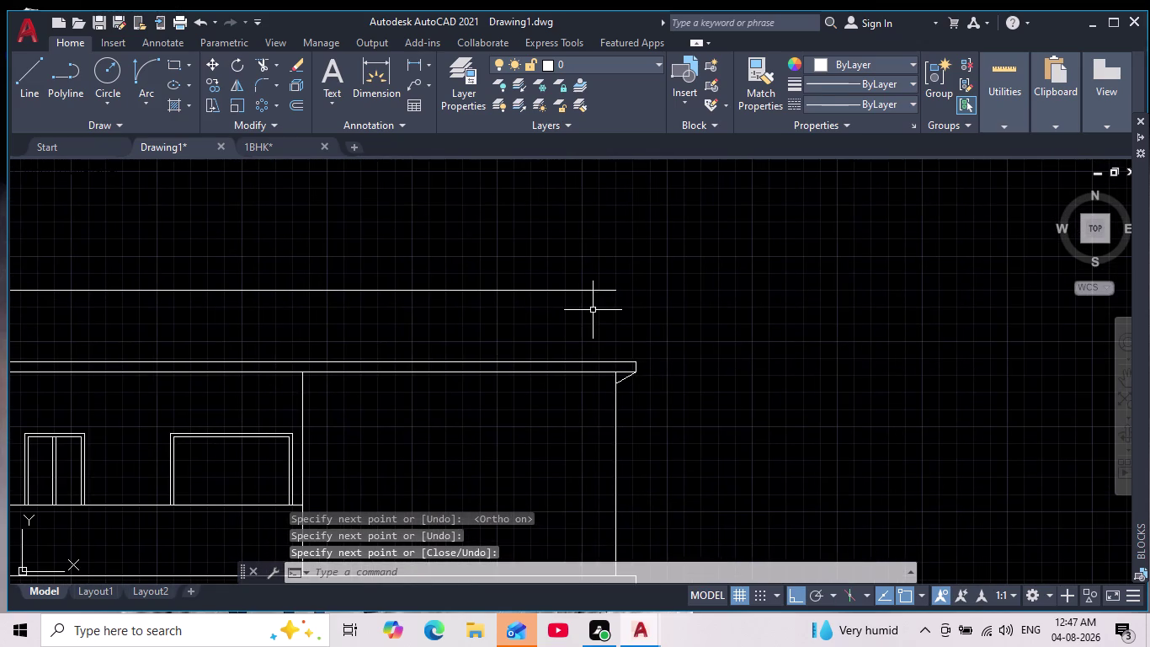
key(space)
scroll(up, 3)
click(492, 339)
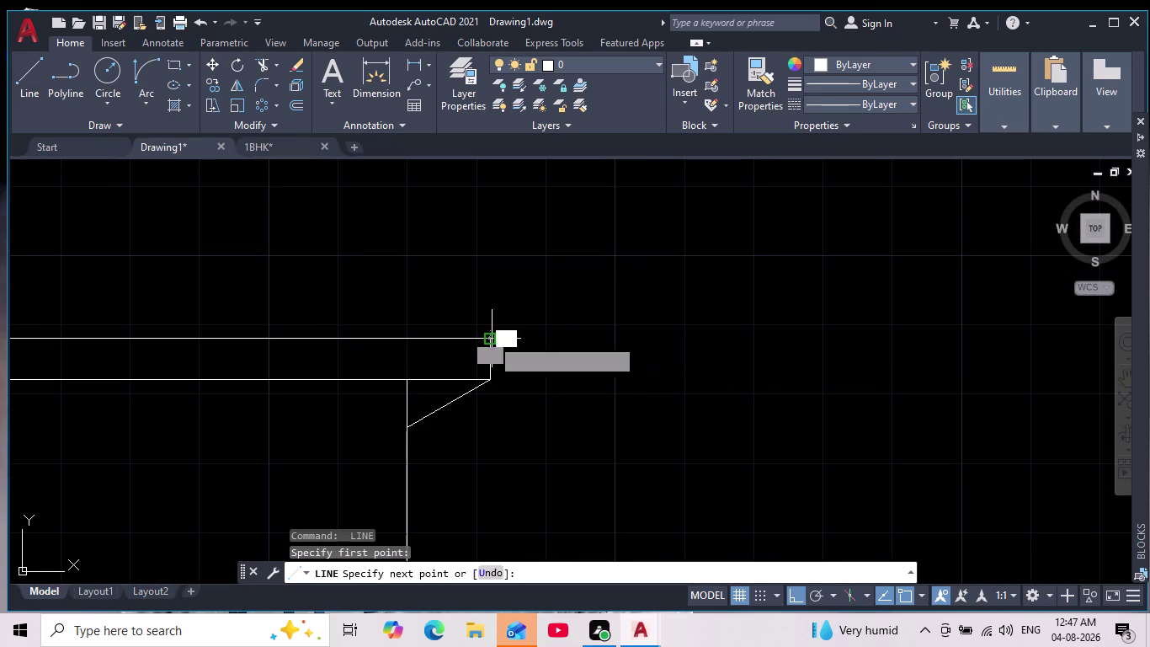
middle_drag(515, 285, 565, 468)
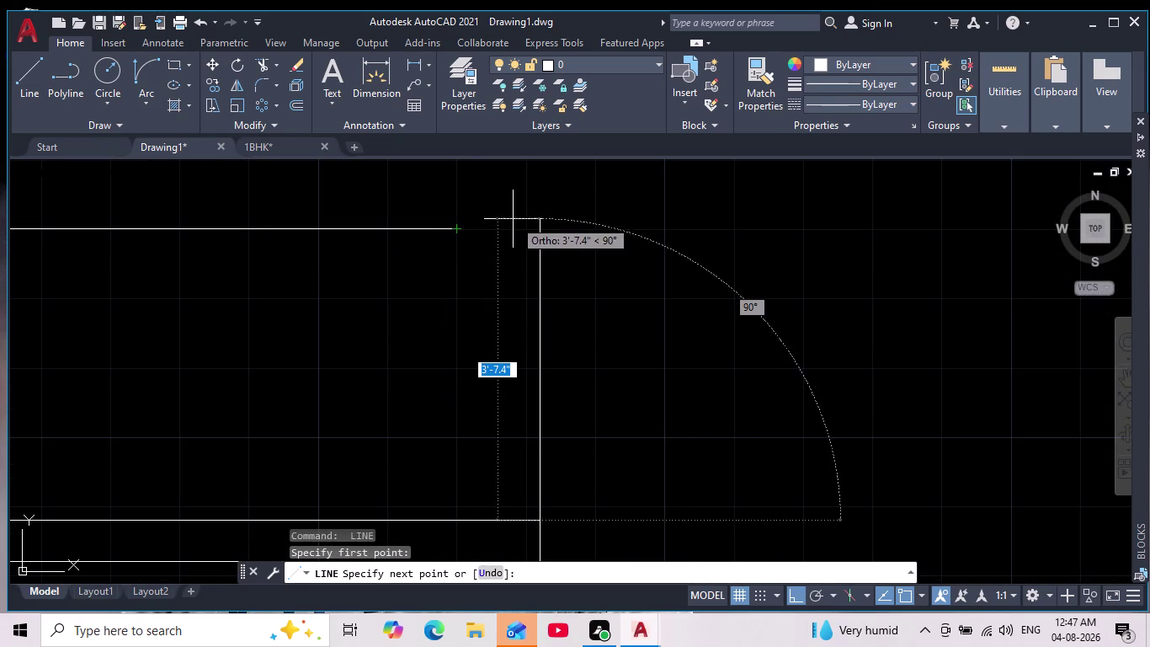
click(536, 229)
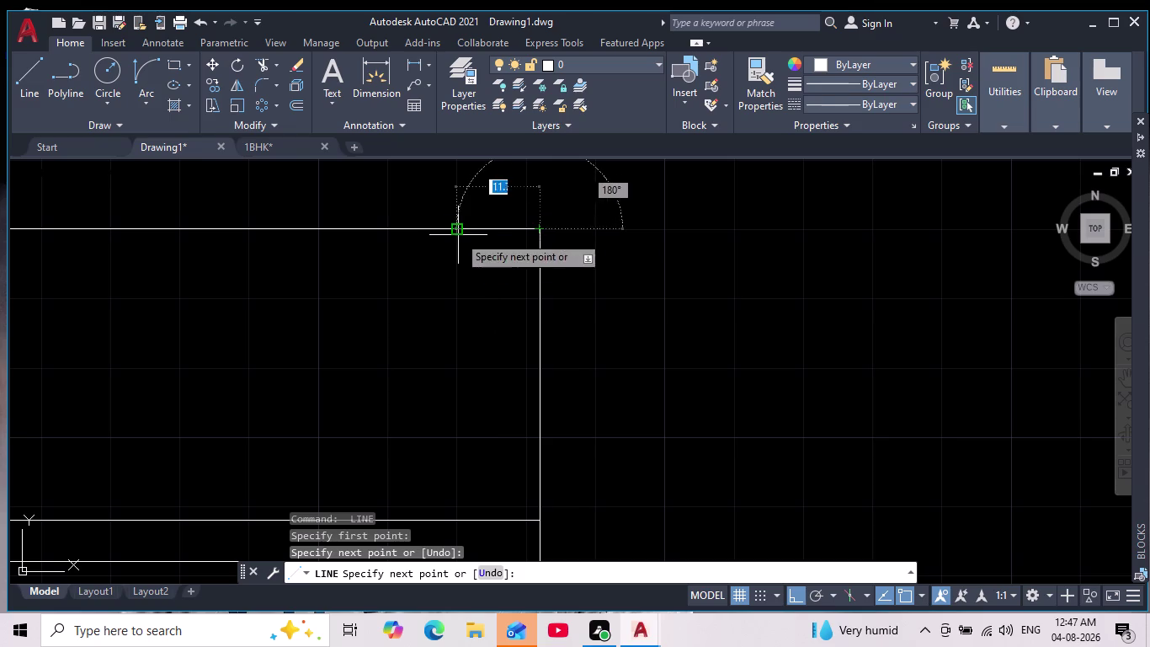
click(456, 235)
key(Escape)
key(grave)
scroll(down, 3)
scroll(down, 3)
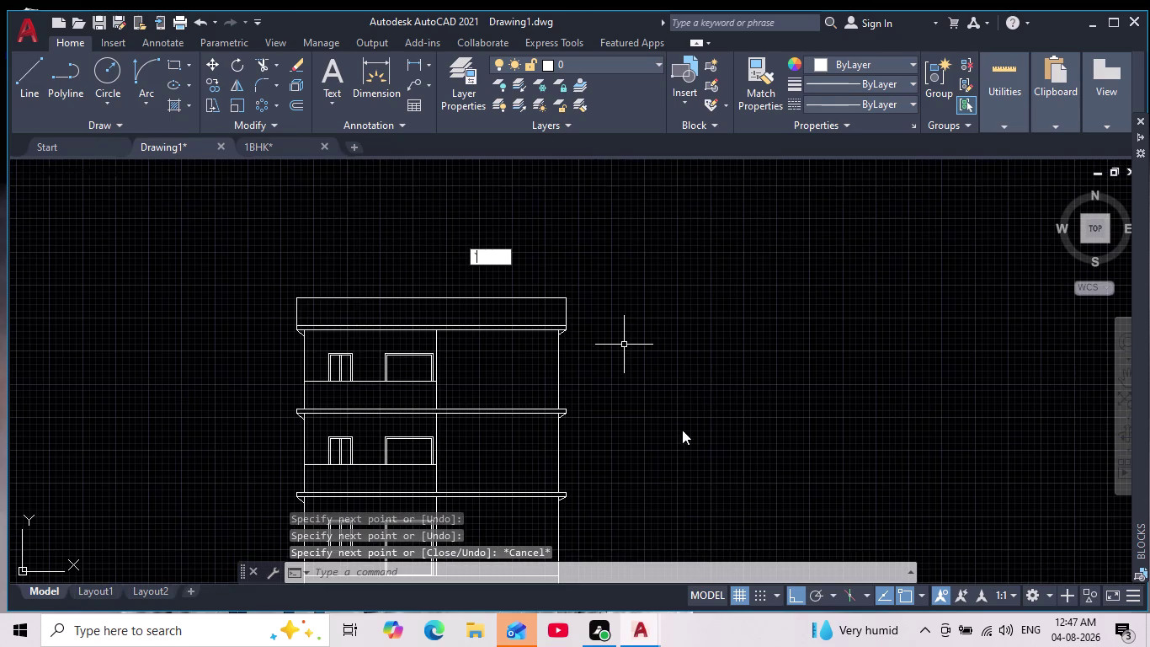
Look over the finished elevation and parapet, then zoom out to the coloured floor plan.
middle_drag(684, 434, 582, 295)
scroll(down, 3)
scroll(up, 3)
middle_drag(622, 352, 642, 424)
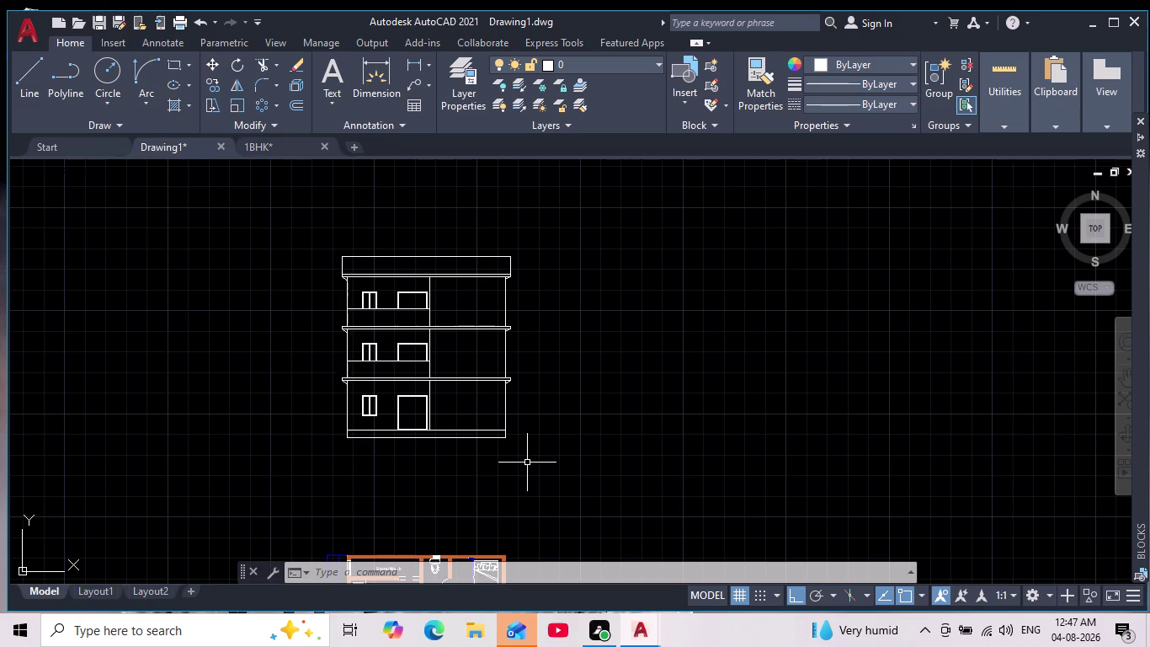
scroll(up, 3)
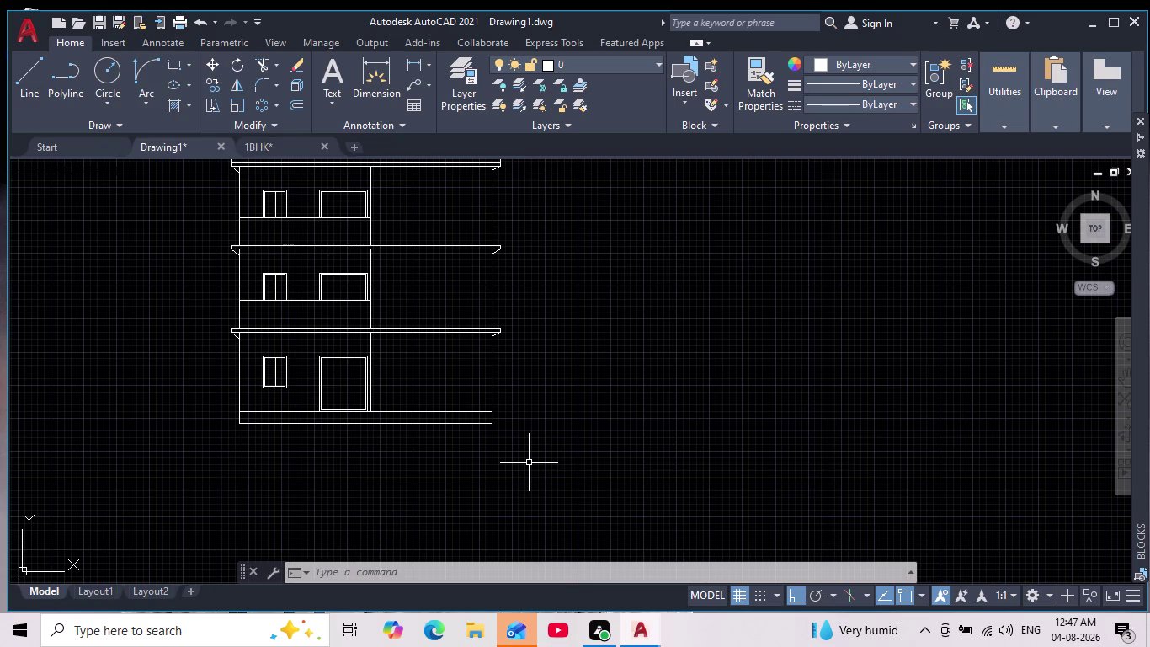
scroll(up, 3)
scroll(down, 3)
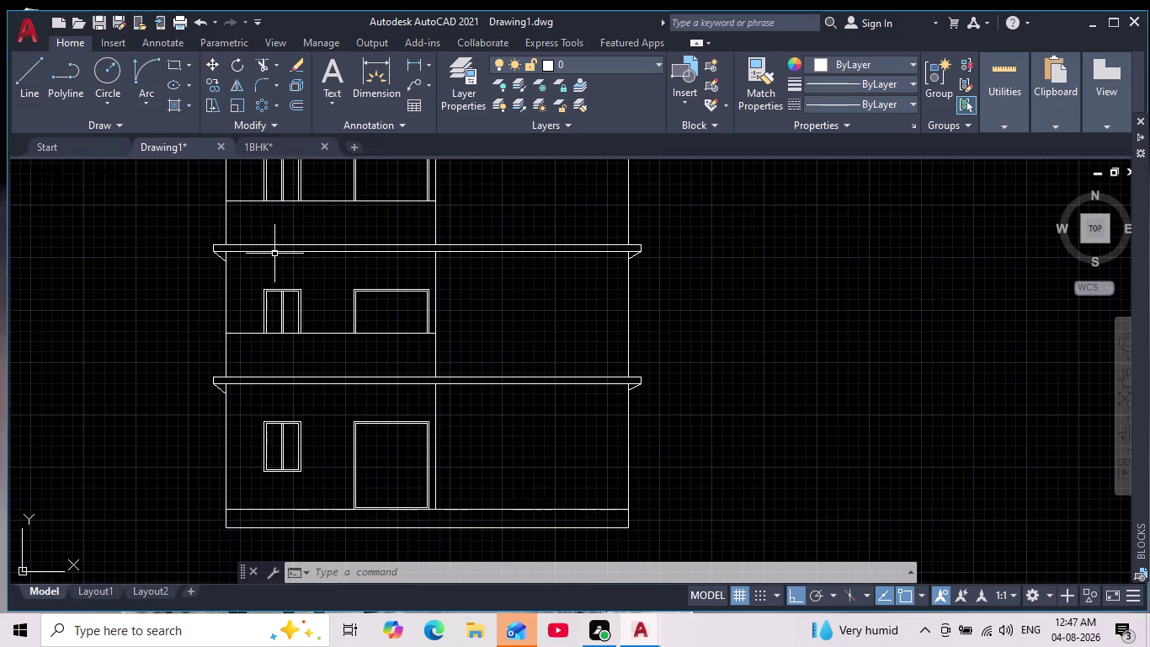
middle_drag(281, 264, 301, 357)
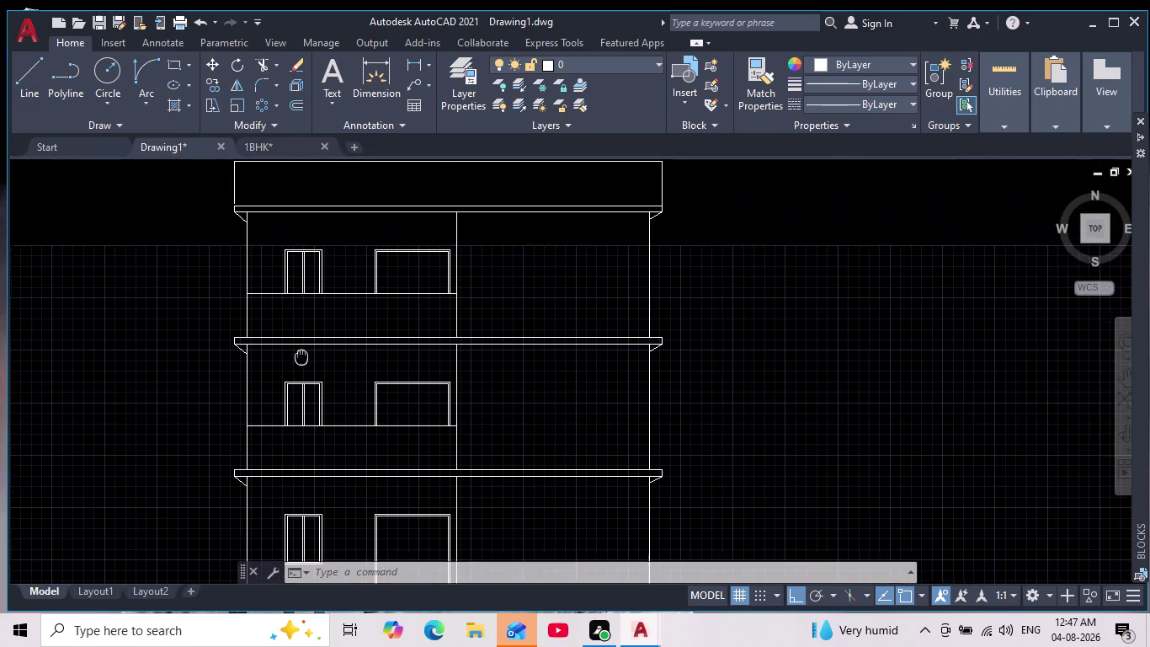
middle_drag(302, 358, 303, 359)
scroll(down, 3)
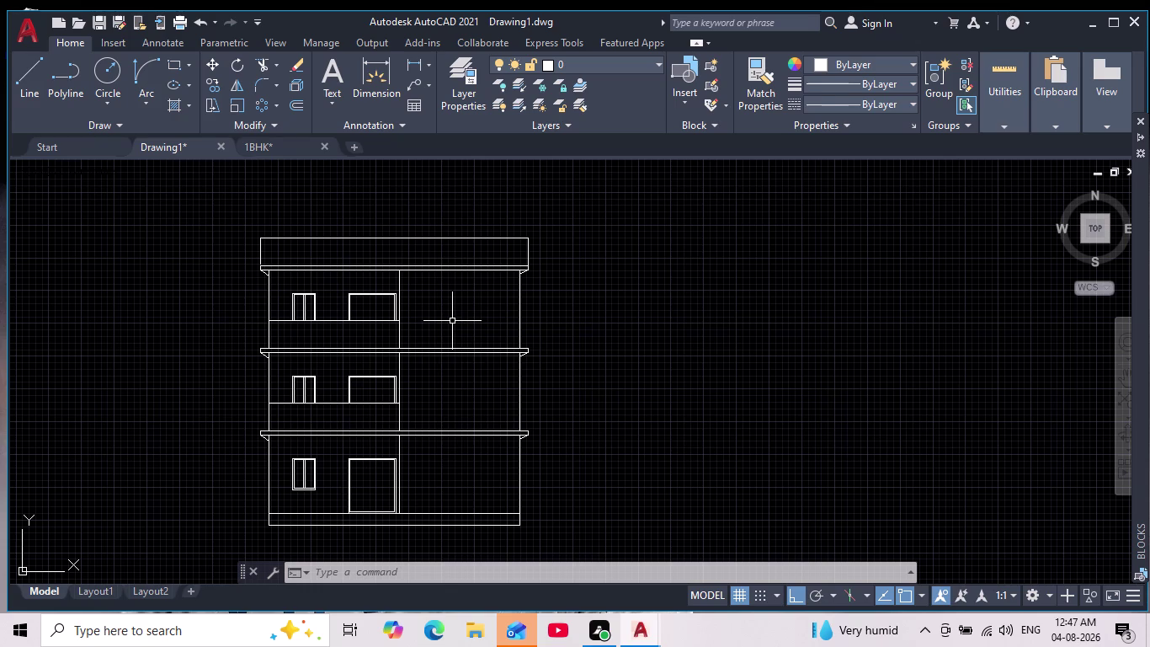
scroll(down, 3)
scroll(up, 3)
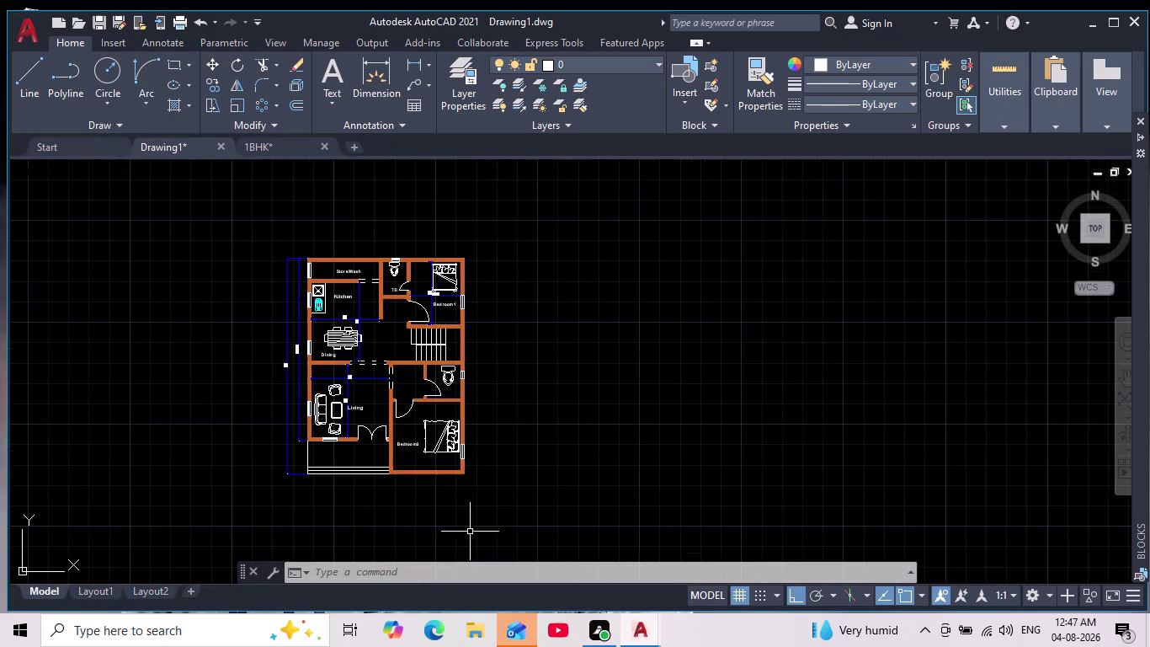
Pan and zoom across the floor plan to review its rooms beside the elevation.
middle_drag(464, 517, 472, 549)
middle_drag(515, 370, 522, 496)
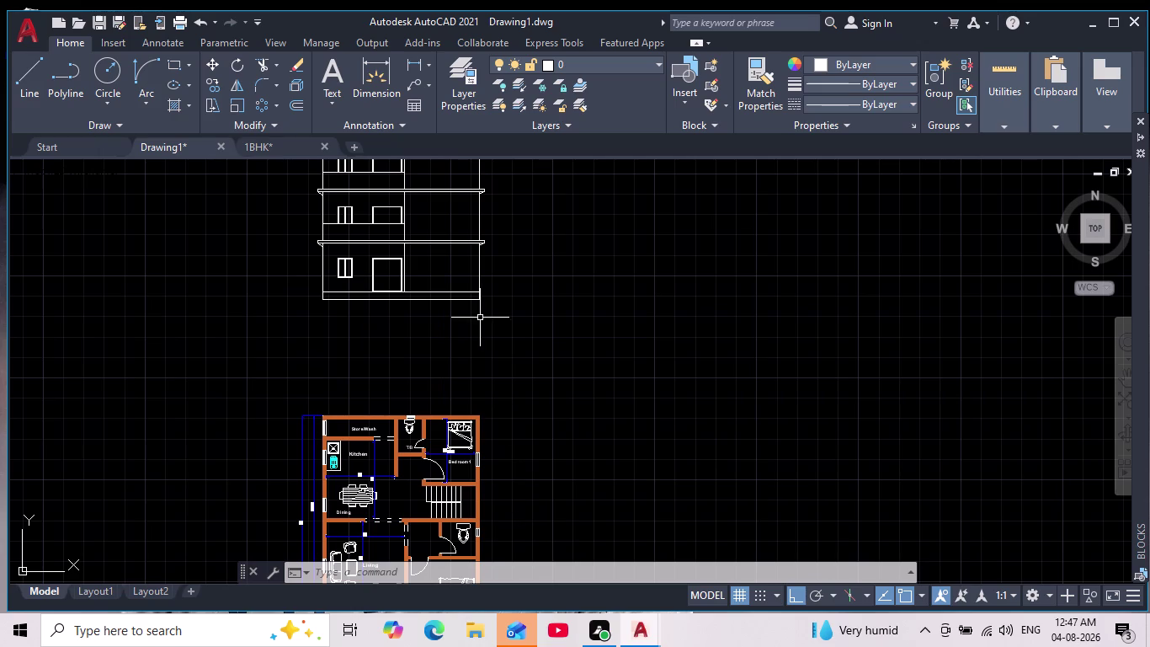
middle_drag(482, 327, 450, 327)
scroll(down, 3)
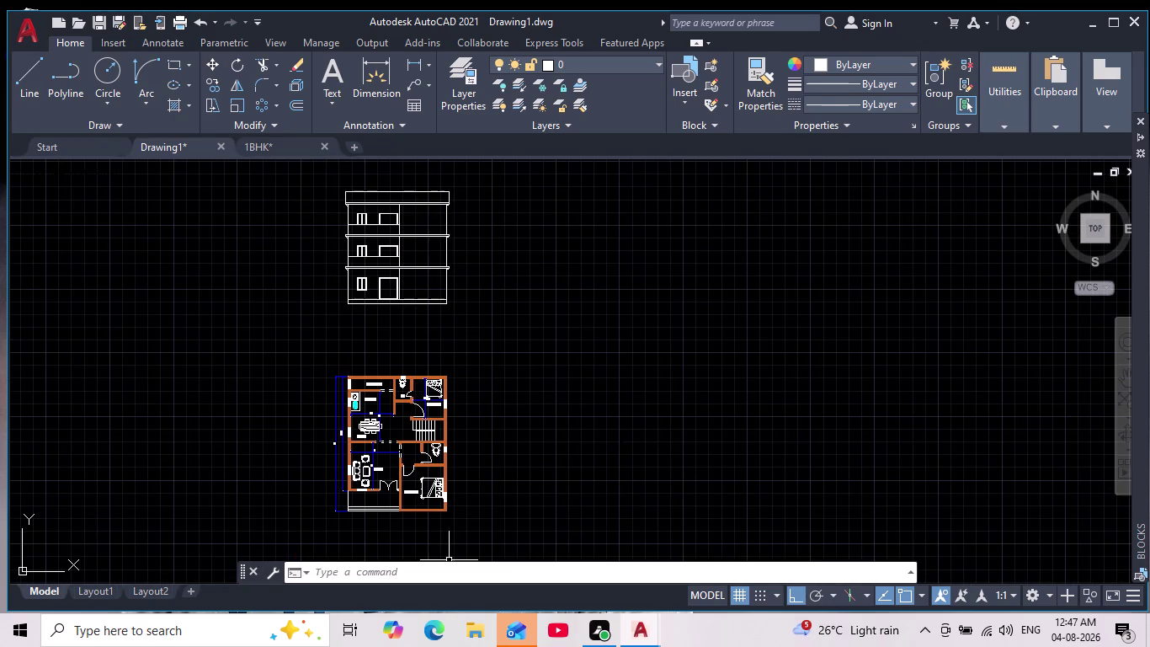
scroll(up, 3)
scroll(up, 3)
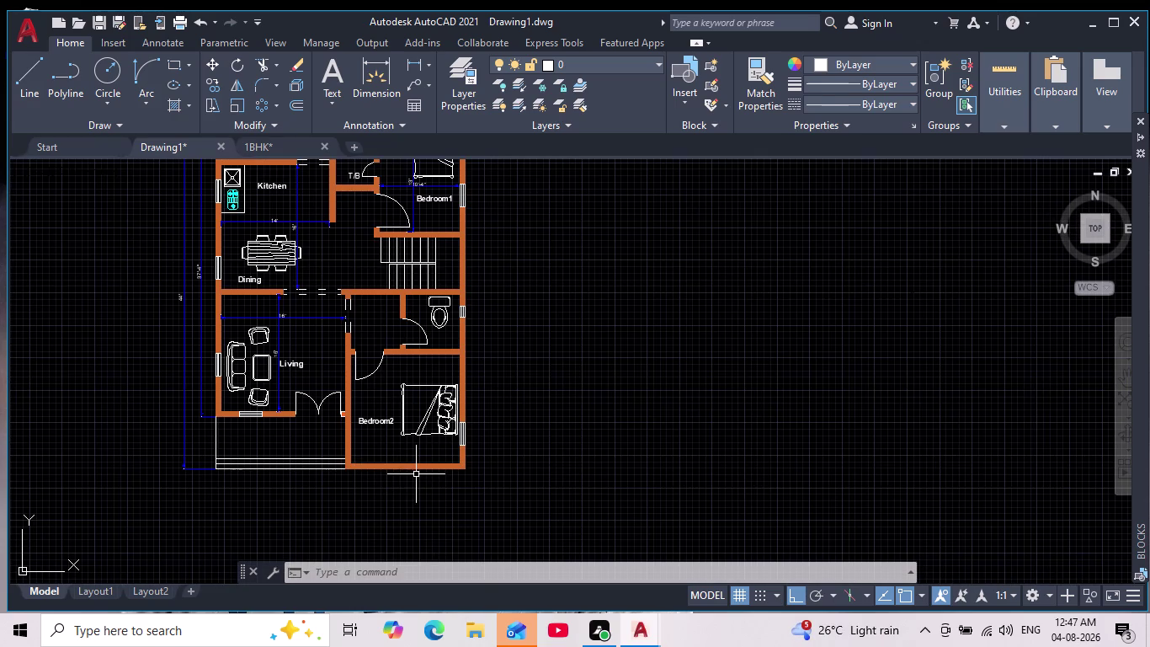
middle_drag(417, 481, 423, 521)
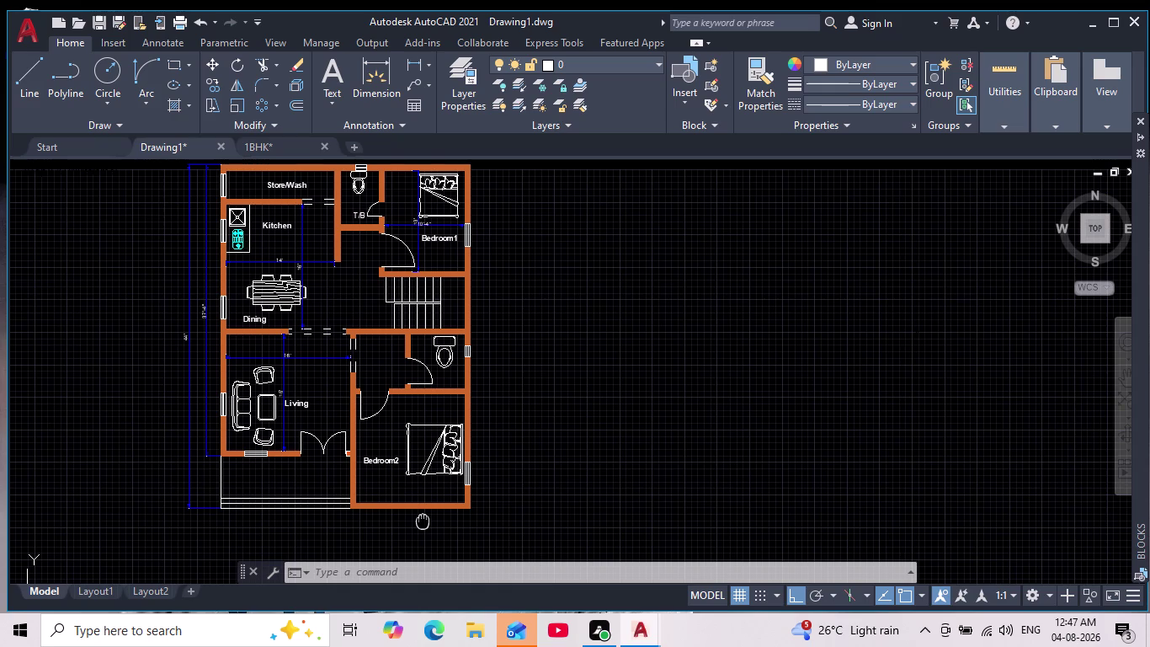
middle_drag(423, 521, 421, 508)
scroll(down, 3)
scroll(down, 3)
scroll(up, 3)
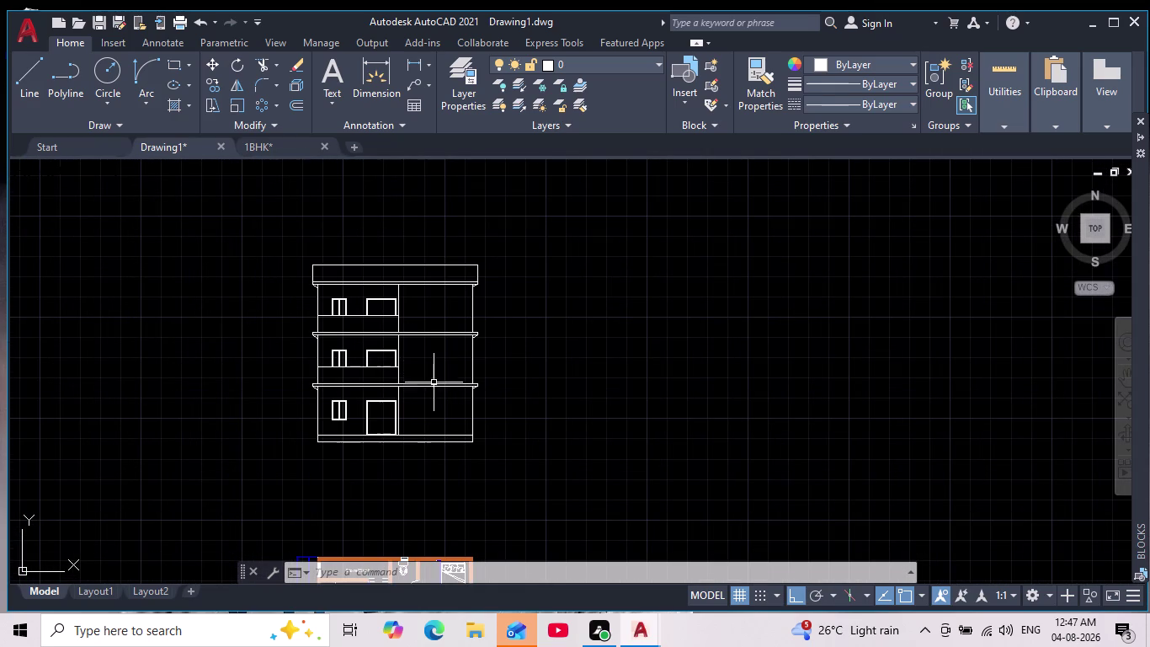
scroll(up, 3)
scroll(down, 3)
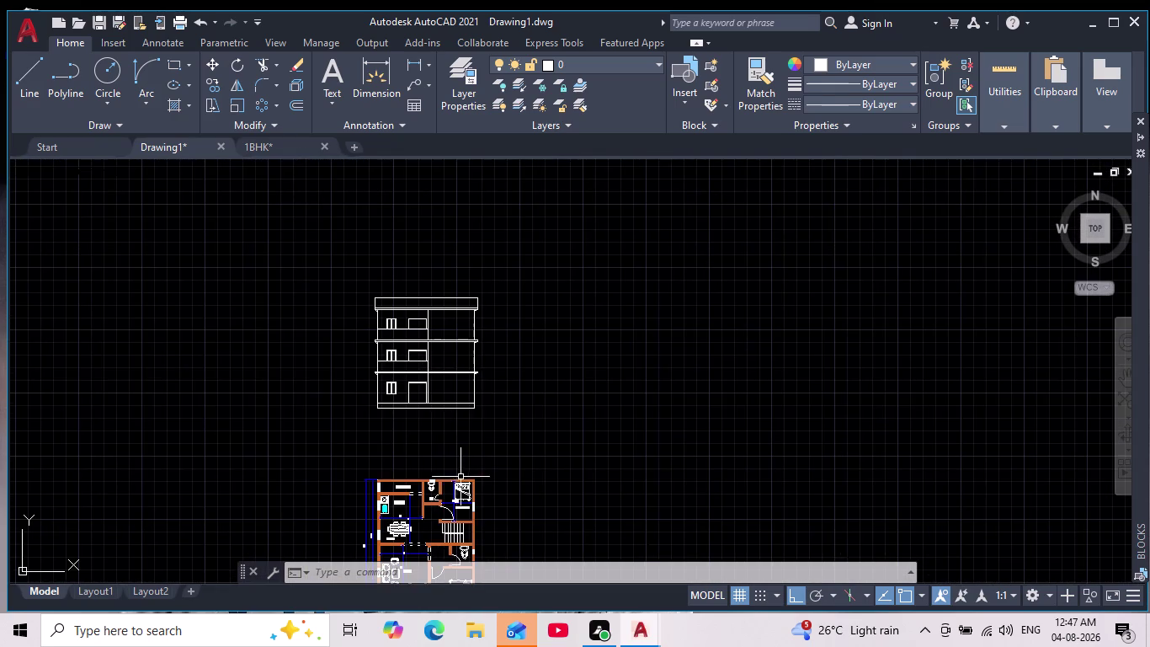
Pan back to the elevation and zoom in on the ground-floor window and door.
middle_drag(460, 472, 421, 303)
scroll(up, 3)
middle_drag(415, 426, 426, 475)
scroll(down, 3)
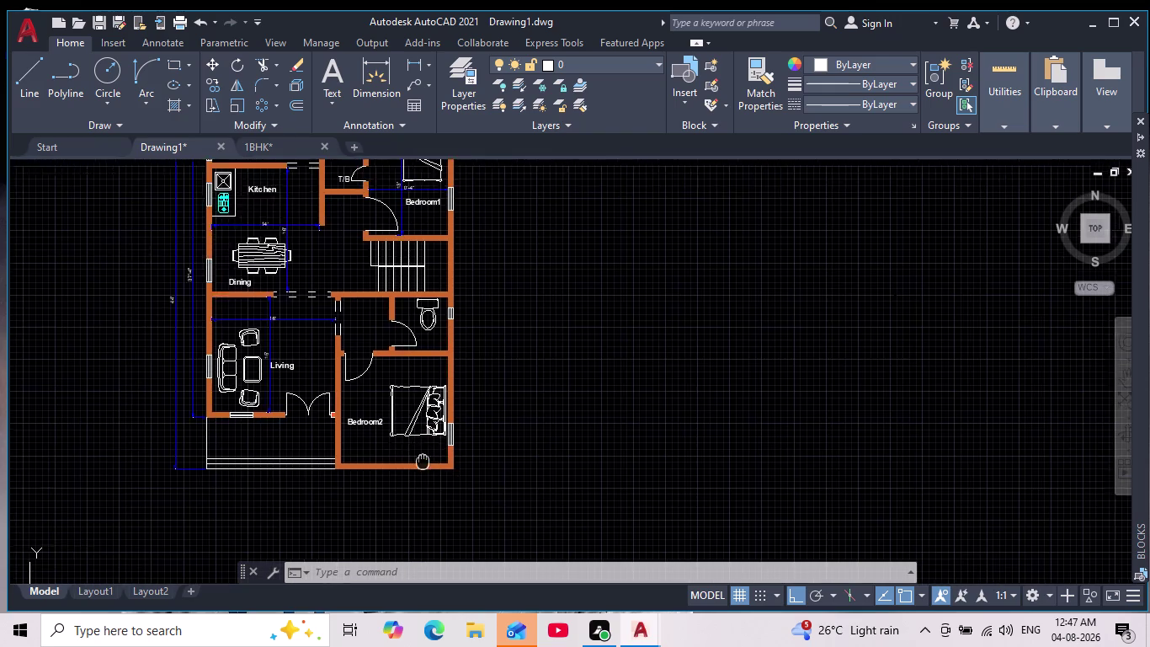
middle_drag(425, 475, 426, 480)
scroll(down, 3)
scroll(up, 3)
scroll(up, 3)
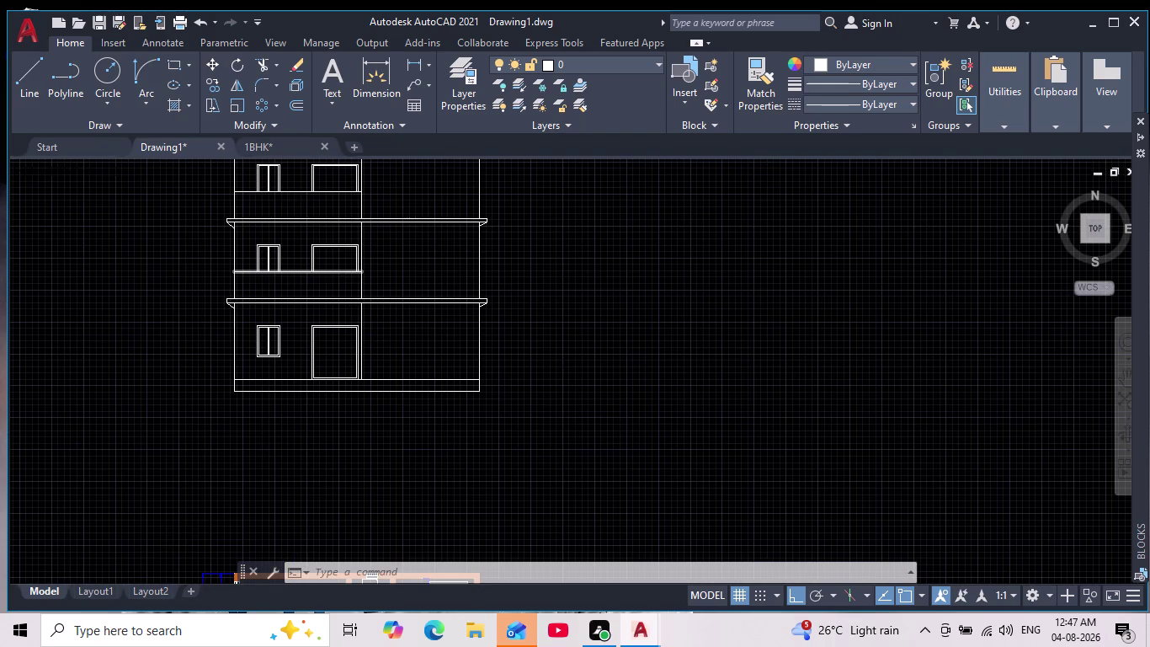
scroll(up, 3)
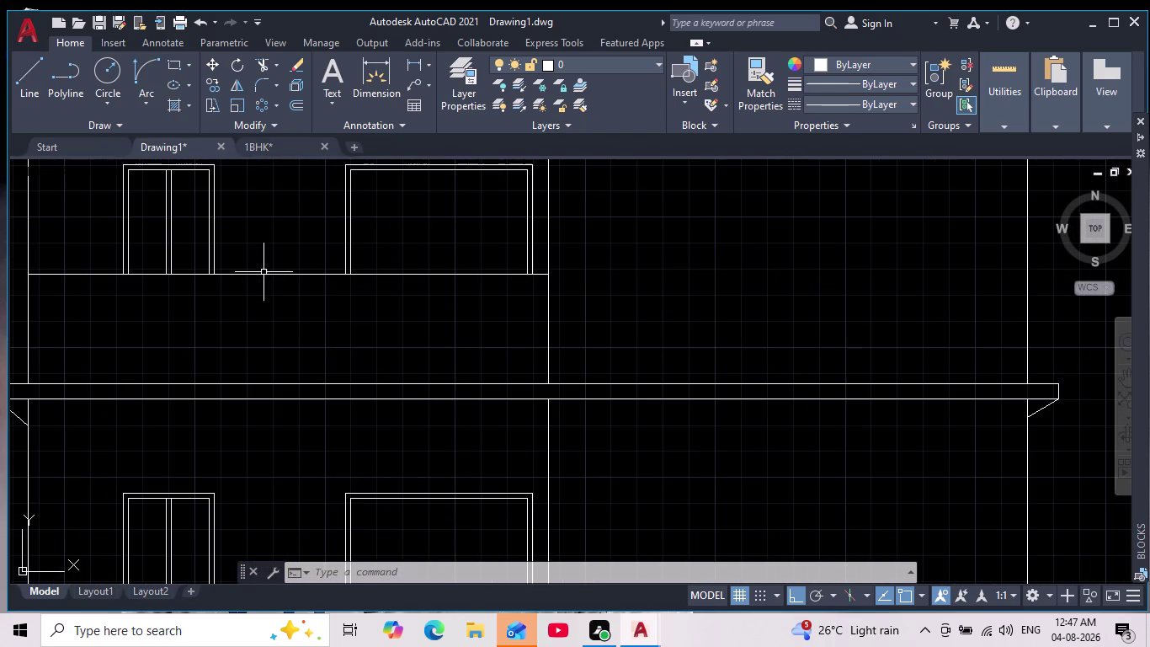
scroll(down, 3)
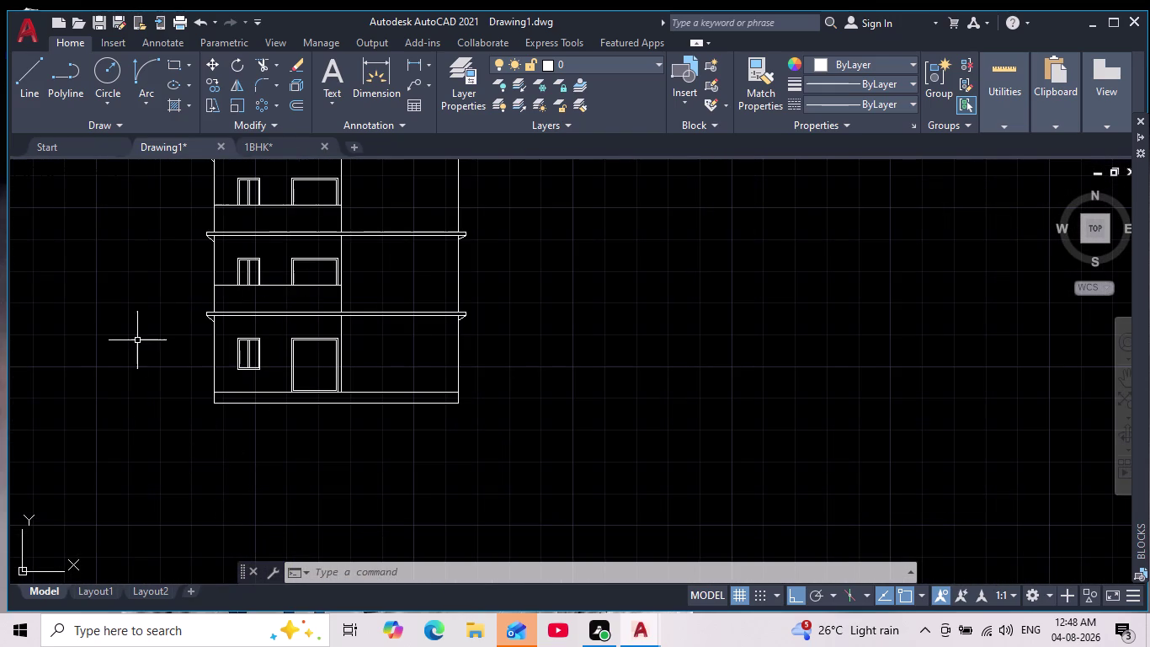
scroll(up, 3)
scroll(down, 3)
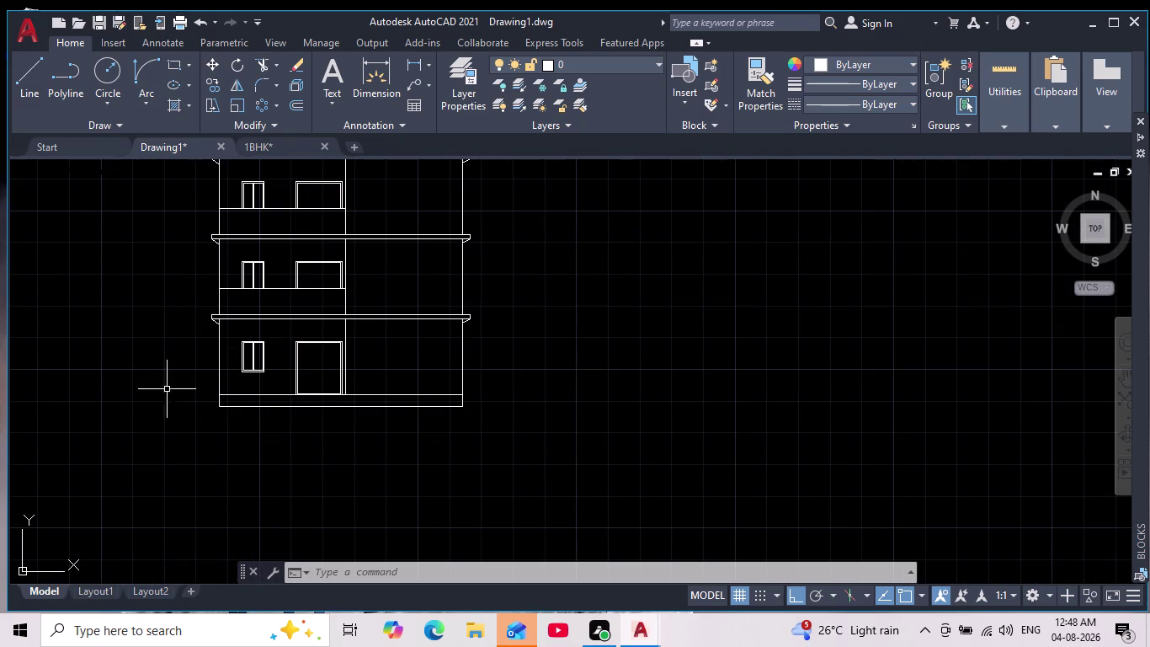
scroll(up, 3)
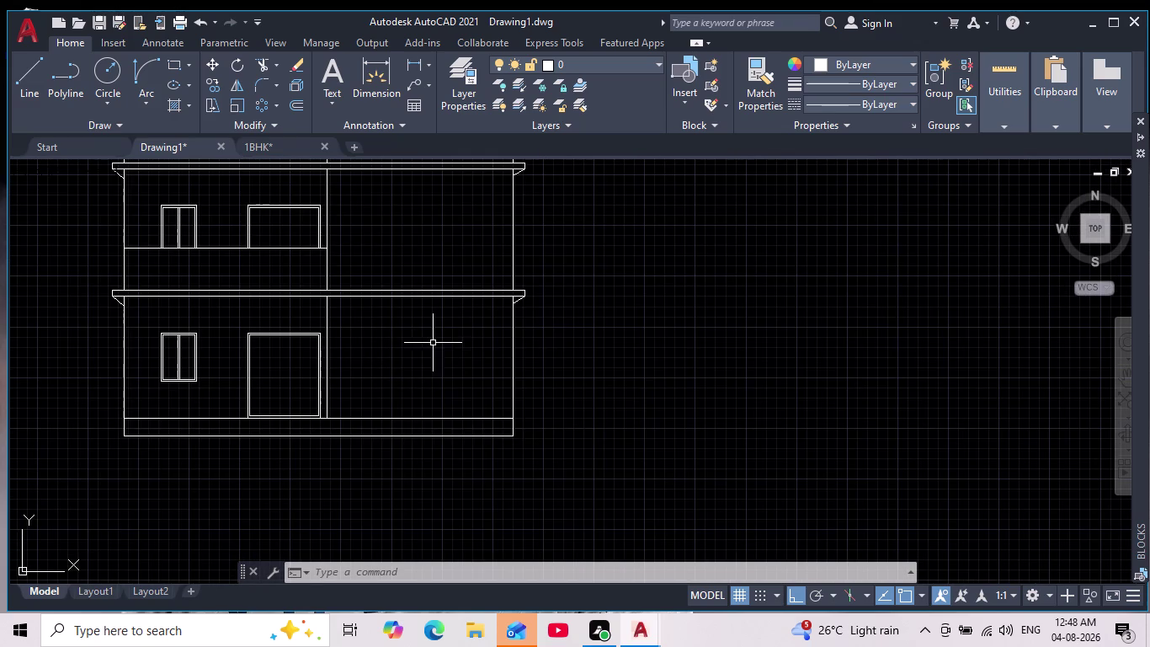
scroll(up, 3)
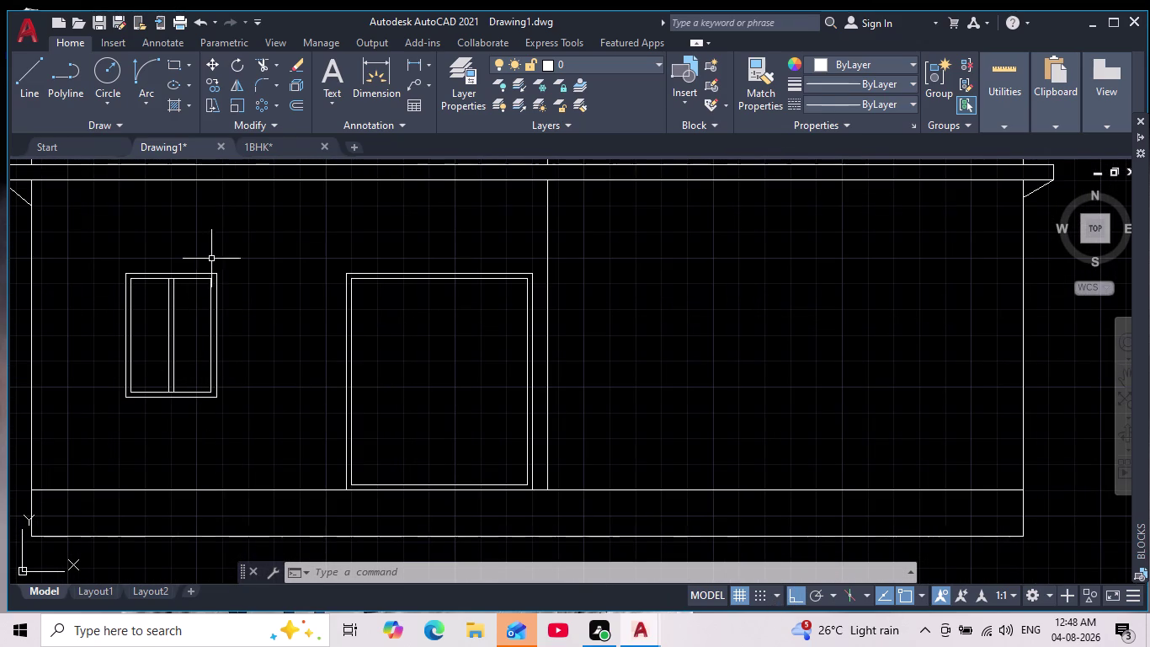
Copy the two-pane ground-floor window from a base point on it, moving it right of the door.
drag(261, 248, 280, 299)
click(101, 445)
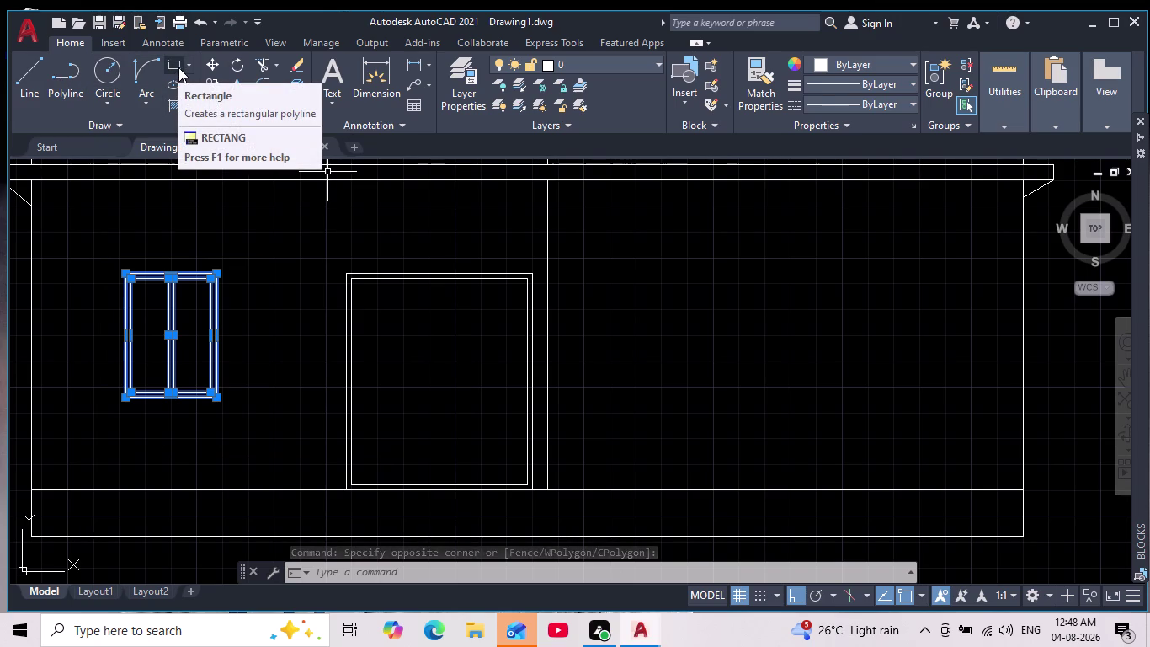
click(215, 84)
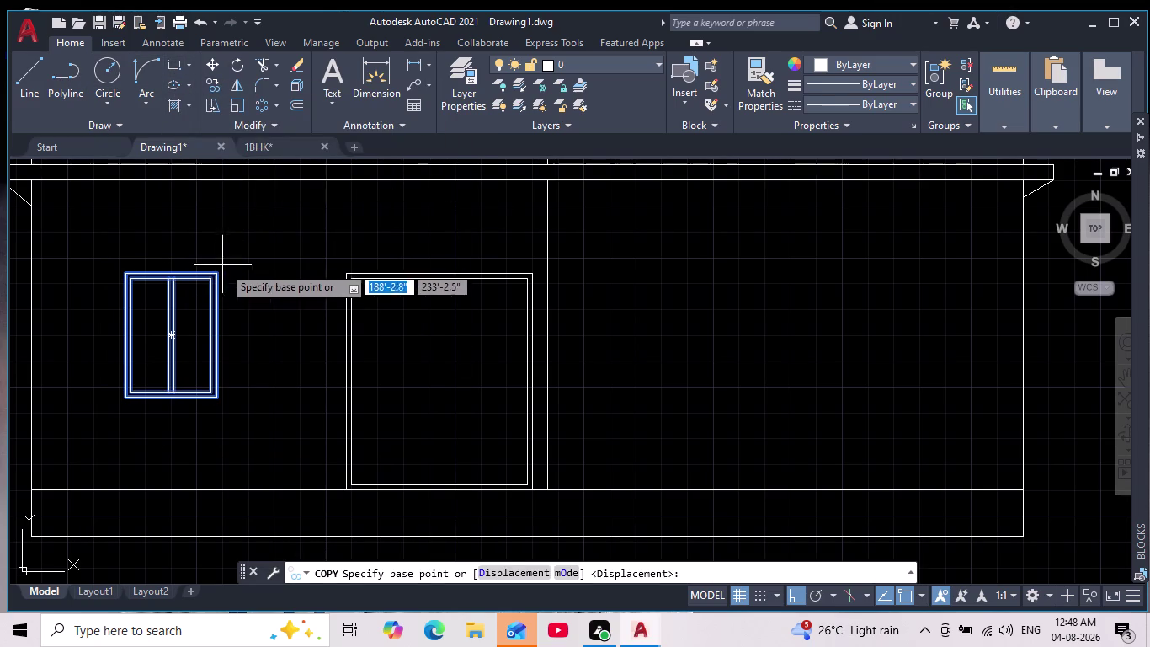
click(220, 273)
scroll(down, 3)
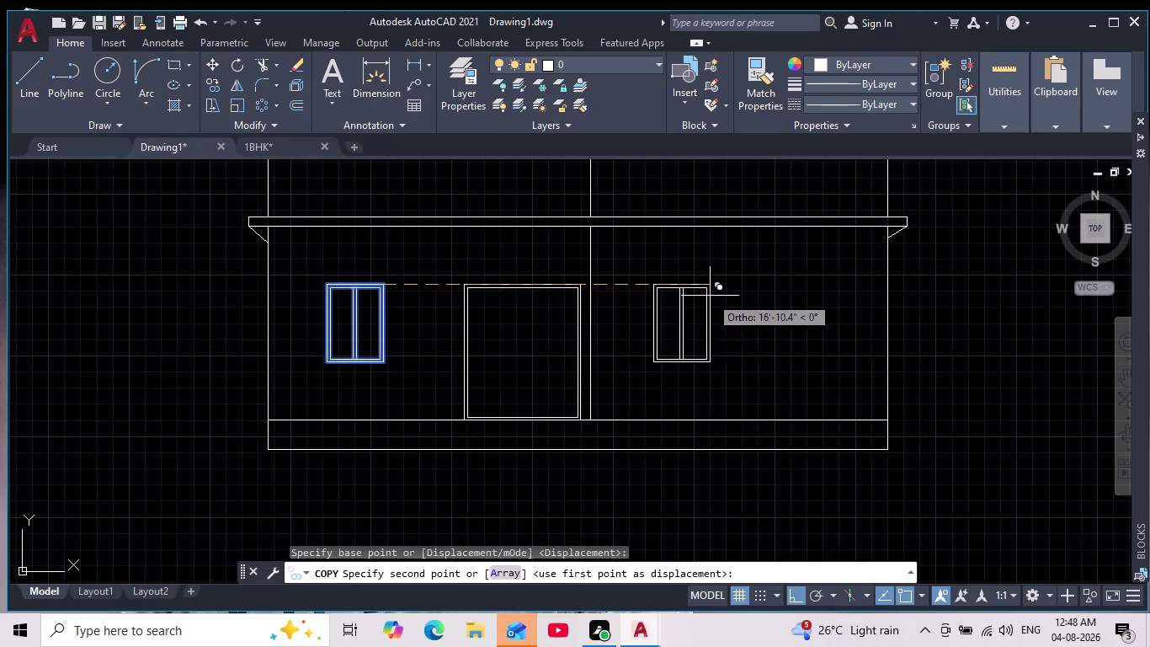
scroll(down, 3)
scroll(up, 3)
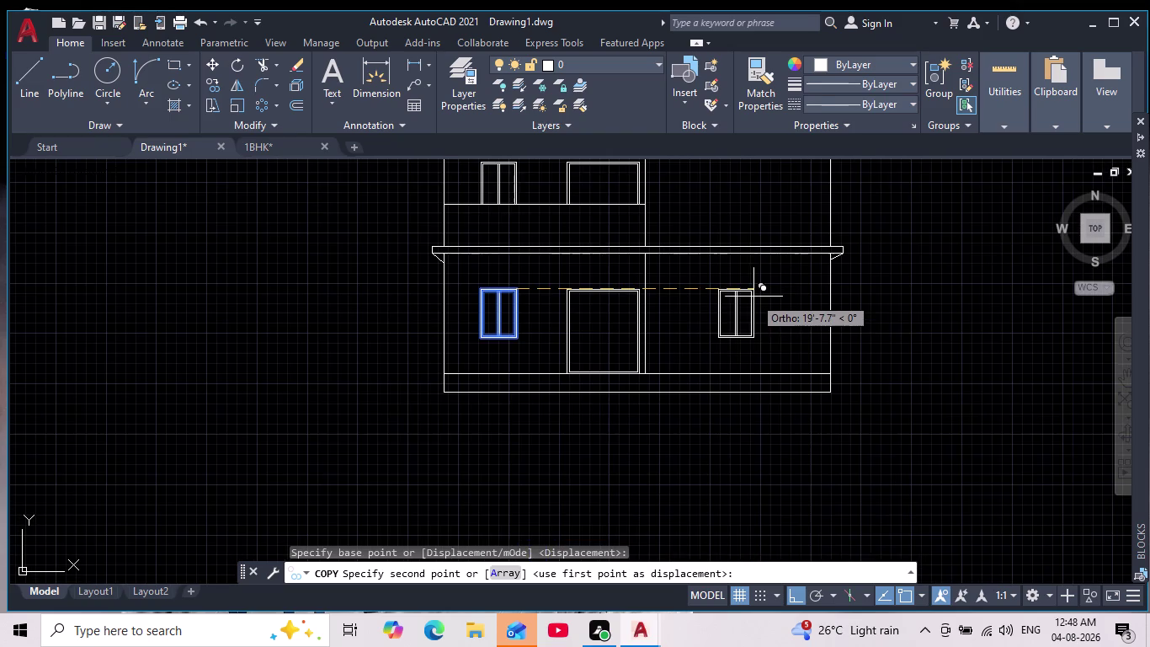